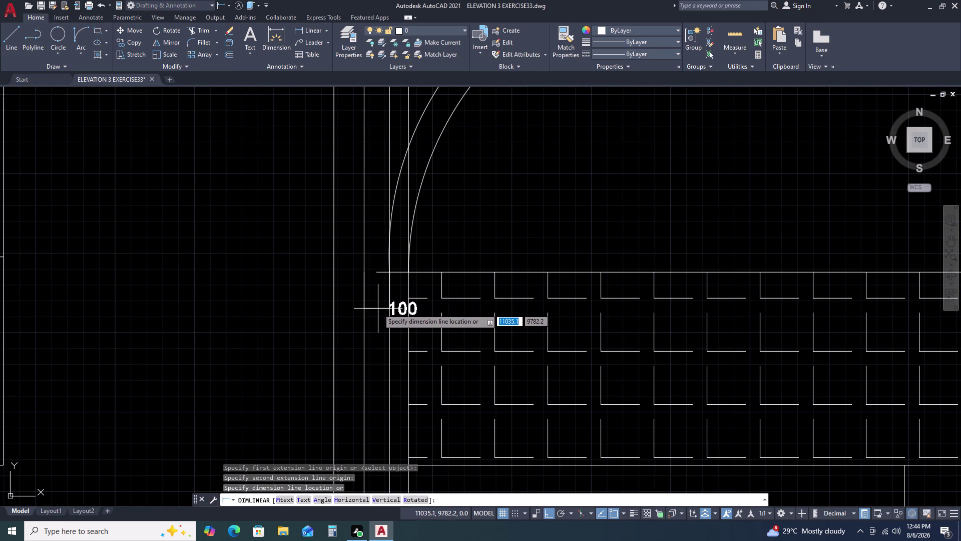
Pan to the arch and brick band and abandon a first dimension from the arch base corner.
scroll(down, 3)
middle_drag(622, 333, 227, 335)
key(space)
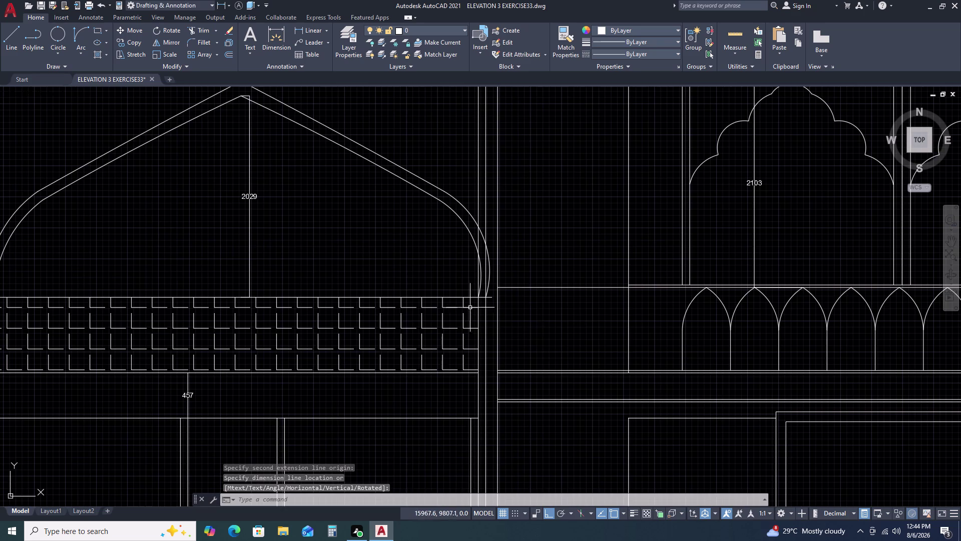
scroll(up, 3)
key(space)
click(501, 288)
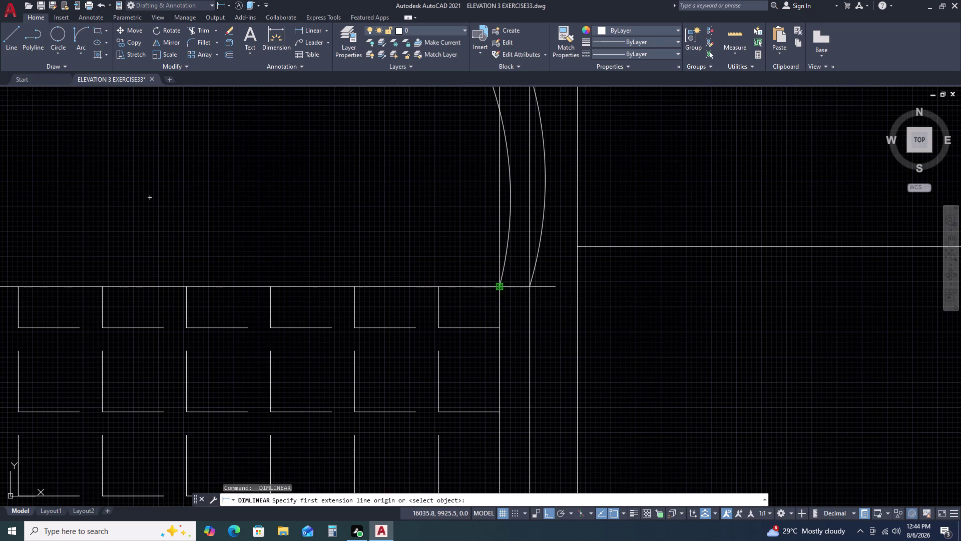
click(532, 289)
scroll(down, 3)
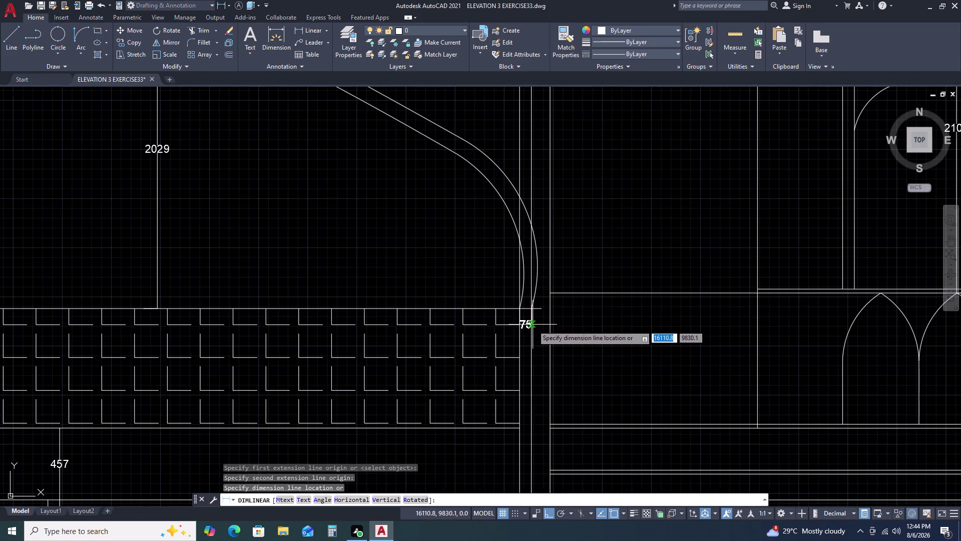
key(Escape)
scroll(down, 3)
middle_drag(541, 403, 539, 386)
middle_drag(539, 326, 541, 319)
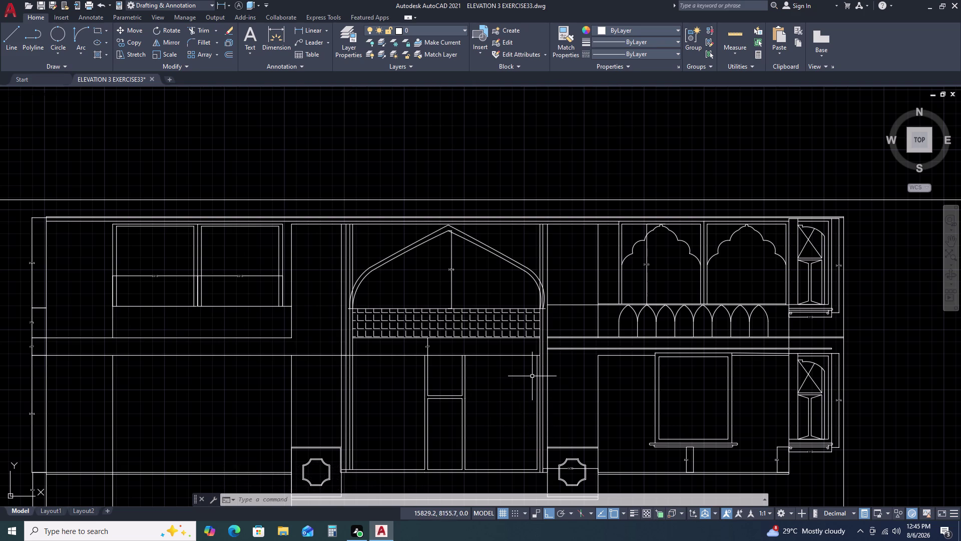
Pan and zoom around the central arch and the lower edge of the brick band.
scroll(down, 3)
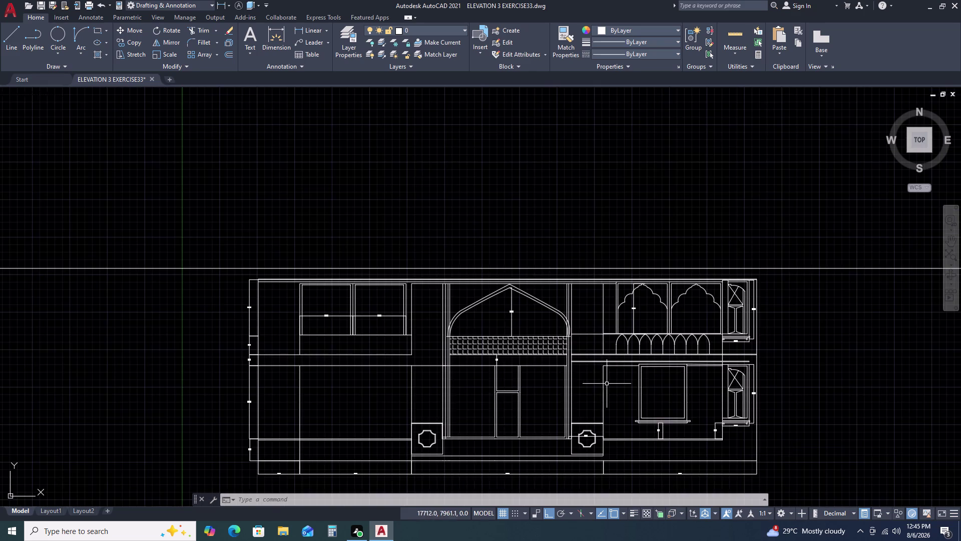
scroll(up, 3)
scroll(up, 3)
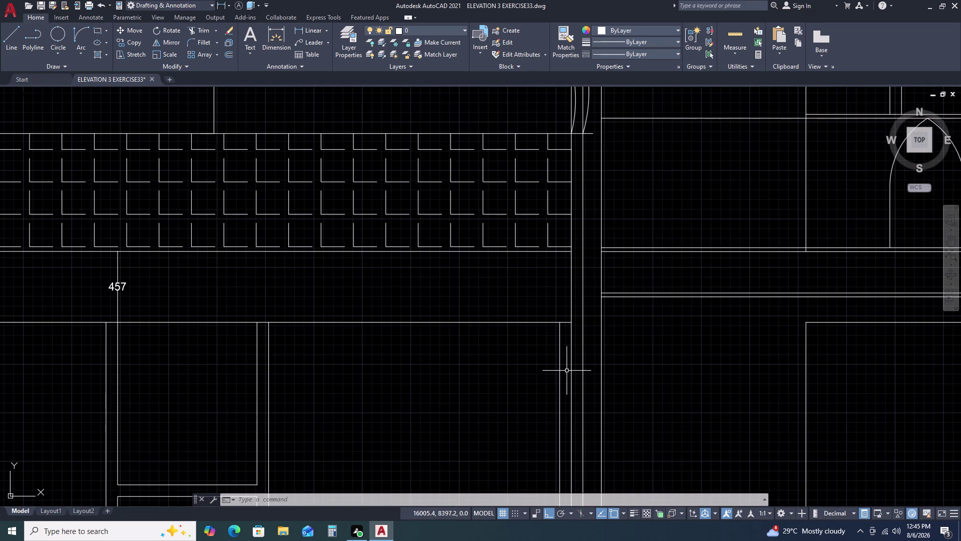
middle_click(566, 370)
middle_drag(571, 371, 616, 353)
scroll(down, 3)
middle_drag(624, 410, 572, 334)
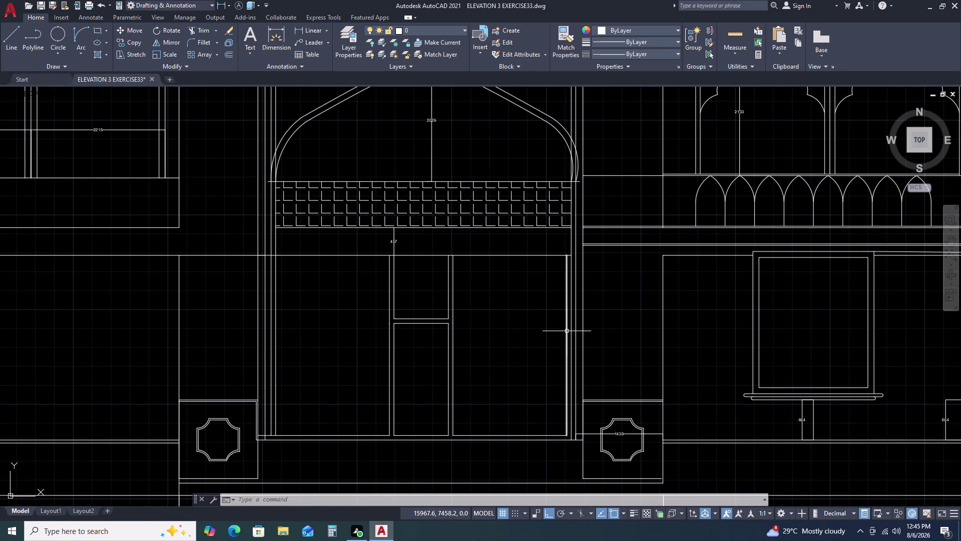
scroll(down, 3)
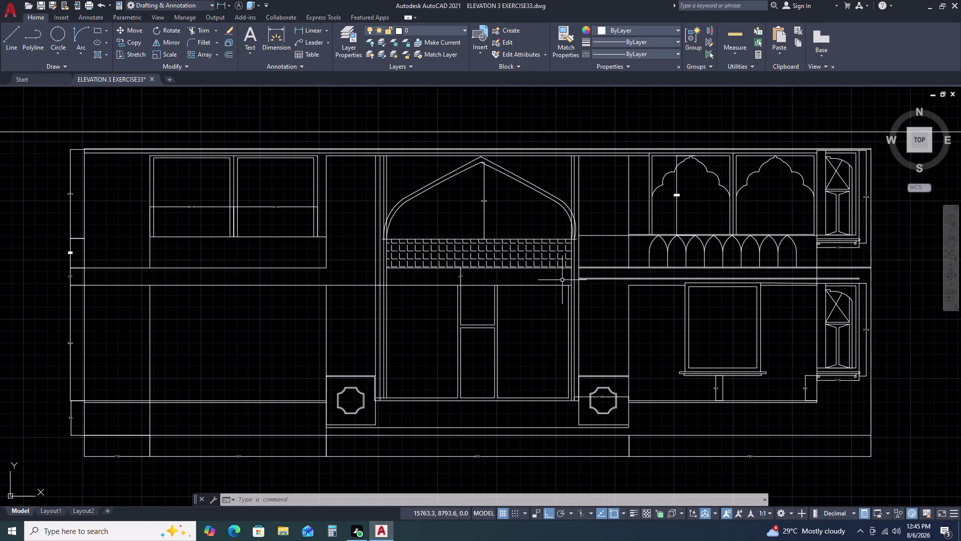
scroll(up, 3)
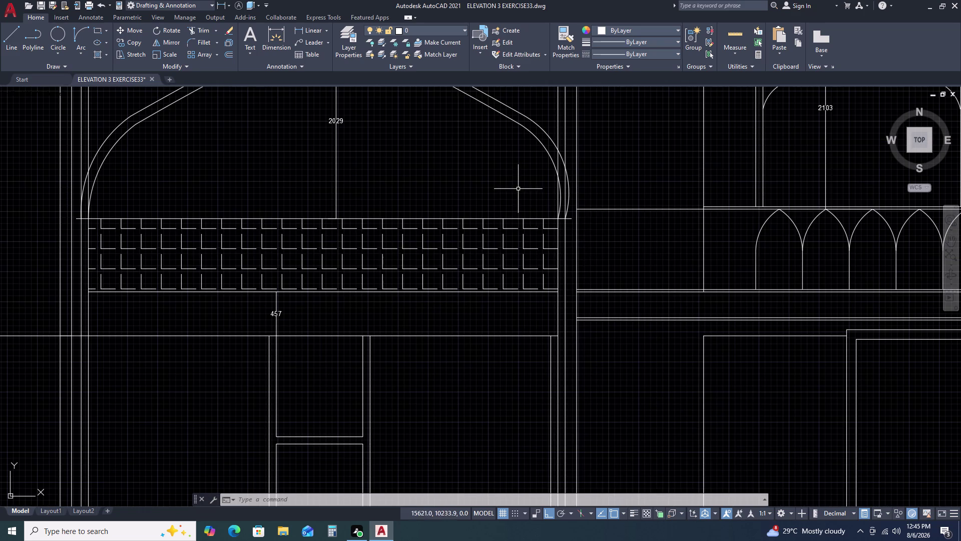
scroll(down, 3)
scroll(up, 3)
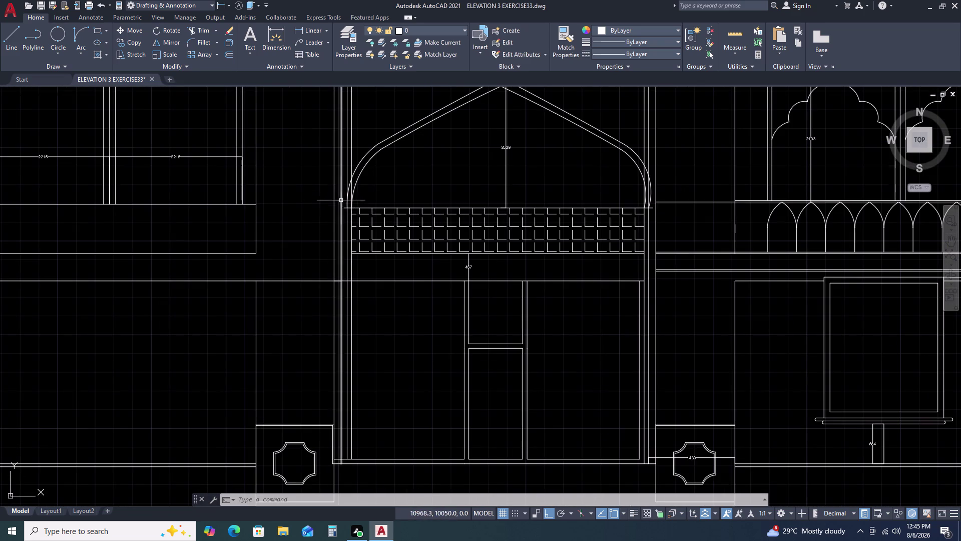
scroll(up, 3)
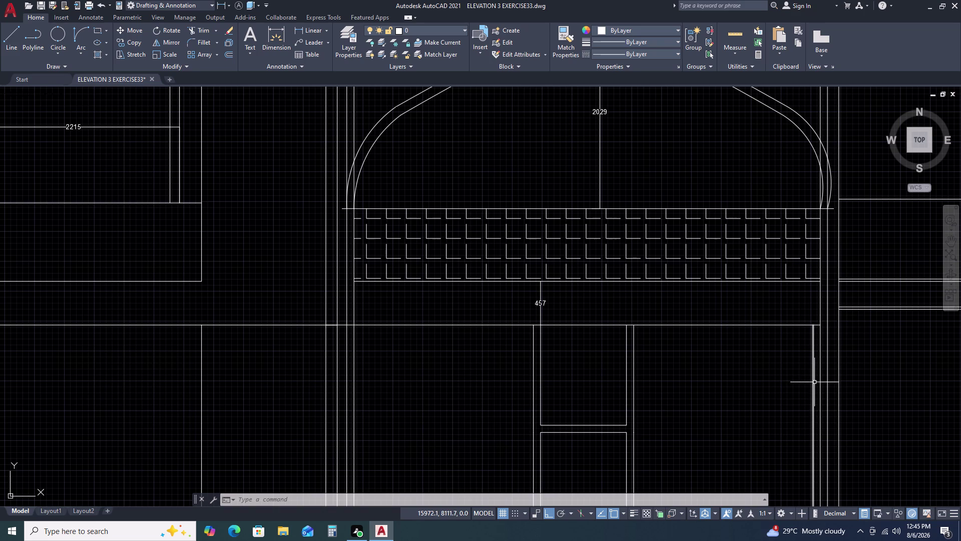
scroll(down, 3)
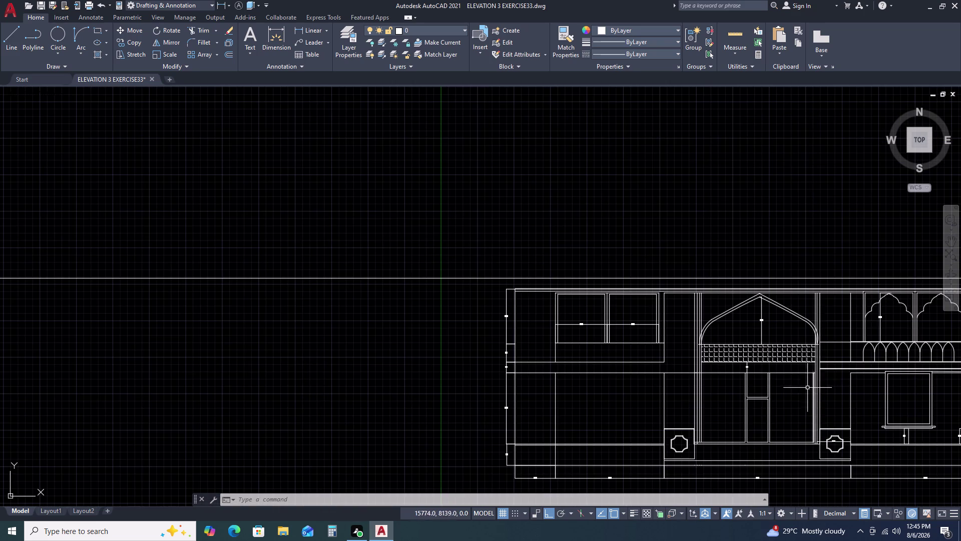
scroll(up, 3)
Try a DLI dimension from the doorway top corner to the pillar edge, cancelling the 1963 reading.
key(d)
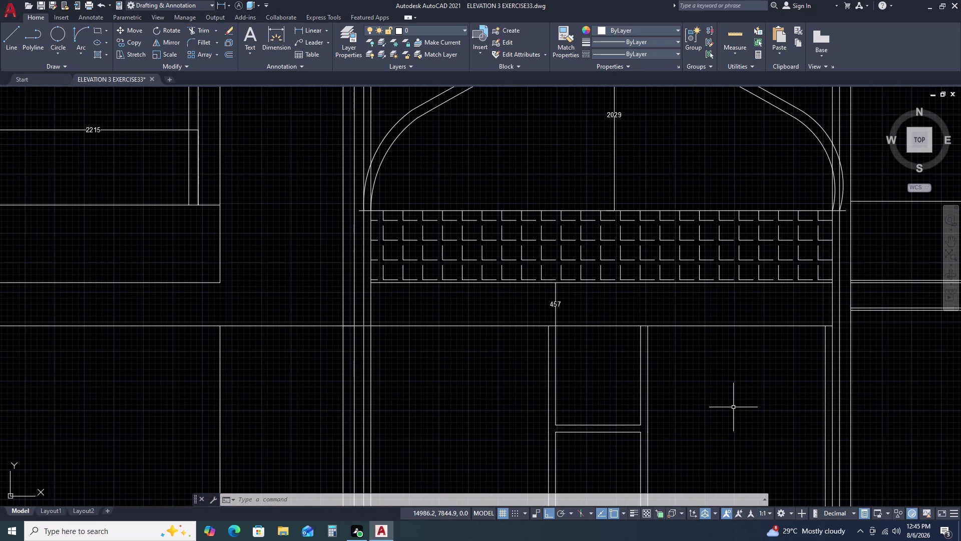
key(l)
key(i)
key(space)
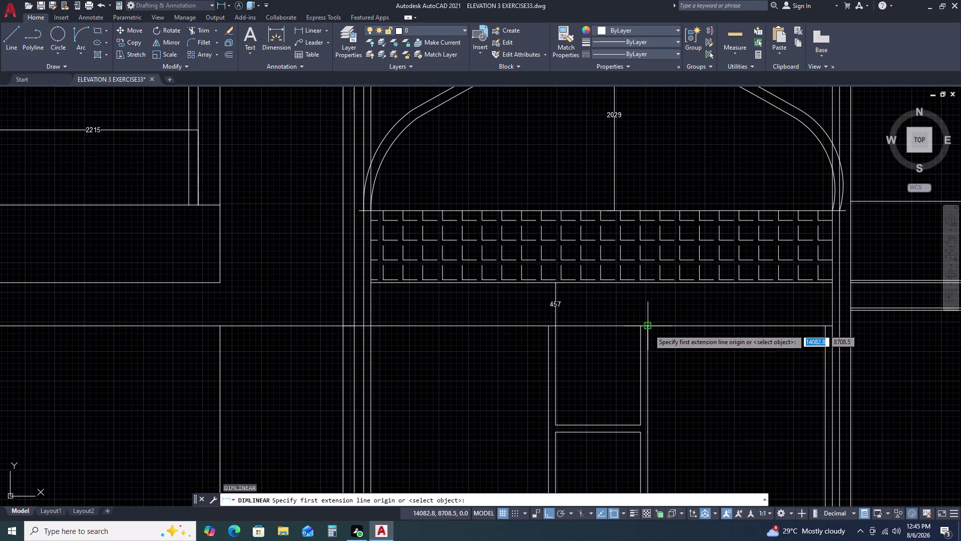
click(649, 329)
click(834, 326)
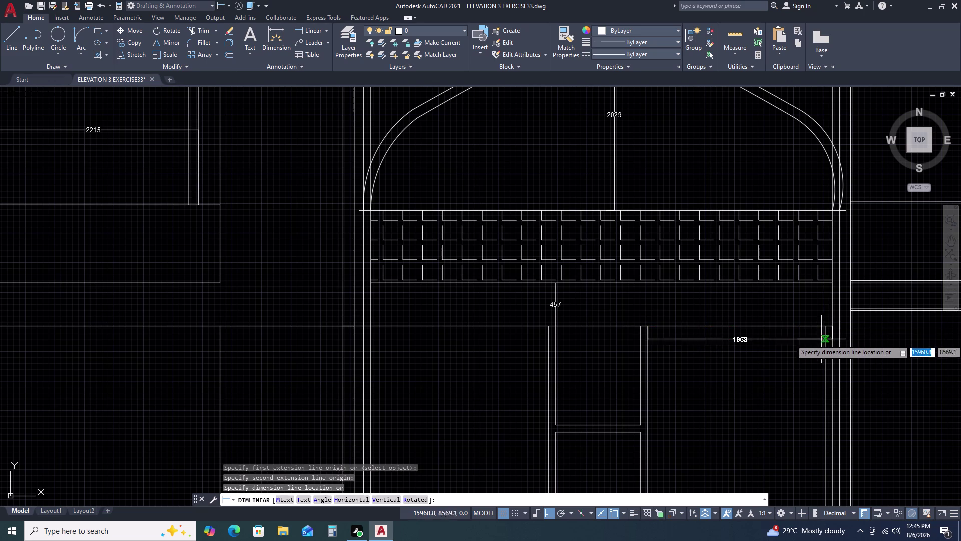
key(Escape)
scroll(down, 3)
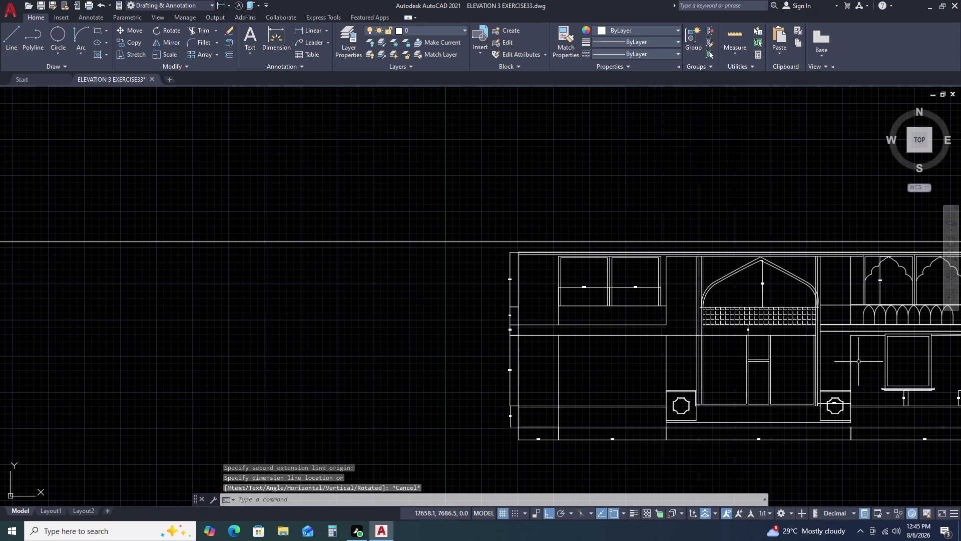
middle_drag(875, 378, 605, 320)
scroll(up, 3)
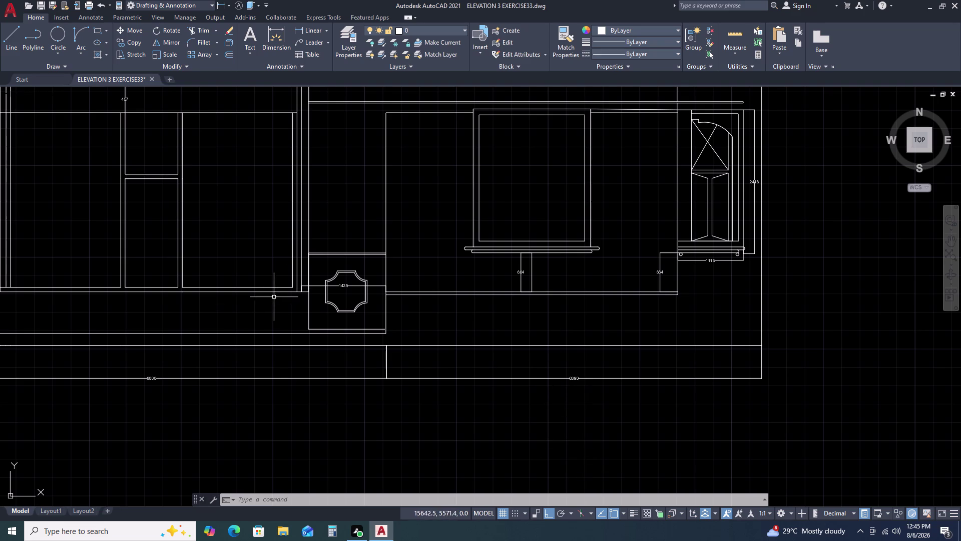
middle_drag(308, 285, 486, 392)
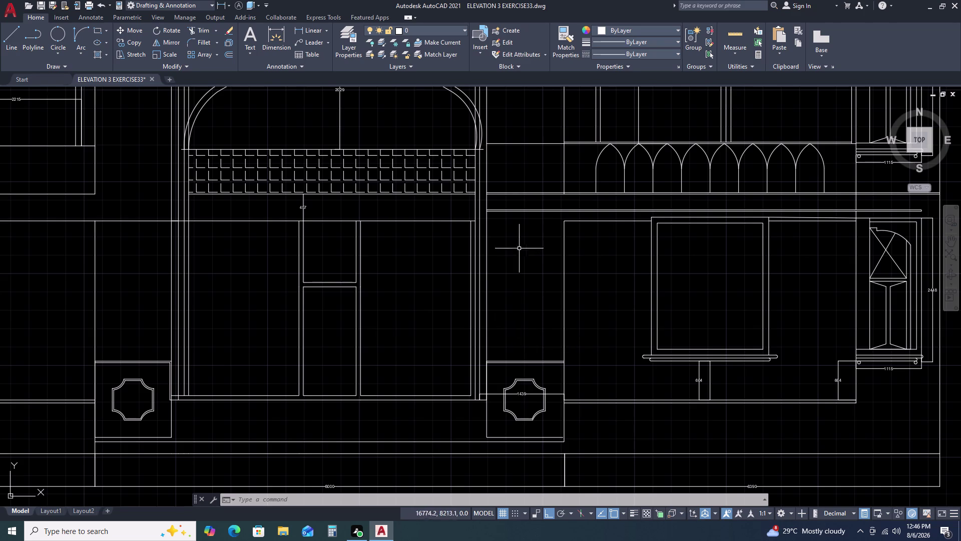
Attempt a linear dimension from the arch's right base along the ledge, cancelling the 1320 result.
middle_click(532, 242)
middle_drag(534, 252, 538, 310)
middle_drag(524, 230, 523, 329)
middle_click(523, 331)
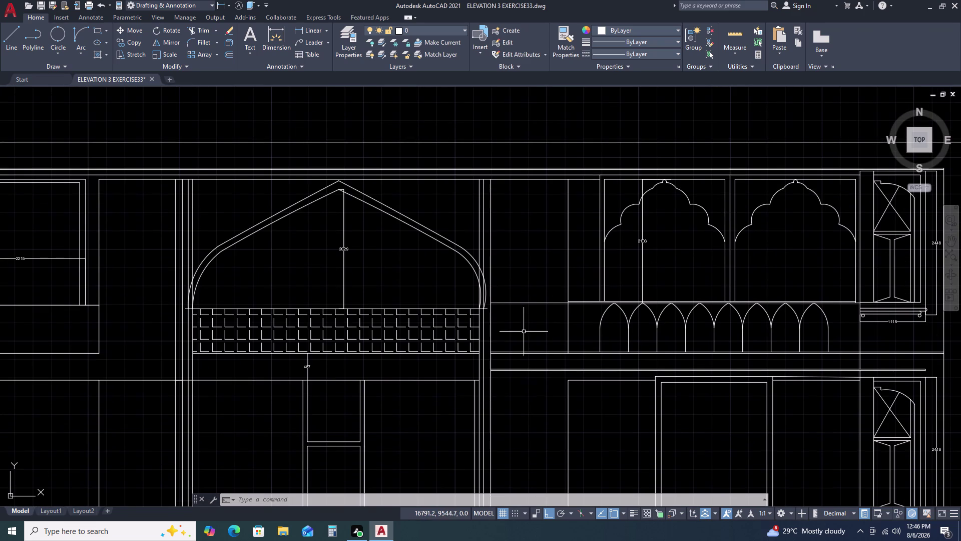
key(d)
text(LI)
key(space)
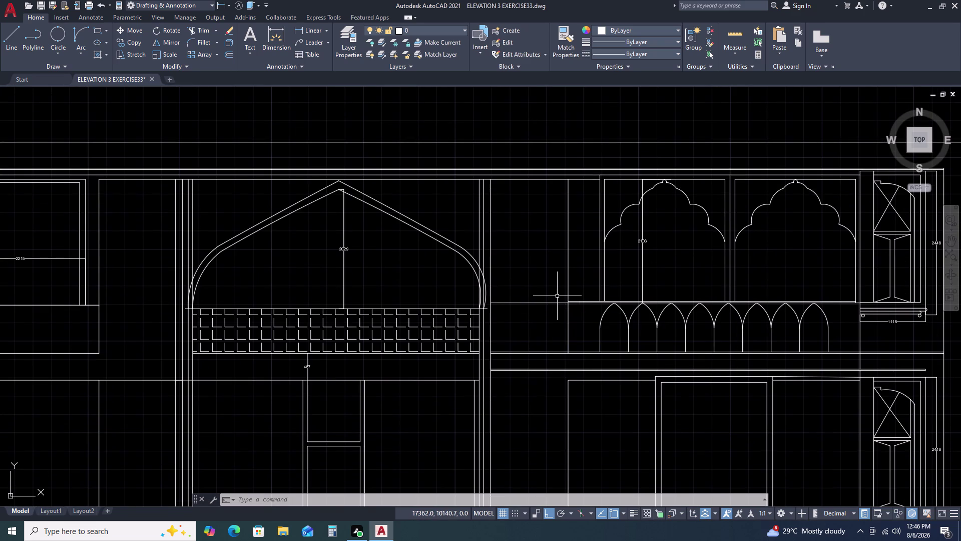
click(567, 301)
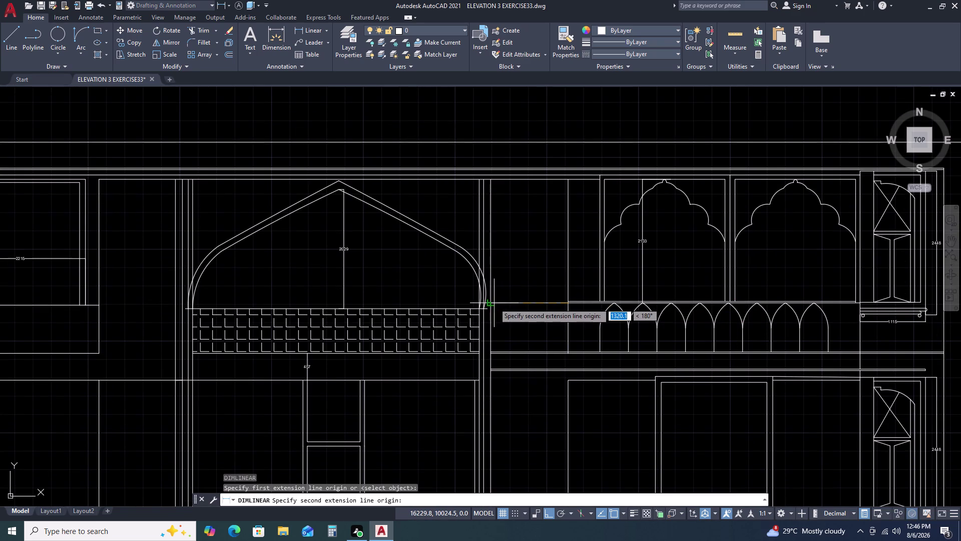
click(494, 303)
scroll(up, 3)
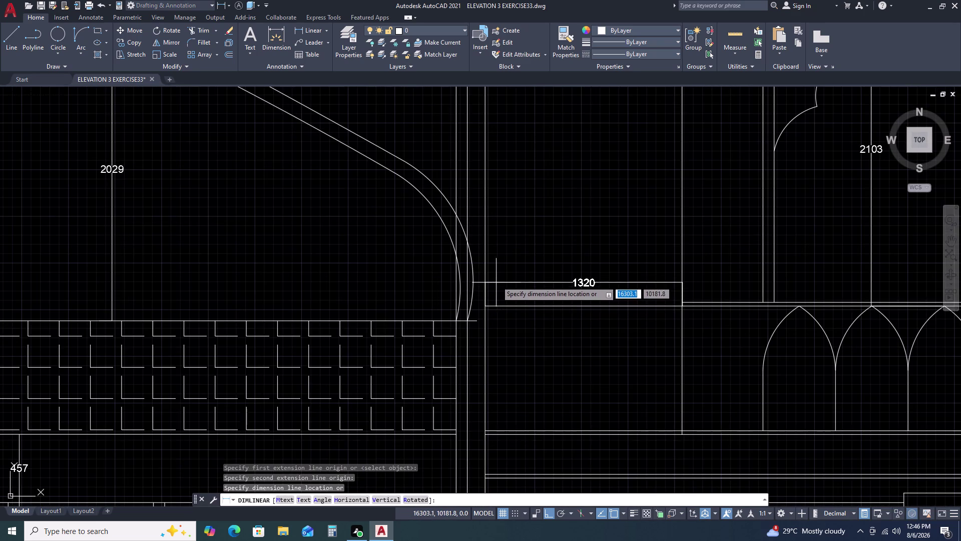
key(Escape)
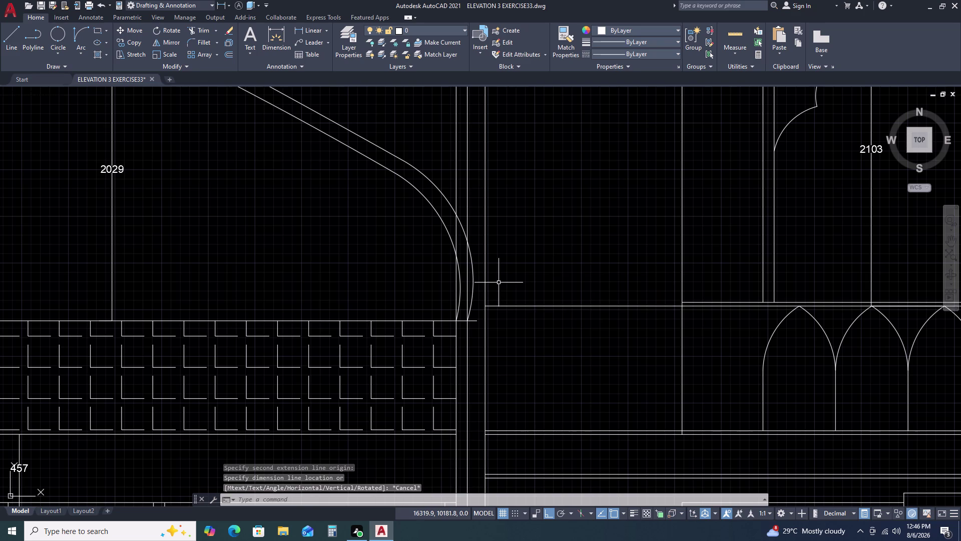
Retry the dimension from the arch base to the ledge, cancelling the 1443 result.
key(space)
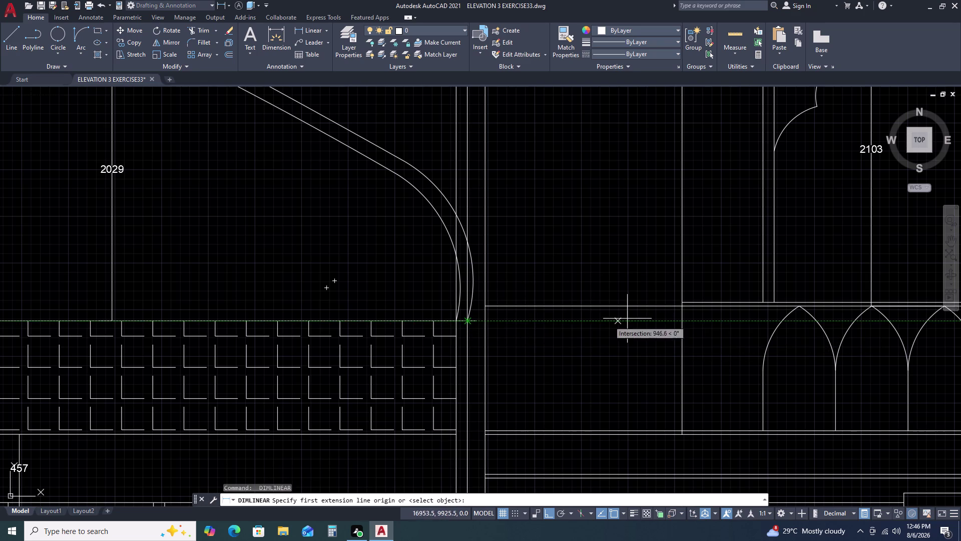
drag(682, 309, 678, 309)
click(469, 307)
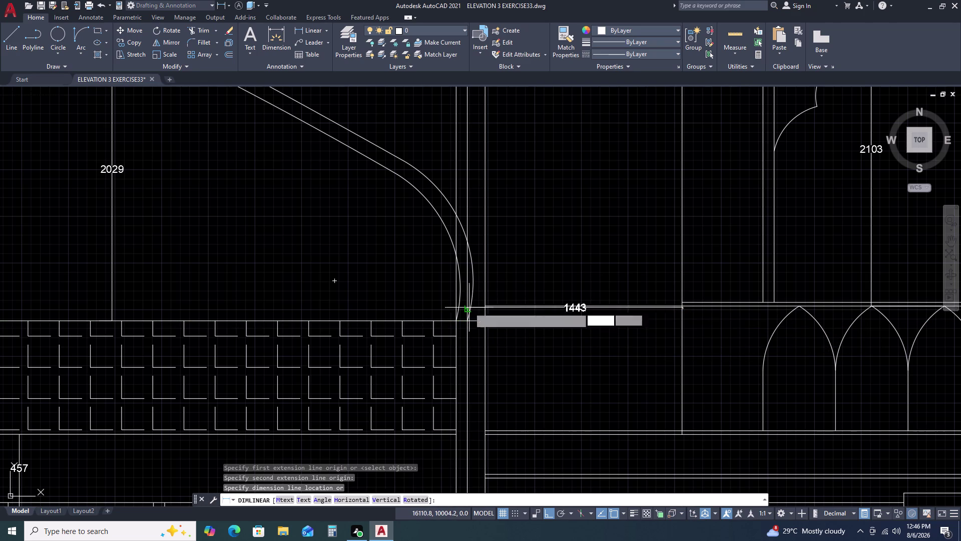
key(space)
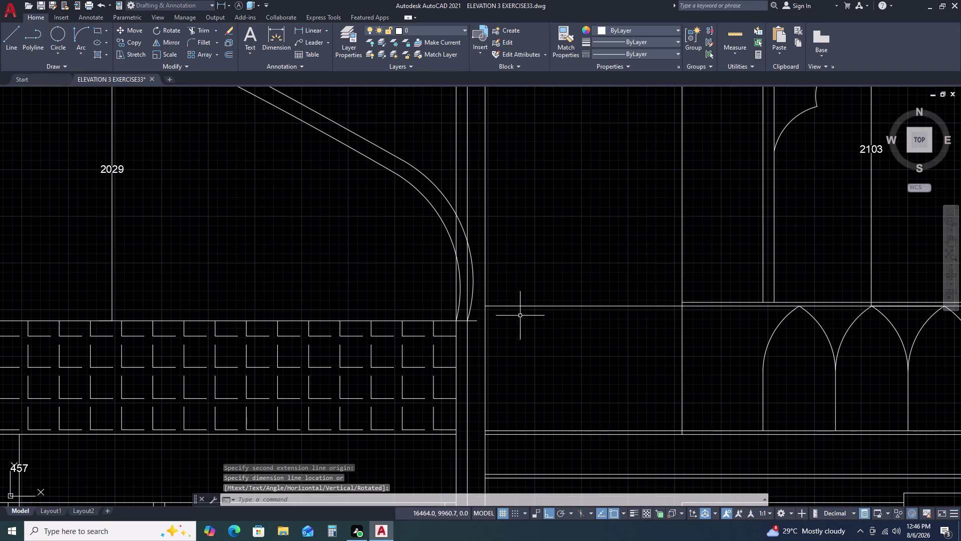
Restart the linear dimension and pan back to the arch base.
key(space)
scroll(down, 3)
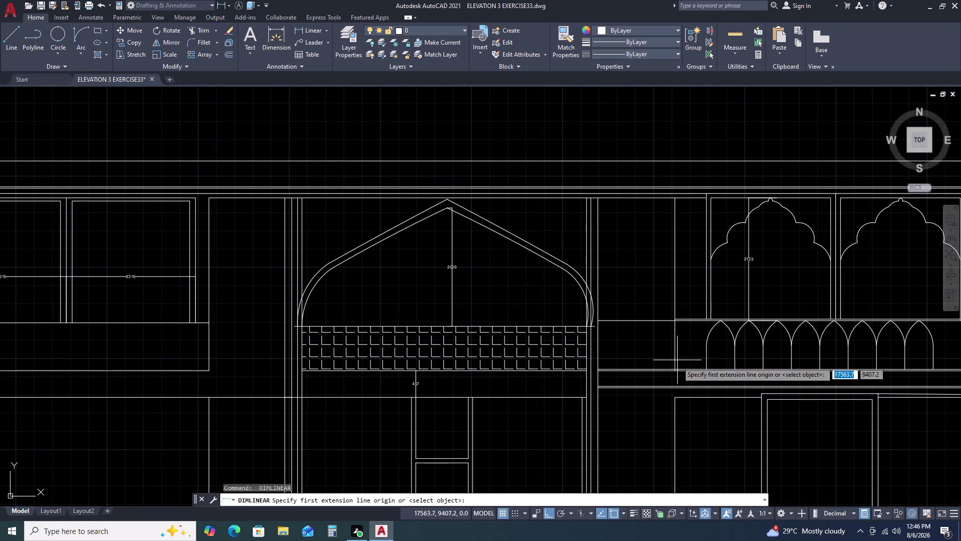
scroll(down, 3)
scroll(up, 3)
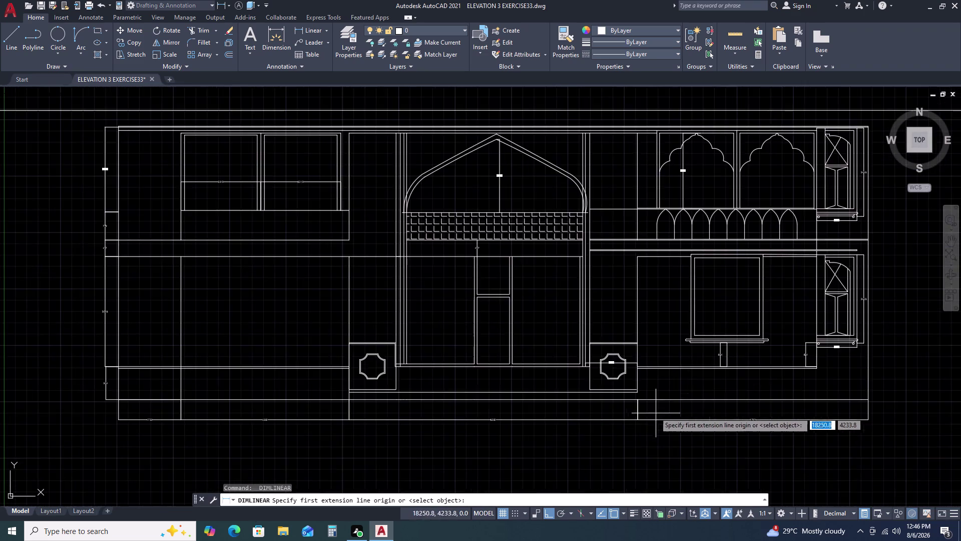
scroll(up, 3)
middle_drag(588, 250, 588, 284)
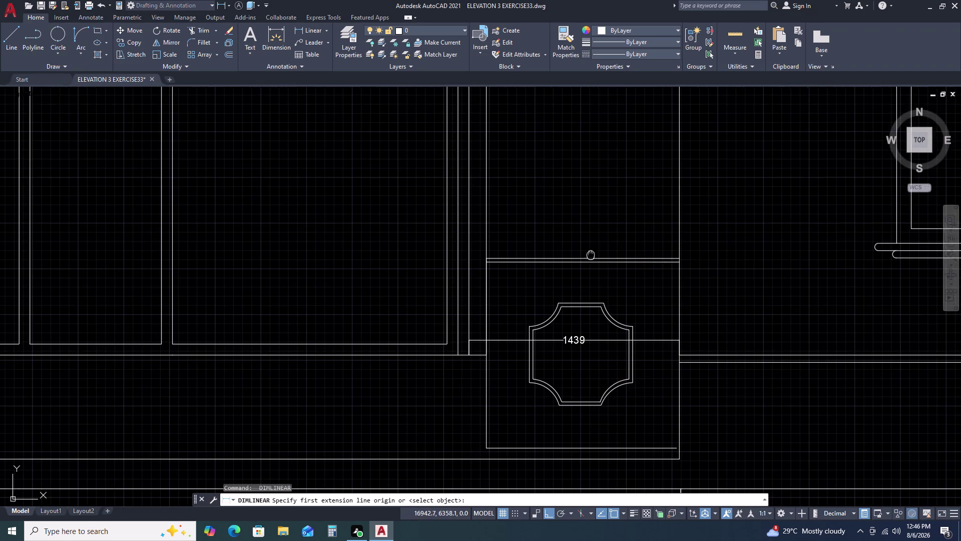
middle_drag(588, 284, 569, 356)
scroll(down, 3)
middle_drag(484, 148, 477, 316)
middle_click(478, 318)
middle_click(477, 321)
middle_click(477, 324)
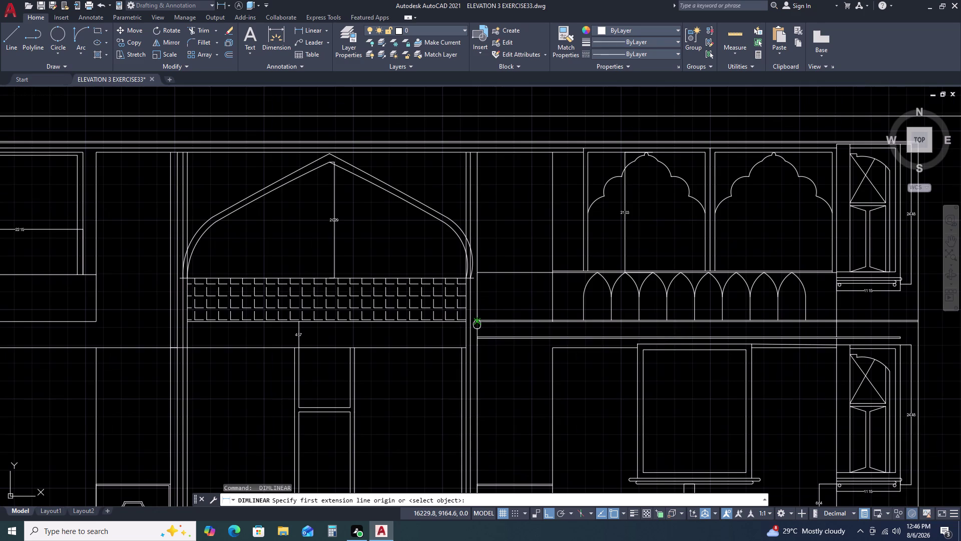
scroll(up, 3)
Measure from the ledge corner to the arch base and place the 1439 dimension line.
click(470, 270)
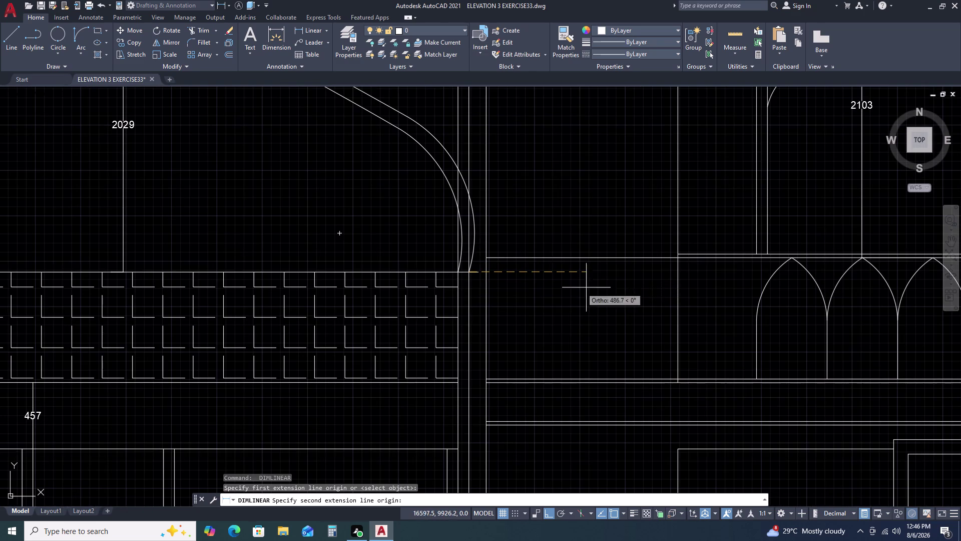
click(680, 274)
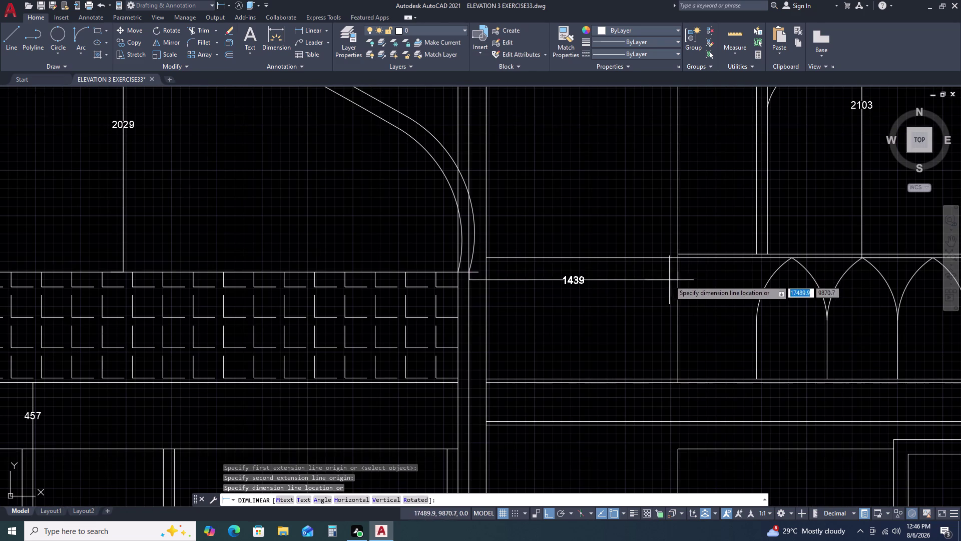
click(663, 298)
middle_drag(483, 203, 535, 249)
middle_drag(558, 264, 604, 280)
middle_click(613, 282)
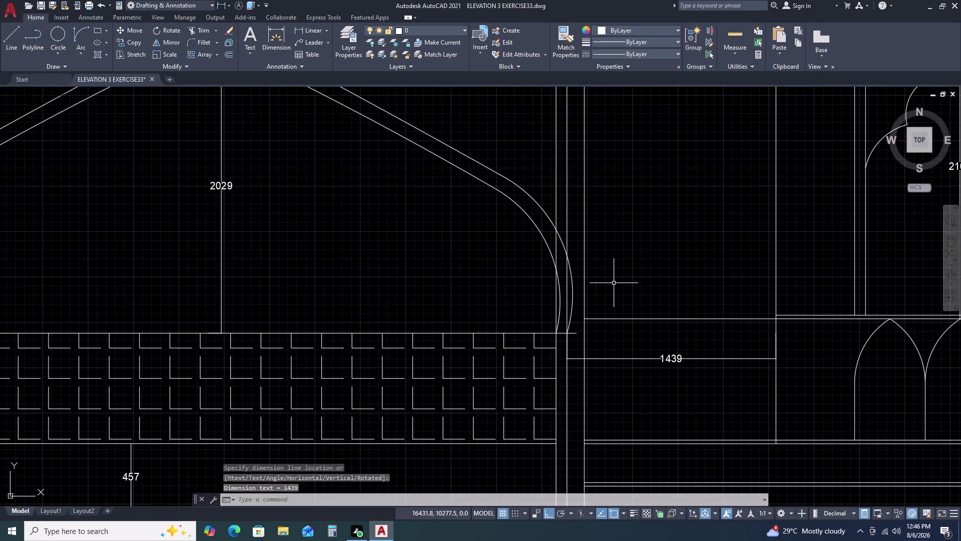
scroll(down, 3)
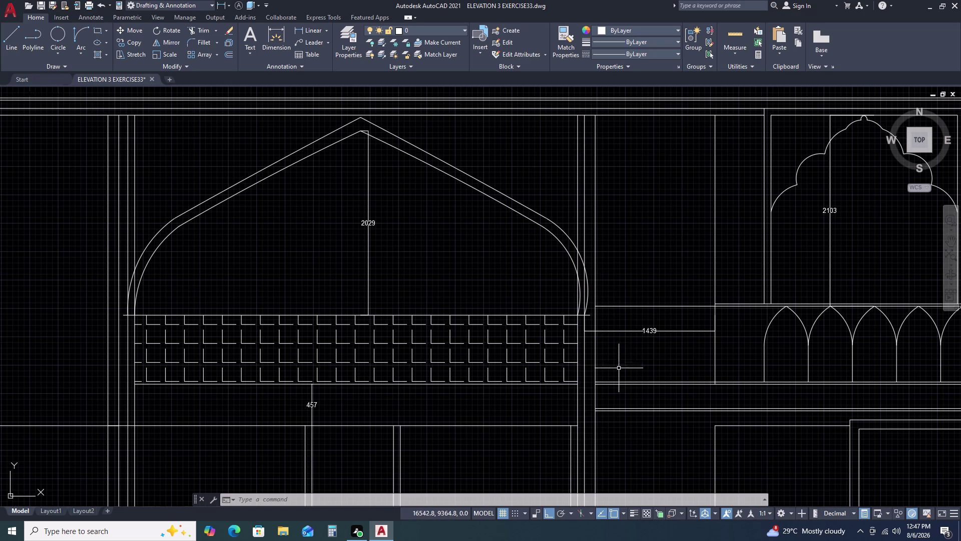
Try selecting the arch edge and the long vertical line by the doorway, then clear the selection.
scroll(down, 3)
scroll(up, 3)
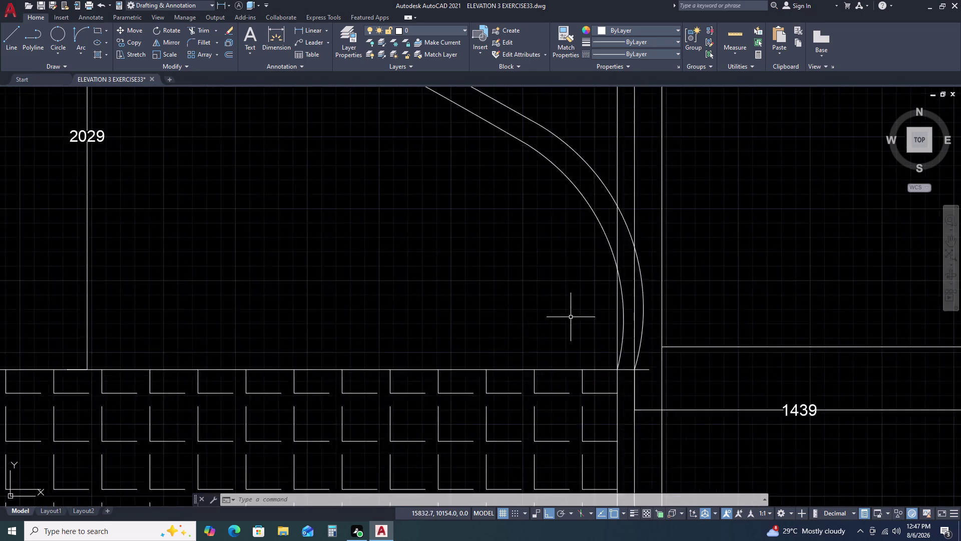
click(686, 356)
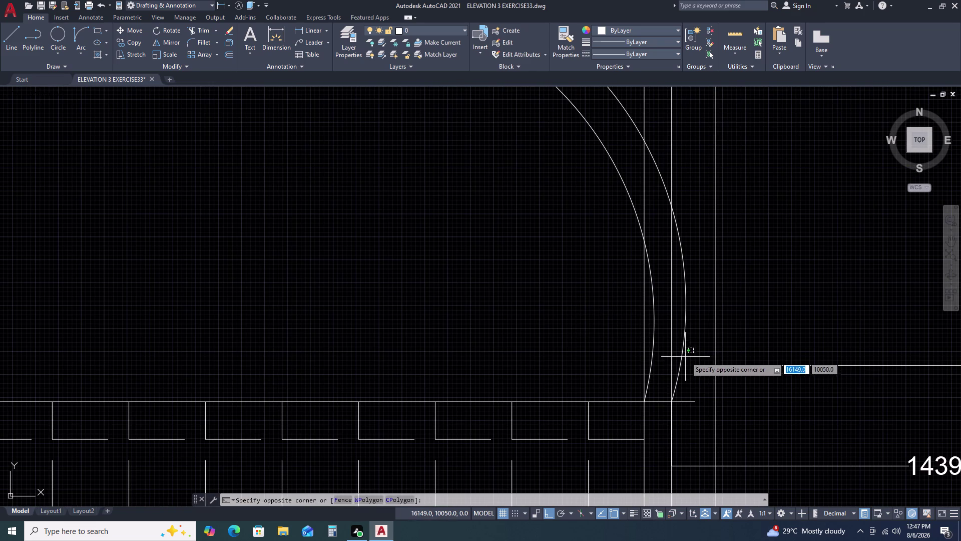
click(676, 370)
scroll(down, 3)
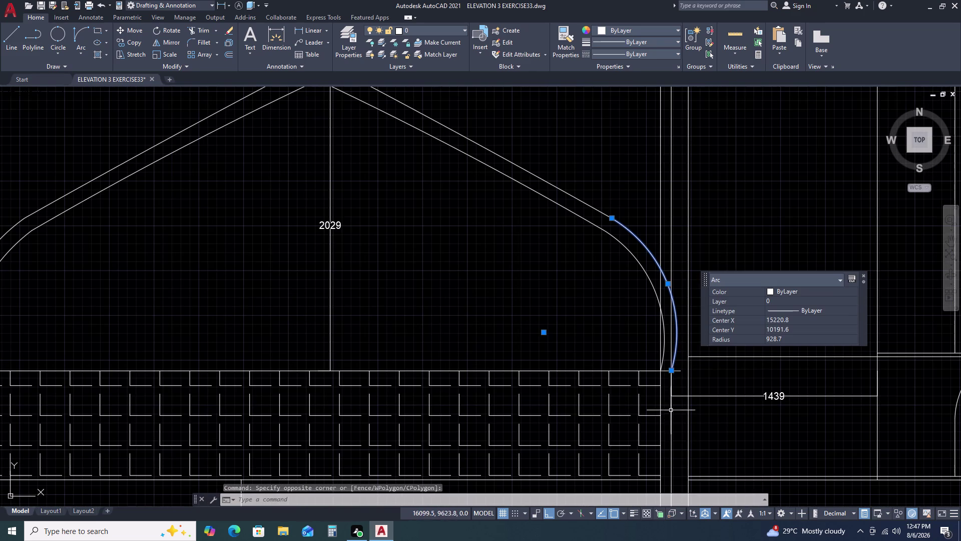
click(672, 397)
key(Escape)
key(Escape)
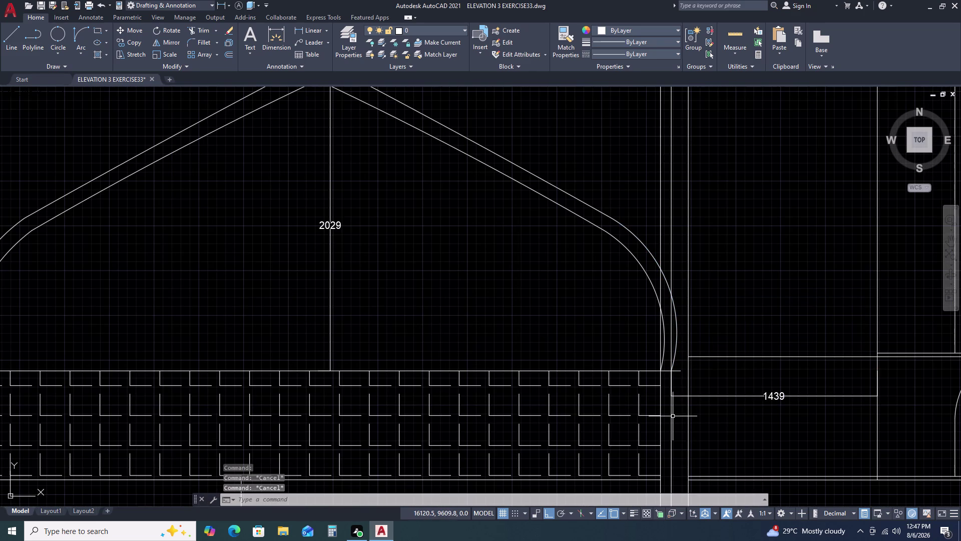
click(672, 416)
scroll(down, 3)
middle_drag(686, 418, 670, 386)
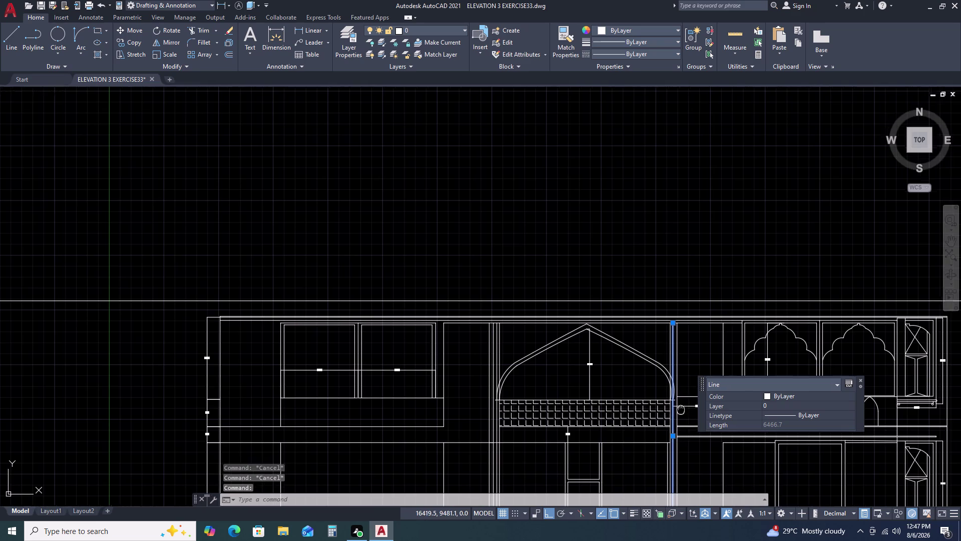
middle_drag(670, 386, 659, 343)
middle_drag(655, 328, 653, 322)
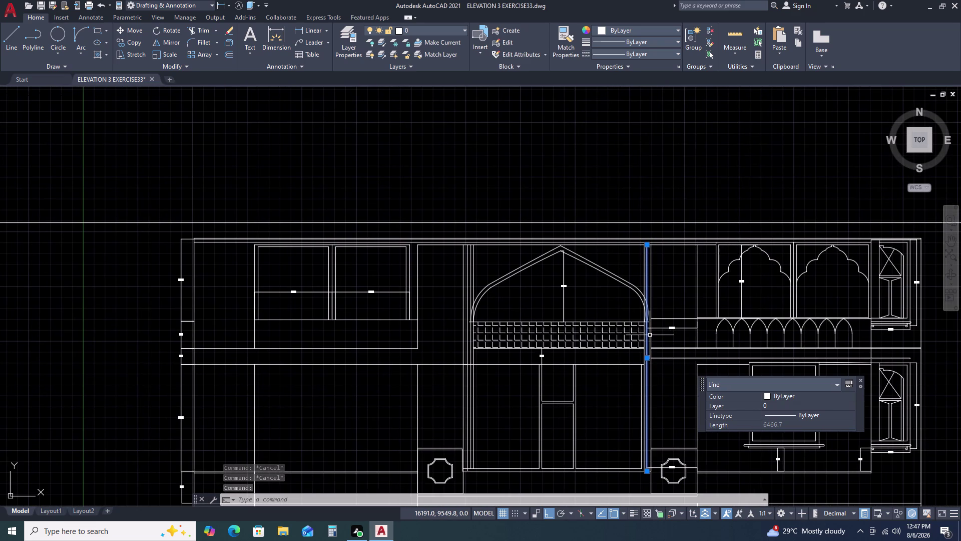
key(Escape)
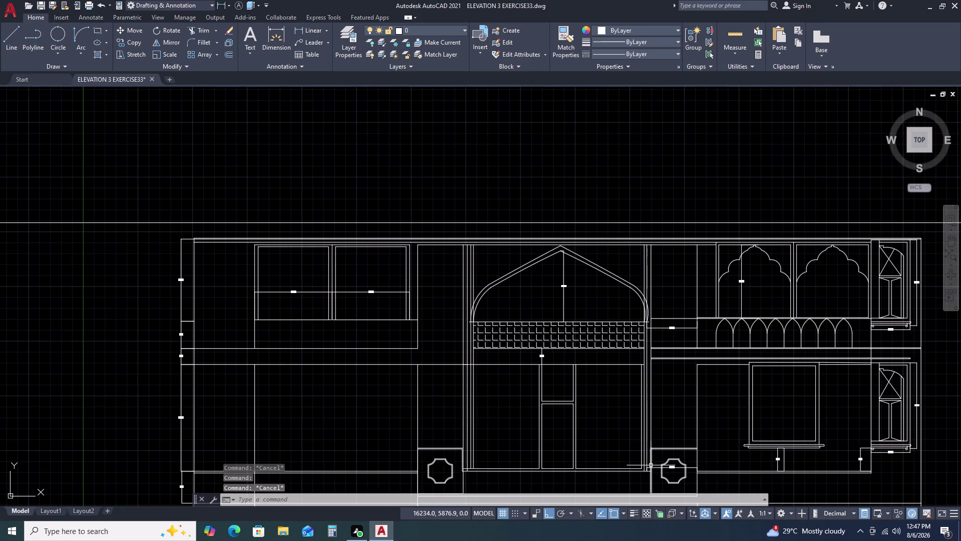
Erase the short vertical line beside the door, then delete another selected object.
middle_drag(644, 410, 624, 260)
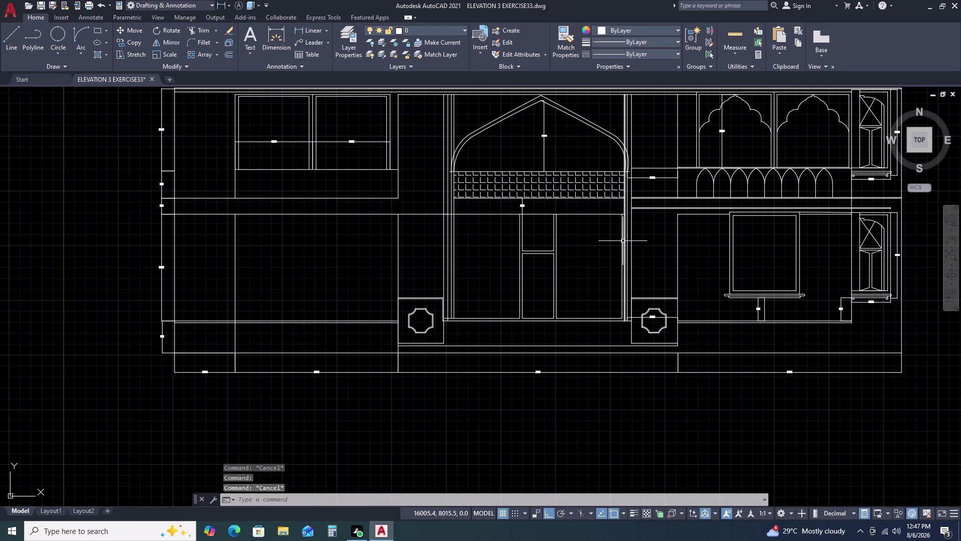
scroll(up, 3)
middle_drag(625, 207, 613, 239)
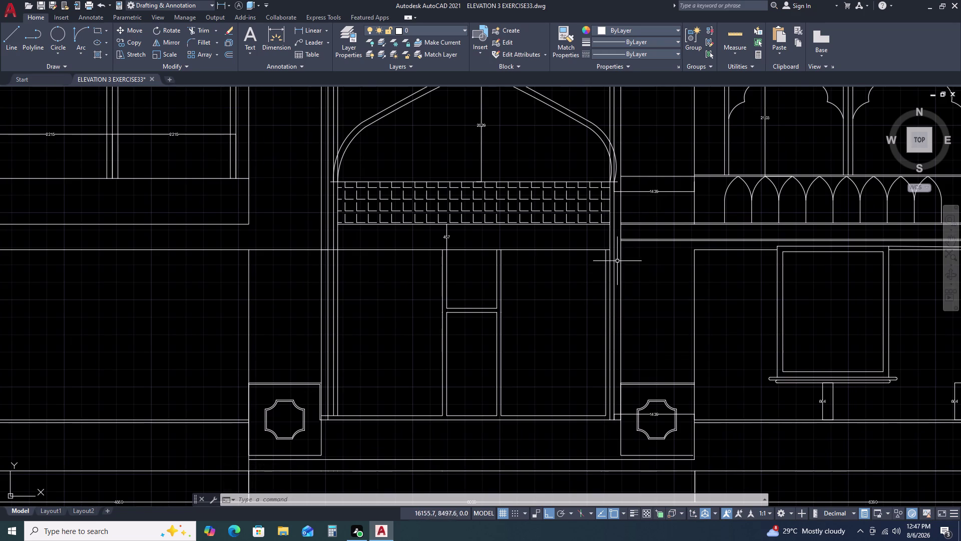
double_click(607, 272)
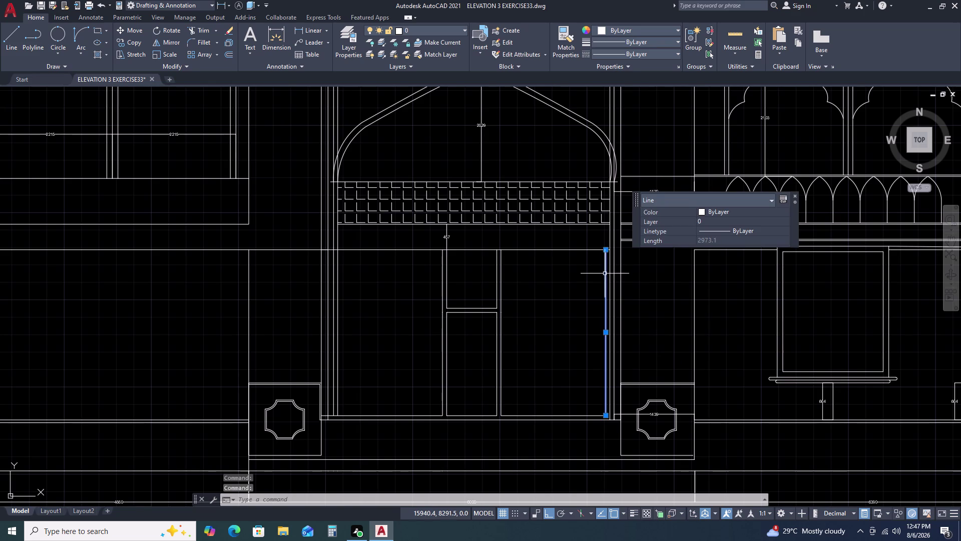
key(Delete)
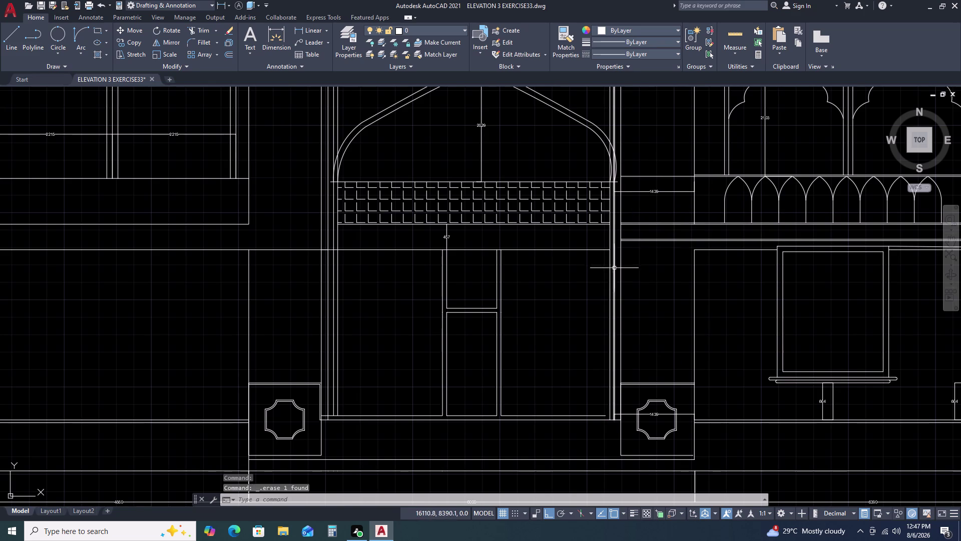
click(338, 263)
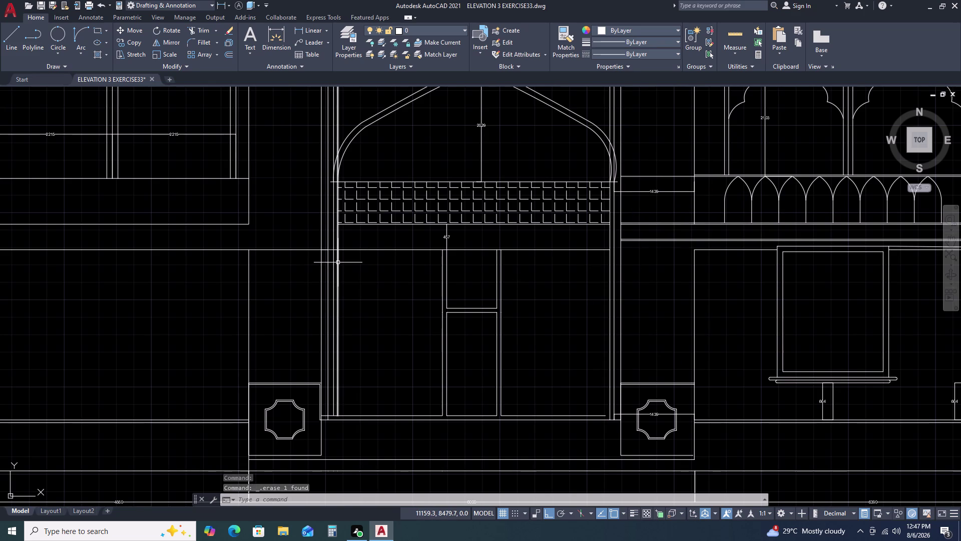
key(Delete)
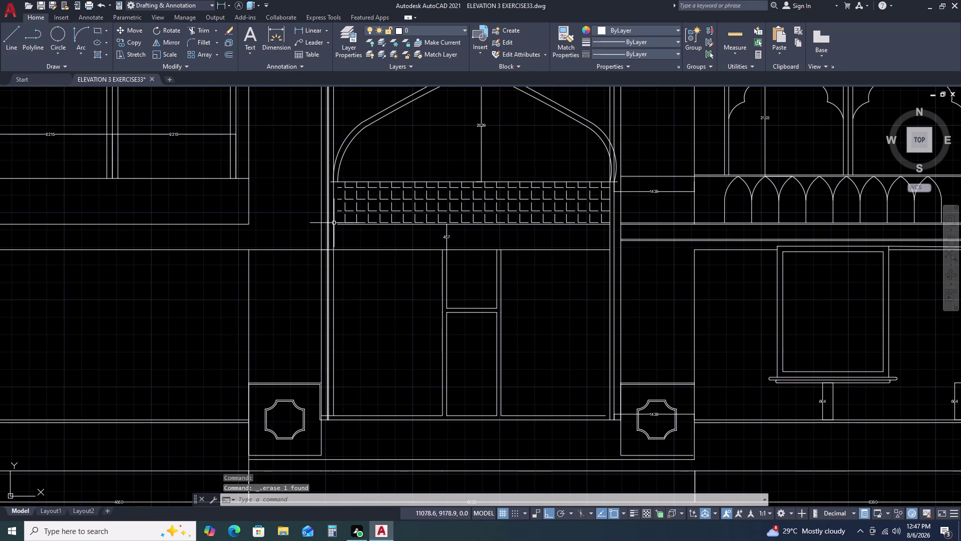
scroll(up, 3)
drag(358, 192, 355, 197)
click(340, 244)
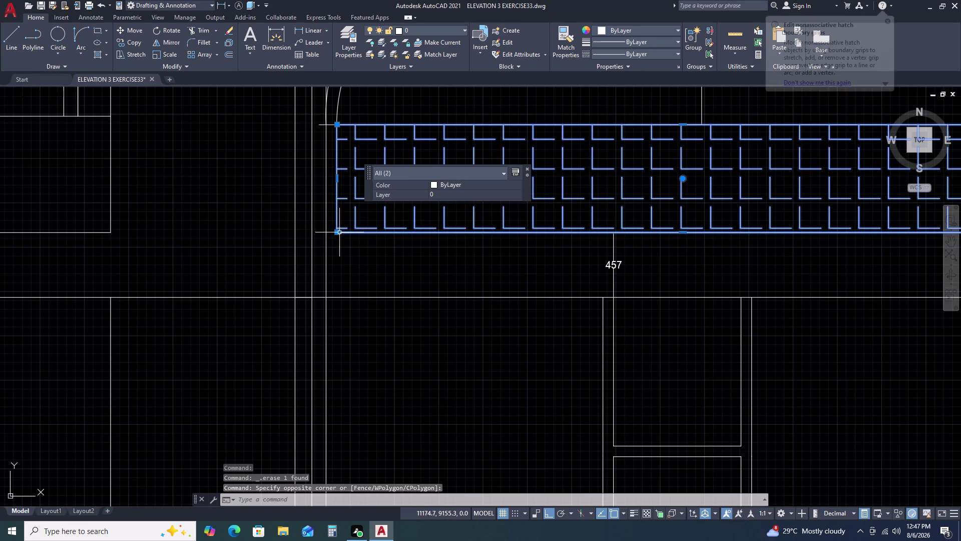
click(338, 176)
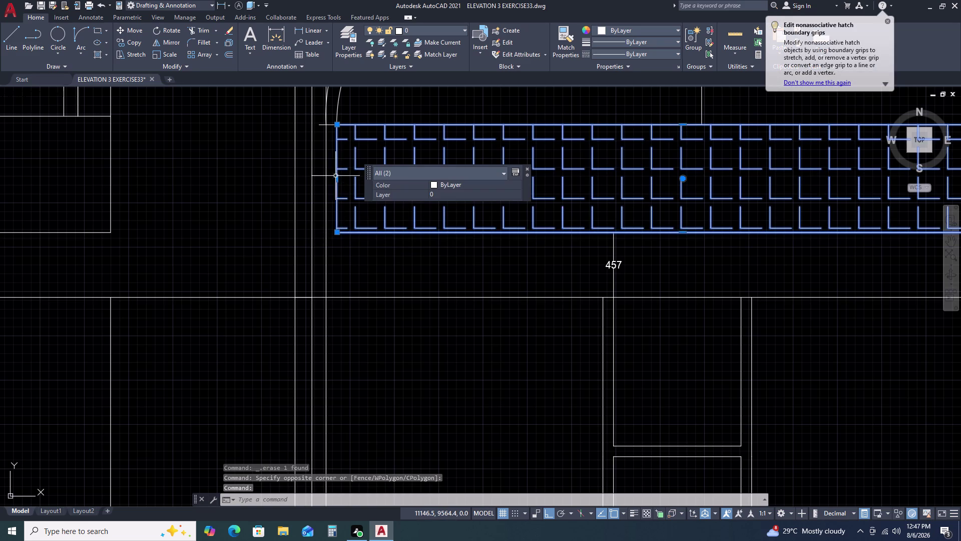
click(337, 177)
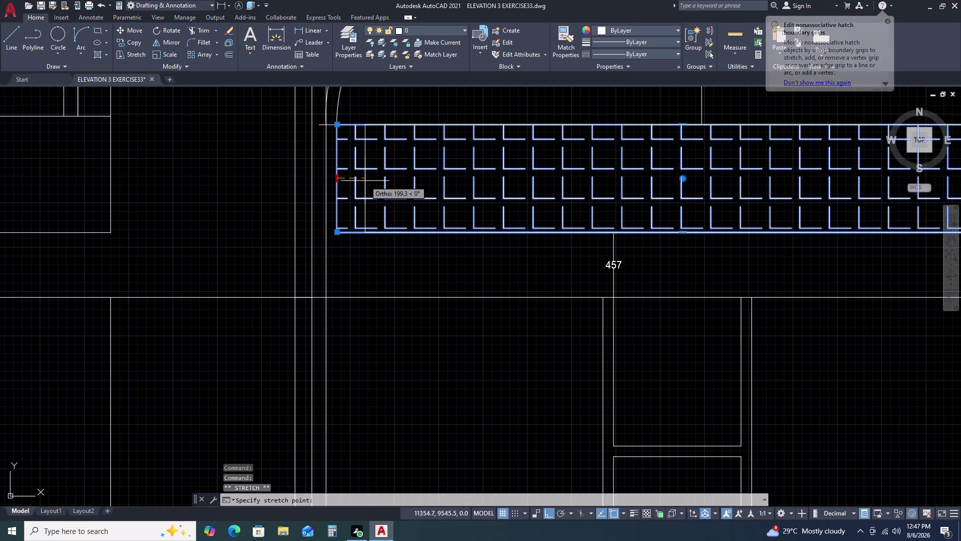
key(Escape)
key(Escape)
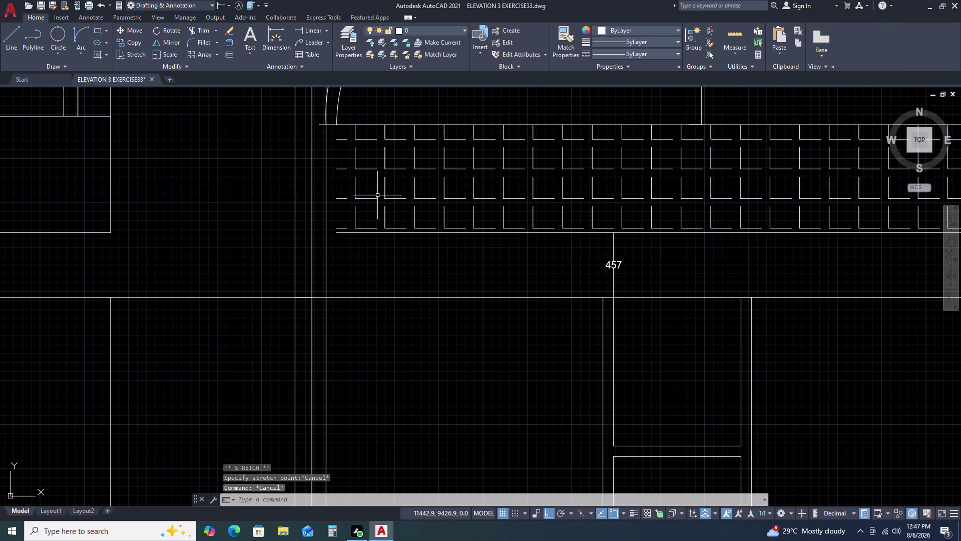
drag(353, 158, 348, 169)
click(335, 222)
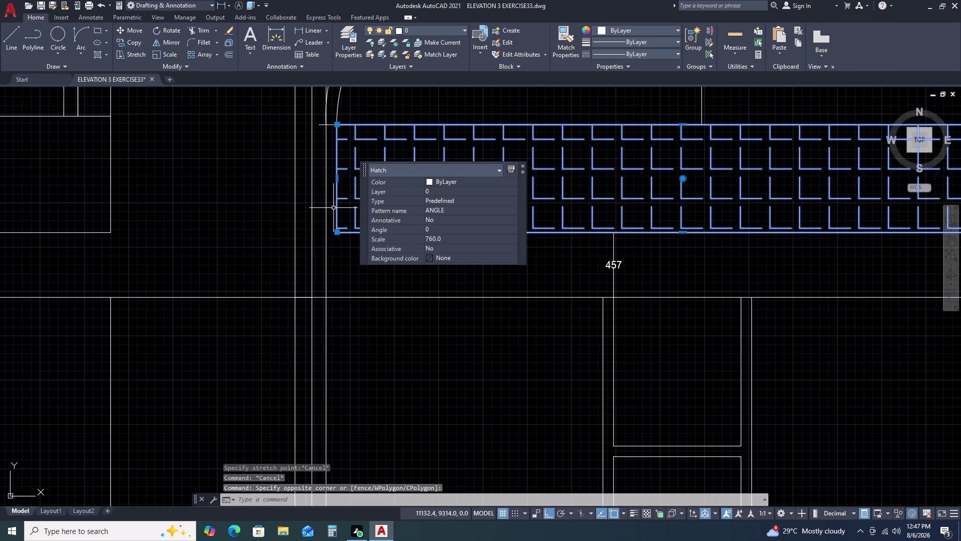
click(339, 177)
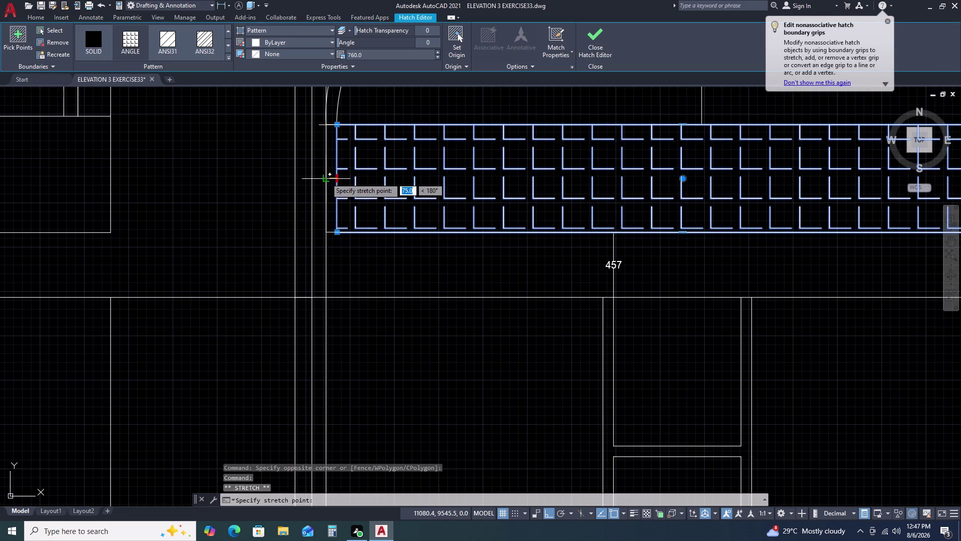
click(324, 178)
key(Escape)
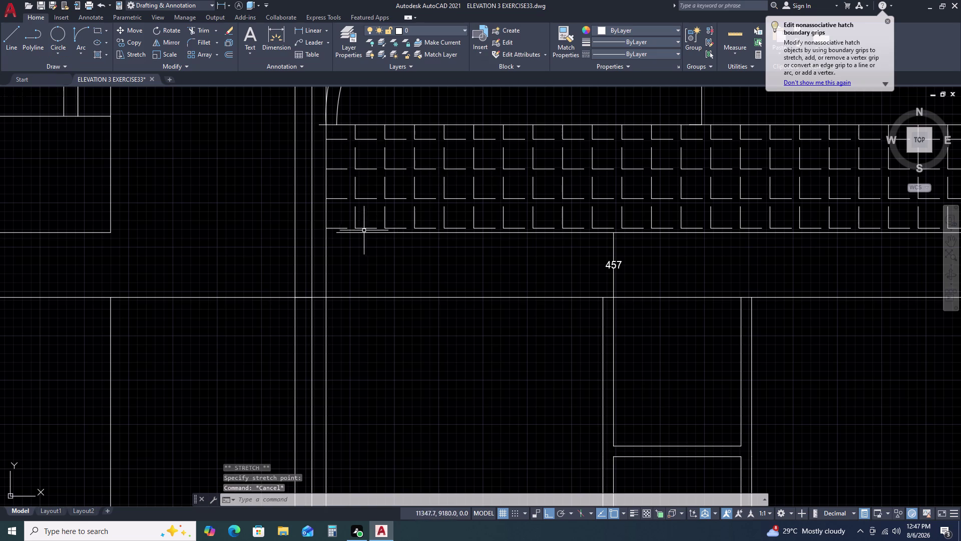
click(348, 233)
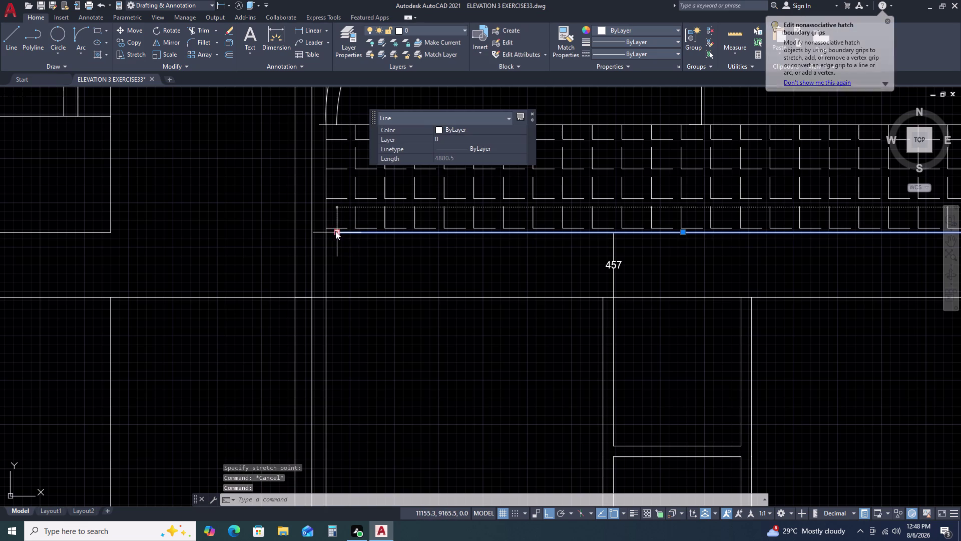
double_click(336, 231)
click(326, 232)
key(Escape)
scroll(down, 3)
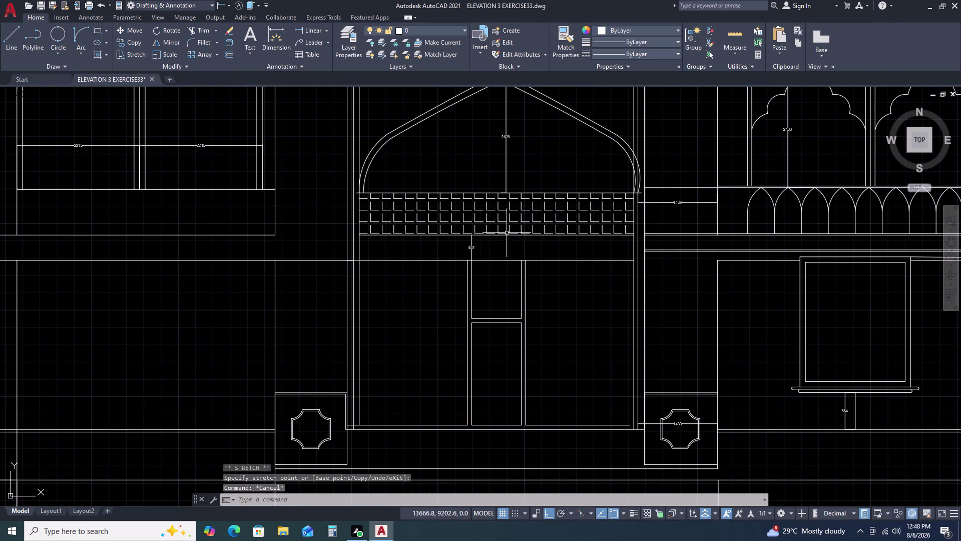
scroll(up, 3)
click(629, 206)
drag(627, 209, 620, 213)
click(548, 266)
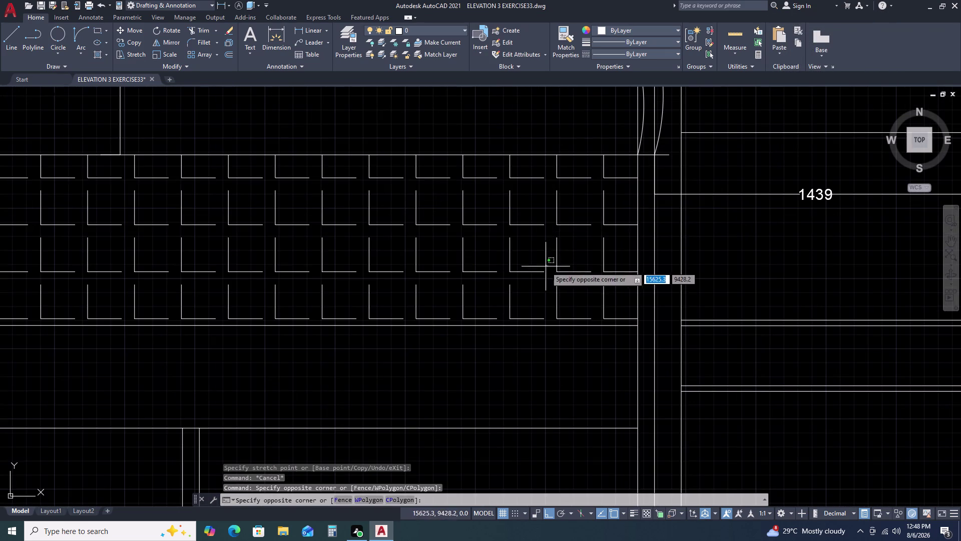
click(570, 347)
click(591, 338)
click(555, 278)
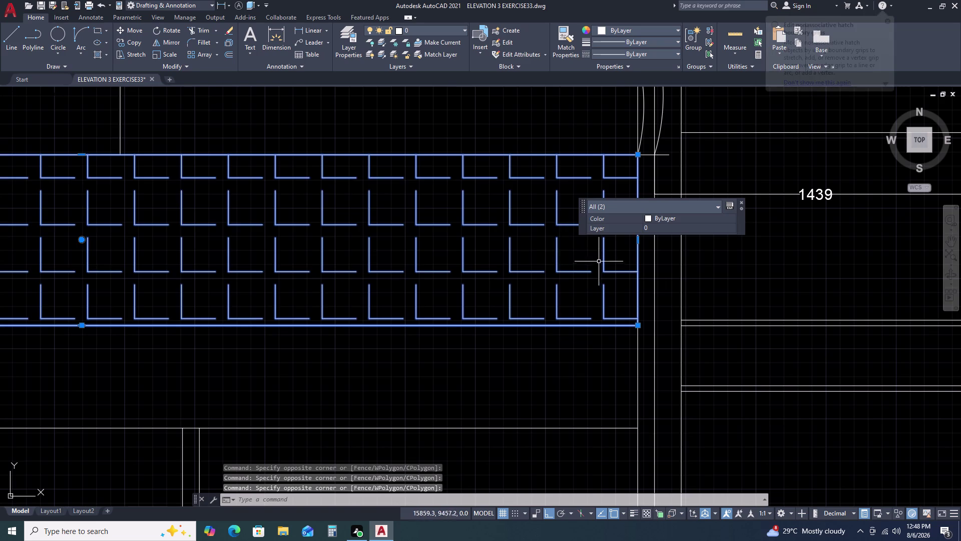
key(Escape)
middle_drag(629, 202, 631, 309)
Zoom out and pan down to the left base line dimensions, then launch Calculator.
scroll(down, 3)
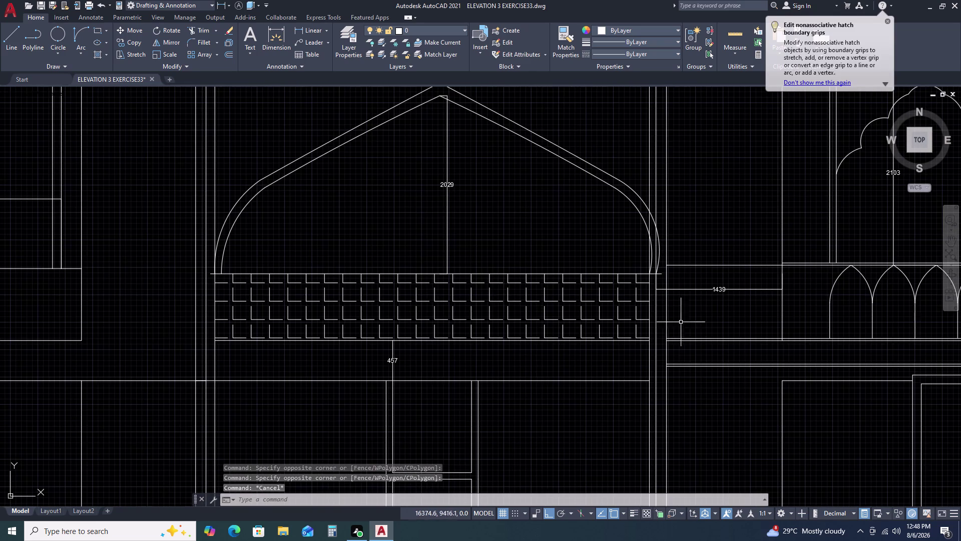
scroll(up, 3)
scroll(down, 3)
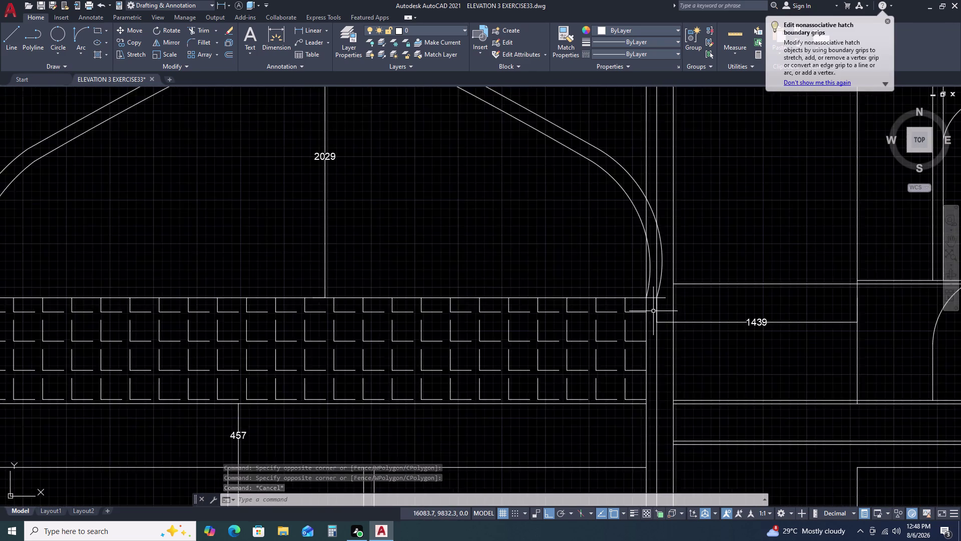
scroll(down, 3)
scroll(down, 3)
scroll(up, 3)
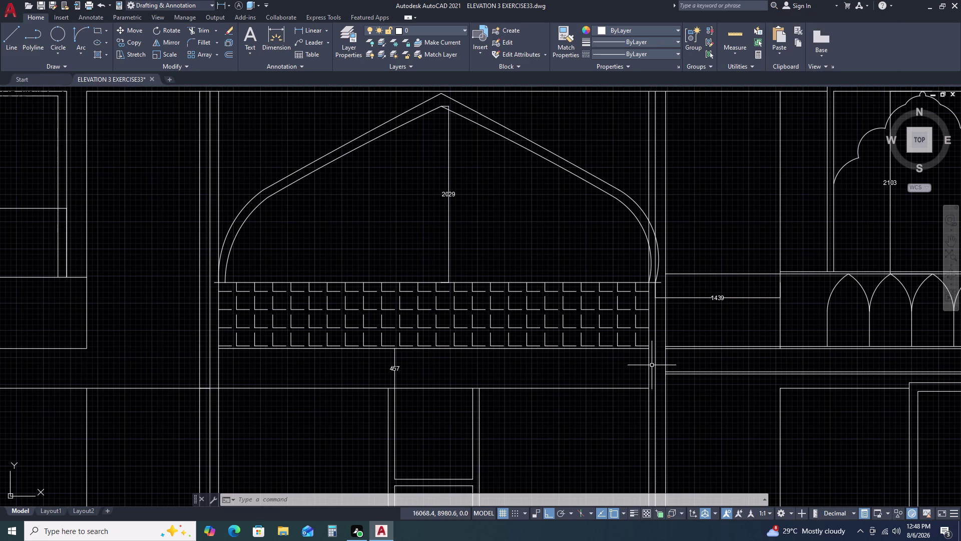
scroll(down, 3)
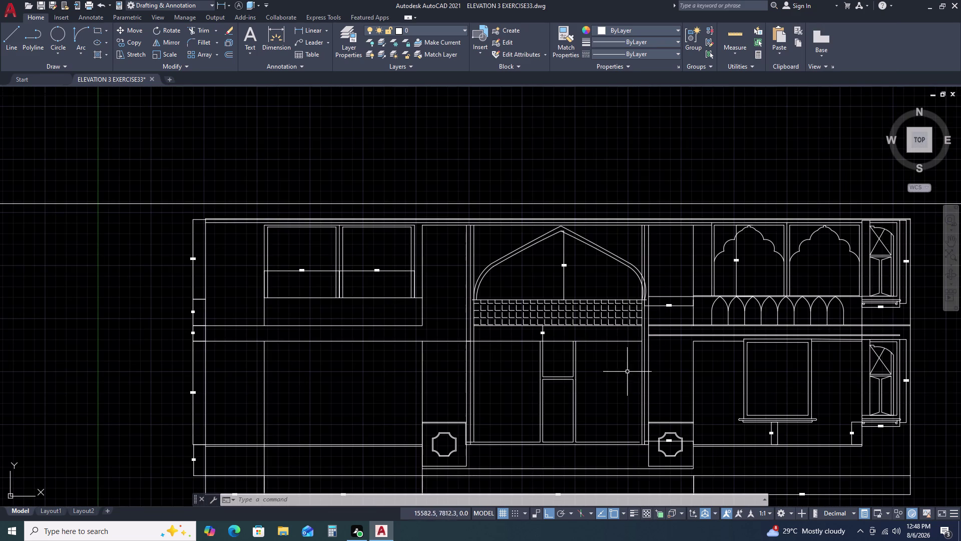
middle_click(644, 442)
middle_drag(642, 426, 633, 370)
middle_drag(633, 366, 633, 359)
scroll(up, 3)
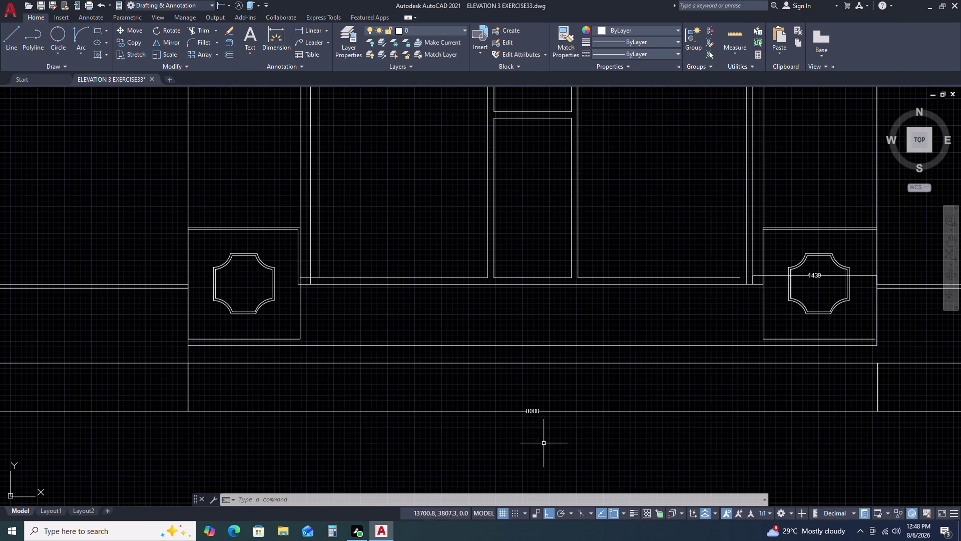
scroll(down, 3)
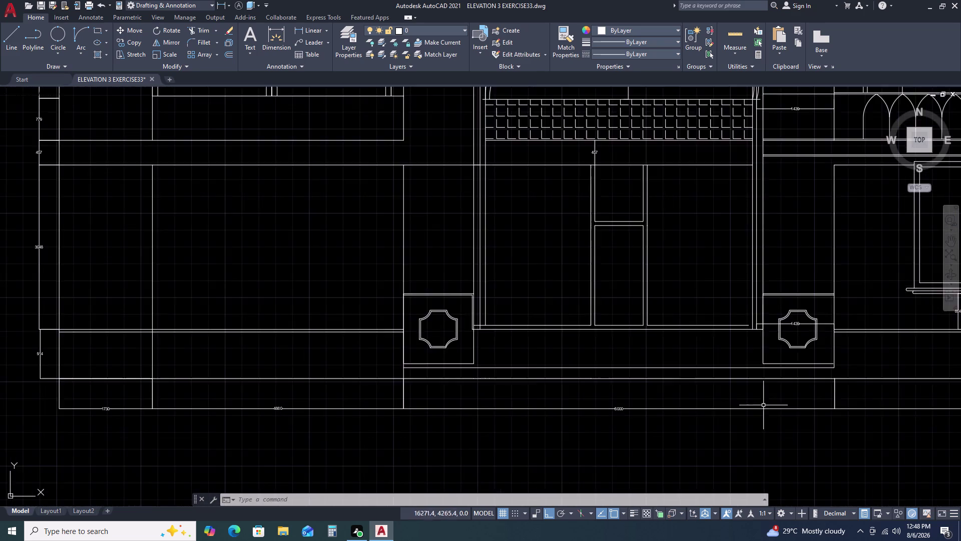
scroll(down, 3)
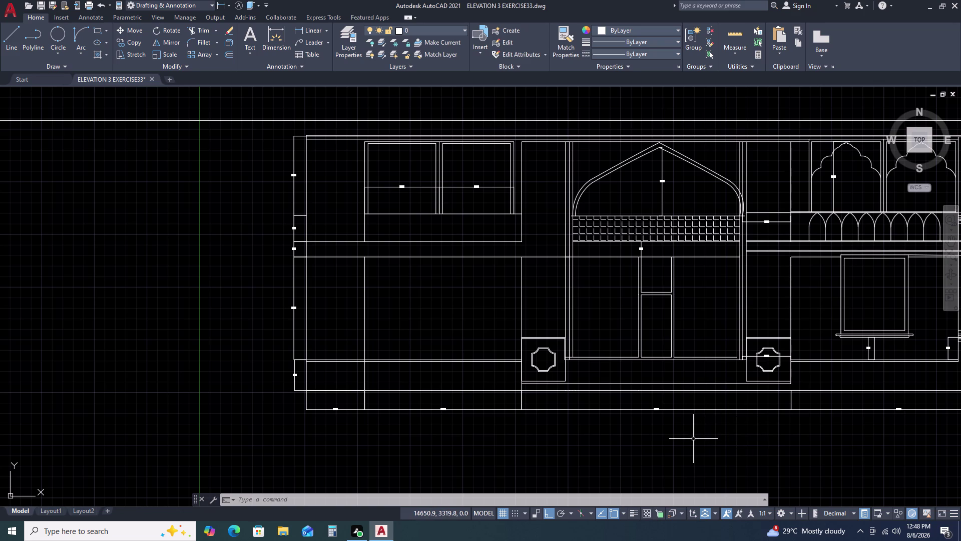
click(331, 532)
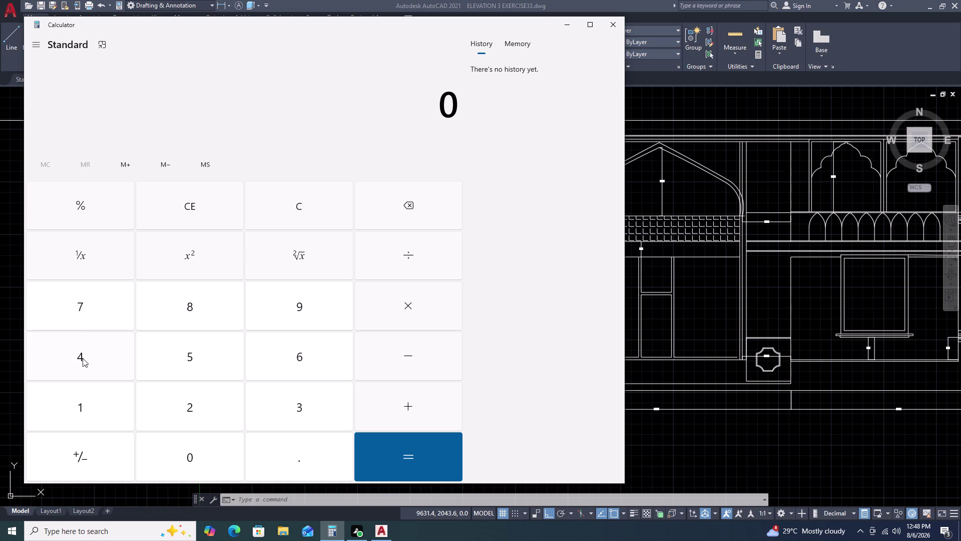
Enter 1420 on the Calculator keypad and begin an addition.
drag(90, 416, 88, 412)
click(82, 347)
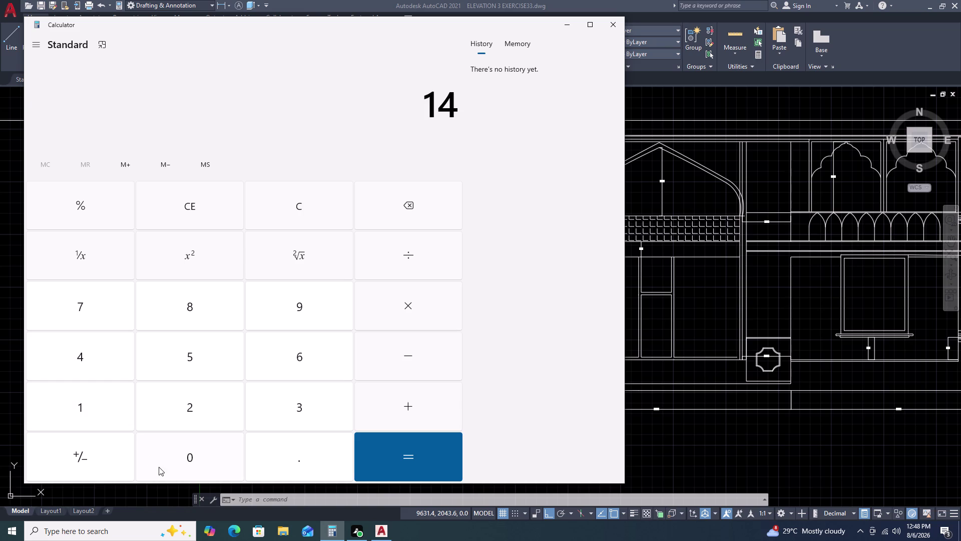
click(200, 406)
click(190, 456)
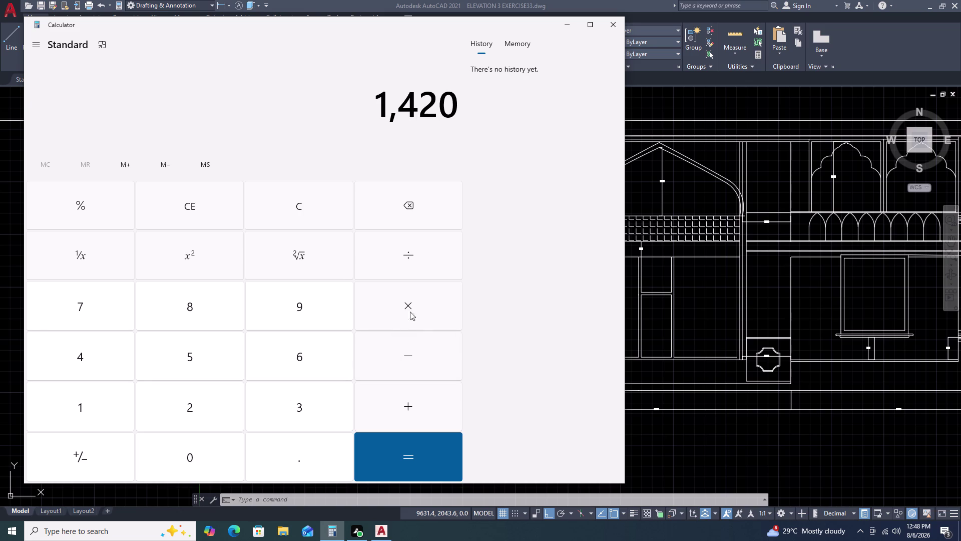
click(403, 391)
double_click(565, 25)
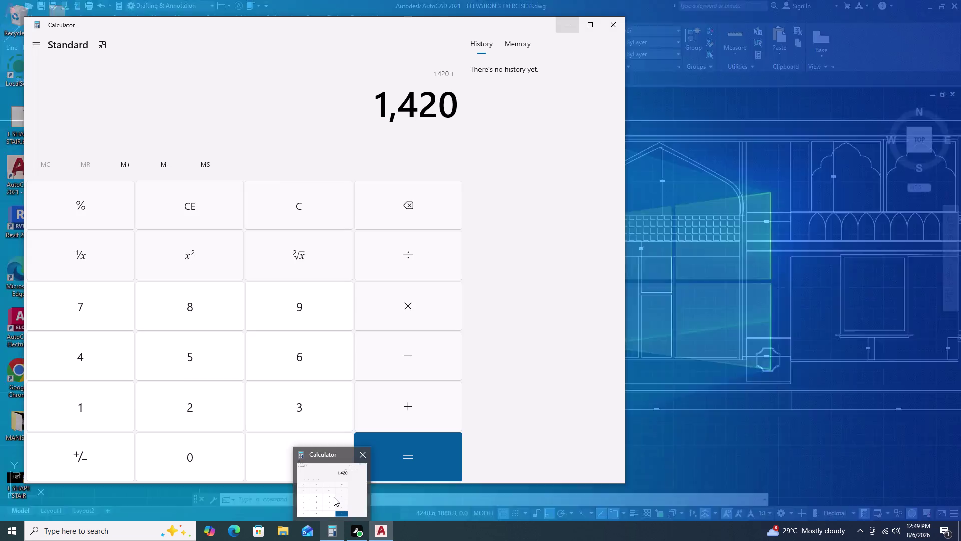
Clear the pending addition, re-enter 1420 and evaluate it into the history.
click(333, 497)
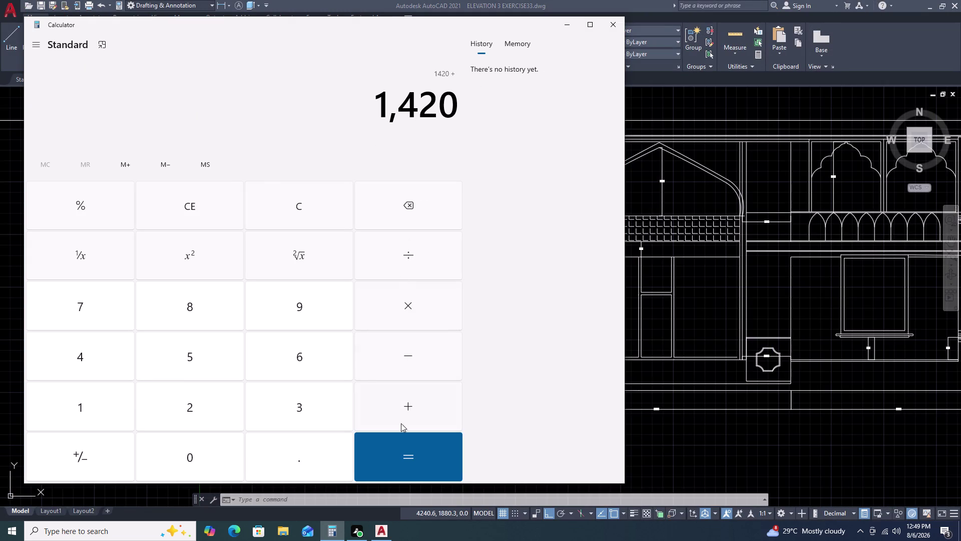
click(314, 208)
key(1)
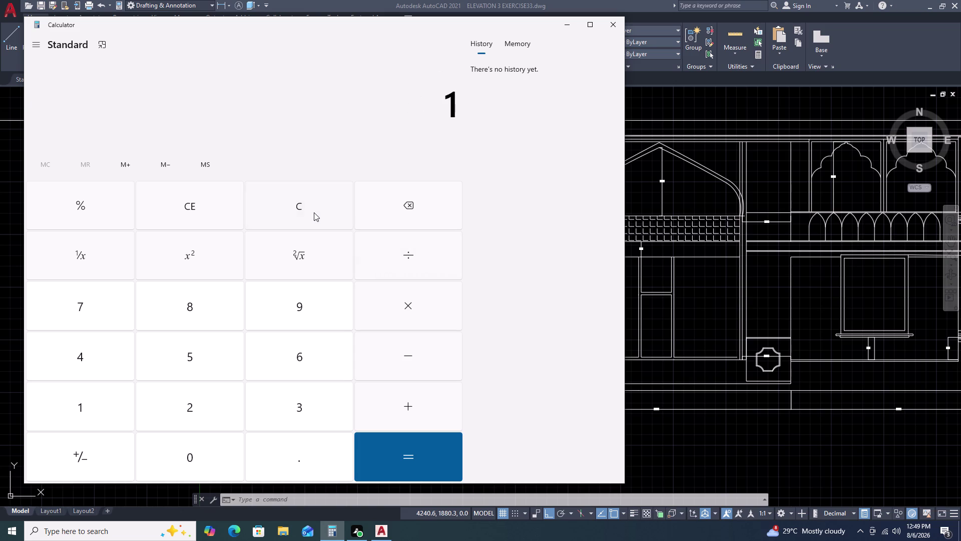
key(4)
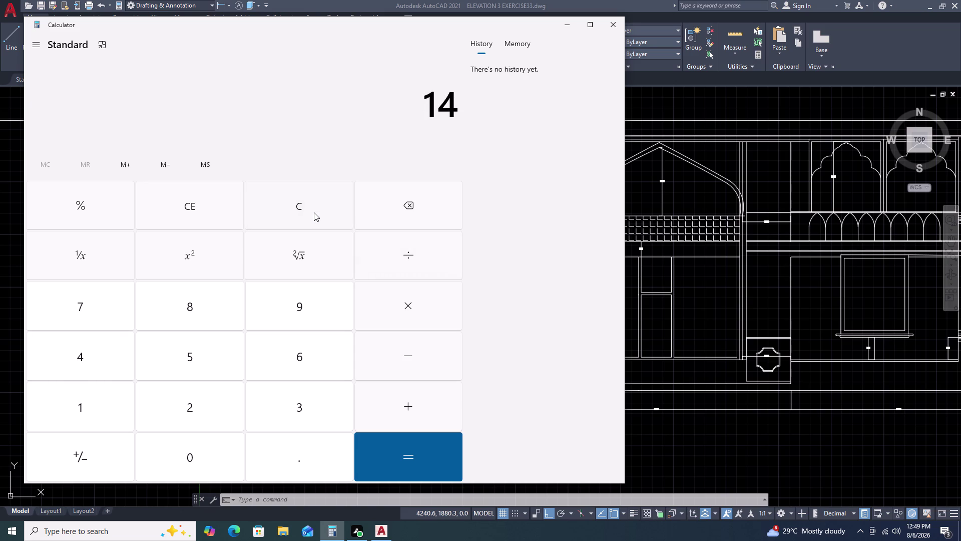
text(20)
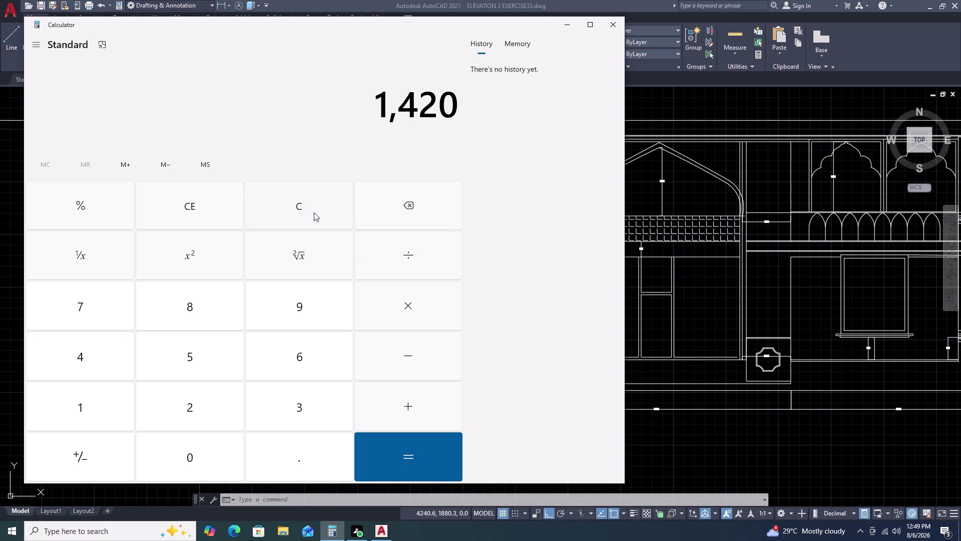
key(equal)
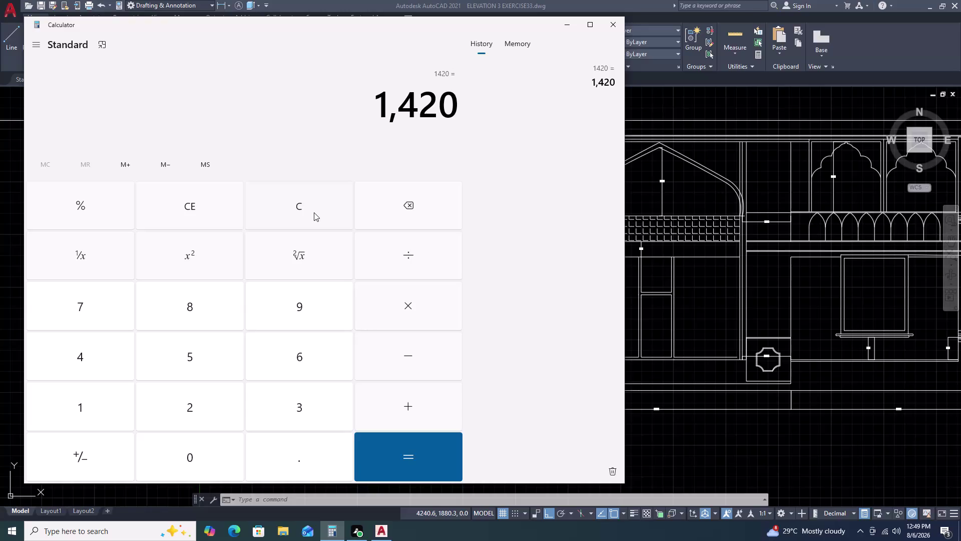
Clear the mistaken Calculator entry and retype 14.
key(1)
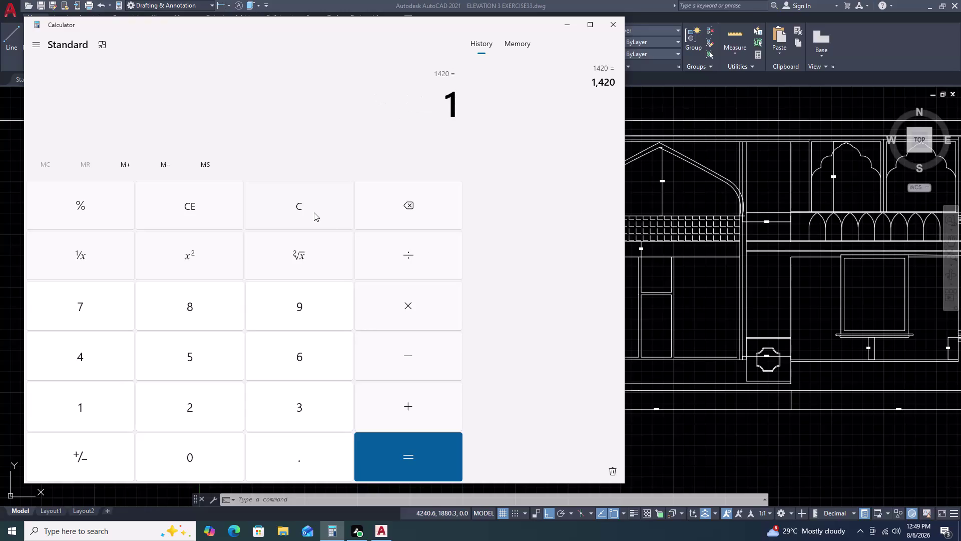
key(BackSpace)
key(BackSpace)
key(BackSpace)
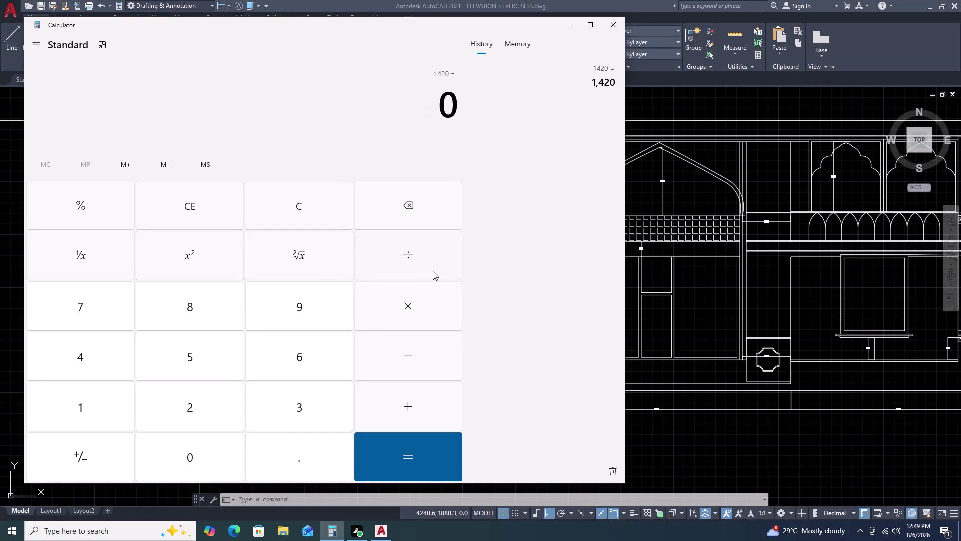
click(418, 405)
key(Escape)
key(Escape)
key(Escape)
key(1)
key(4)
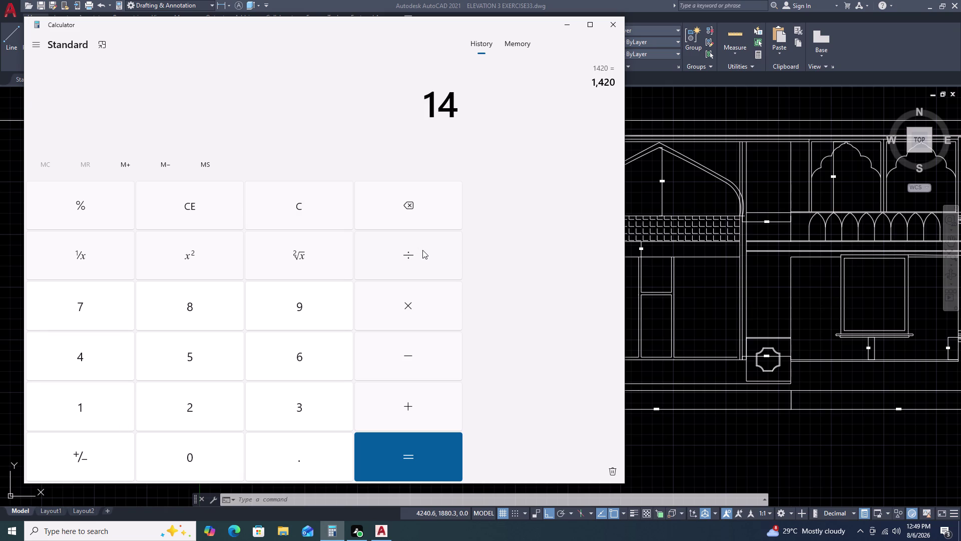
Clear the mistaken addition and enter 1420 afresh.
key(0)
click(442, 415)
double_click(419, 216)
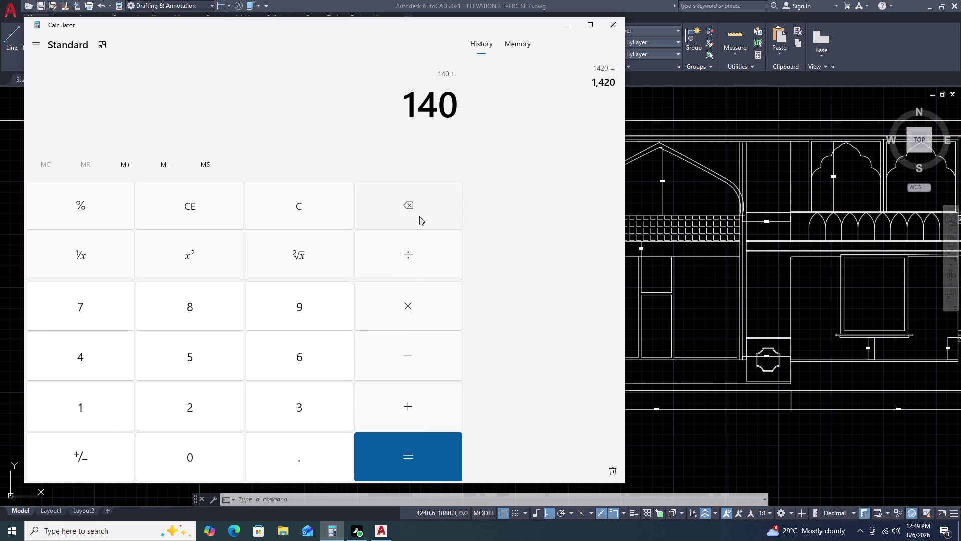
double_click(420, 215)
key(Escape)
key(Escape)
key(Escape)
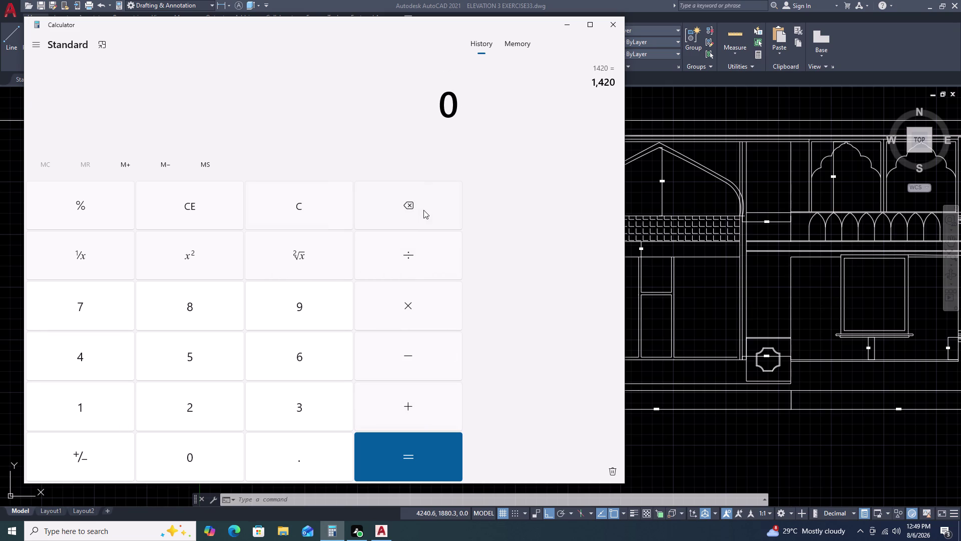
text(14)
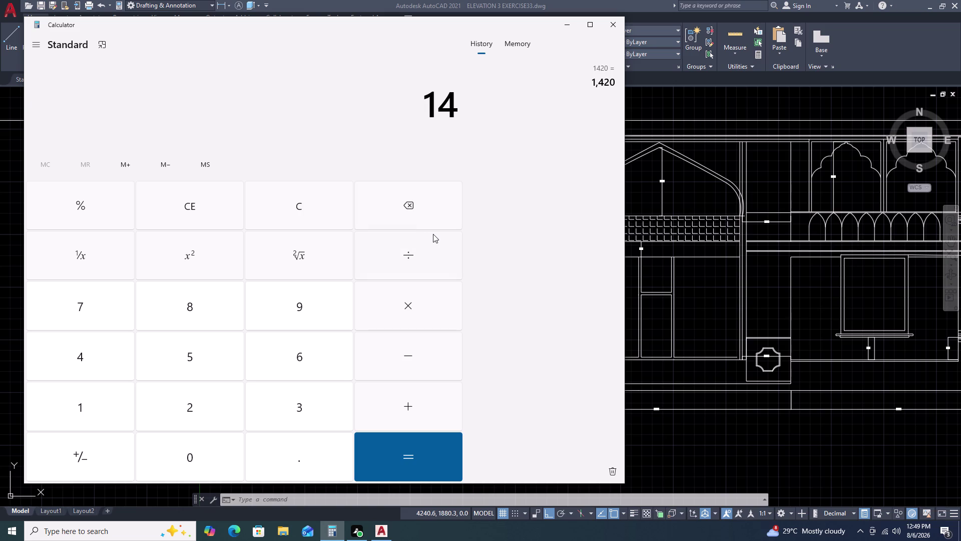
key(2)
key(0)
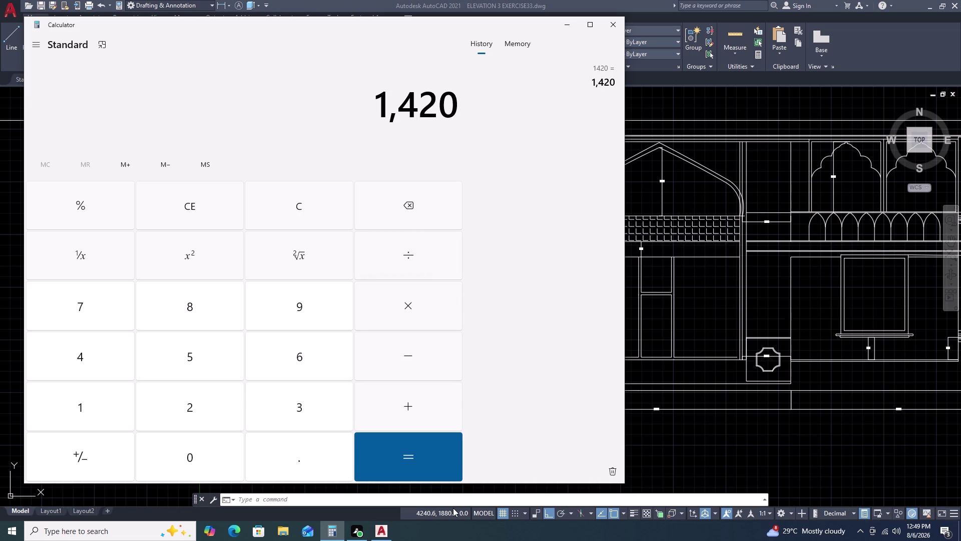
Add 1953 to 1420, giving 3,373.
click(428, 422)
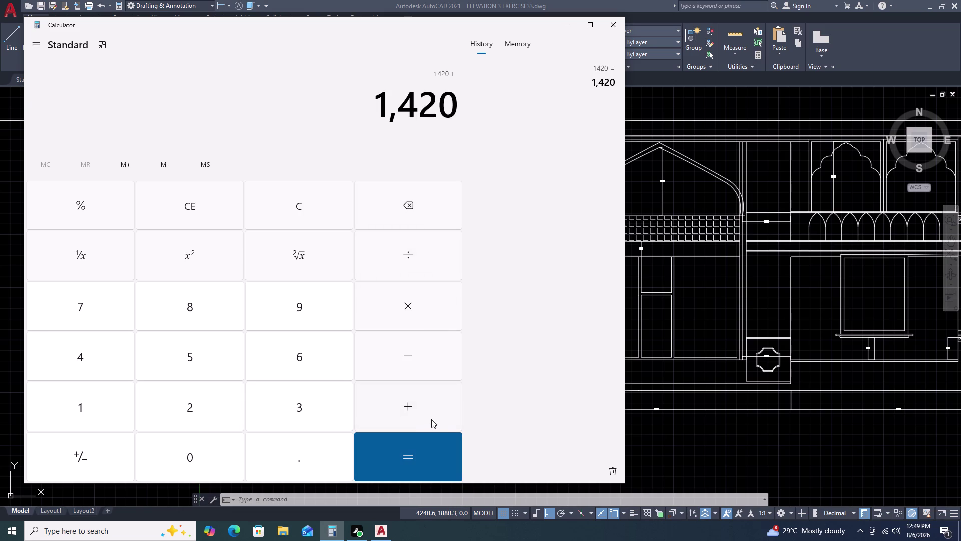
key(1)
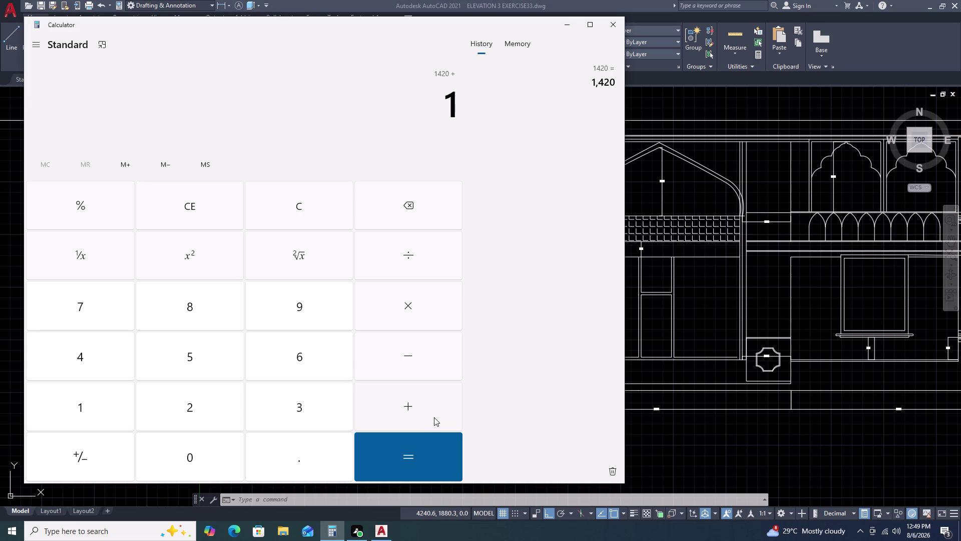
key(9)
text(53)
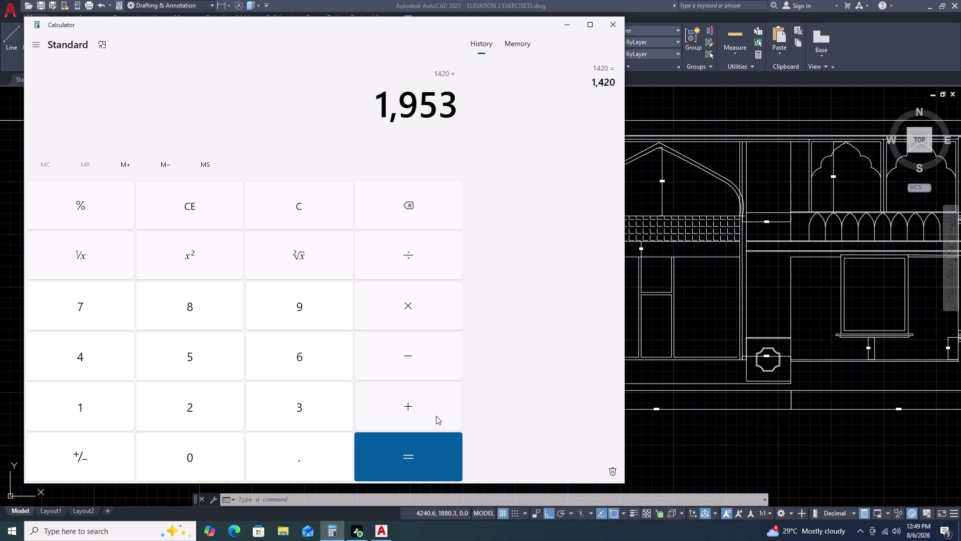
click(421, 470)
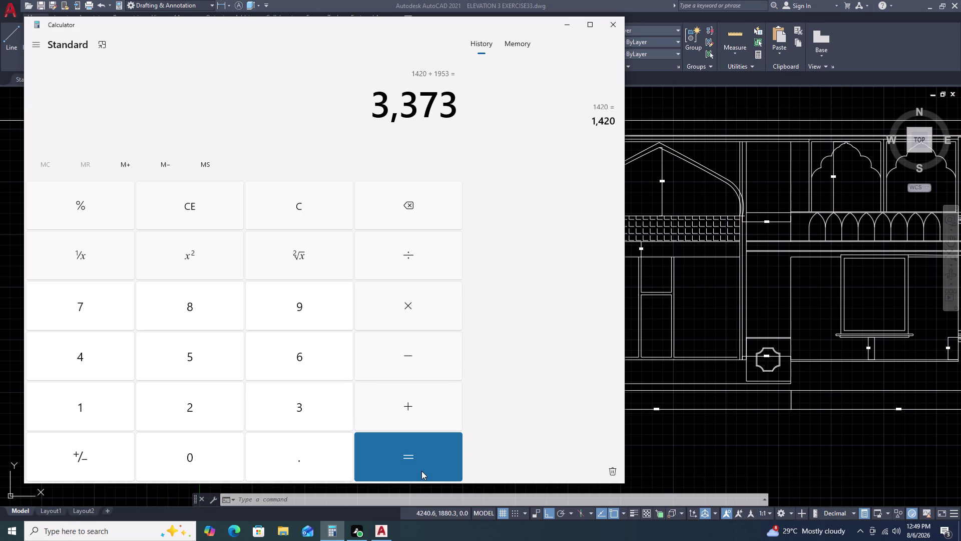
Repeat the +1953 sum for 1050 (3,003) and for 1953 (3,906).
key(1)
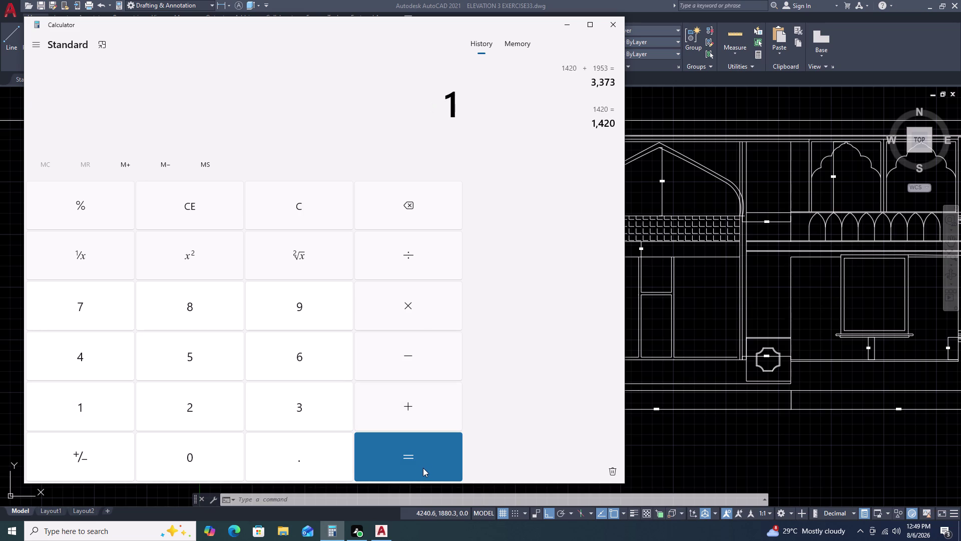
text(050)
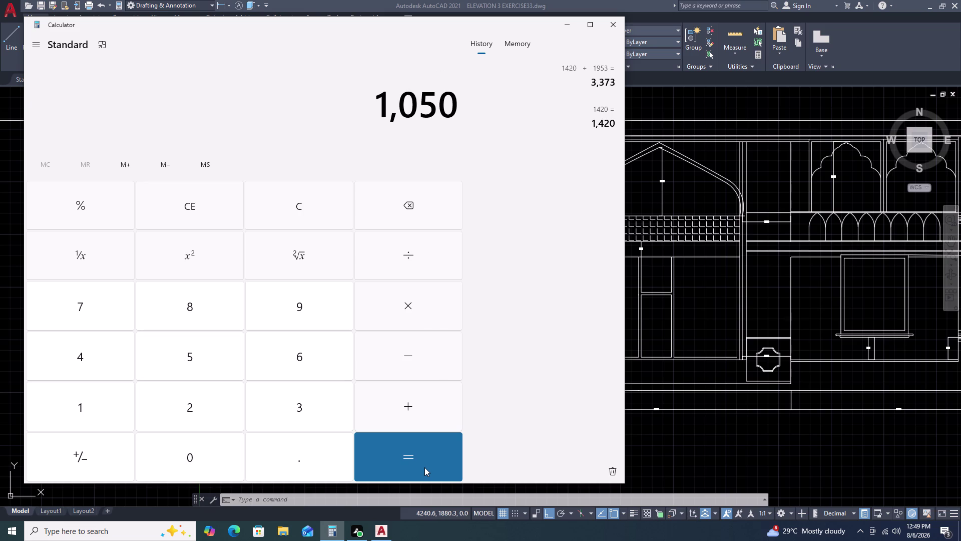
click(411, 460)
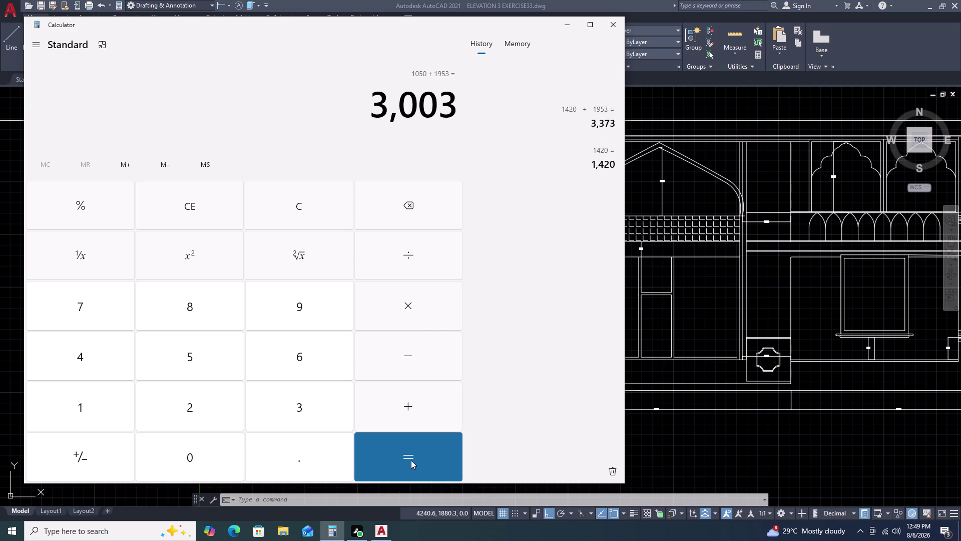
text(1)
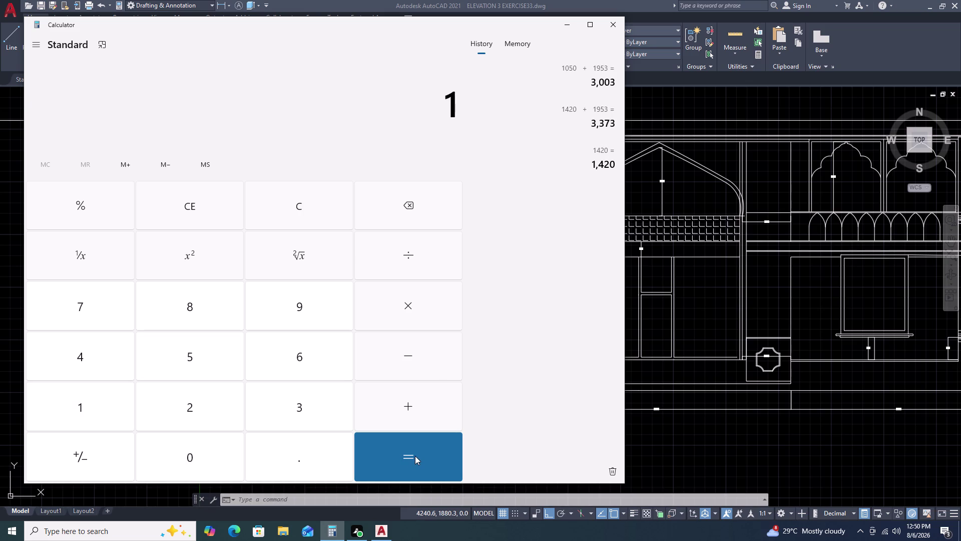
text(9)
text(53)
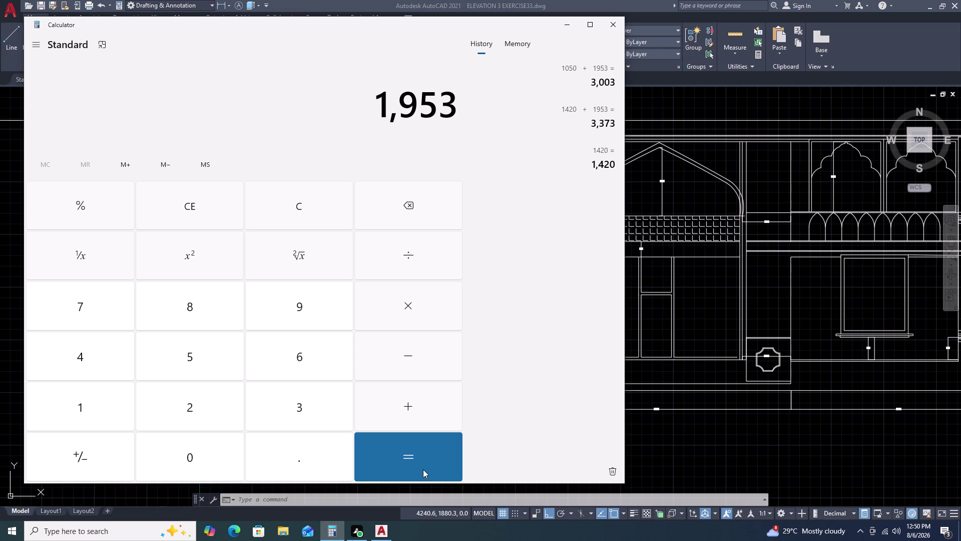
click(423, 469)
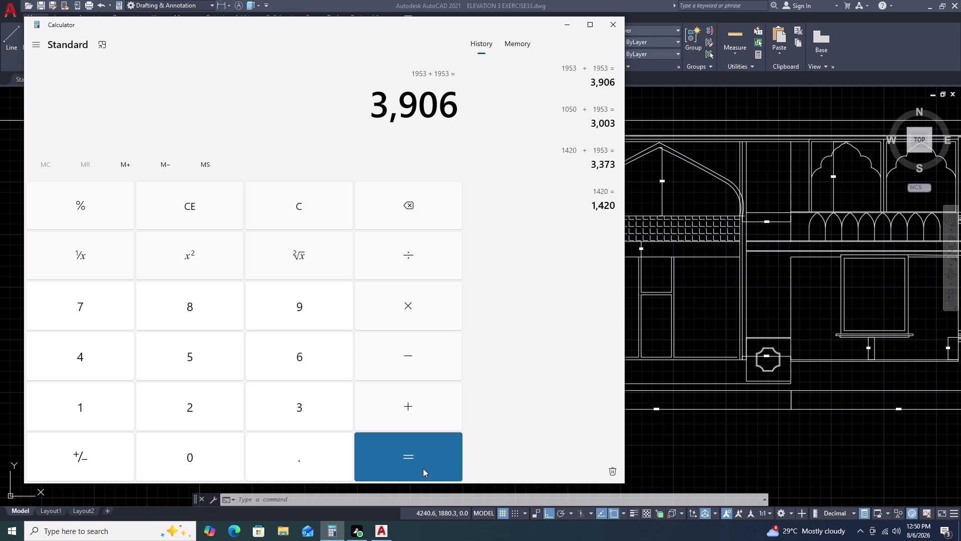
Enter 1439 as the next number to add 1953 to.
key(1)
key(4)
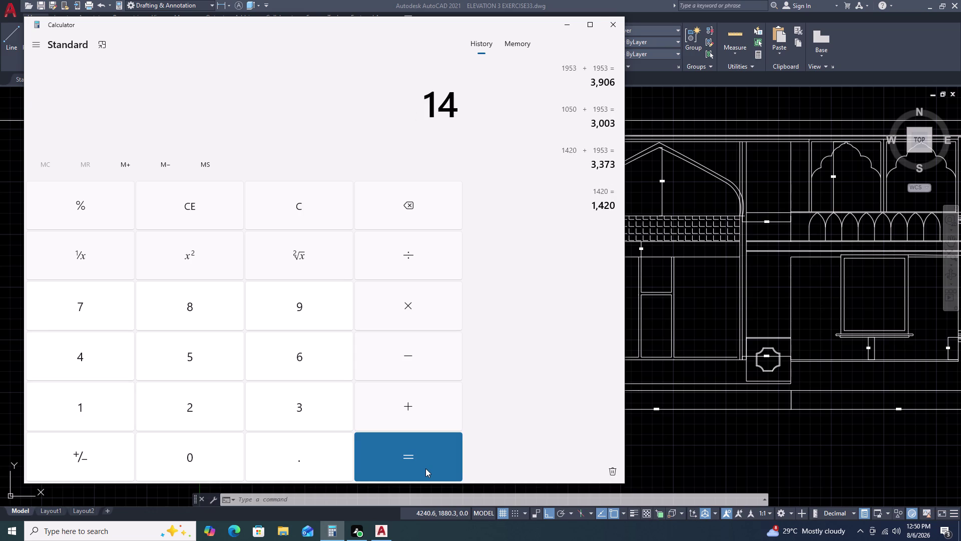
text(39)
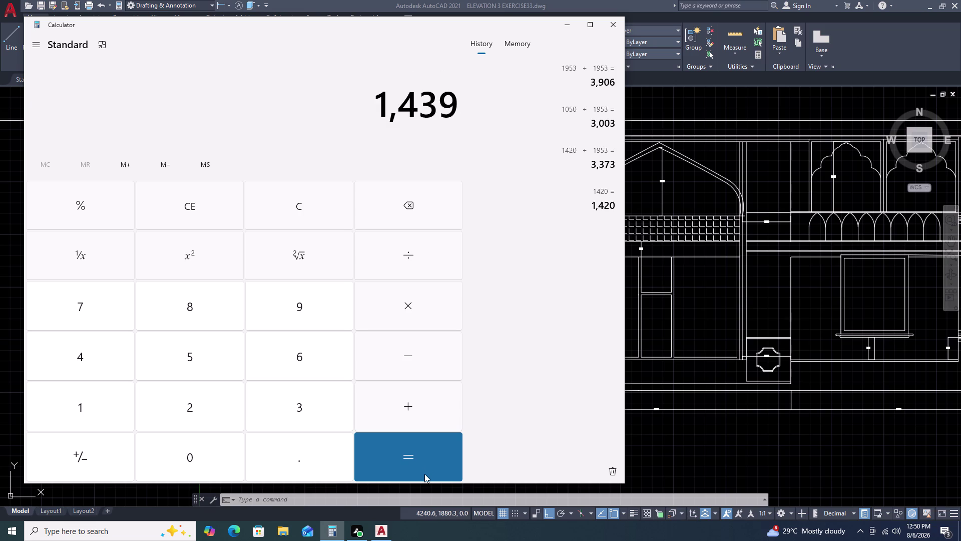
click(422, 458)
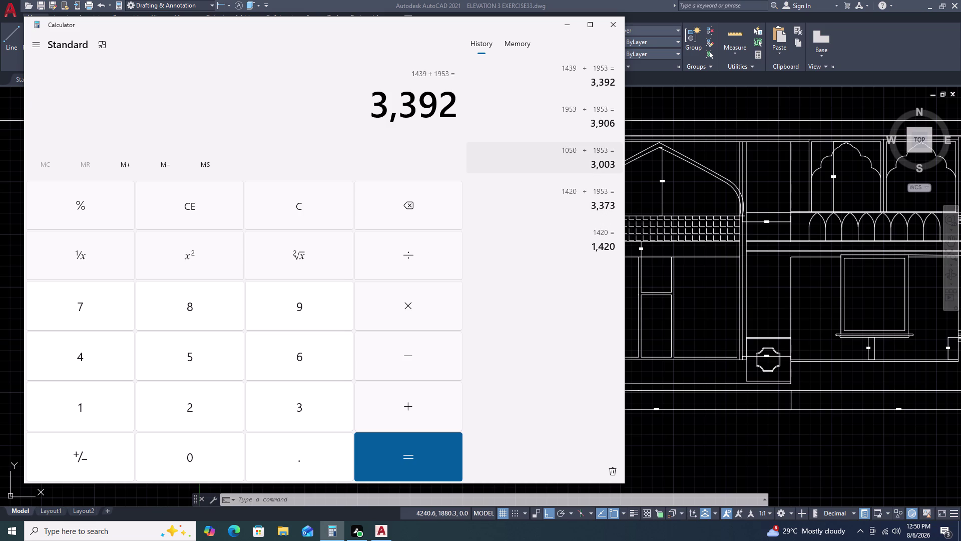
Close the Calculator window so the AutoCAD elevation is fully visible again.
click(615, 30)
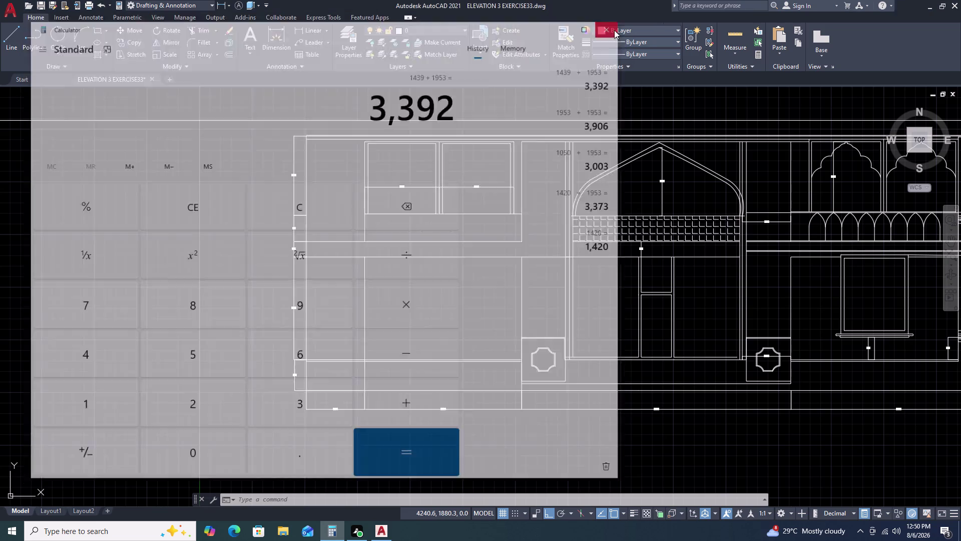
scroll(up, 3)
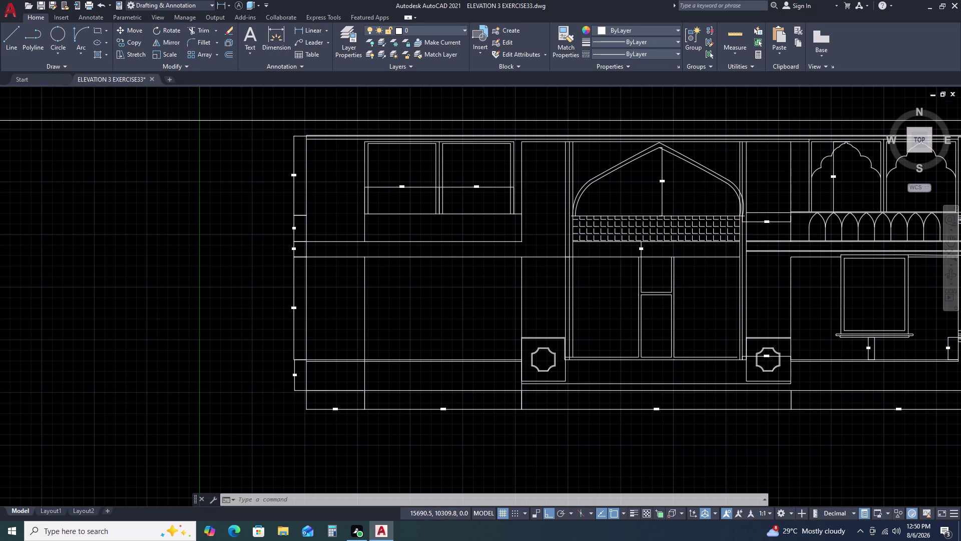
Centre the view on the central archway and cancel an unwanted 900 linear dimension.
middle_drag(730, 210, 634, 264)
scroll(down, 3)
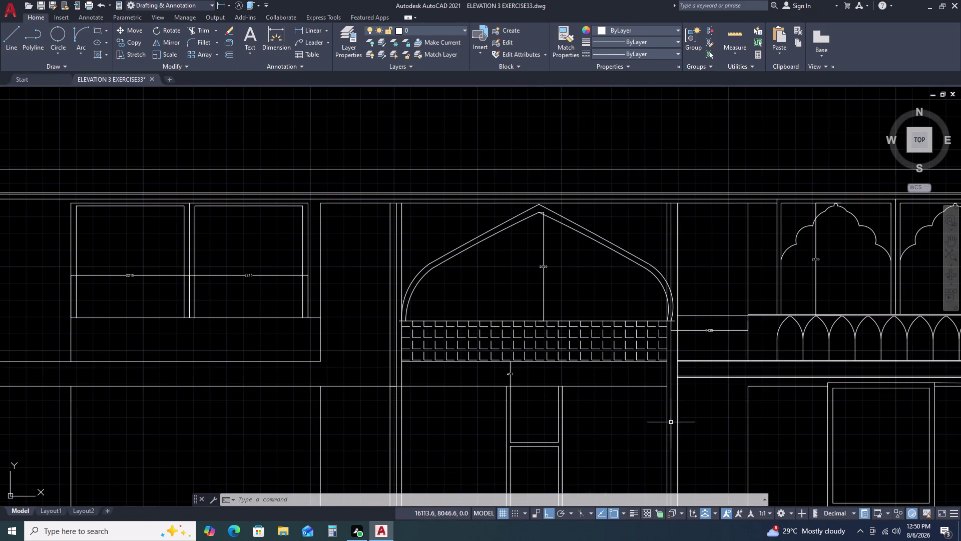
middle_drag(670, 424, 656, 330)
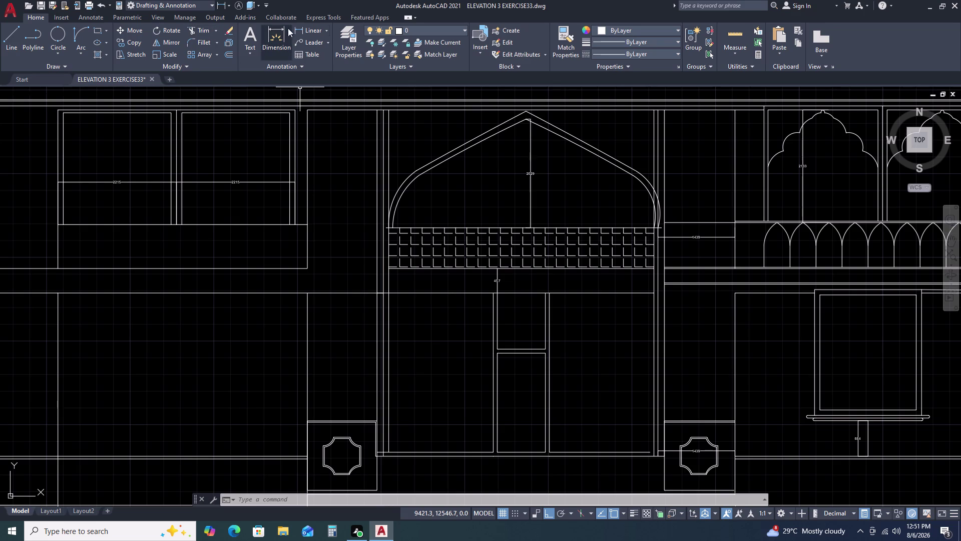
double_click(300, 28)
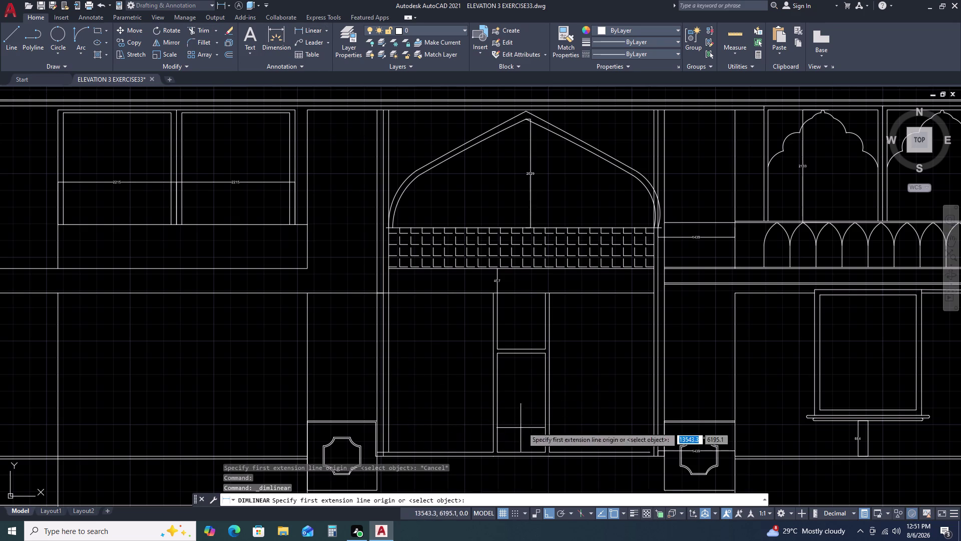
scroll(up, 3)
scroll(down, 3)
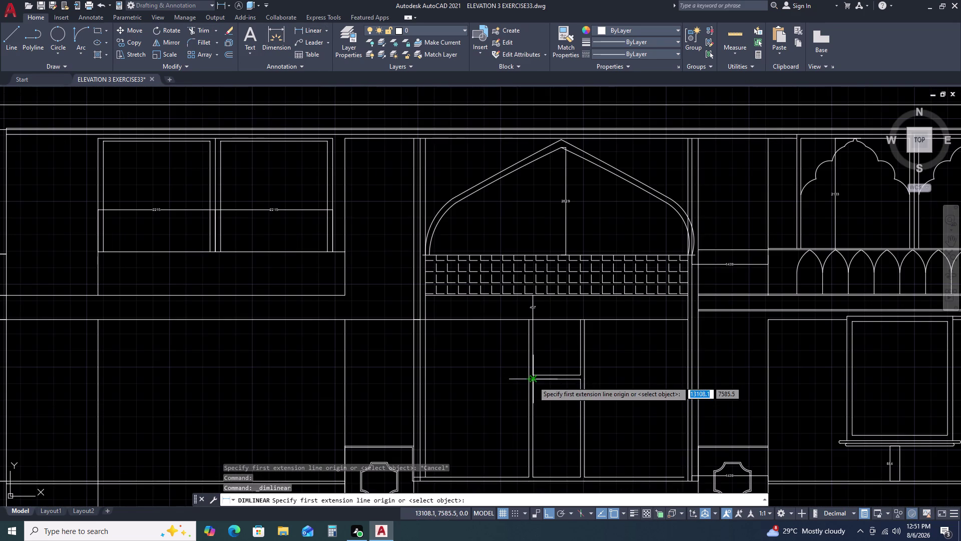
click(533, 381)
click(580, 381)
scroll(up, 3)
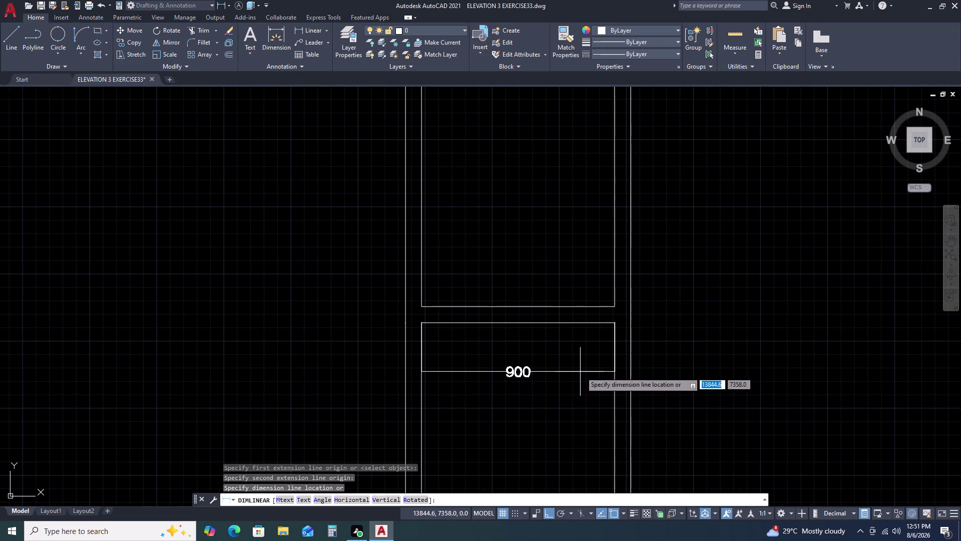
key(Escape)
key(Escape)
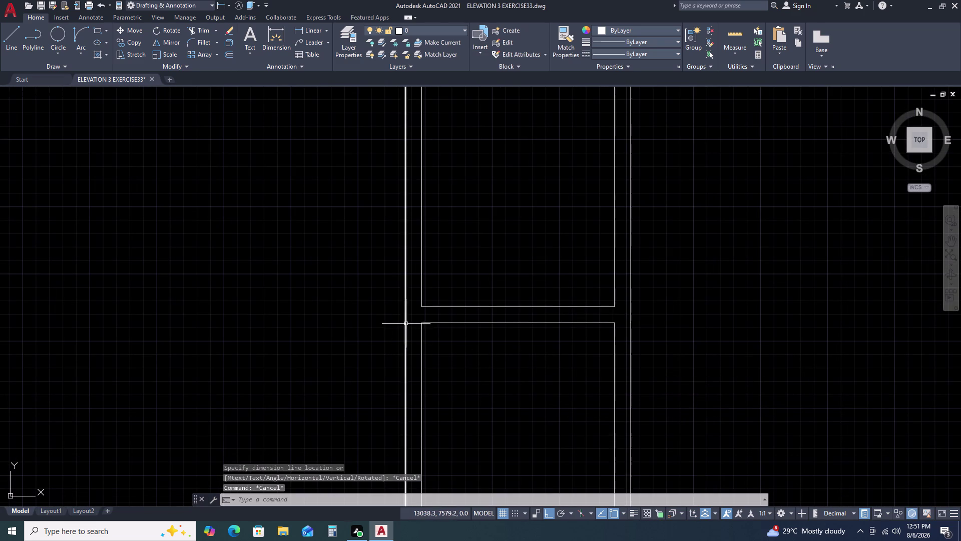
key(Escape)
Try a linear dimension across the door opening, then abandon that attempt.
key(space)
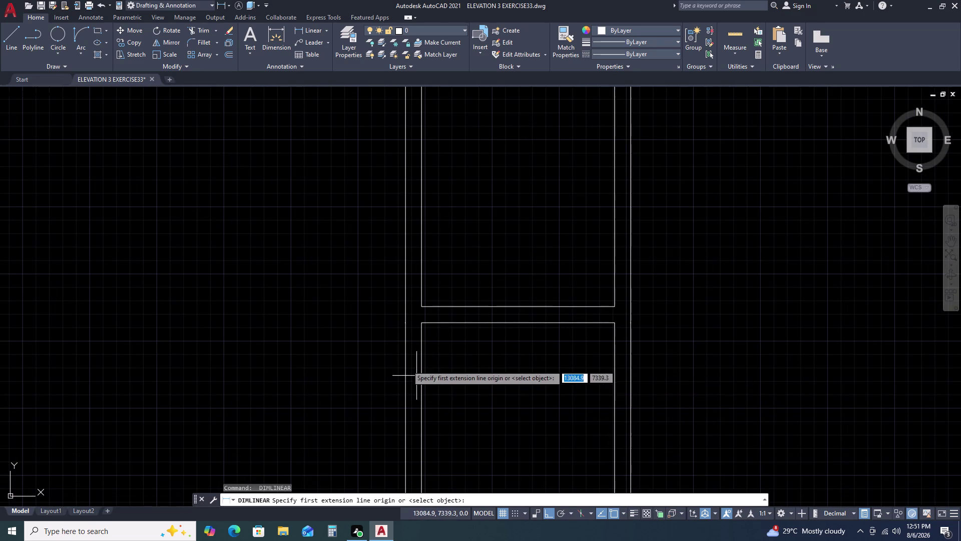
click(407, 325)
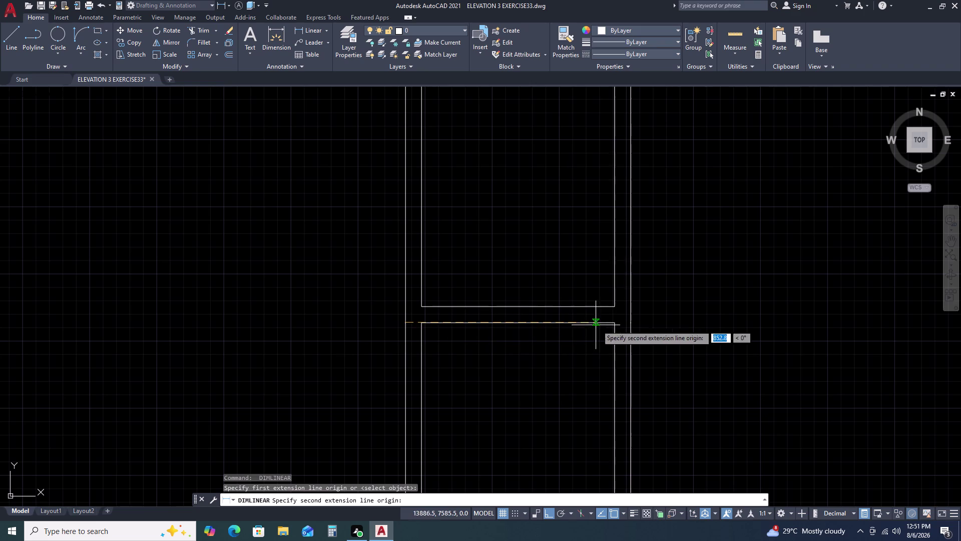
click(631, 322)
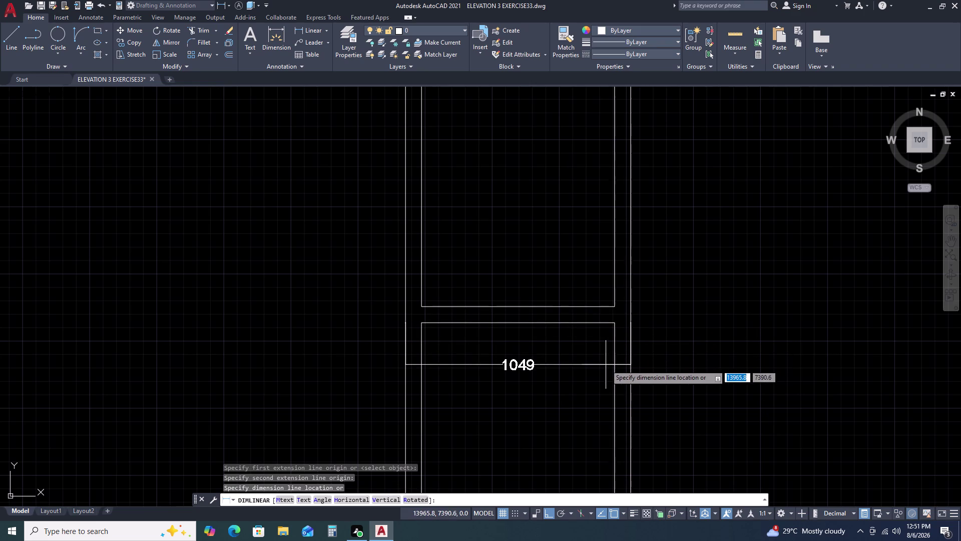
scroll(up, 3)
scroll(down, 3)
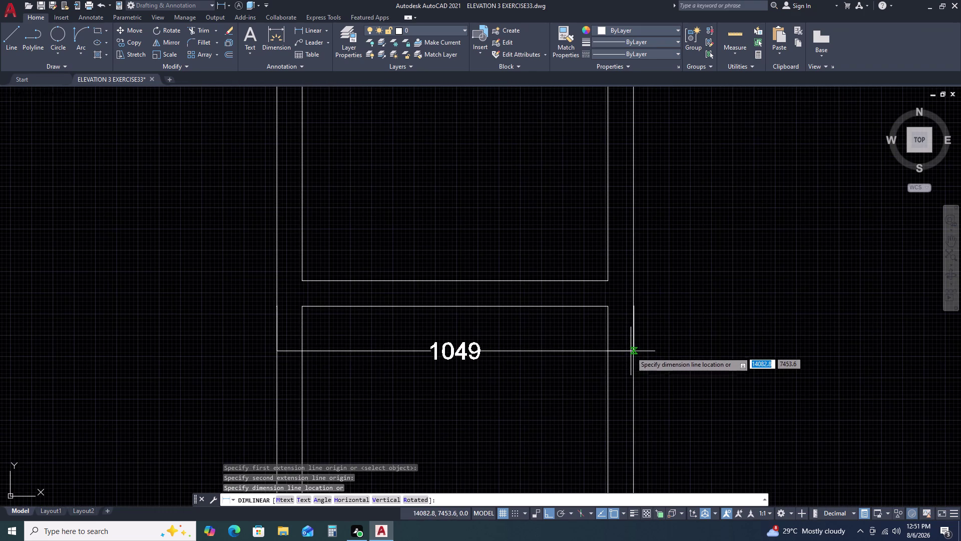
key(space)
key(space)
Dimension the door opening width as 1049 and pan to review it.
click(277, 307)
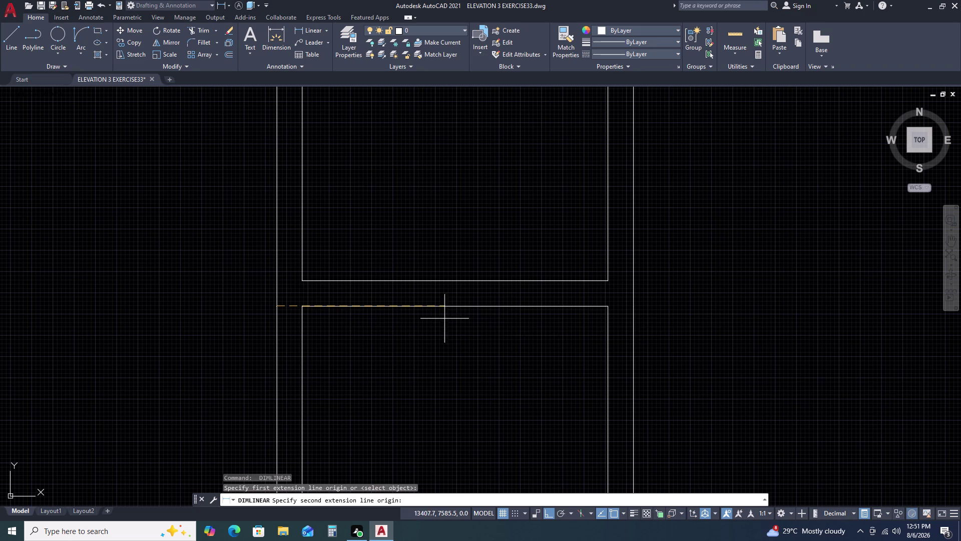
click(635, 308)
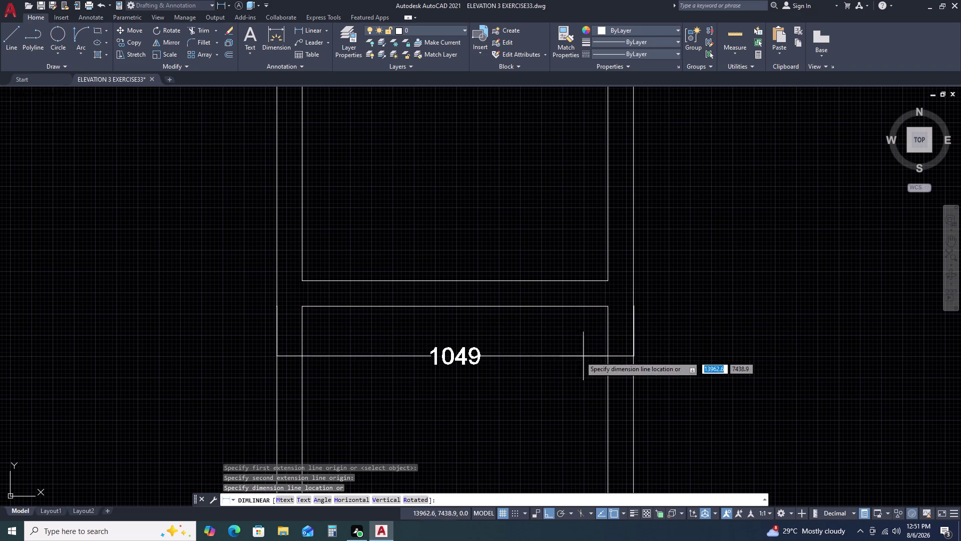
click(547, 334)
scroll(down, 3)
scroll(down, 3)
middle_drag(718, 365, 714, 367)
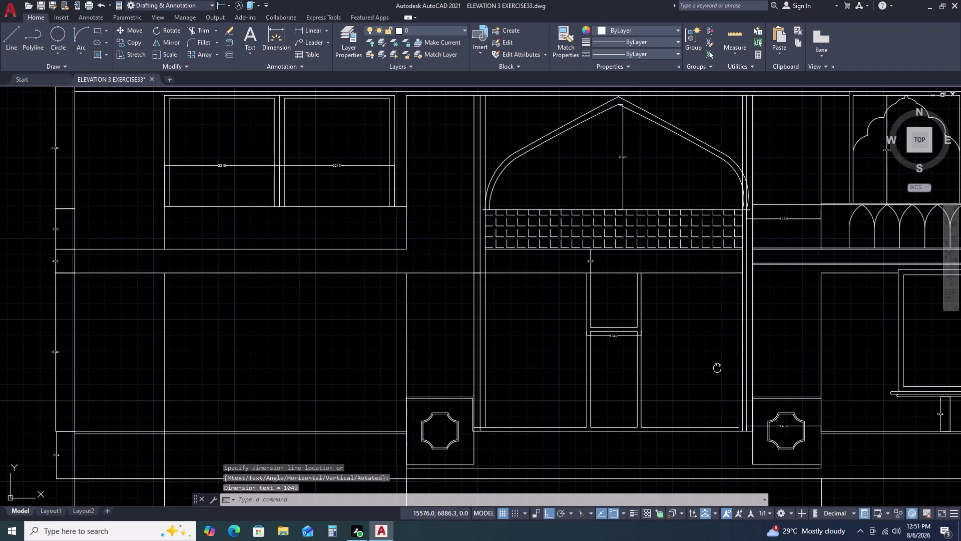
middle_drag(714, 368, 627, 351)
key(space)
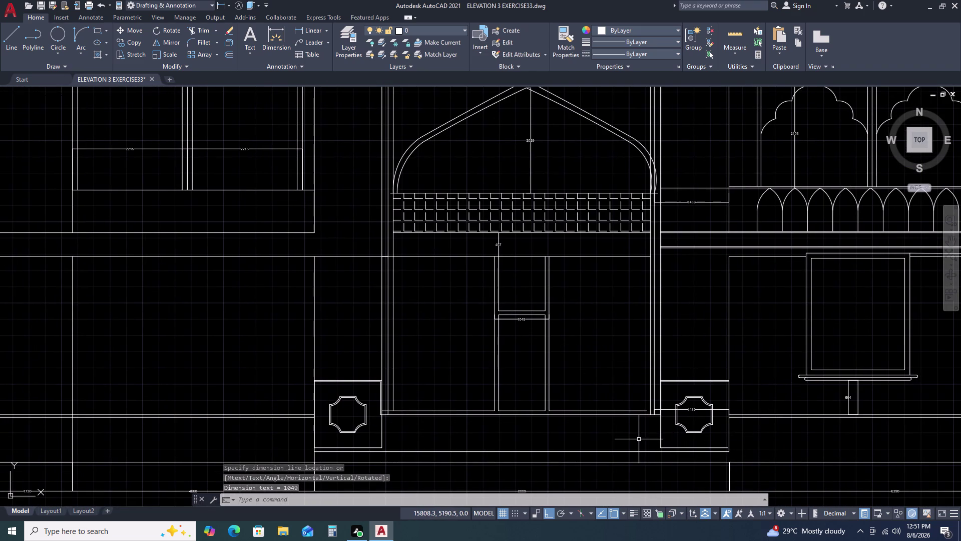
scroll(up, 3)
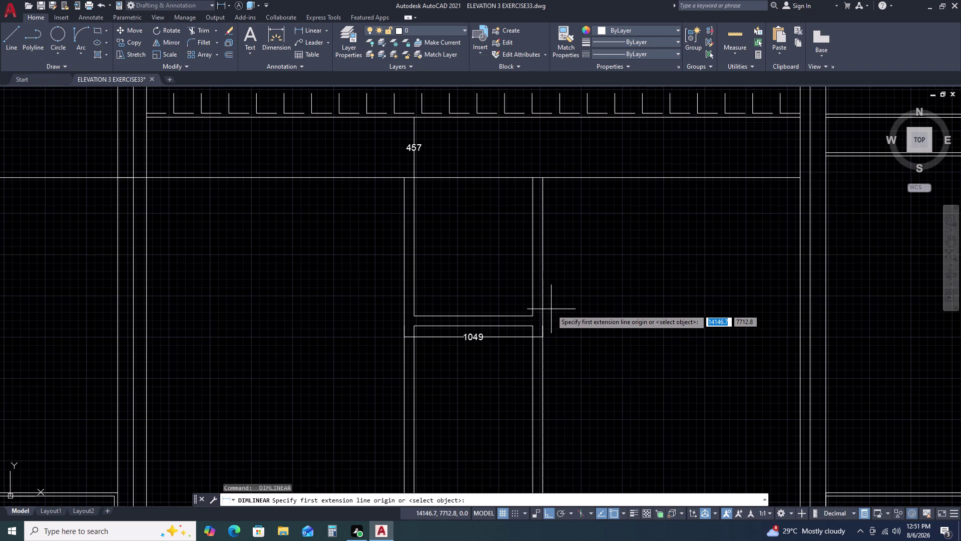
click(541, 337)
click(811, 340)
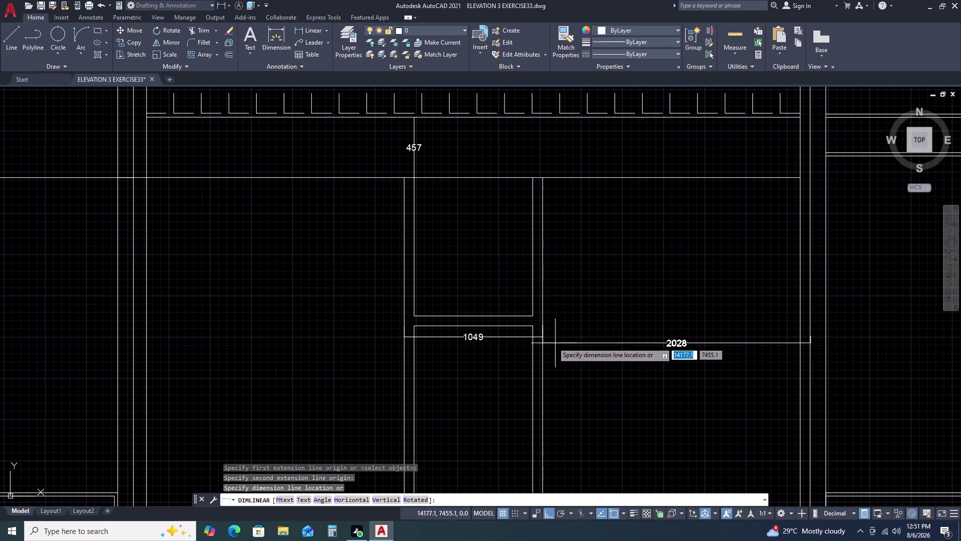
scroll(up, 3)
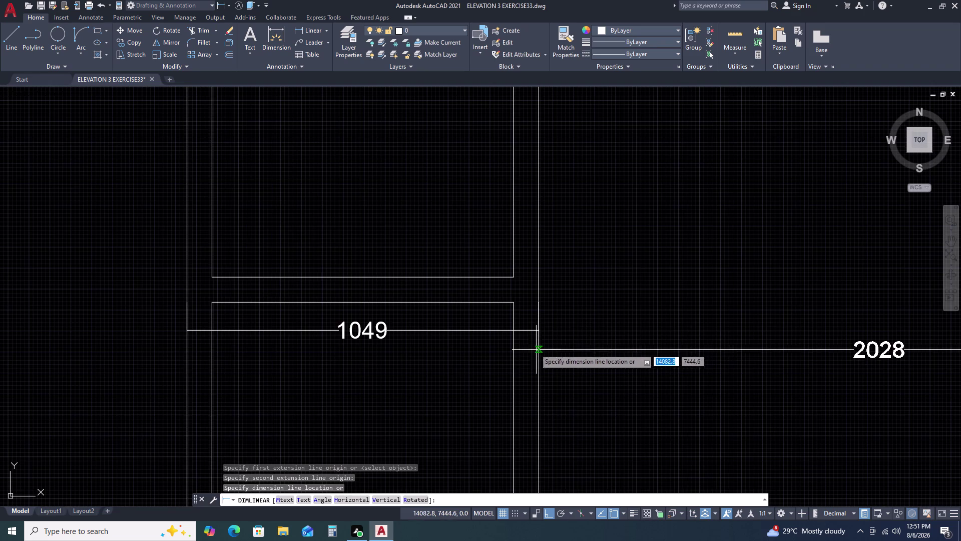
key(space)
key(space)
click(538, 331)
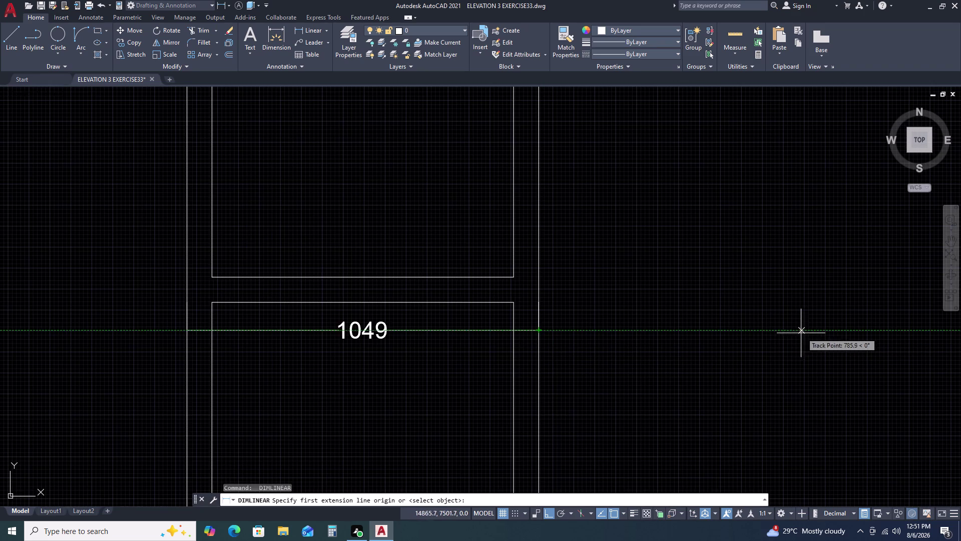
click(537, 329)
middle_drag(811, 329, 811, 331)
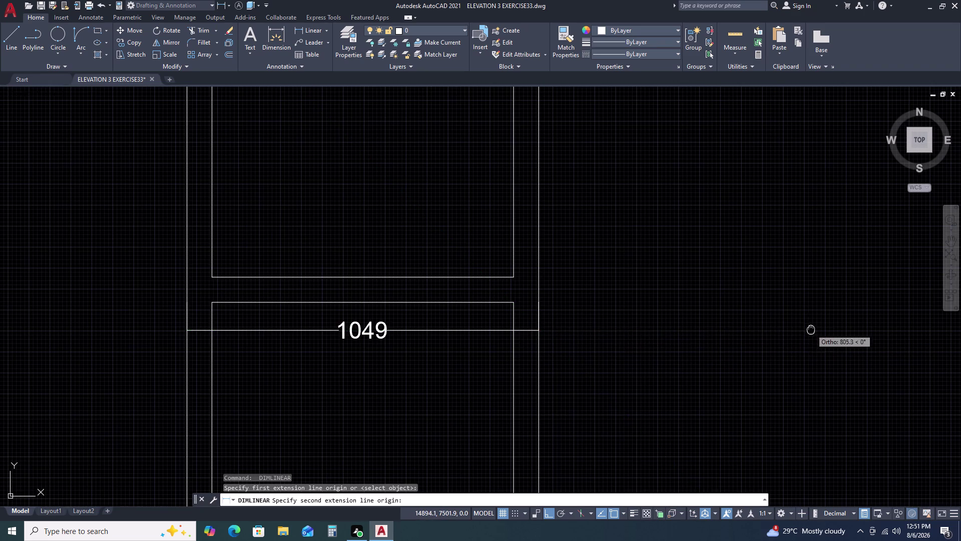
middle_drag(811, 331, 553, 317)
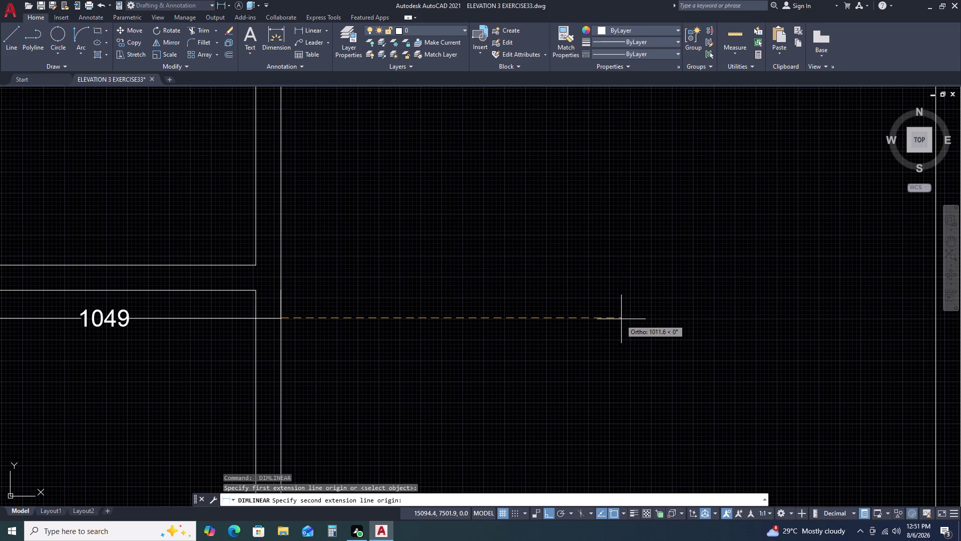
scroll(down, 3)
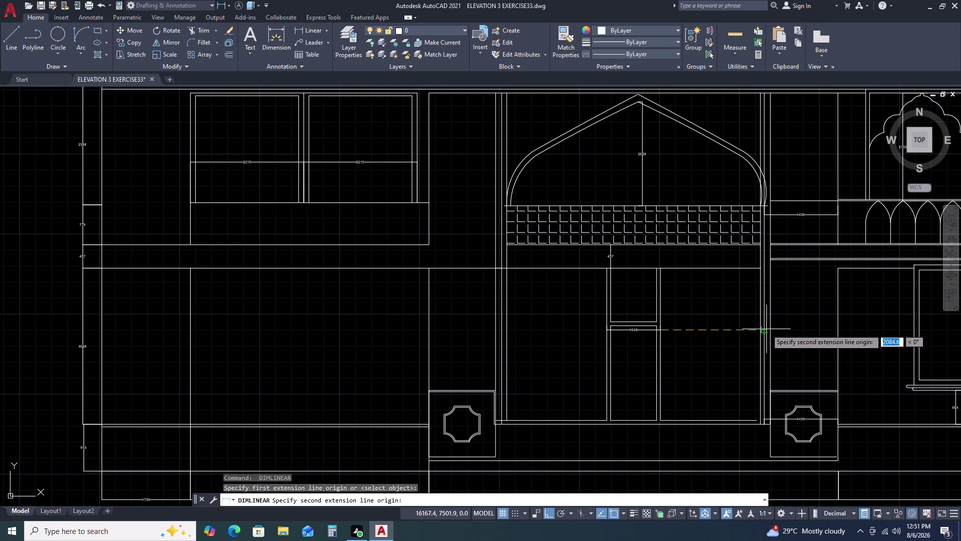
scroll(up, 3)
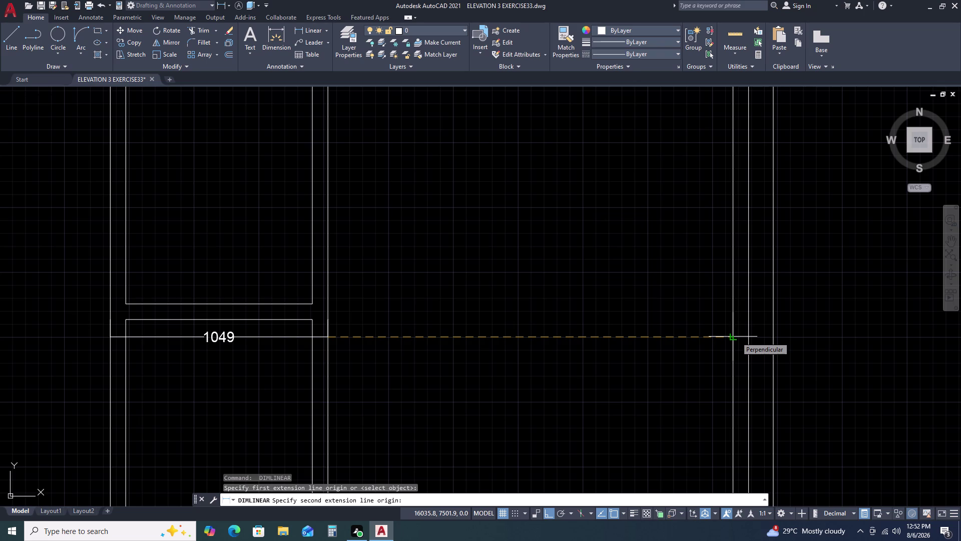
scroll(down, 3)
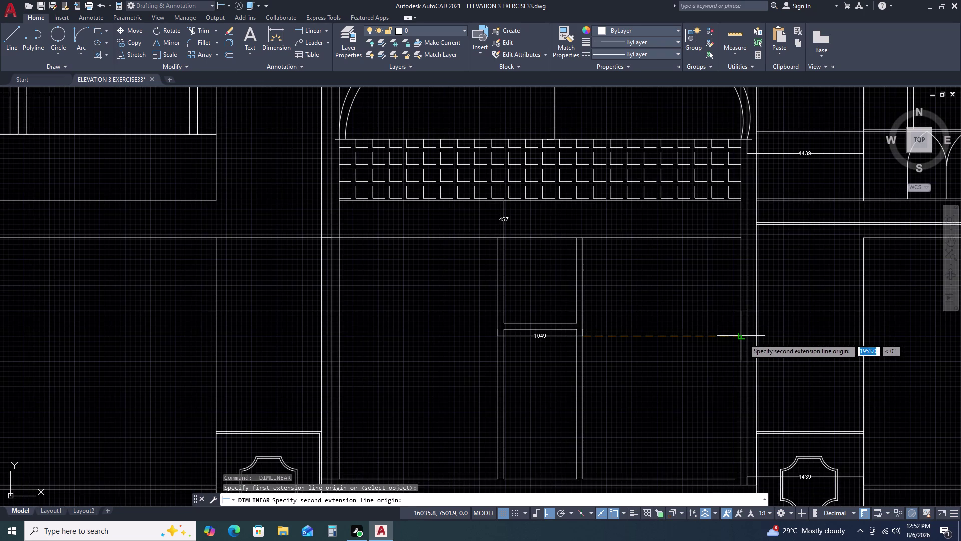
click(744, 338)
key(Escape)
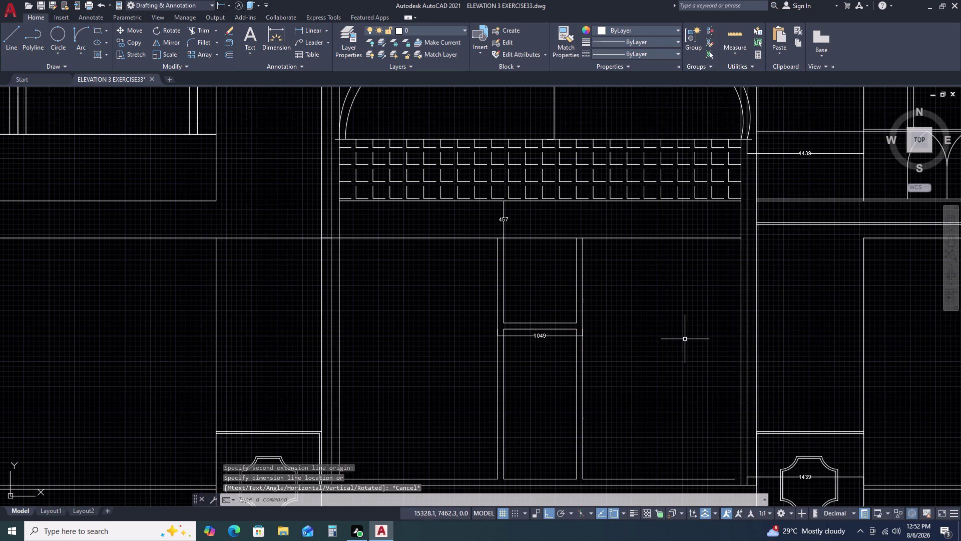
scroll(up, 3)
drag(563, 321, 557, 321)
click(512, 346)
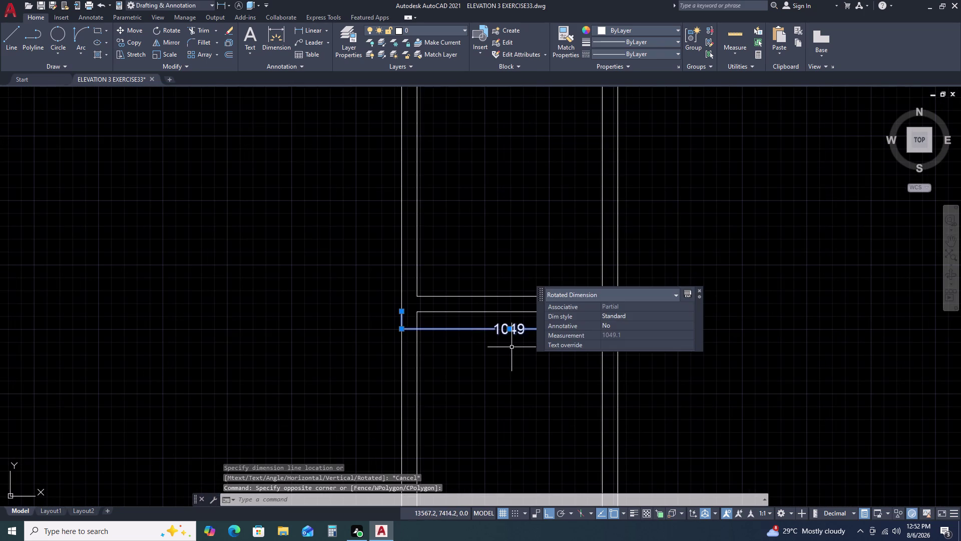
key(Delete)
scroll(down, 3)
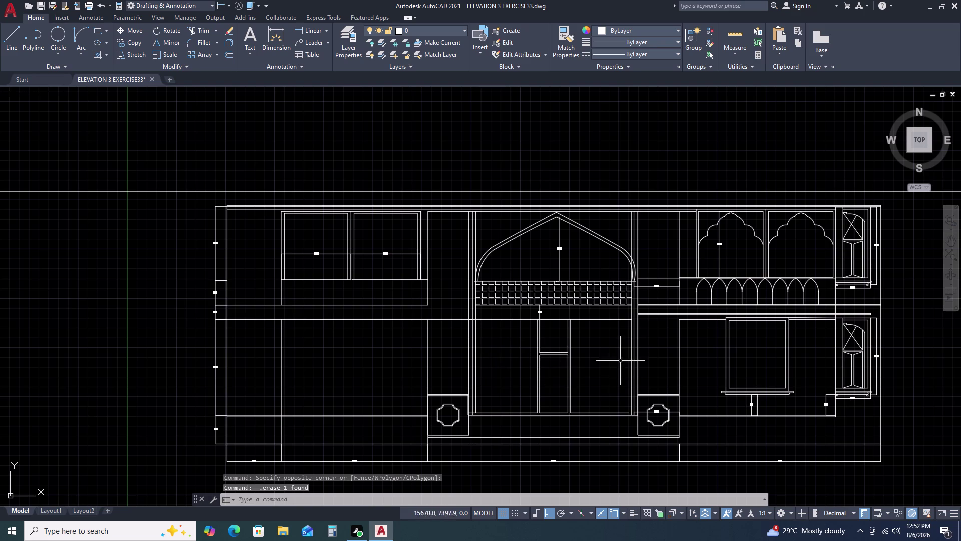
scroll(up, 3)
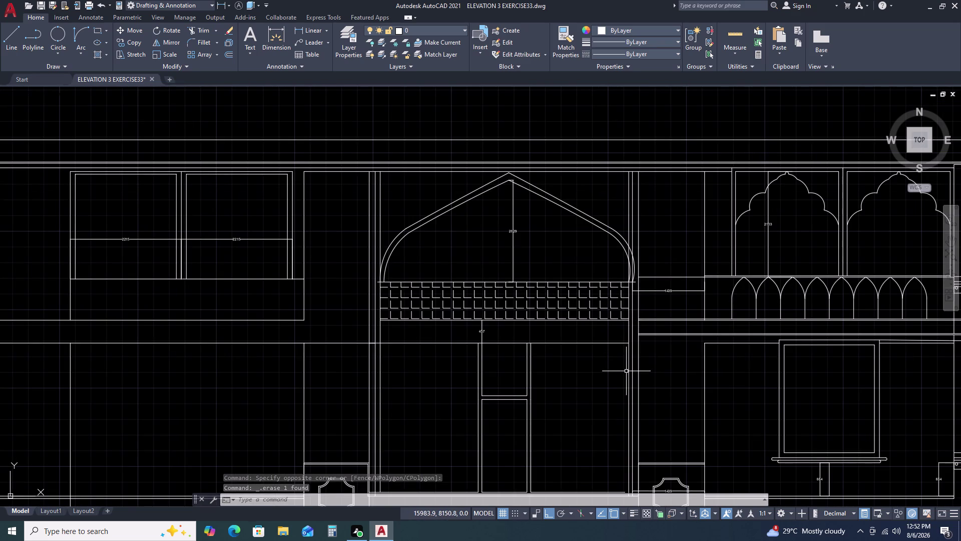
middle_drag(591, 391, 607, 337)
middle_click(607, 336)
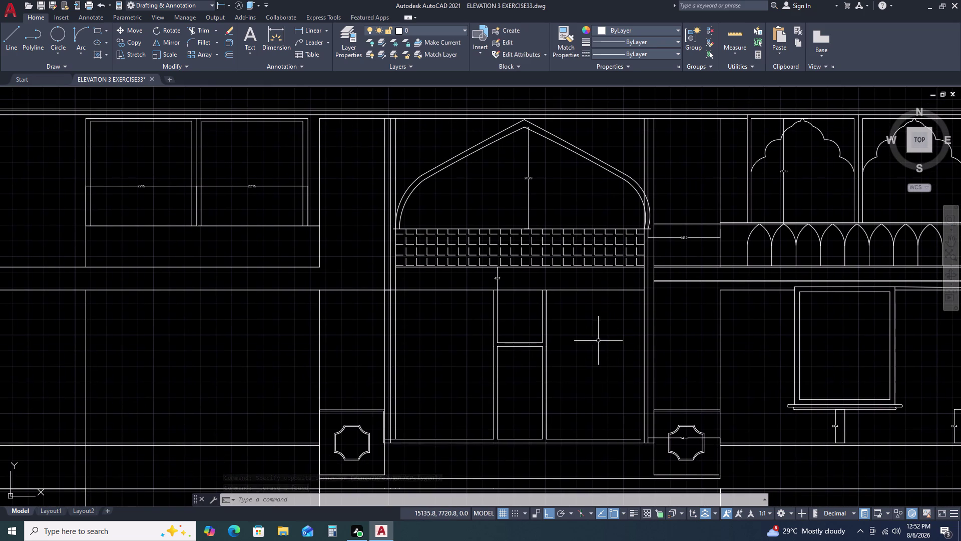
scroll(up, 3)
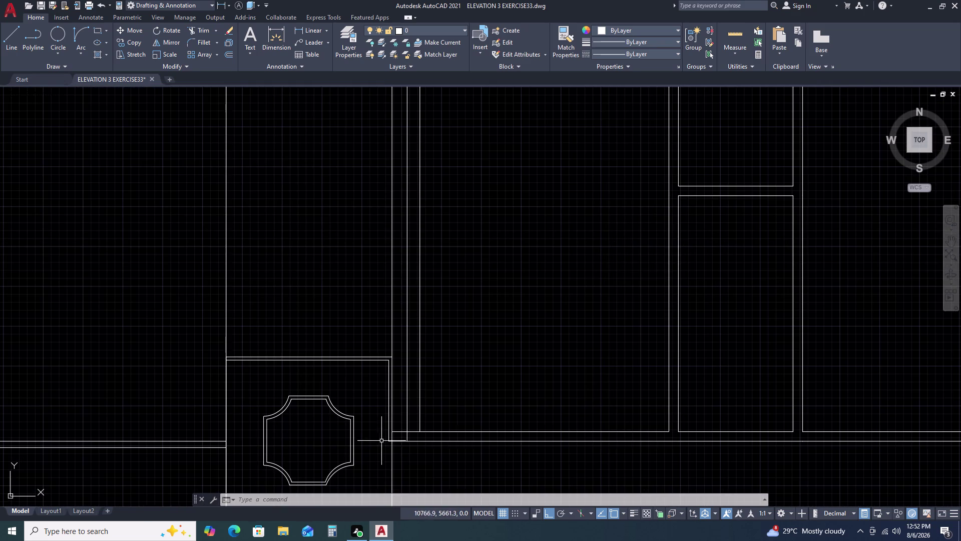
click(409, 401)
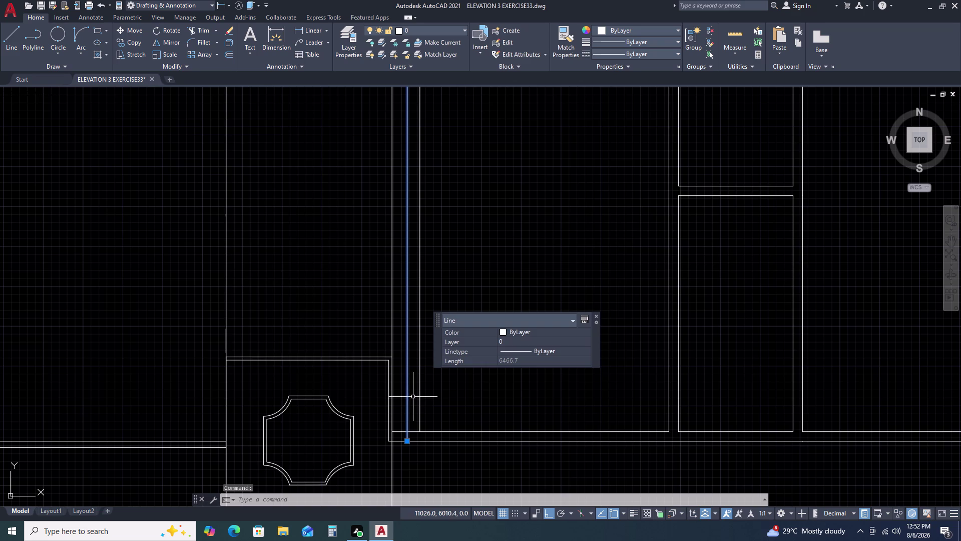
key(Escape)
scroll(down, 3)
middle_click(409, 333)
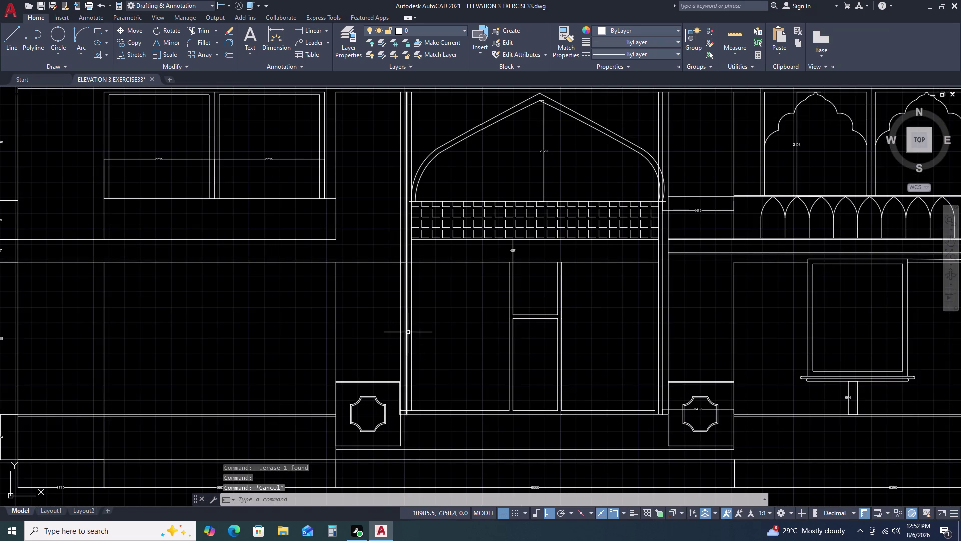
middle_drag(413, 337, 455, 344)
middle_click(491, 342)
middle_click(495, 342)
middle_click(497, 342)
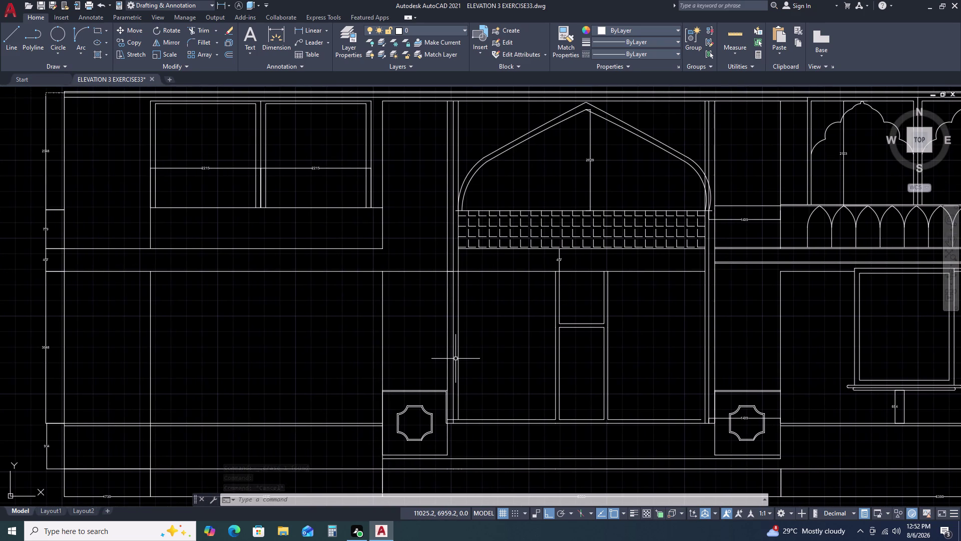
key(d)
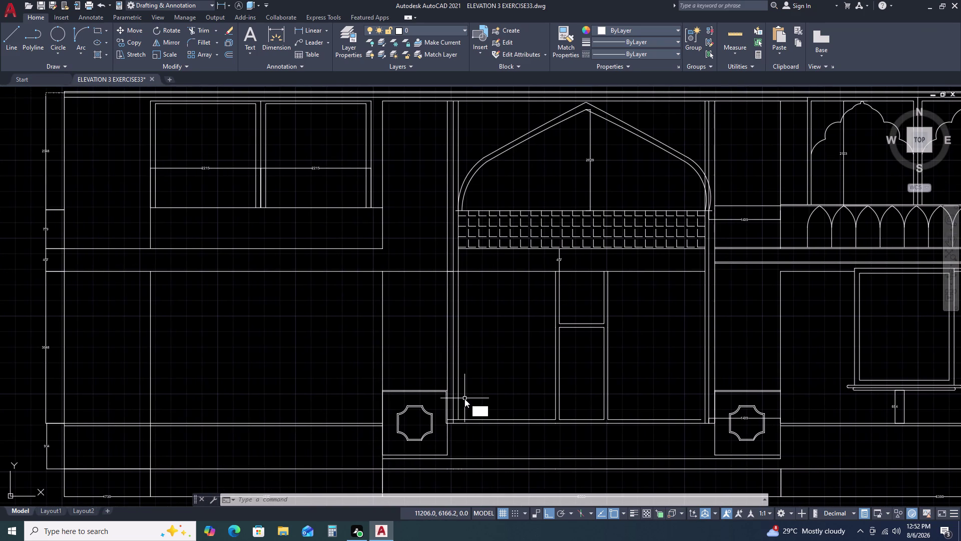
Start a linear dimension at the pillar box corner and cancel the unwanted 119 result.
text(LI)
key(space)
scroll(up, 3)
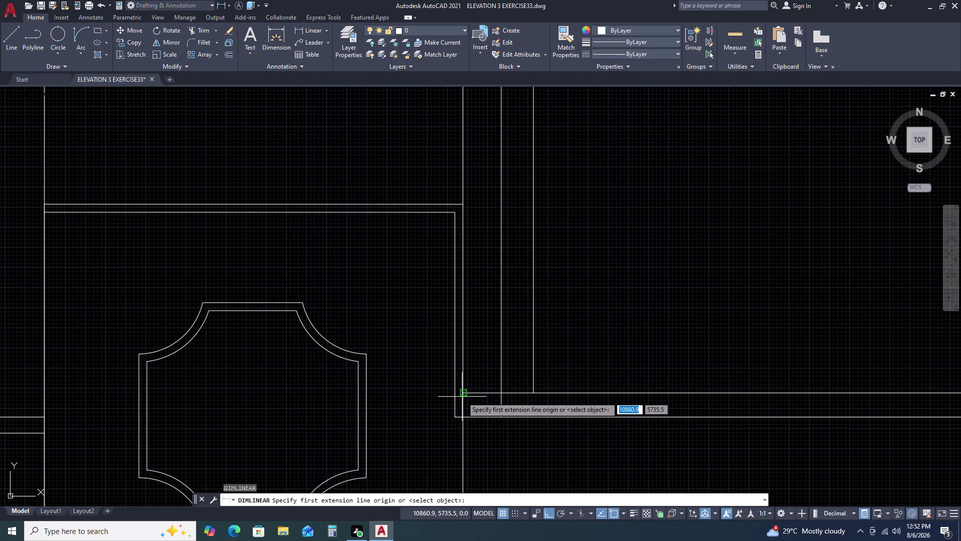
click(462, 395)
click(500, 393)
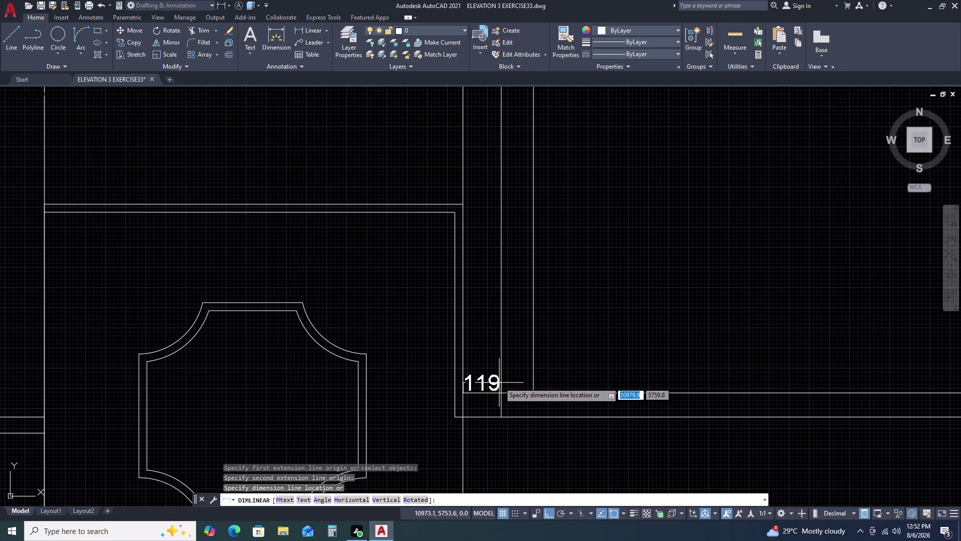
scroll(down, 3)
key(Escape)
Shift toward the central arch and abandon another trial linear dimension there.
scroll(down, 3)
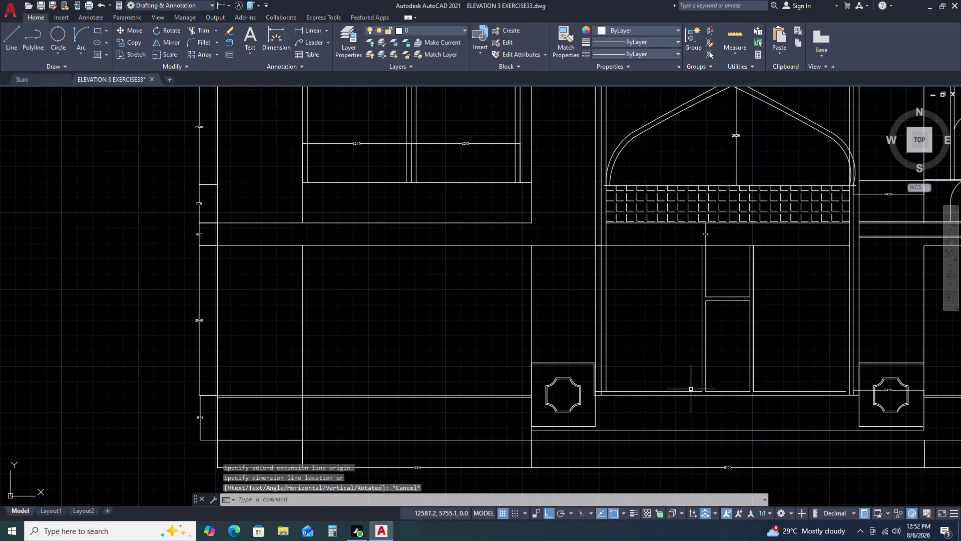
middle_drag(814, 370, 750, 389)
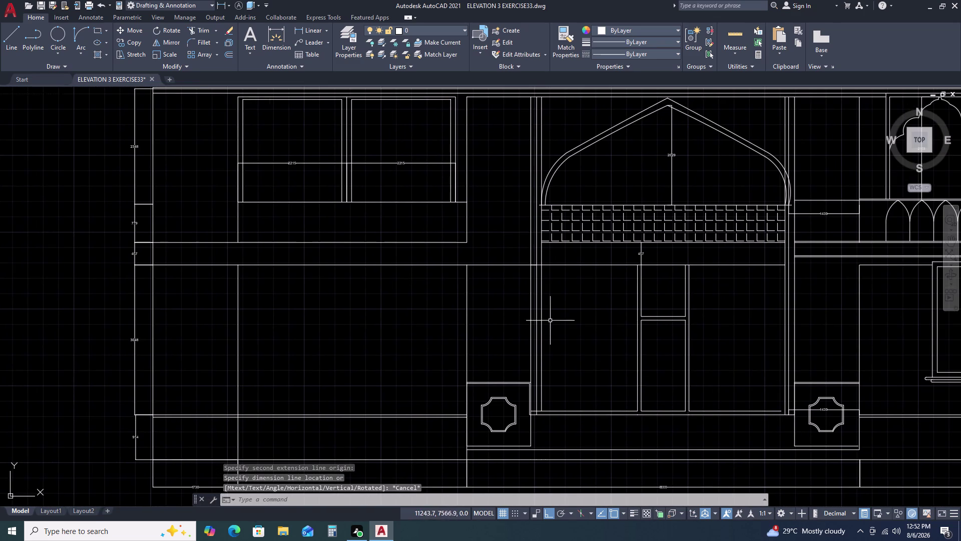
key(space)
scroll(up, 3)
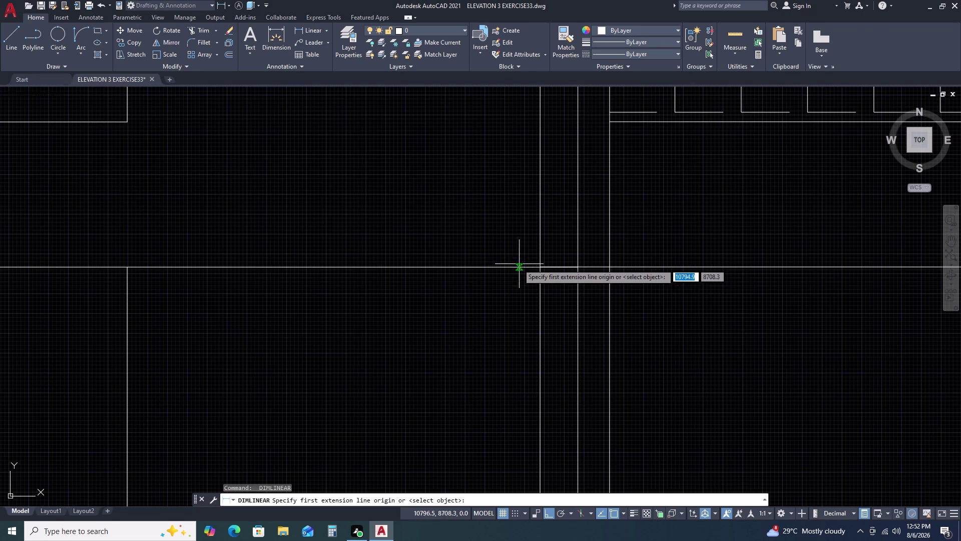
click(541, 266)
click(575, 268)
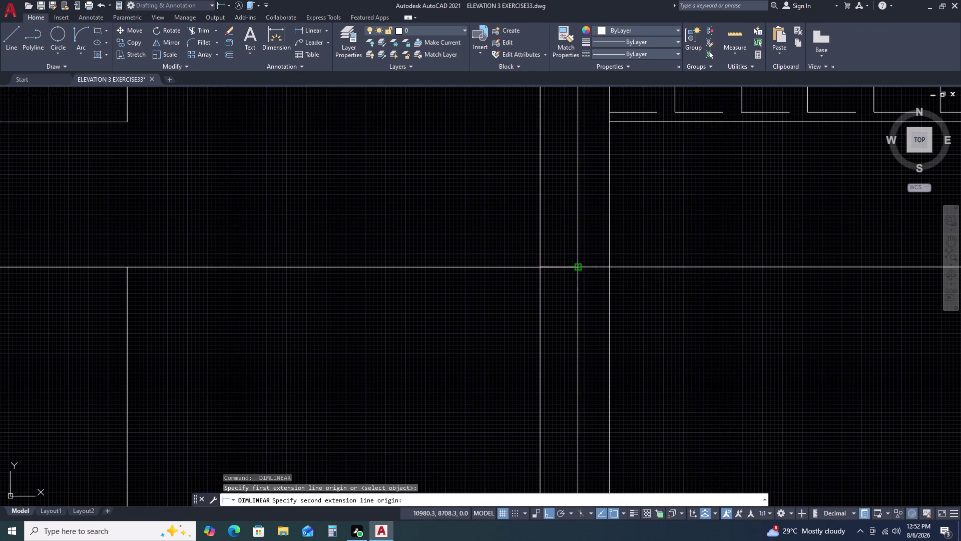
scroll(down, 3)
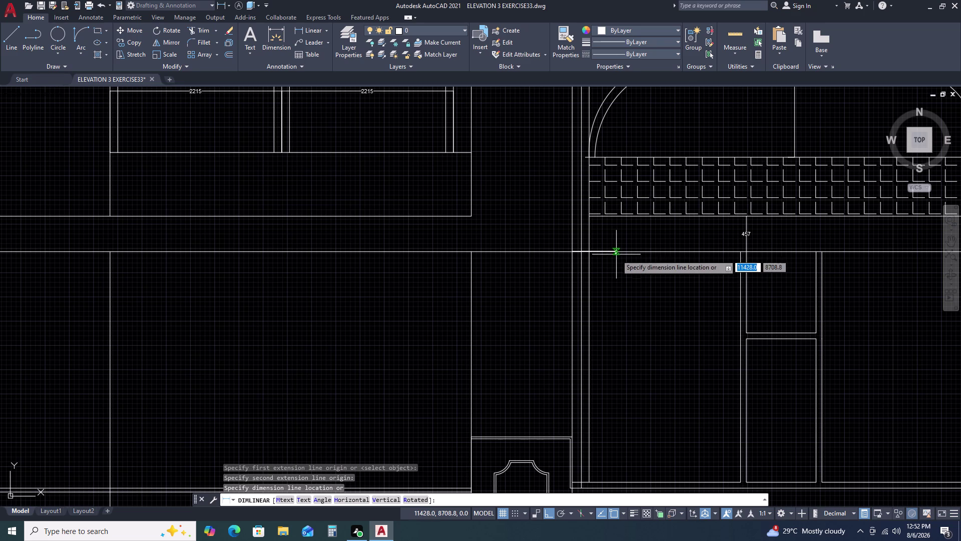
key(Escape)
scroll(down, 3)
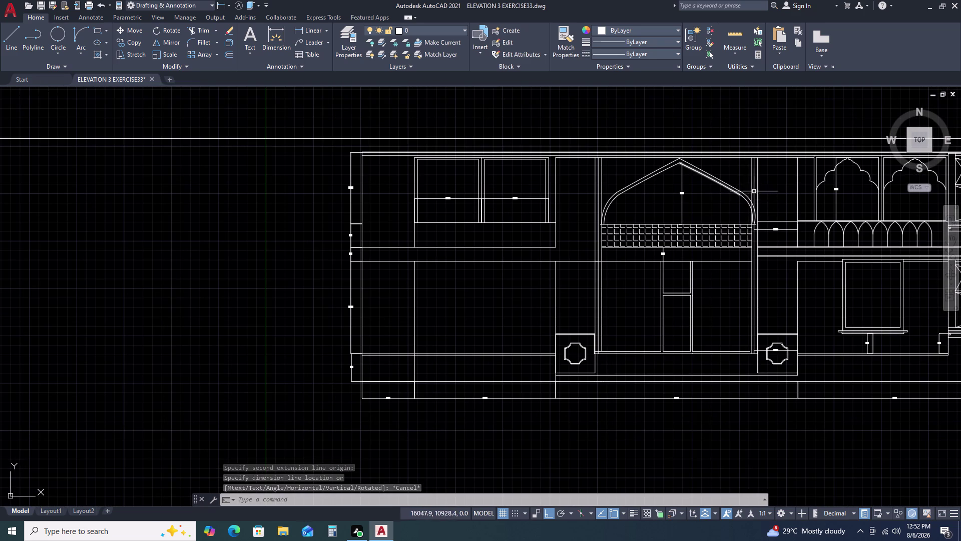
Try a linear dimension at the arch frame top and abandon it.
key(space)
scroll(up, 3)
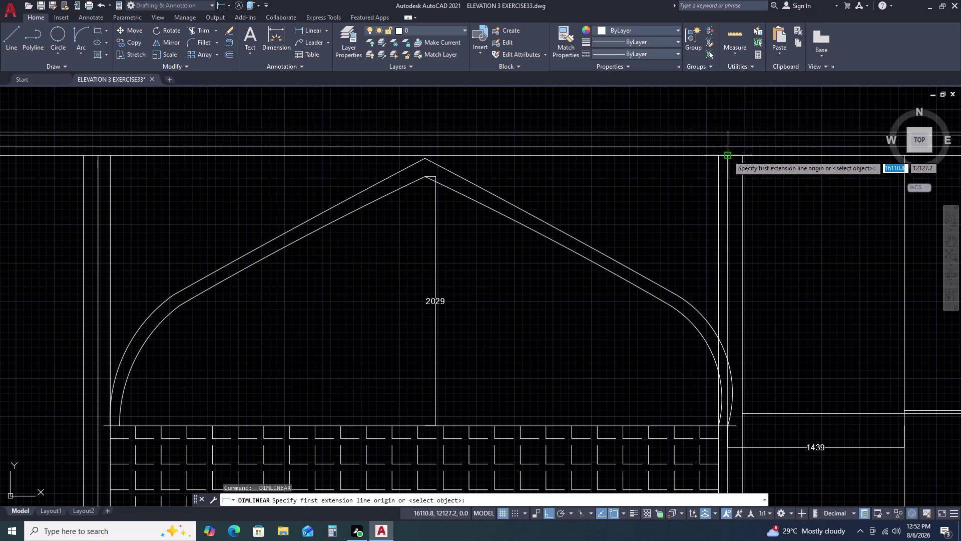
click(728, 155)
click(741, 156)
key(space)
scroll(down, 3)
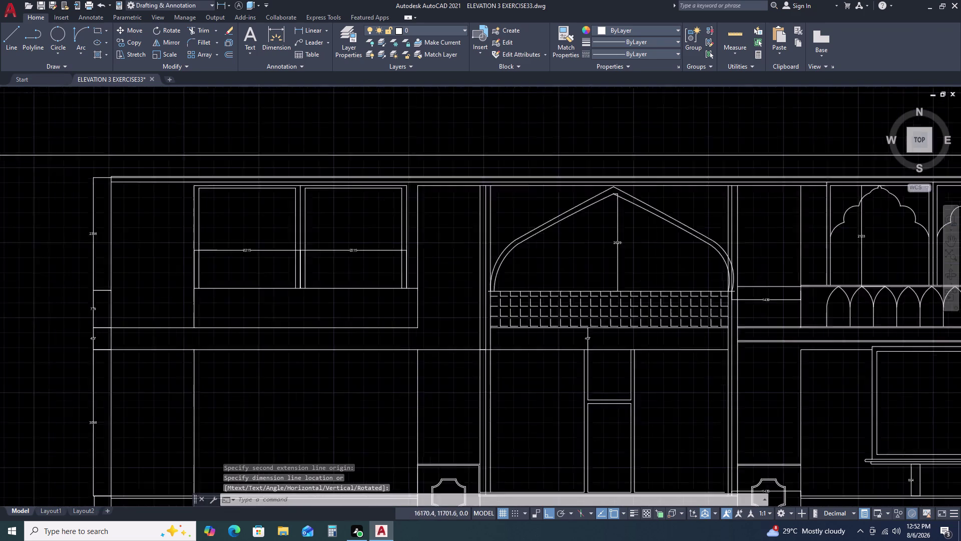
scroll(up, 3)
Abandon a trial 100 dimension, then select the stray object right of the arch.
key(space)
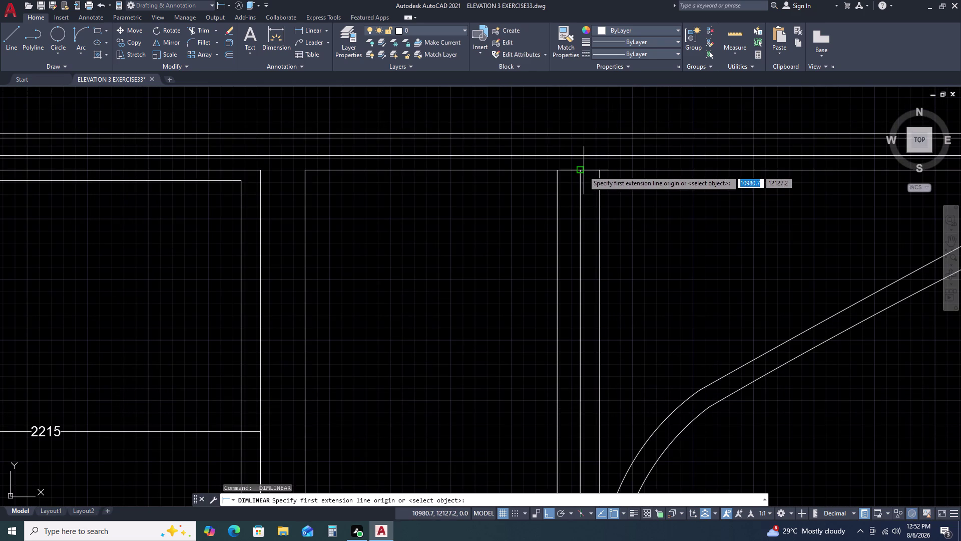
click(583, 170)
click(600, 169)
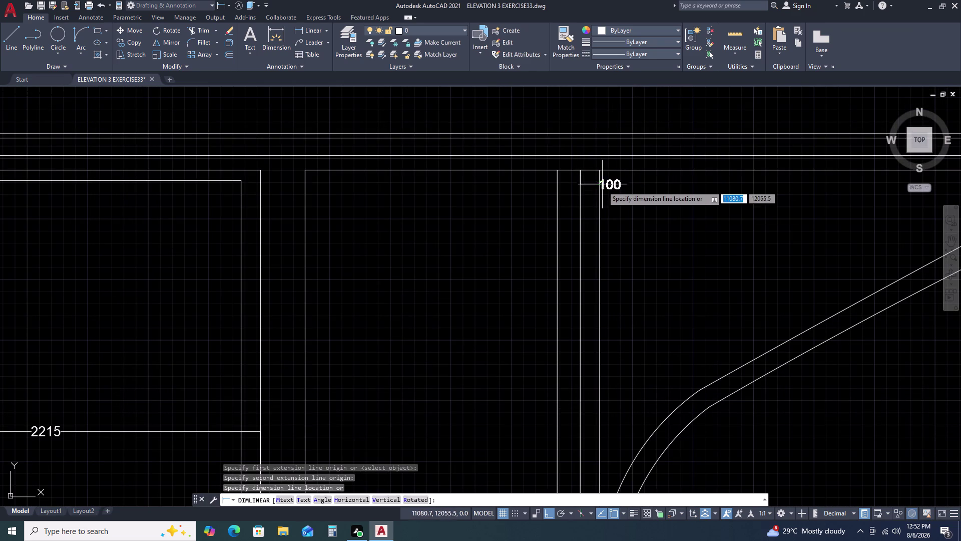
scroll(down, 3)
key(space)
scroll(down, 3)
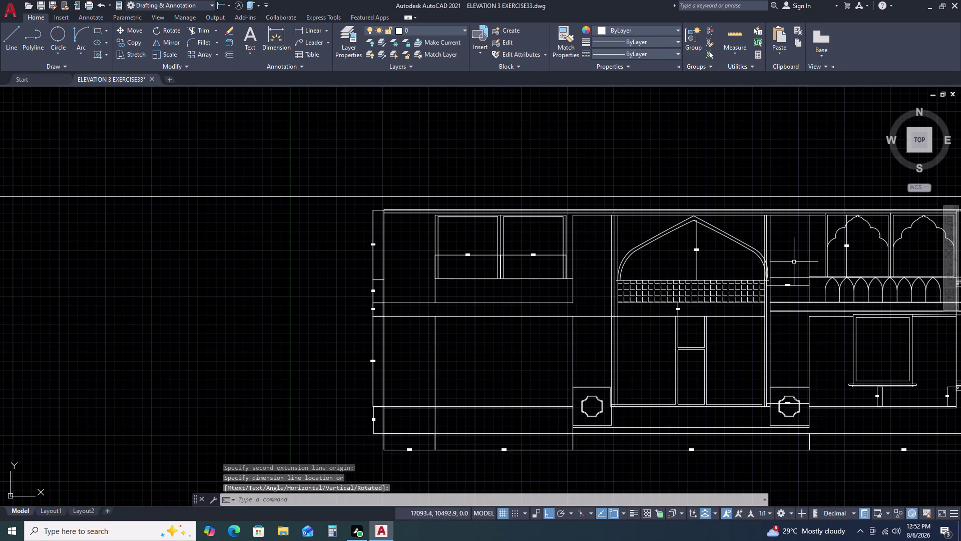
scroll(up, 3)
click(727, 216)
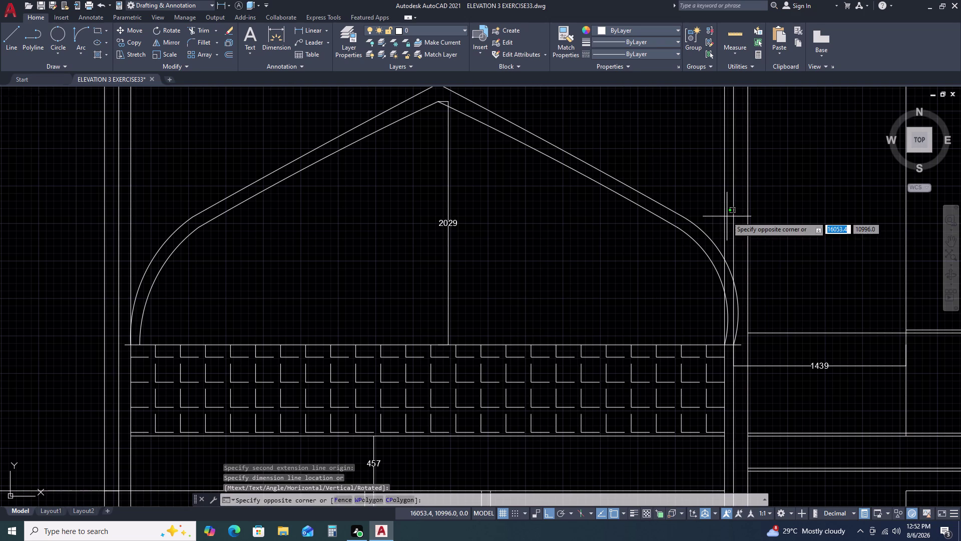
click(723, 209)
key(Delete)
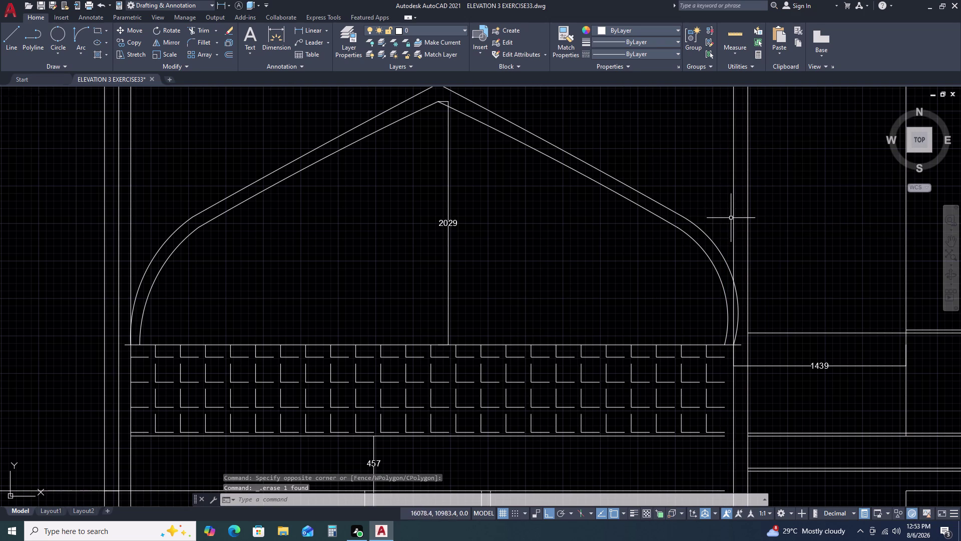
click(736, 214)
click(720, 213)
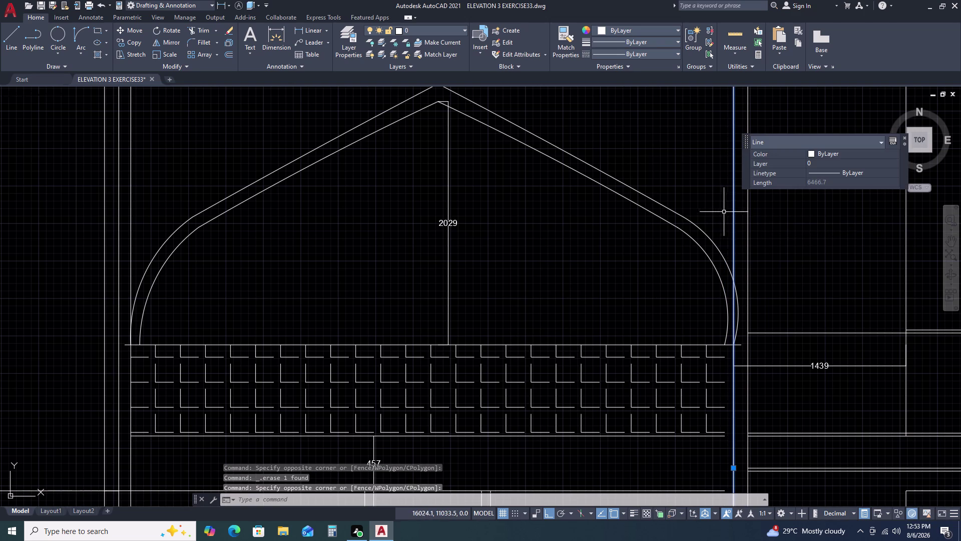
text(O)
key(space)
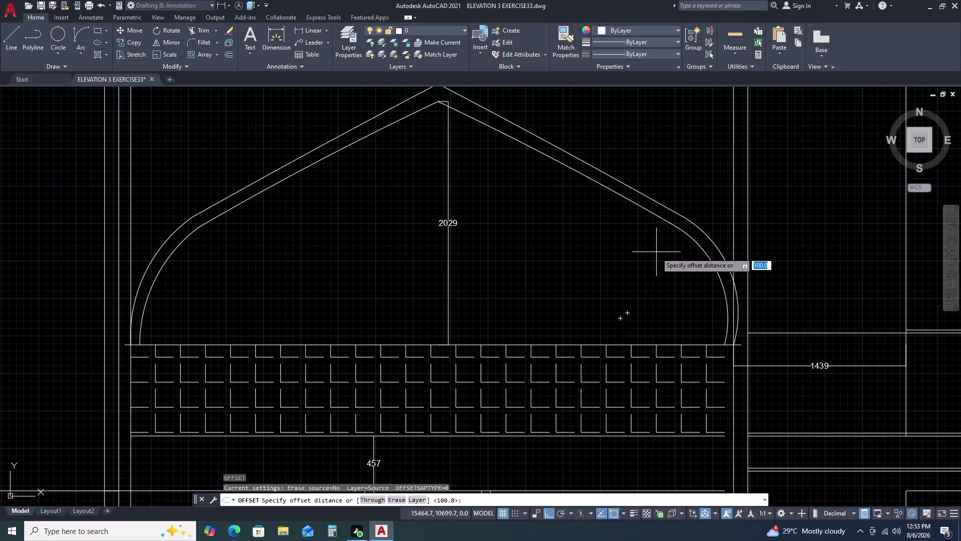
key(Escape)
scroll(down, 3)
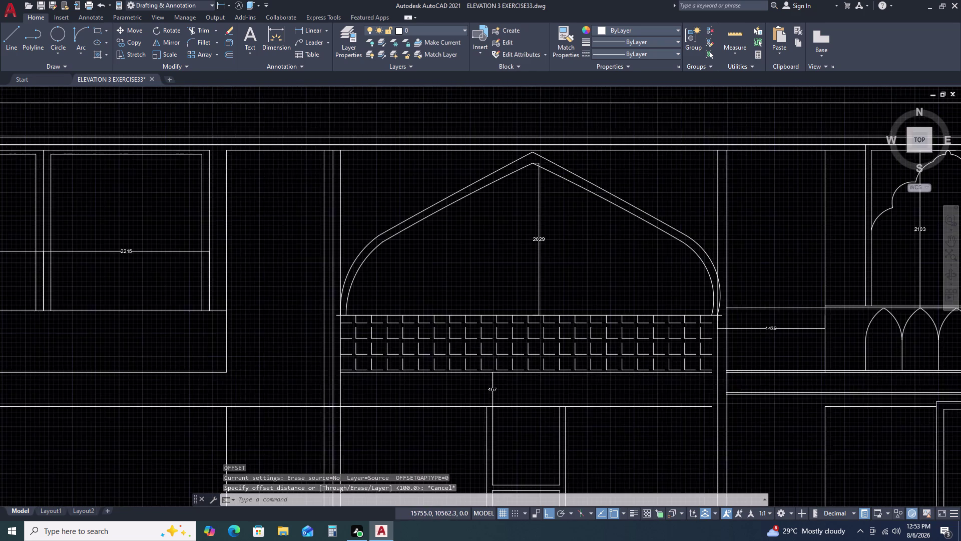
middle_drag(657, 315, 620, 227)
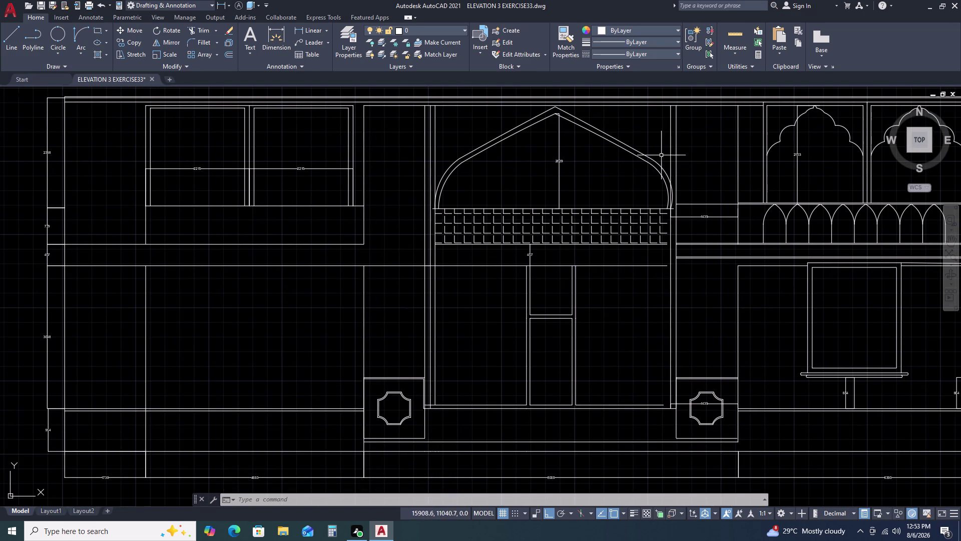
Window-select the whole pointed arch outline.
drag(653, 150, 648, 154)
click(491, 122)
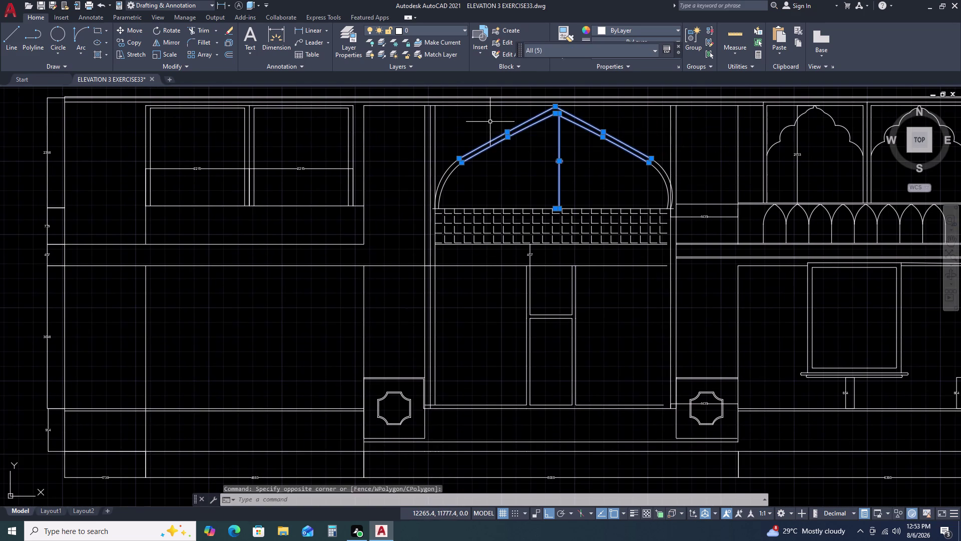
click(404, 82)
middle_drag(470, 224, 467, 241)
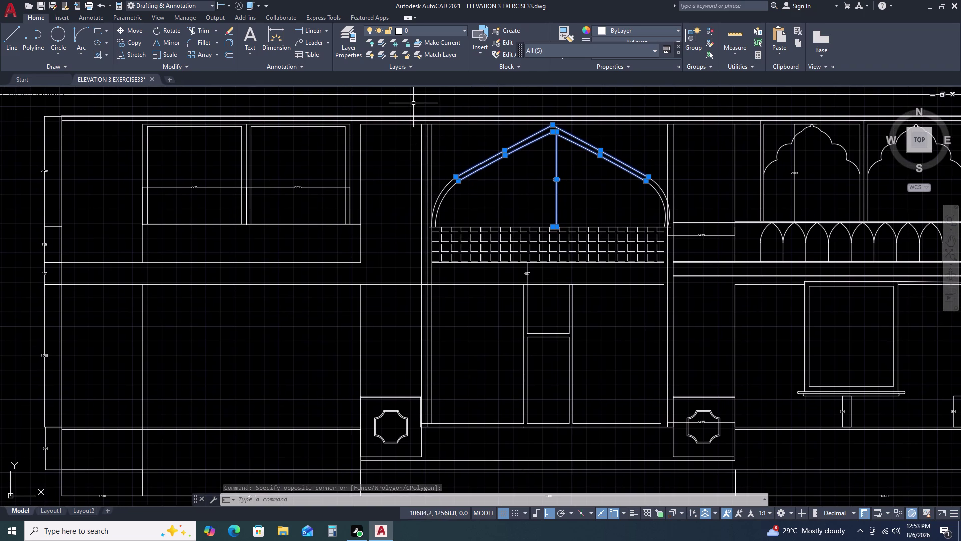
click(413, 103)
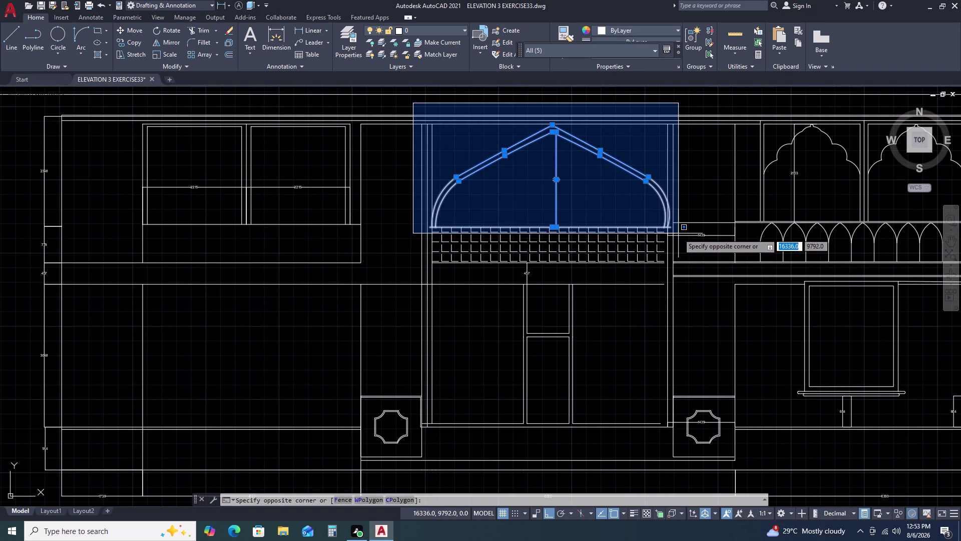
click(679, 233)
Copy the twelve arch objects with CO to a spot right of the elevation.
key(c)
key(o)
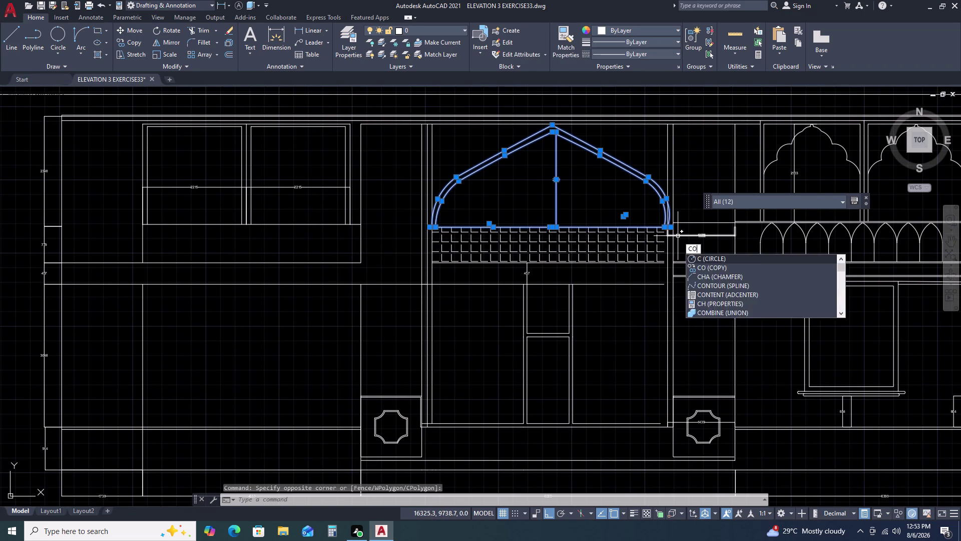
key(space)
click(612, 209)
scroll(down, 3)
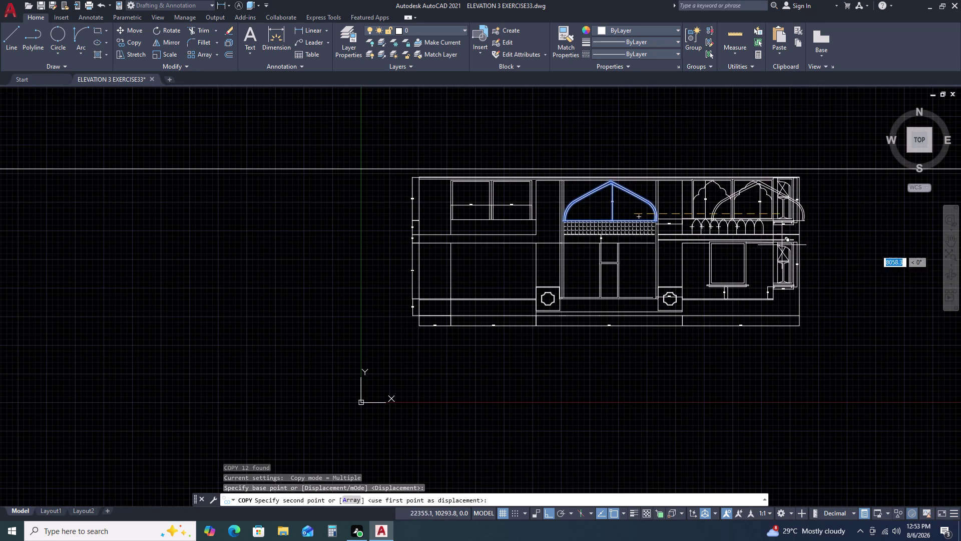
click(909, 268)
key(Escape)
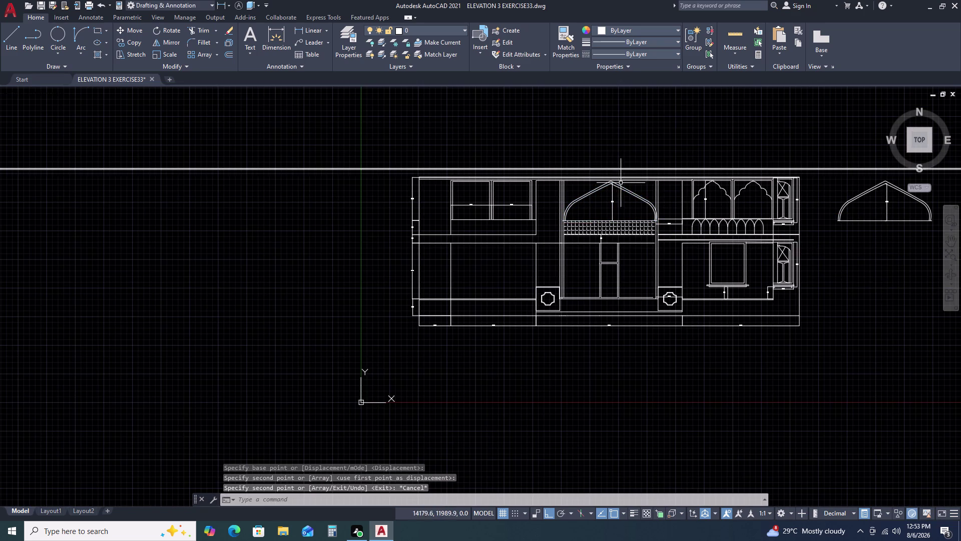
scroll(up, 3)
drag(665, 206, 647, 215)
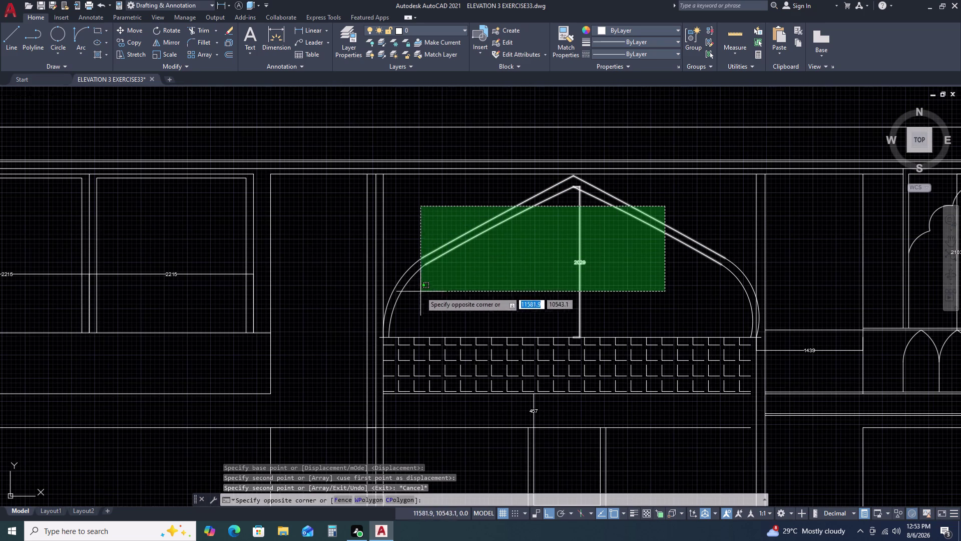
click(407, 308)
key(Delete)
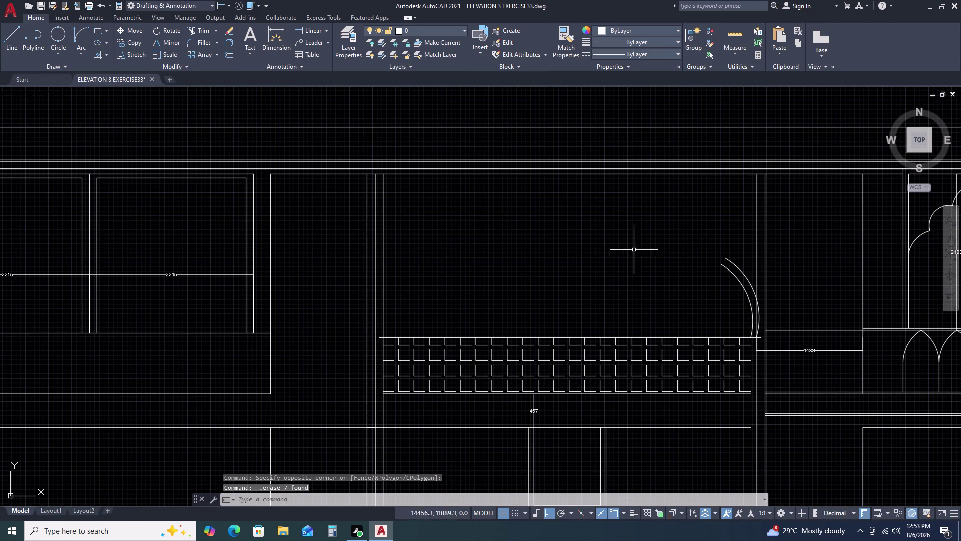
click(694, 241)
click(761, 344)
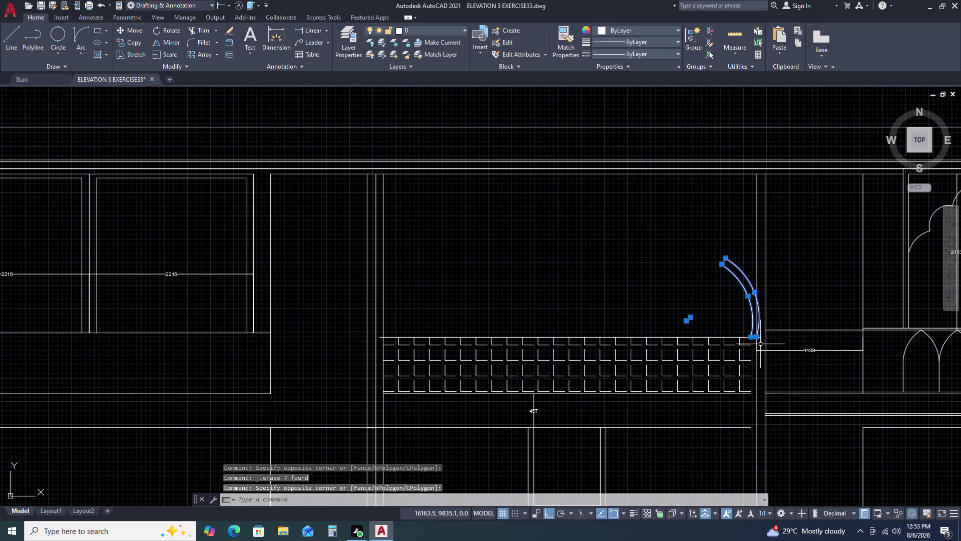
key(Delete)
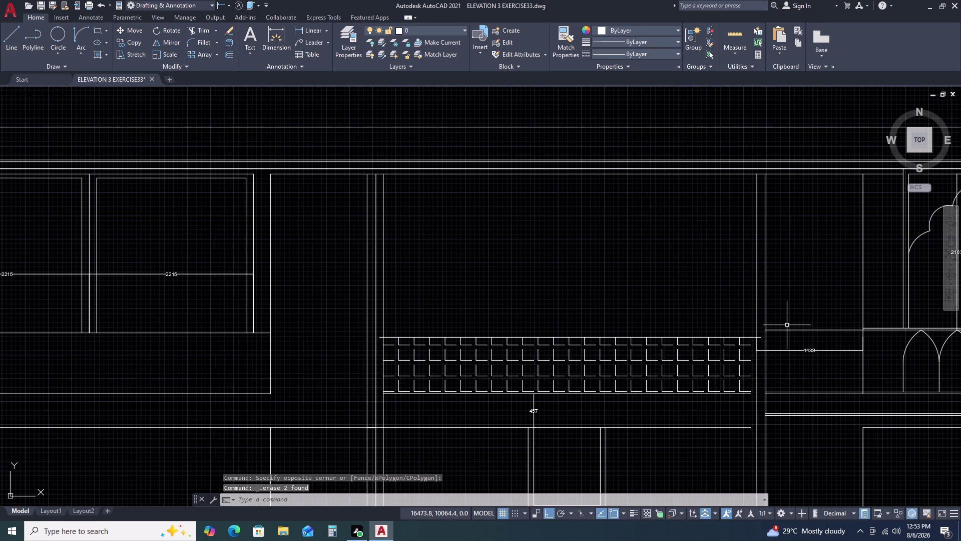
scroll(up, 3)
scroll(down, 3)
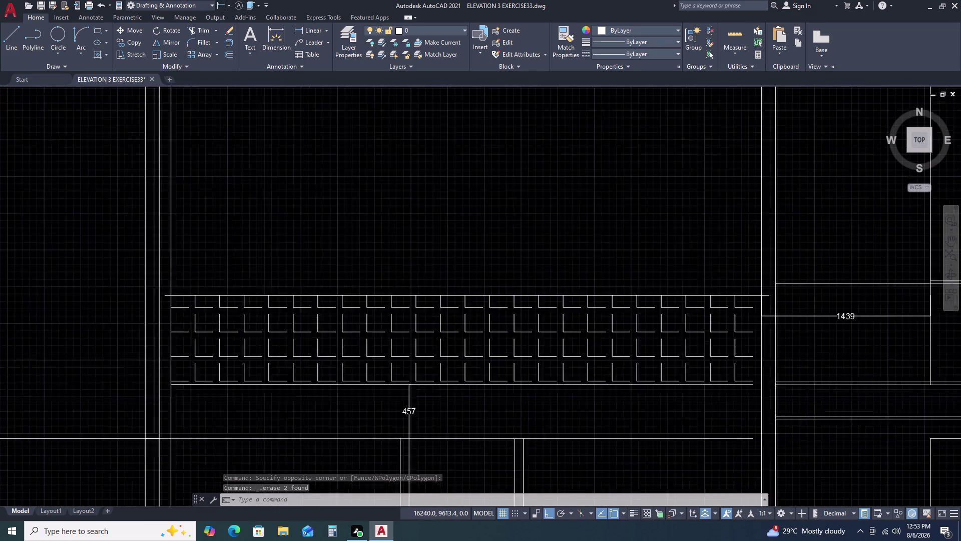
scroll(down, 3)
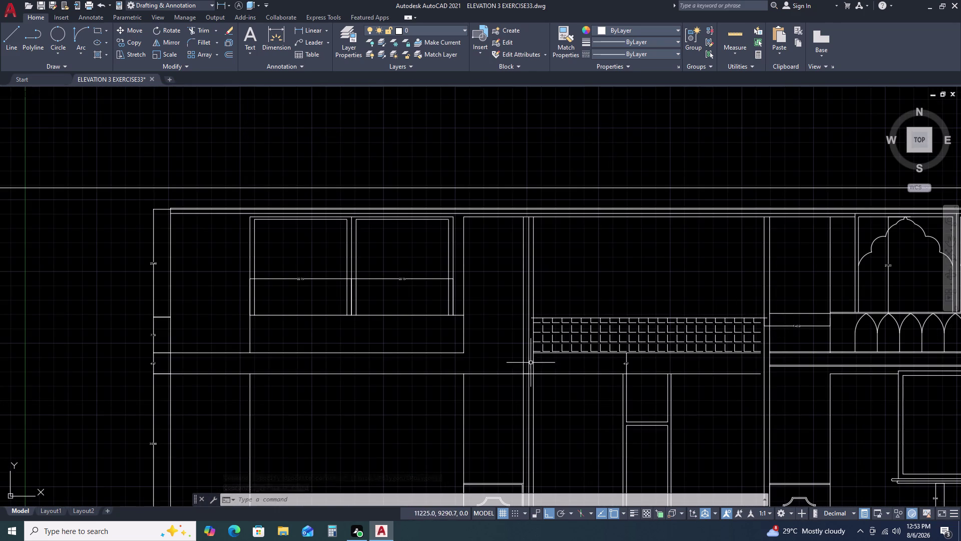
middle_drag(540, 325, 541, 308)
middle_drag(541, 302, 541, 297)
middle_drag(569, 382, 589, 312)
middle_click(589, 302)
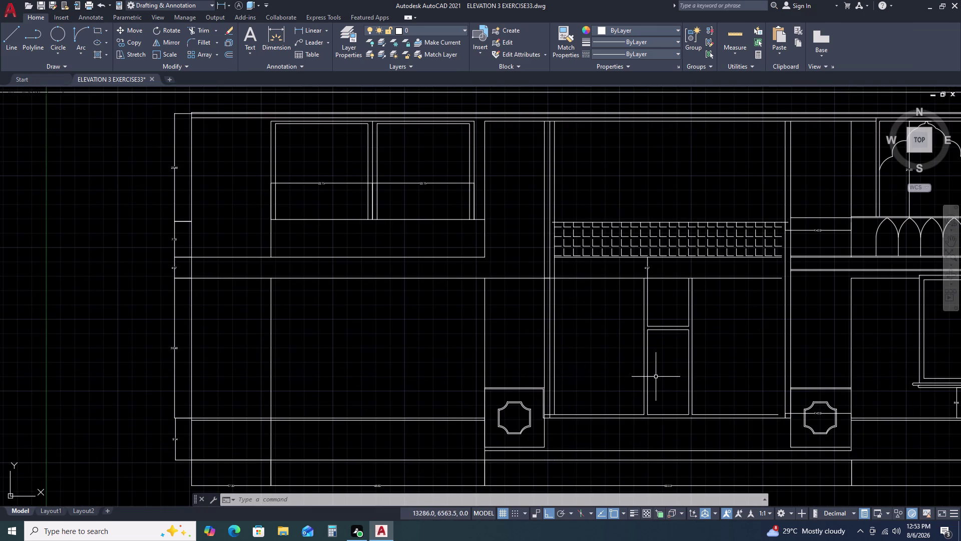
middle_drag(726, 333, 669, 354)
scroll(down, 3)
scroll(up, 3)
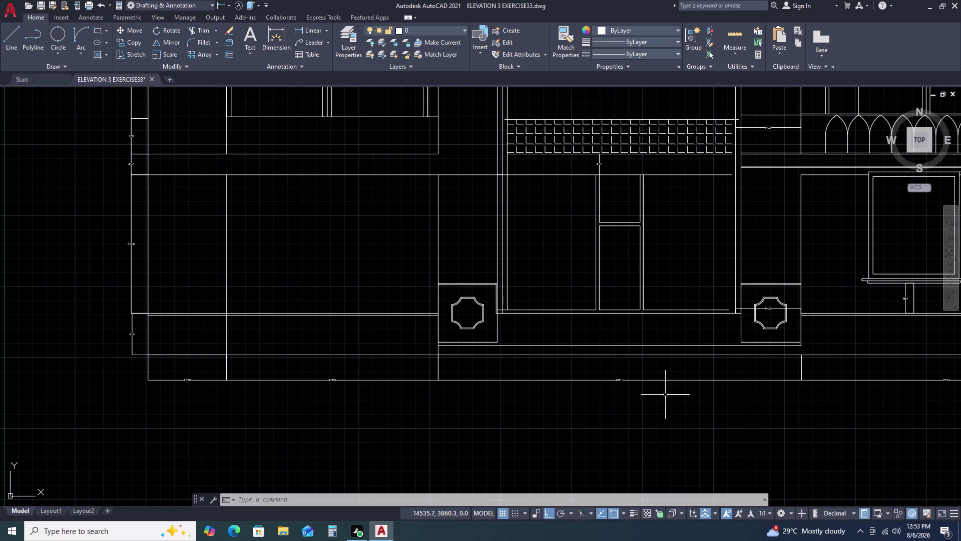
scroll(up, 3)
middle_drag(725, 339, 664, 374)
scroll(down, 3)
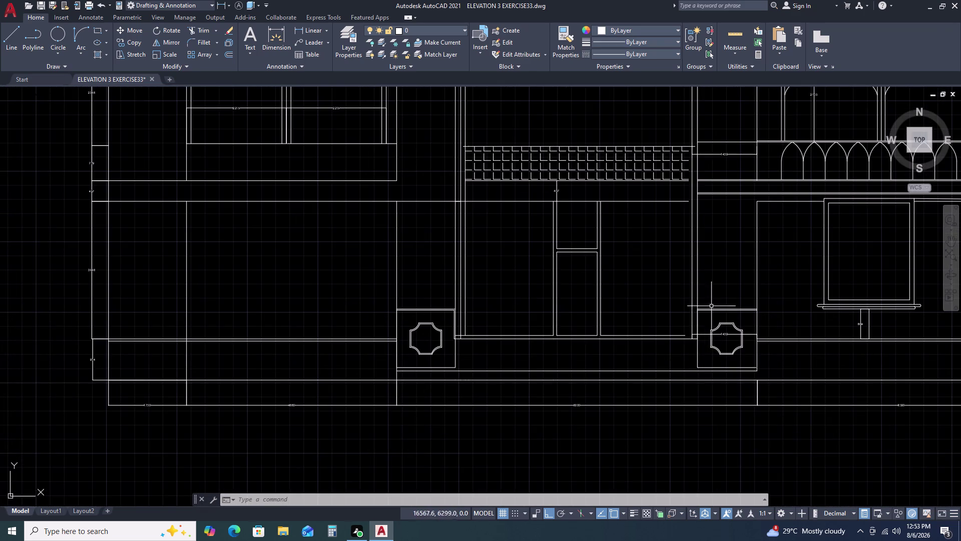
middle_drag(697, 290, 697, 339)
middle_click(697, 339)
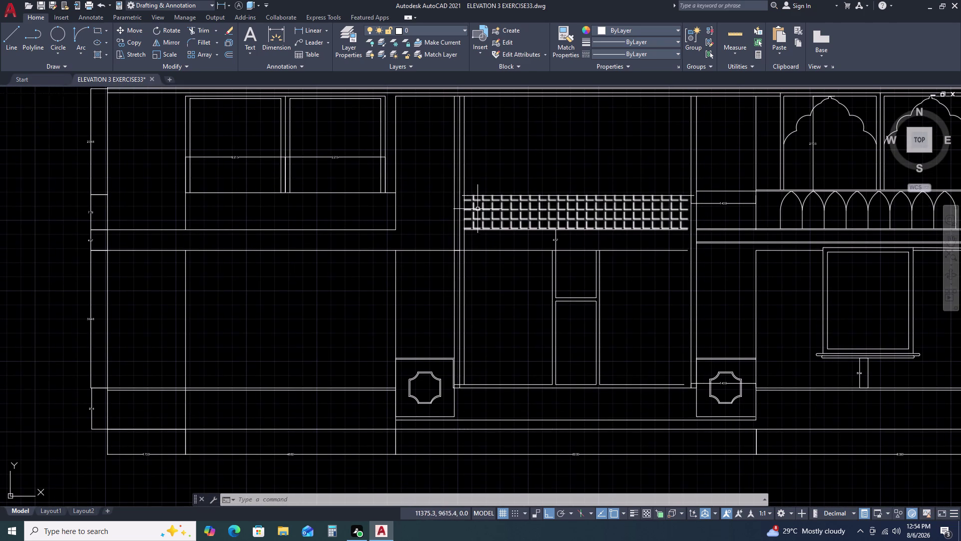
scroll(up, 3)
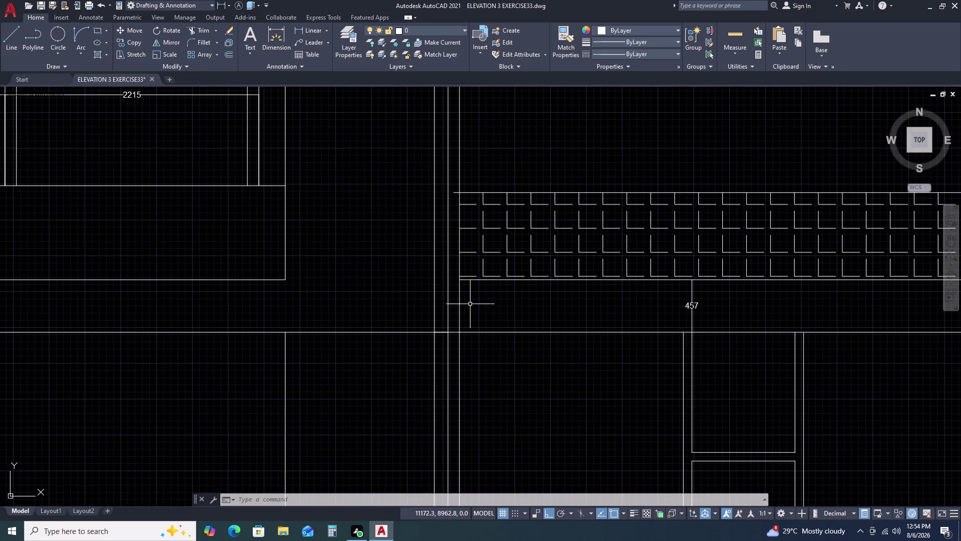
key(d)
text(LI)
key(space)
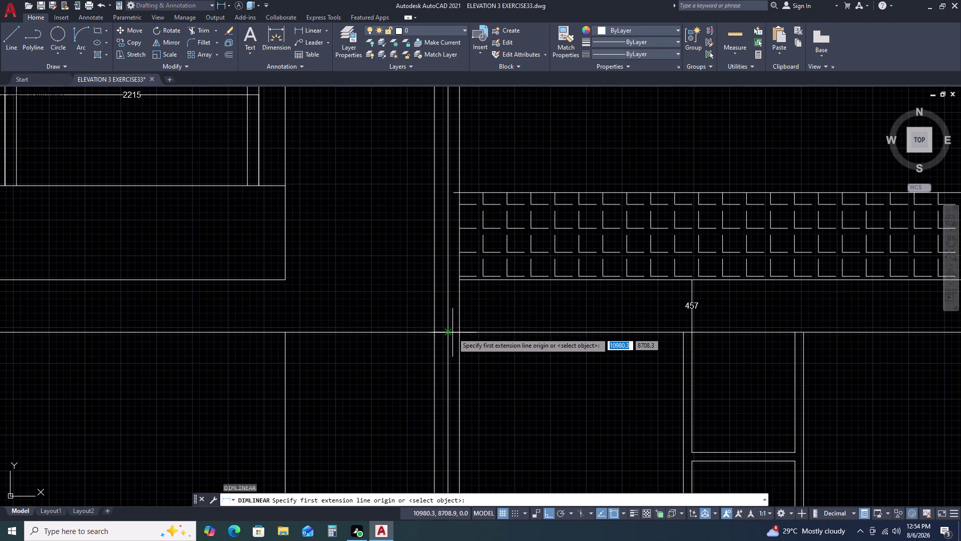
drag(458, 333, 463, 333)
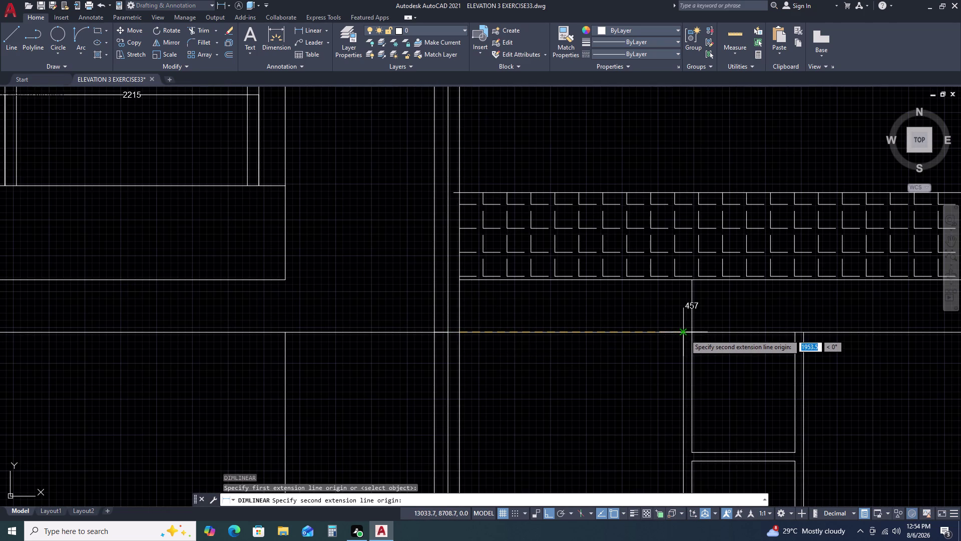
click(684, 332)
key(Escape)
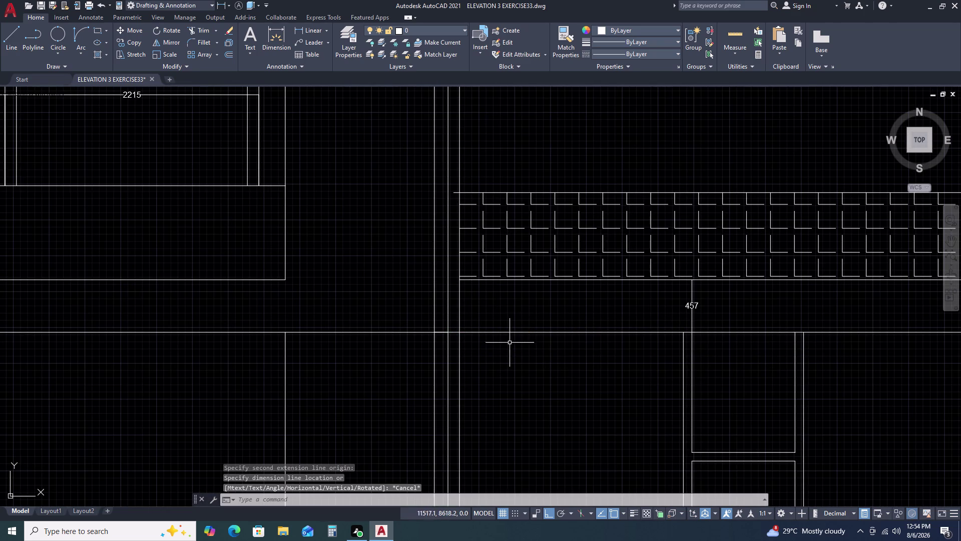
key(space)
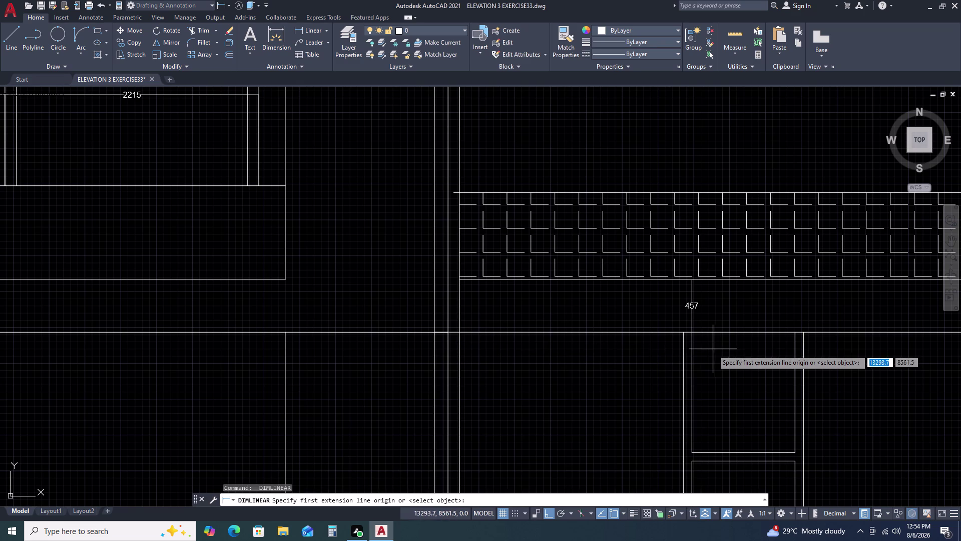
key(Escape)
middle_drag(679, 292, 528, 281)
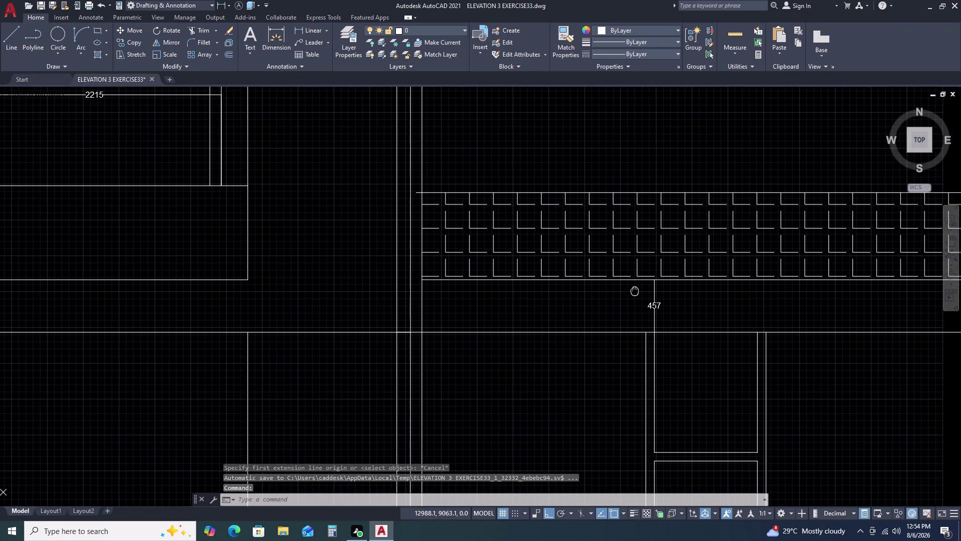
middle_drag(528, 281, 506, 280)
scroll(down, 3)
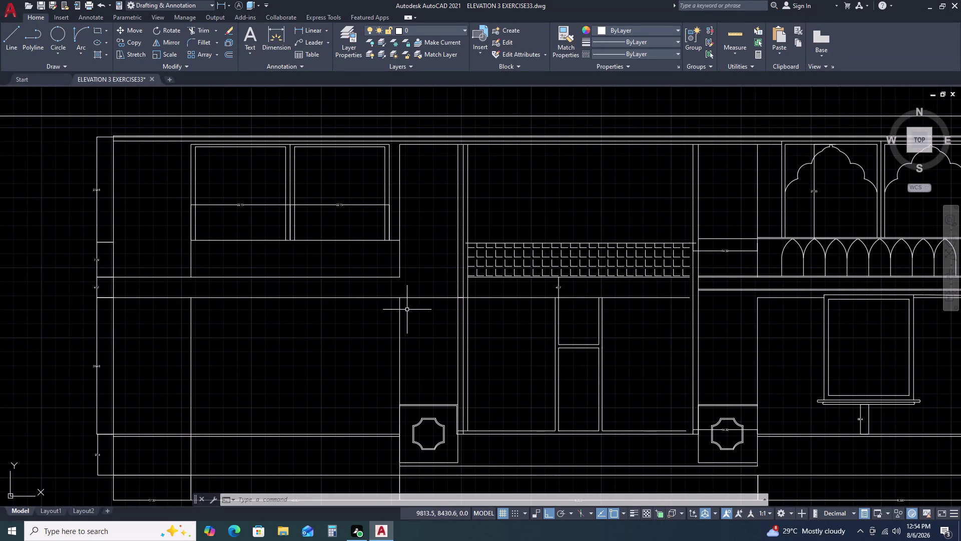
scroll(up, 3)
scroll(down, 3)
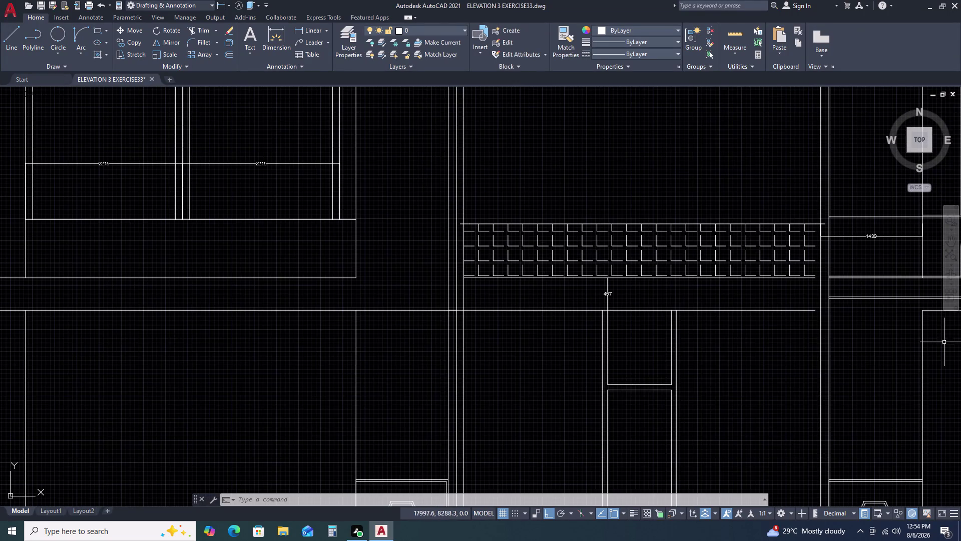
scroll(down, 3)
scroll(up, 3)
scroll(up, 3)
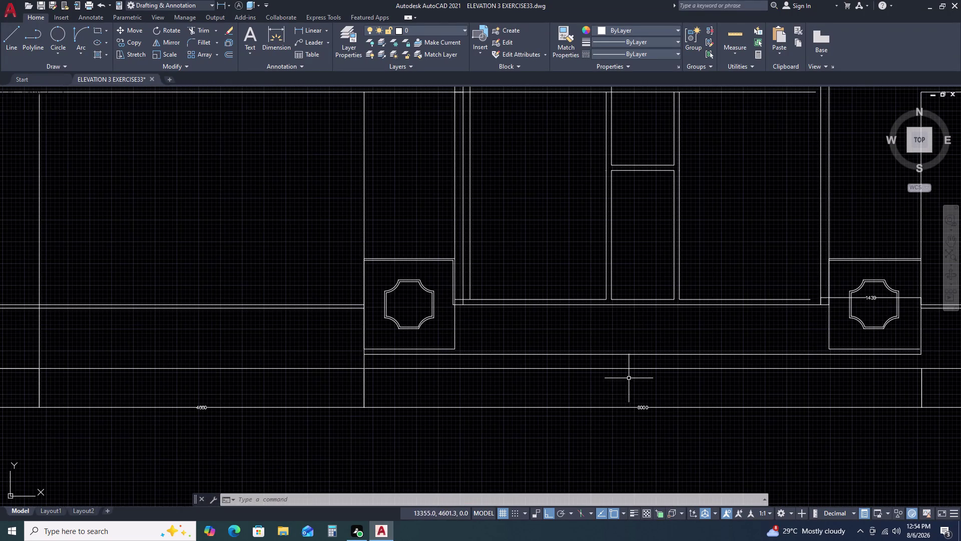
scroll(down, 3)
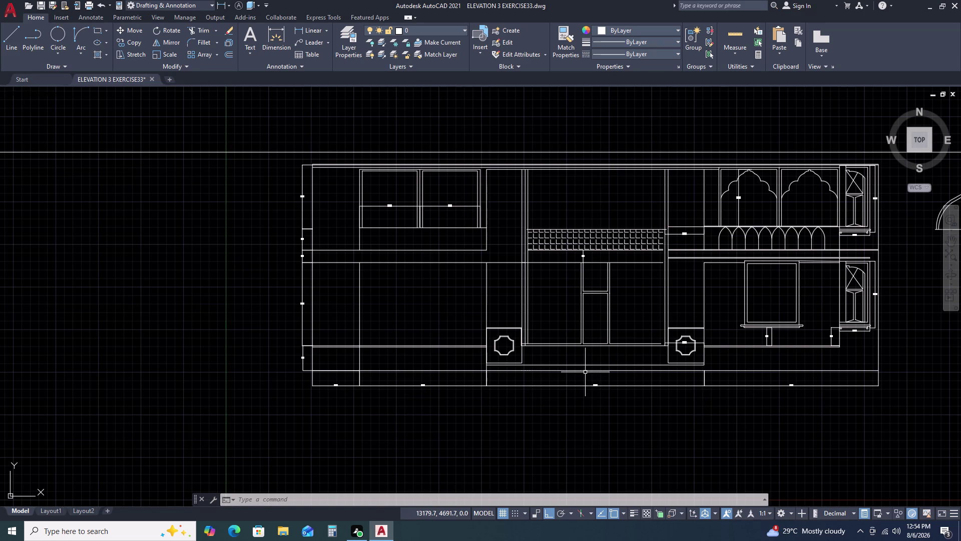
scroll(up, 3)
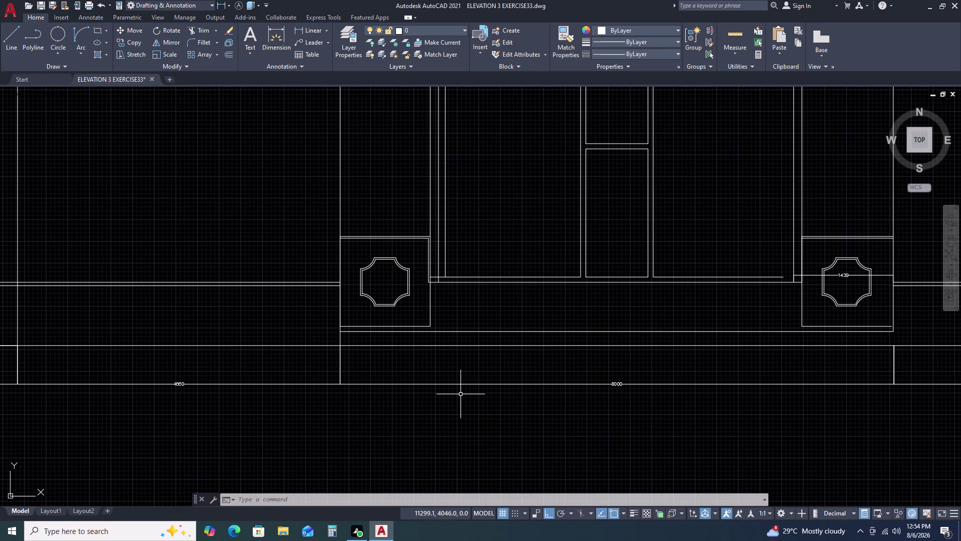
key(d)
key(l)
key(Escape)
key(Escape)
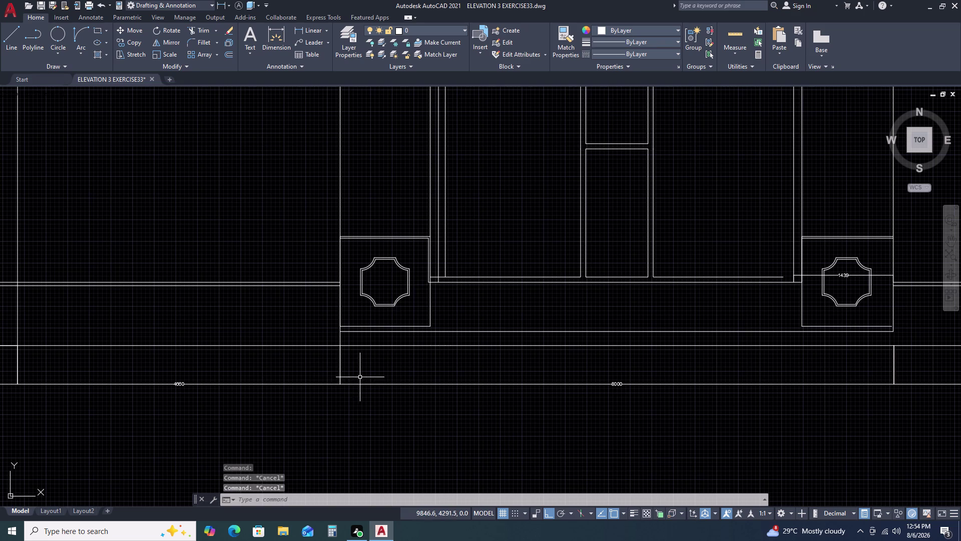
Attempt a line between the left and right pillar box corners, then cancel it.
key(l)
key(space)
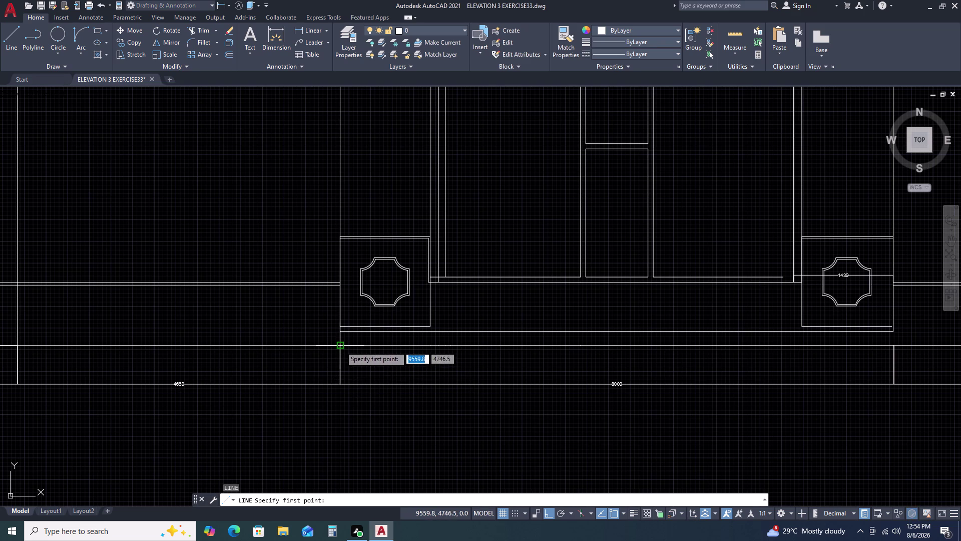
drag(340, 346, 347, 344)
middle_drag(654, 334, 299, 342)
key(F8)
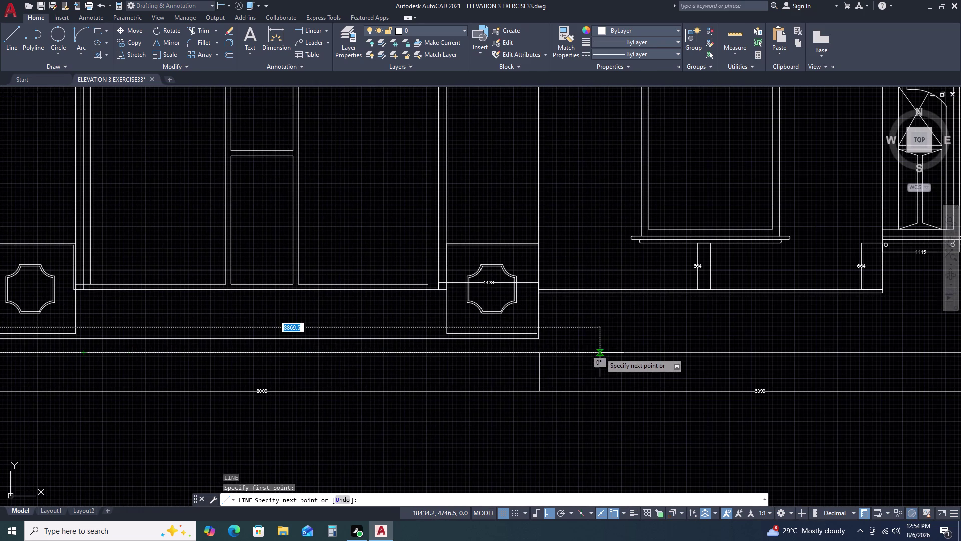
middle_drag(848, 354, 779, 362)
middle_drag(641, 362, 560, 362)
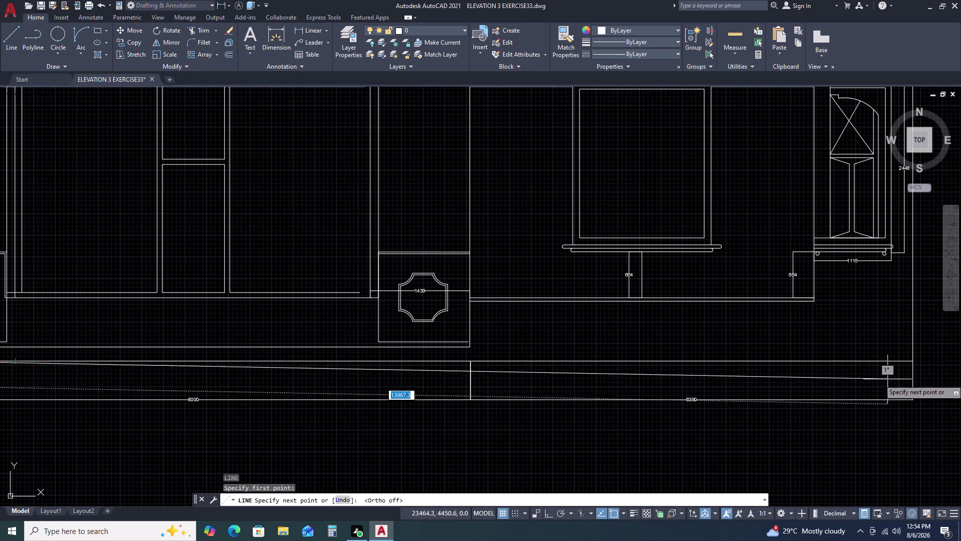
scroll(down, 3)
scroll(up, 3)
scroll(up, 3)
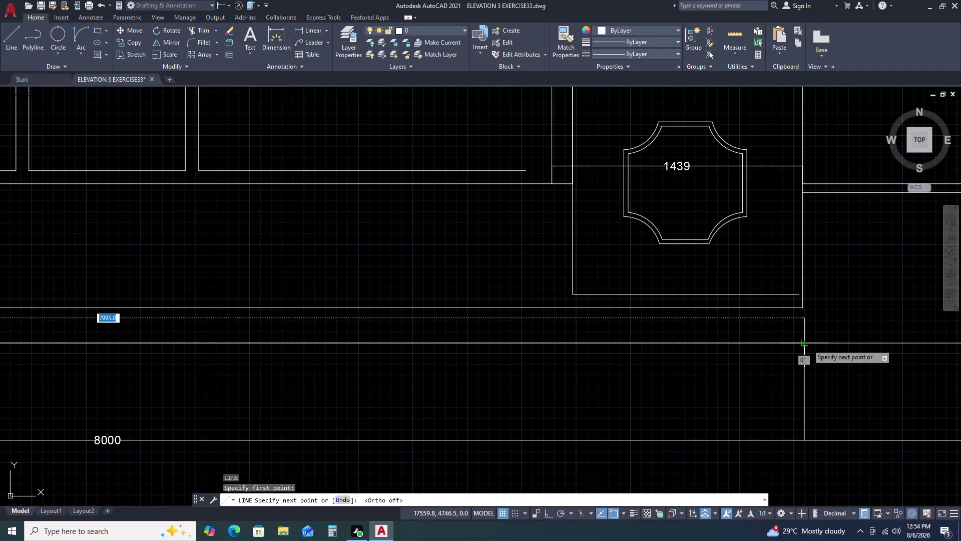
click(808, 344)
key(Escape)
scroll(down, 3)
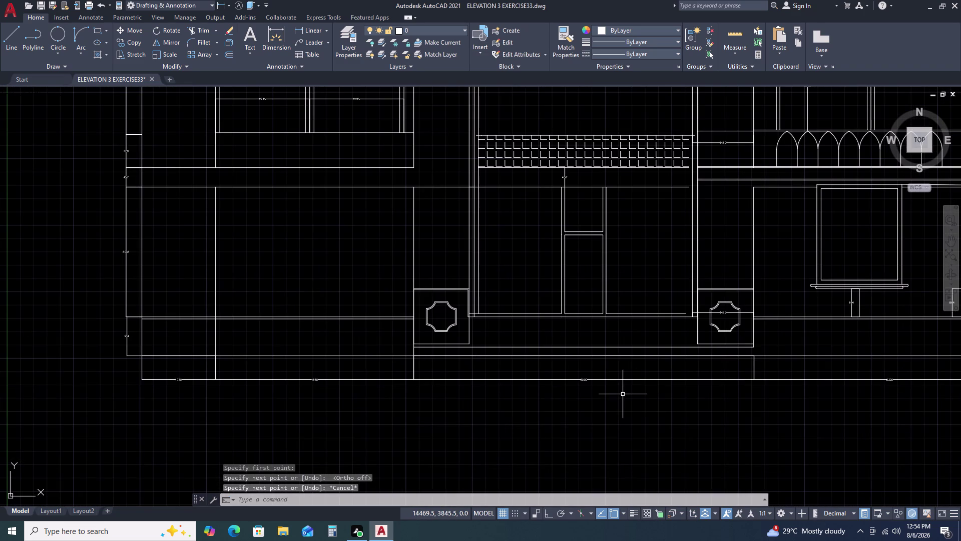
Draw a vertical XLINE through the middle of the central door sill.
text(XL)
key(space)
key(v)
key(space)
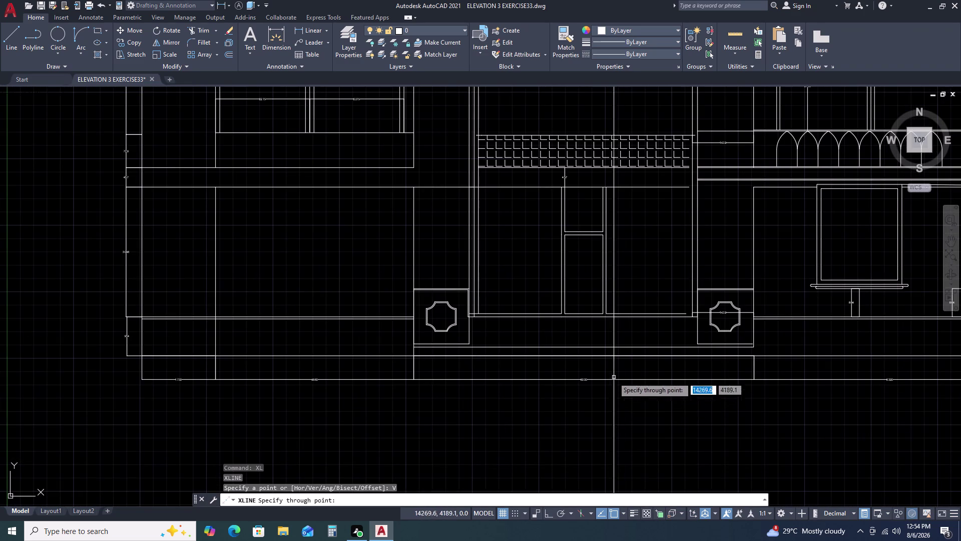
click(588, 356)
scroll(down, 3)
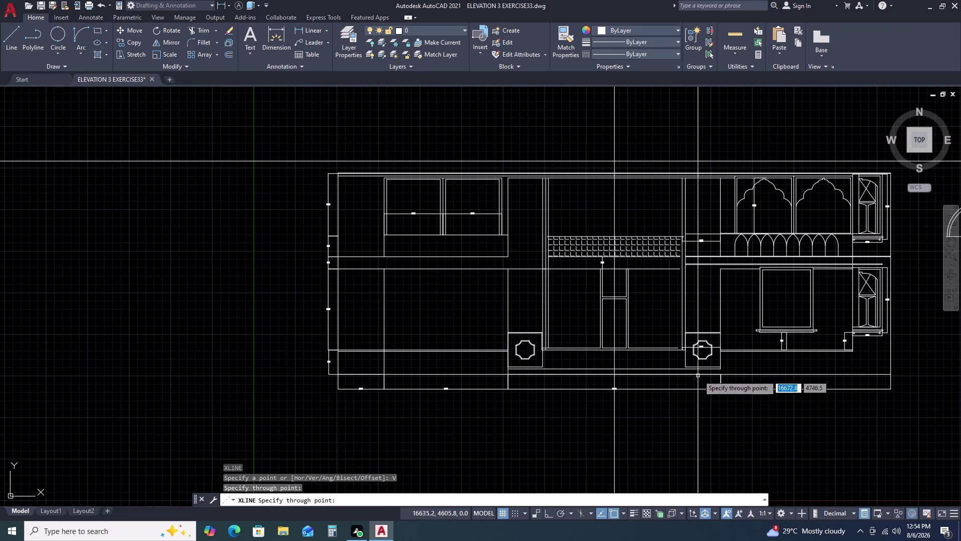
key(Escape)
scroll(up, 3)
scroll(up, 3)
click(590, 363)
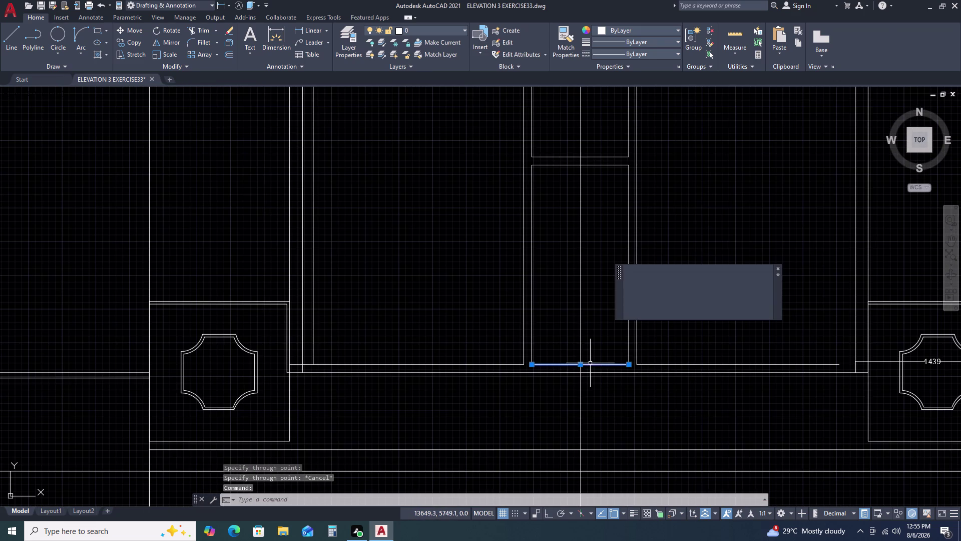
Clear the selection and pan the view over to the right pillar box.
key(Escape)
scroll(down, 3)
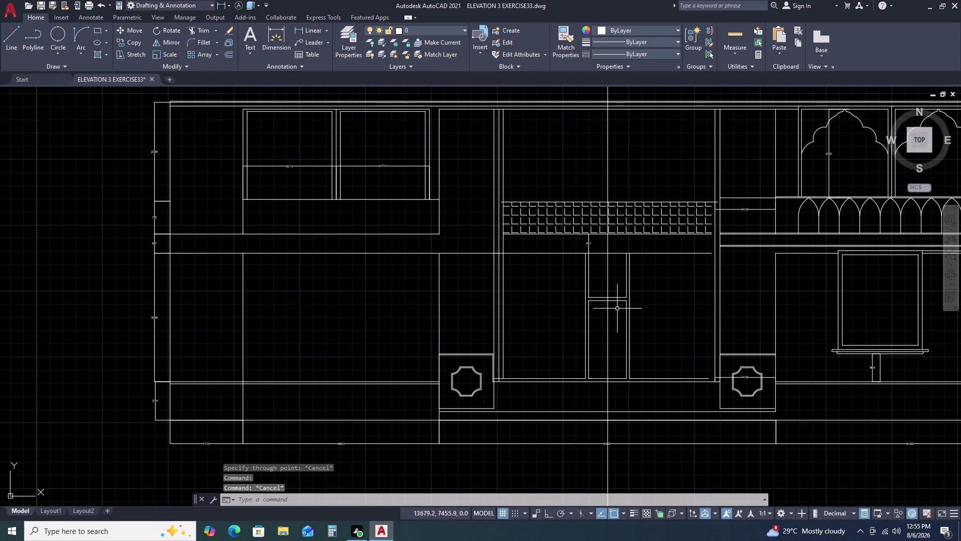
middle_drag(626, 228, 624, 242)
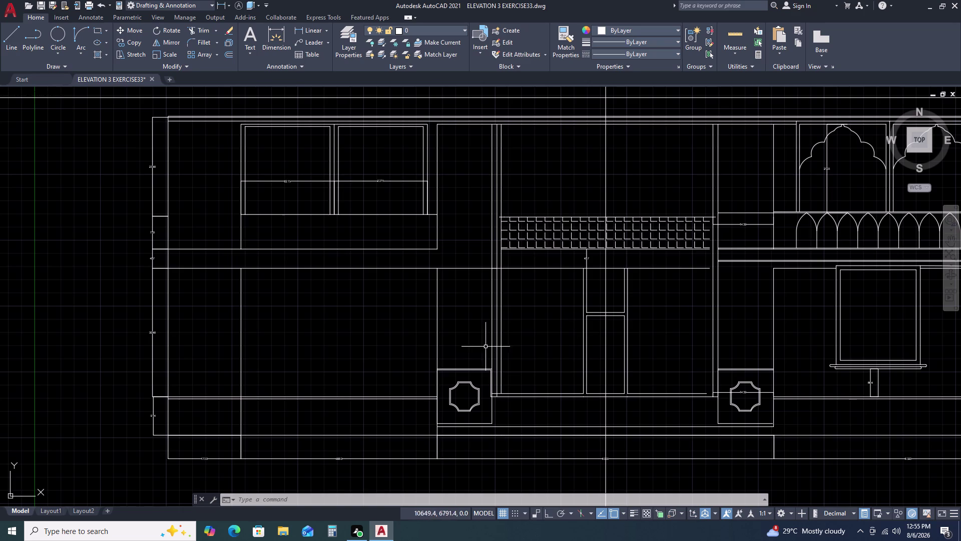
scroll(up, 3)
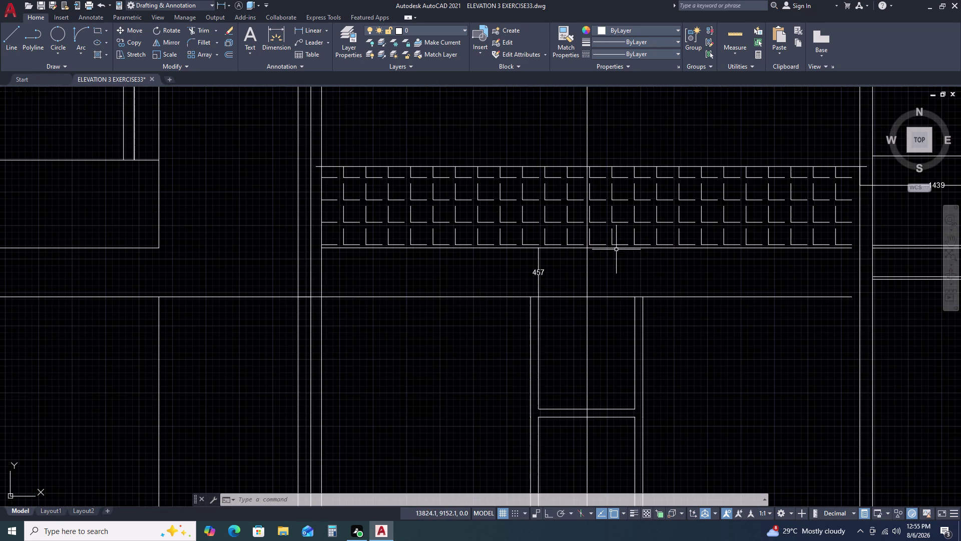
scroll(down, 3)
middle_drag(384, 398, 421, 356)
middle_drag(423, 353, 426, 343)
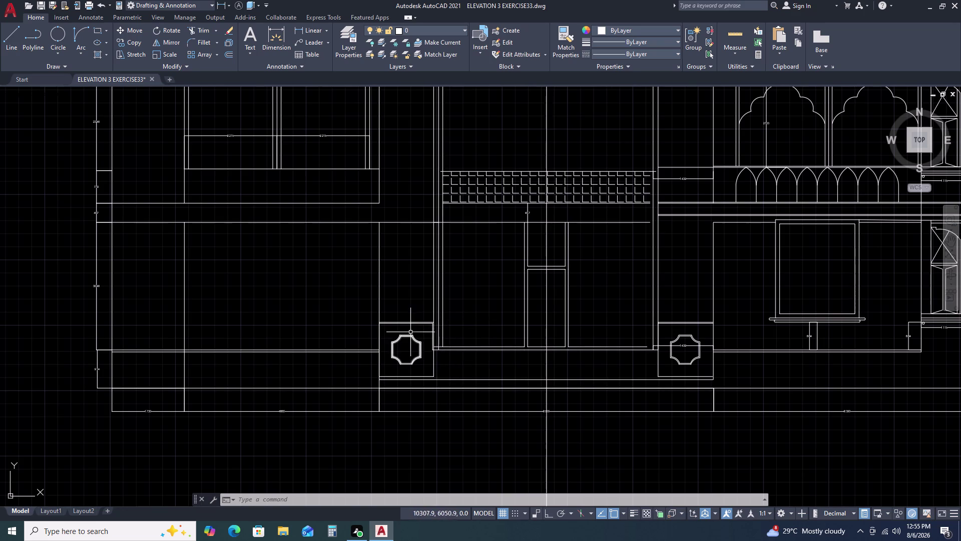
scroll(up, 3)
middle_drag(642, 322, 637, 323)
middle_drag(631, 323, 534, 314)
scroll(down, 3)
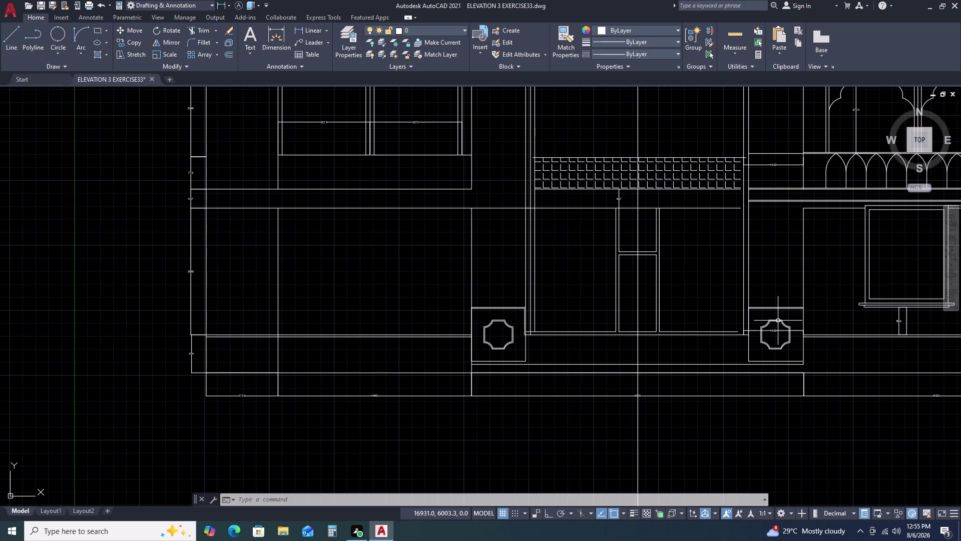
scroll(up, 3)
Window-select the right pillar box together with its dimension.
click(711, 283)
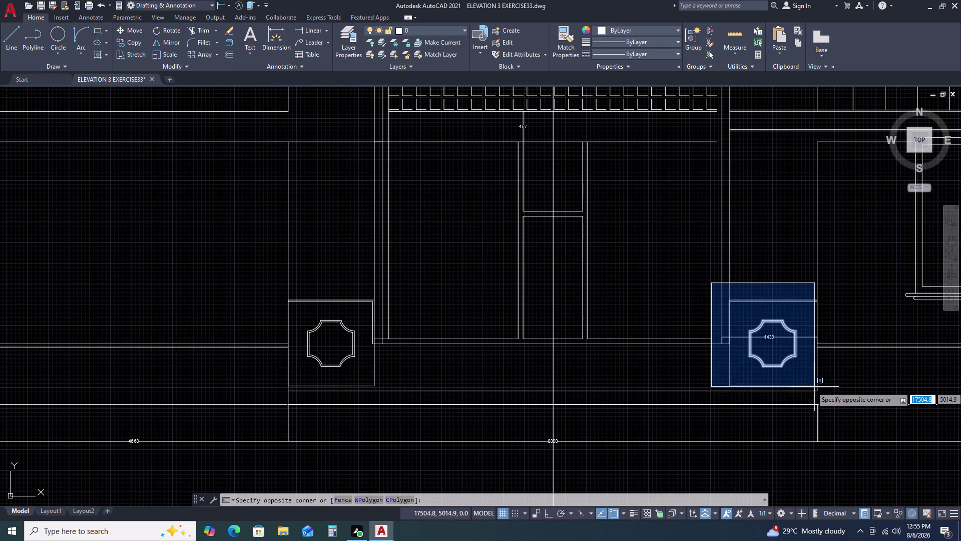
click(836, 398)
click(820, 369)
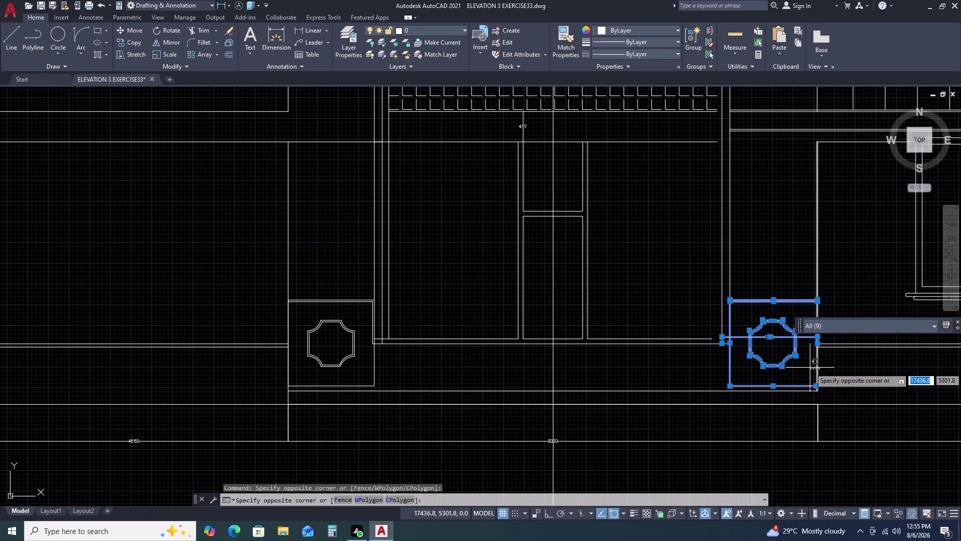
click(810, 367)
Erase the right pillar box.
key(Escape)
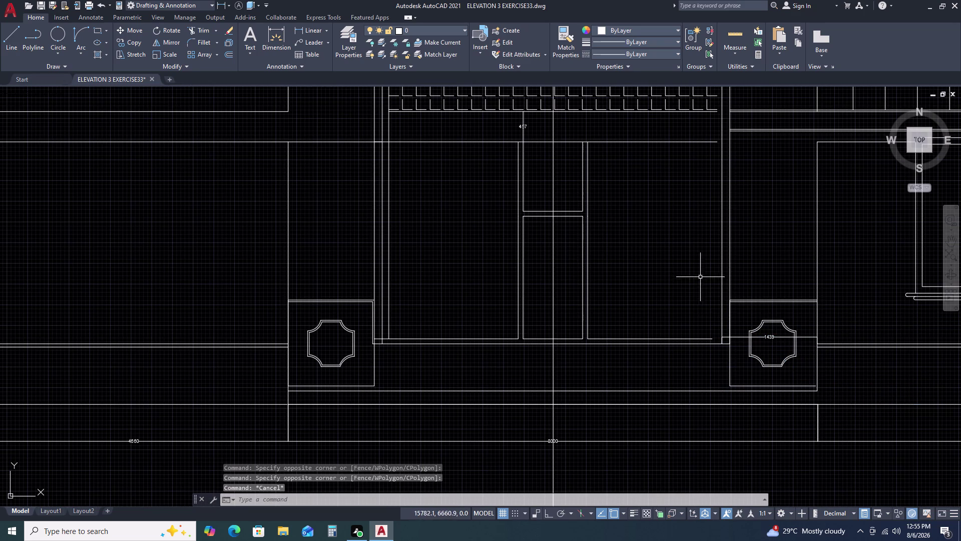
click(701, 277)
click(835, 400)
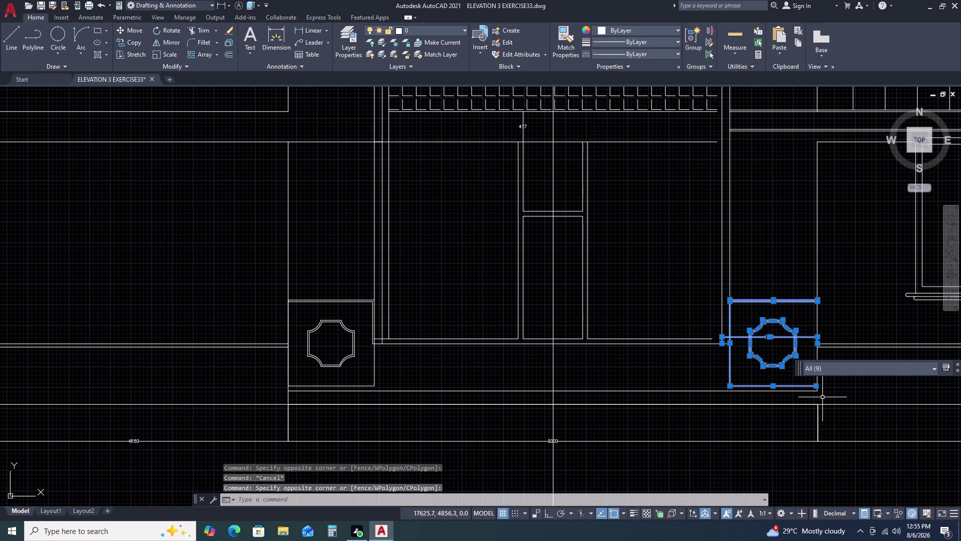
key(Delete)
scroll(down, 3)
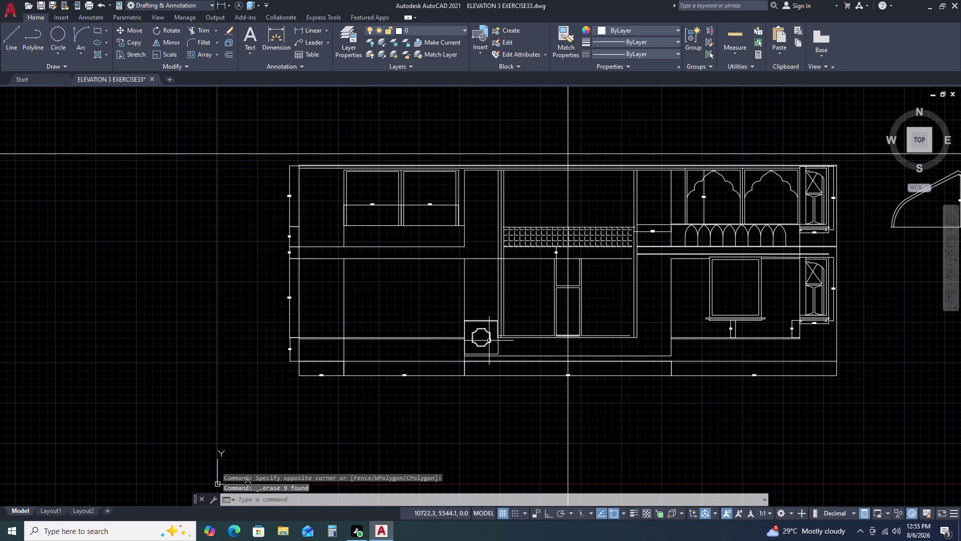
scroll(up, 3)
Select the left pillar box and start a COPY from its base point.
click(420, 249)
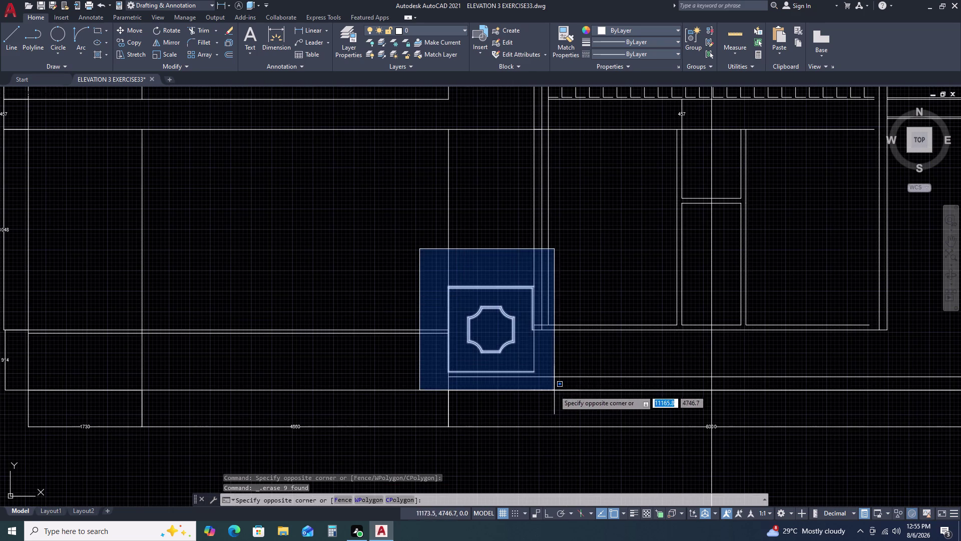
click(554, 390)
key(c)
key(o)
key(space)
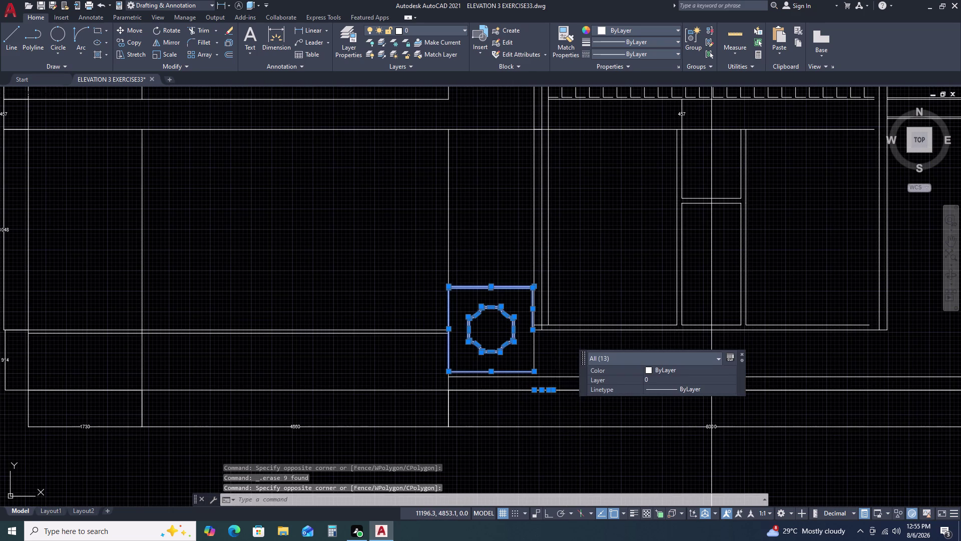
click(534, 370)
scroll(down, 3)
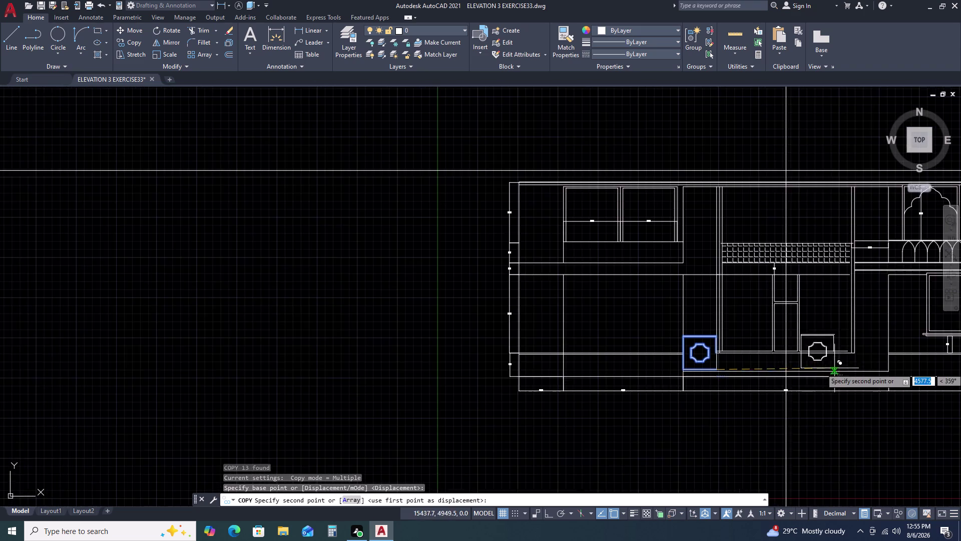
With Ortho on, place the copy horizontally at the right pillar position.
middle_drag(870, 367, 692, 373)
middle_click(685, 373)
scroll(up, 3)
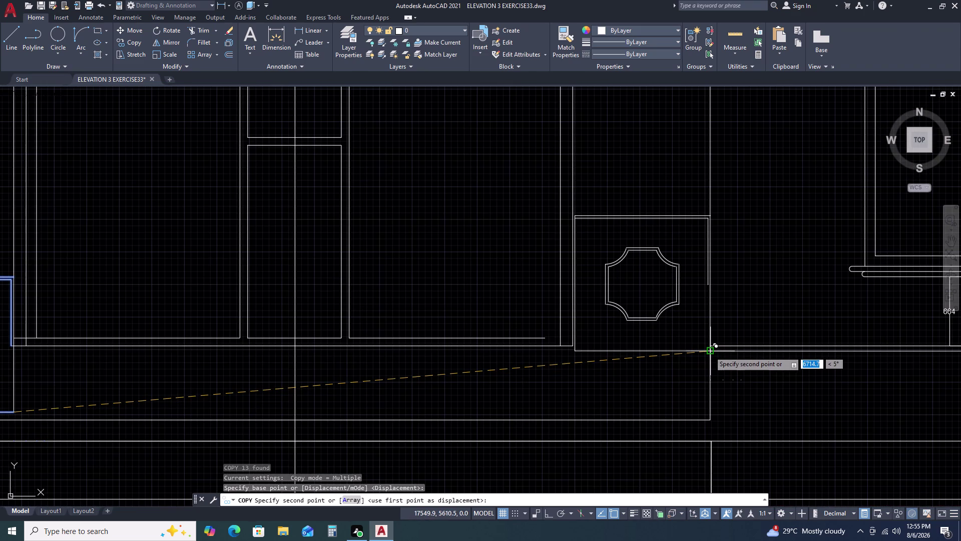
scroll(down, 3)
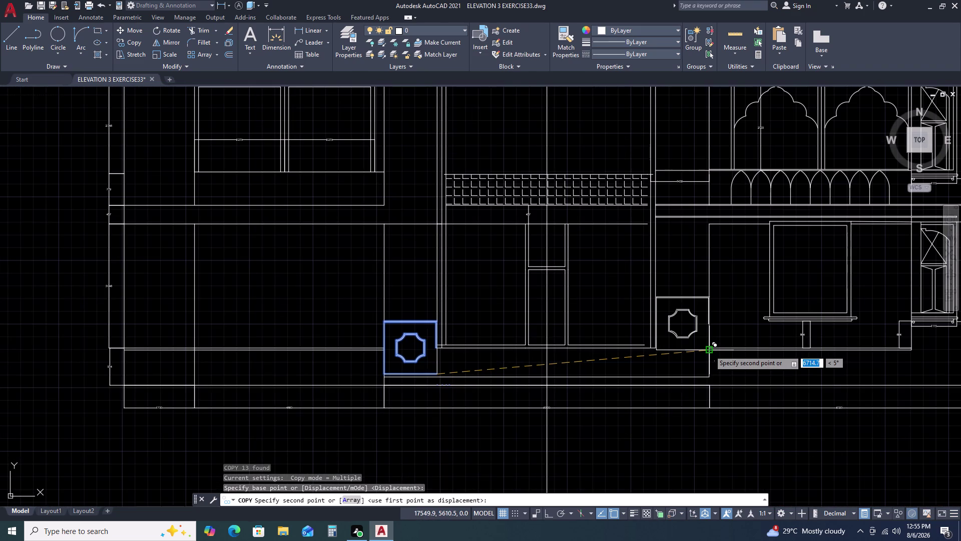
key(F8)
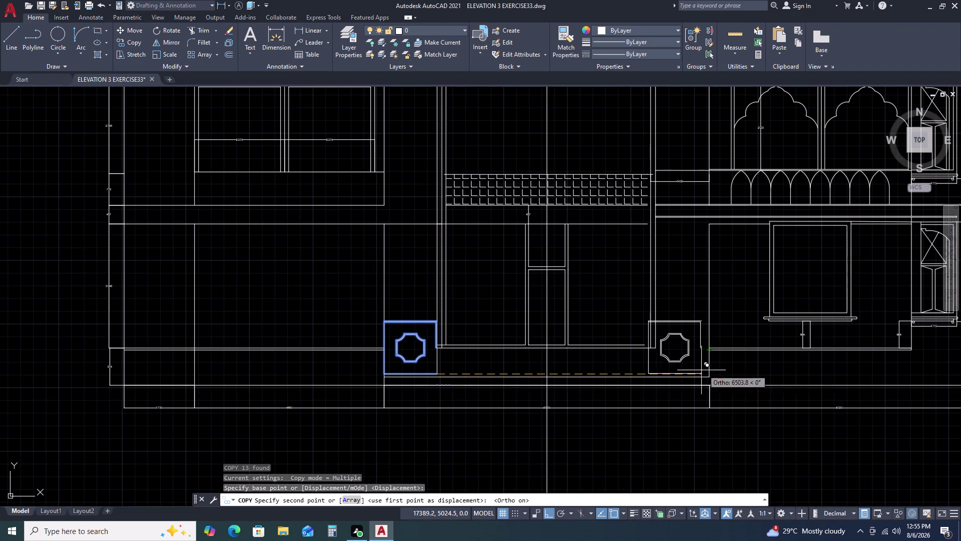
click(711, 373)
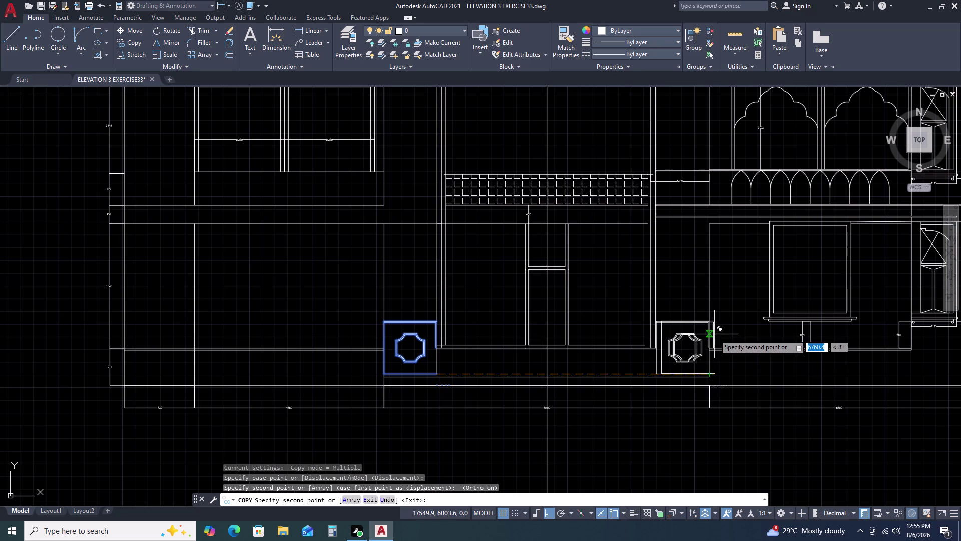
key(Escape)
scroll(up, 3)
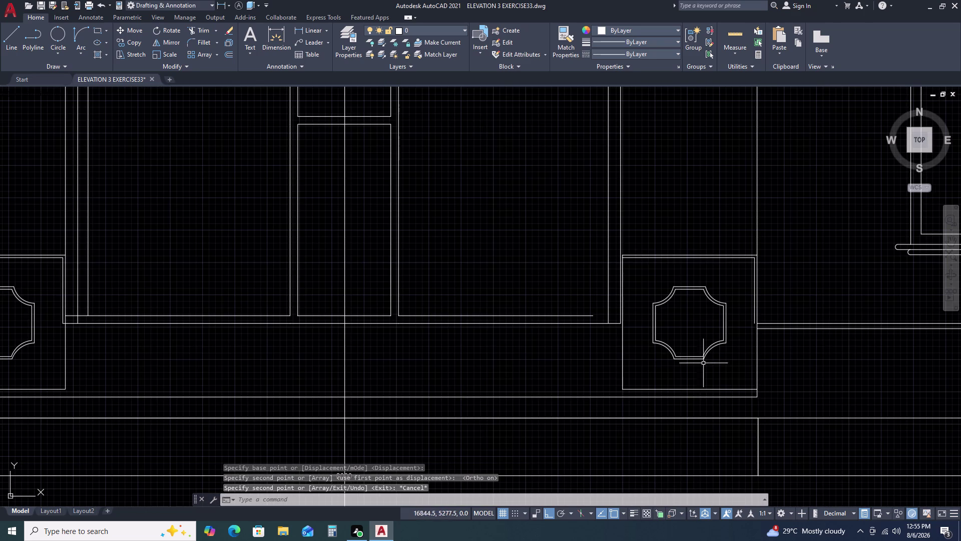
scroll(down, 3)
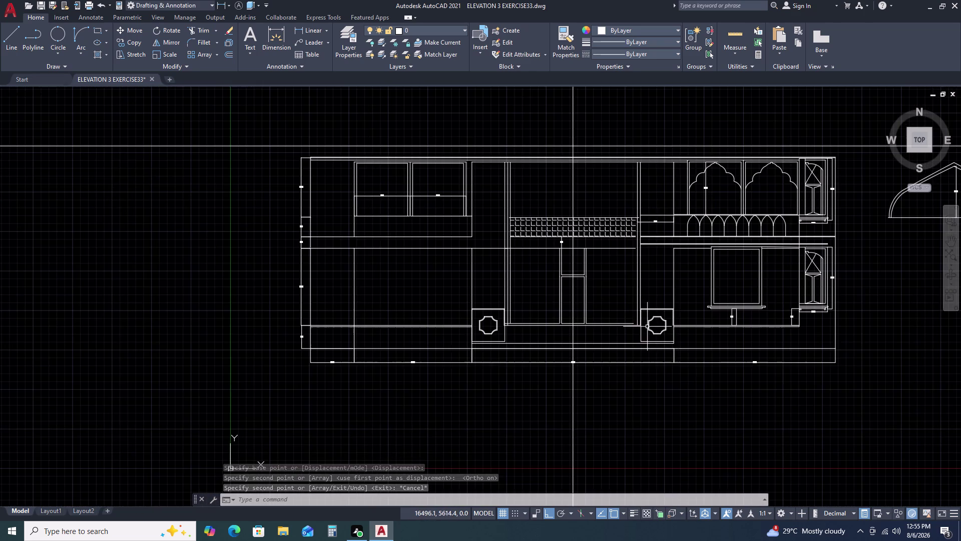
scroll(up, 3)
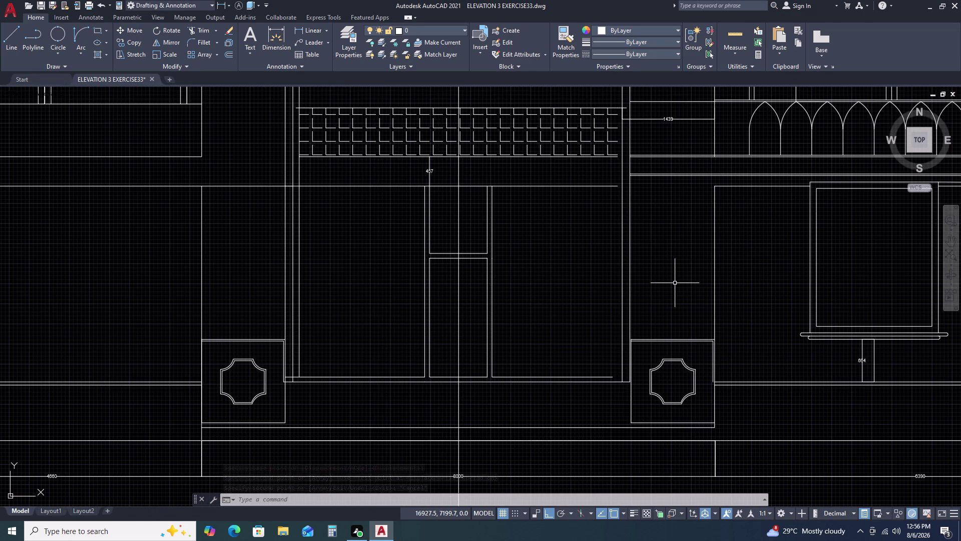
Move the two vertical lines onto the right pillar box edge.
click(657, 300)
click(602, 303)
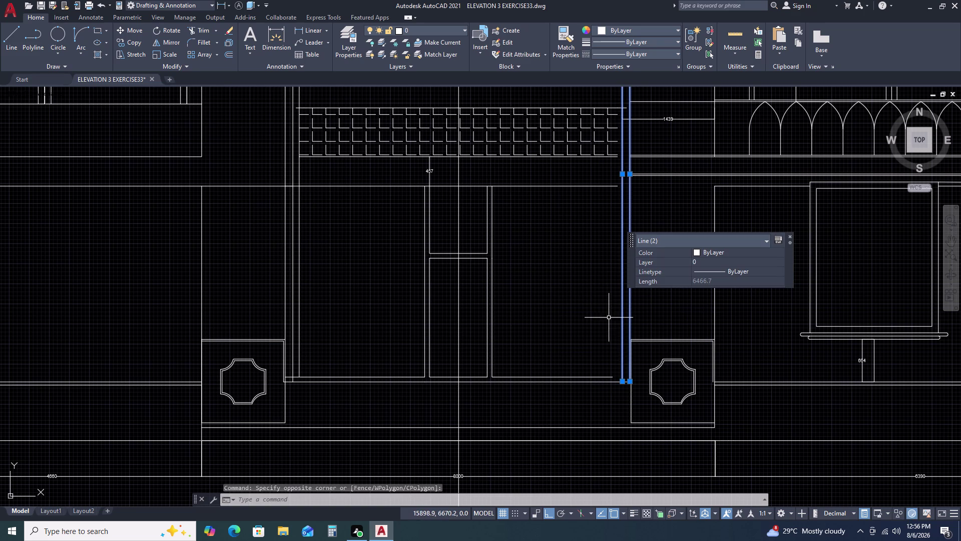
scroll(up, 3)
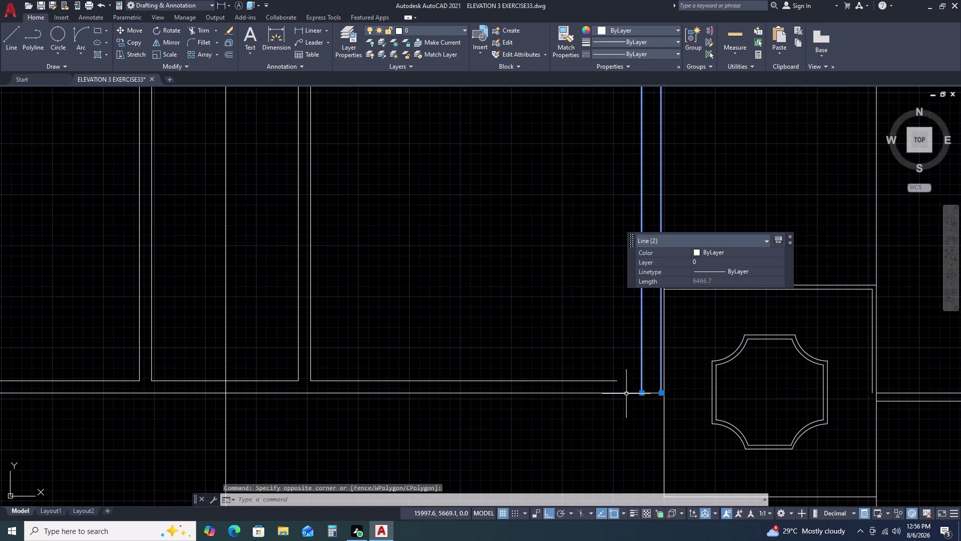
key(m)
key(space)
click(661, 395)
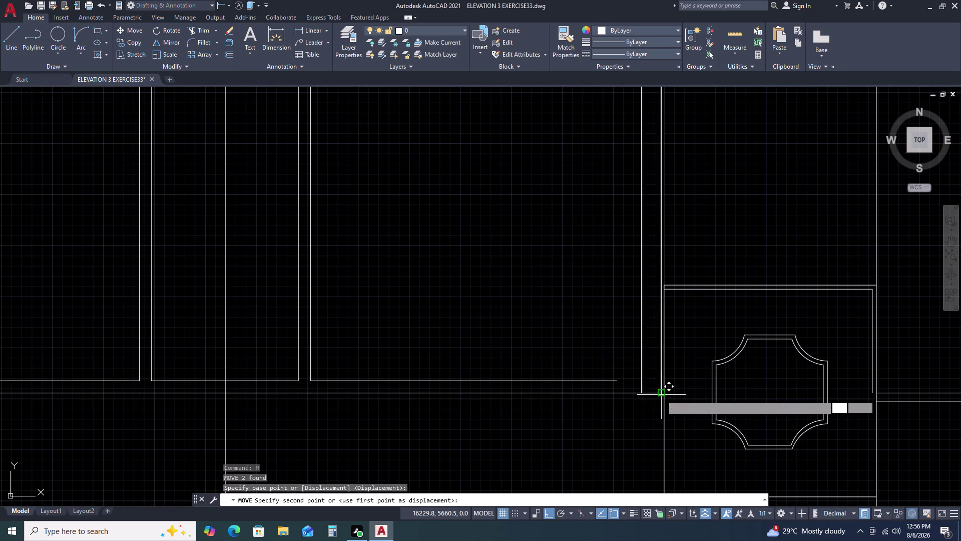
click(667, 394)
scroll(down, 3)
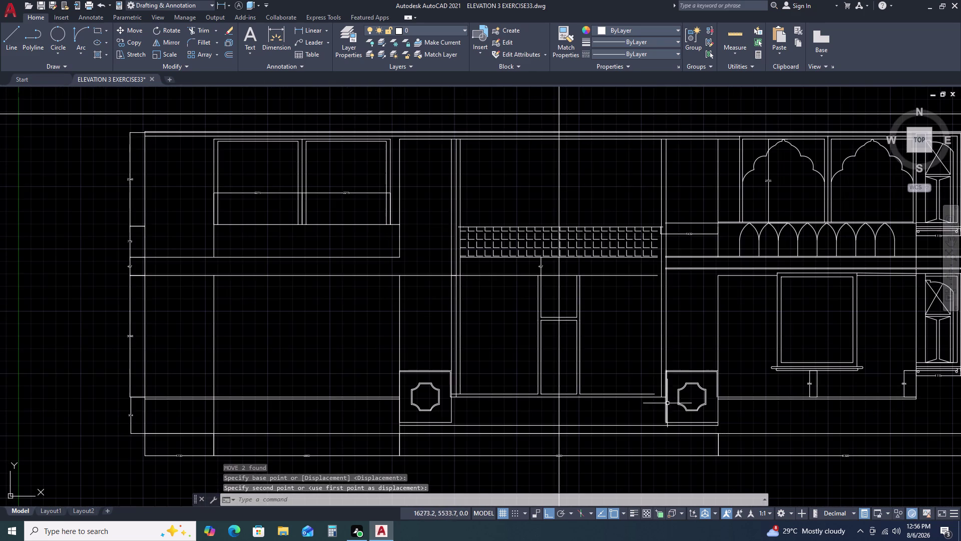
scroll(up, 3)
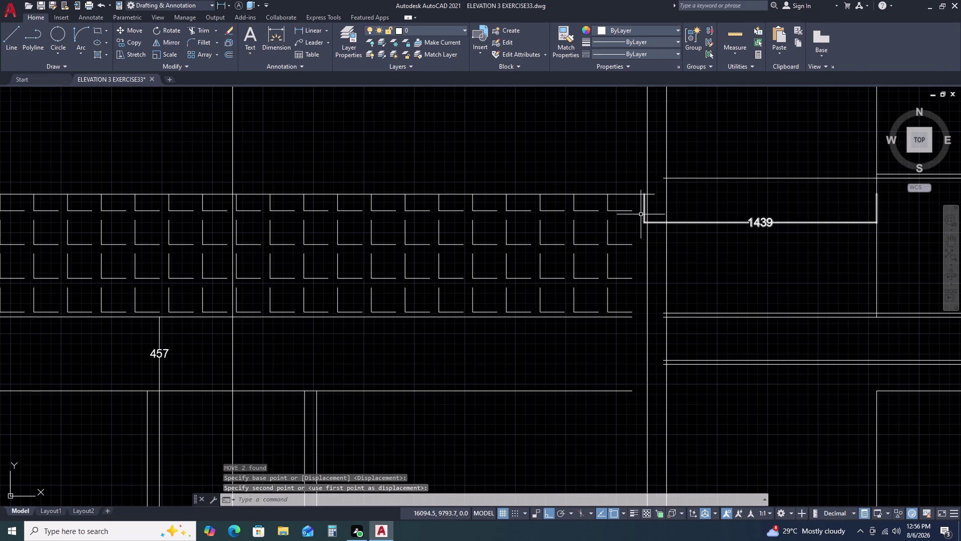
Grip-stretch the 1439 dimension's left end onto the moved line so it reads 1420.
click(704, 217)
click(689, 246)
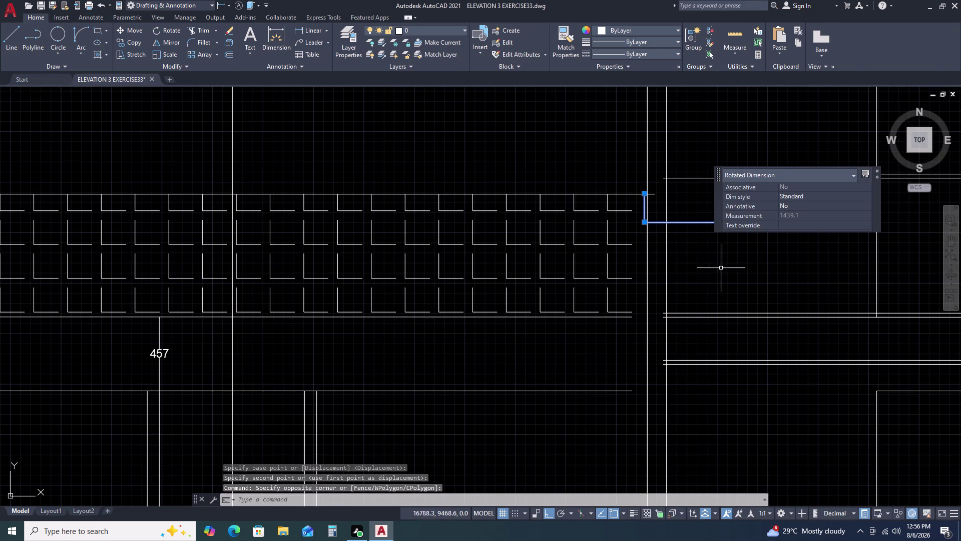
click(641, 195)
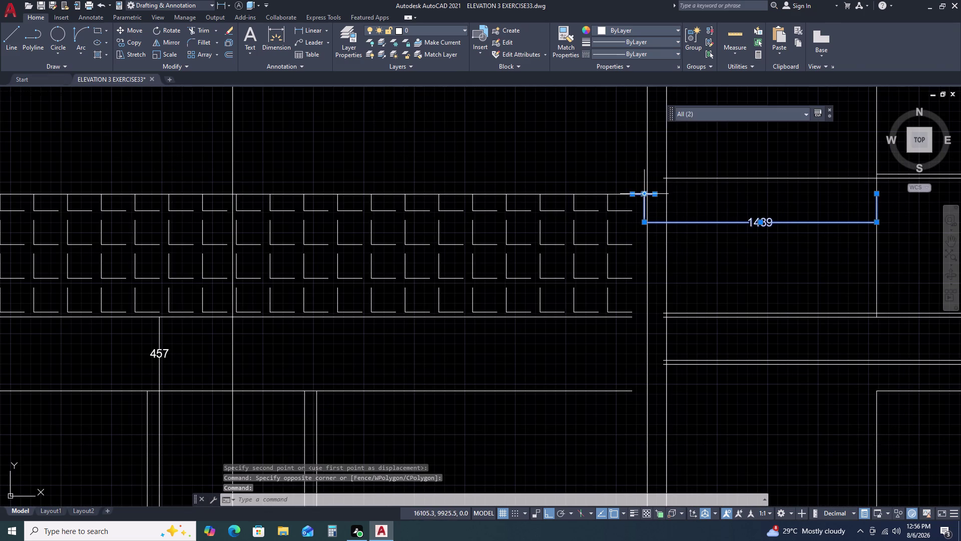
key(Escape)
click(644, 197)
click(643, 194)
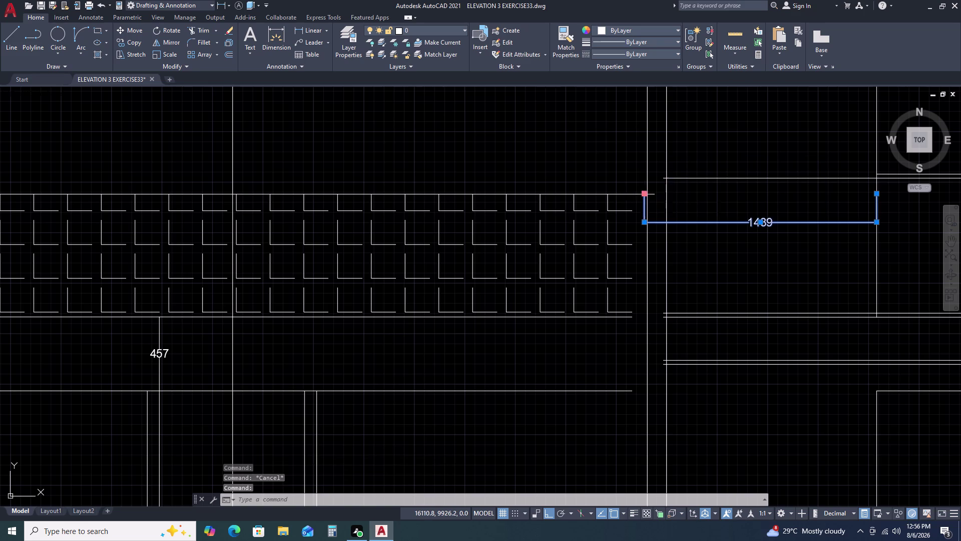
click(648, 193)
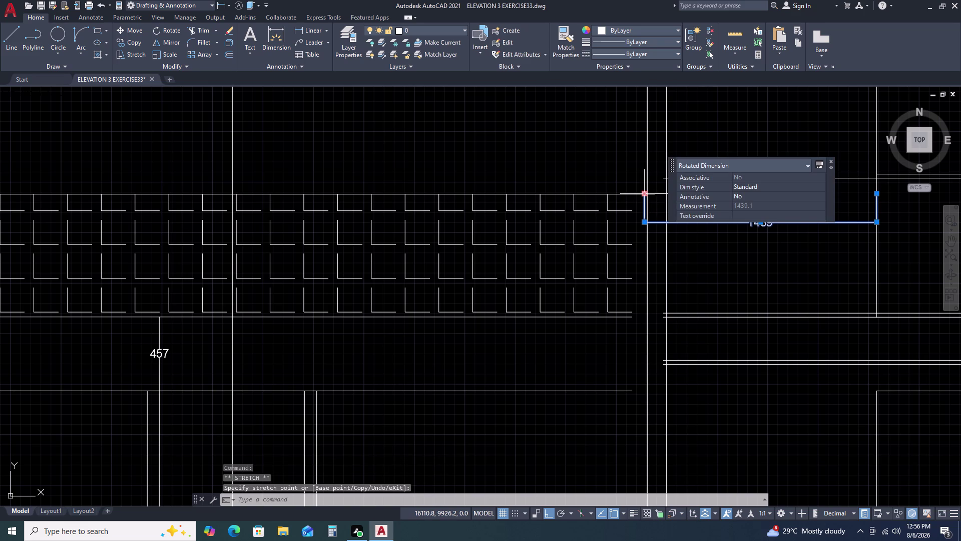
click(645, 194)
click(648, 195)
key(Escape)
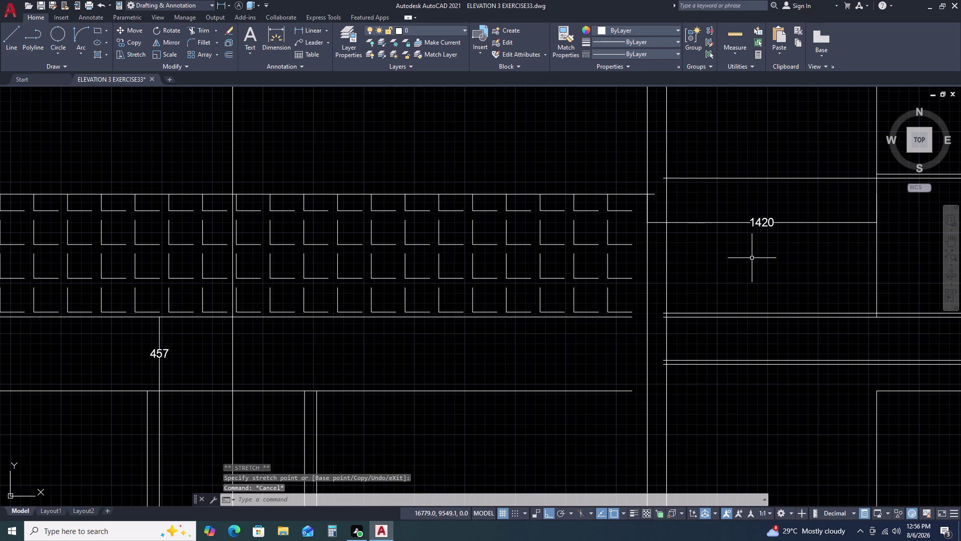
scroll(down, 3)
click(657, 207)
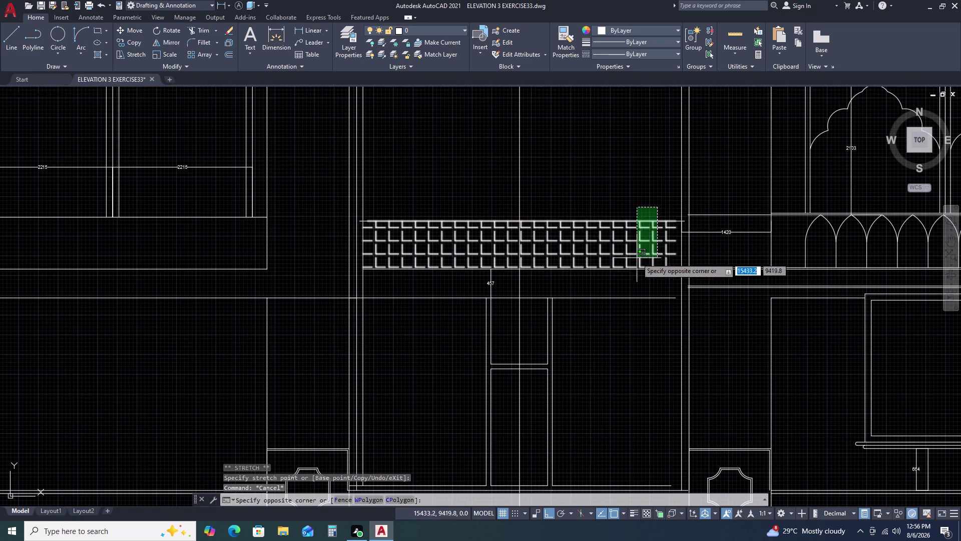
click(632, 263)
scroll(up, 3)
middle_drag(676, 236, 626, 287)
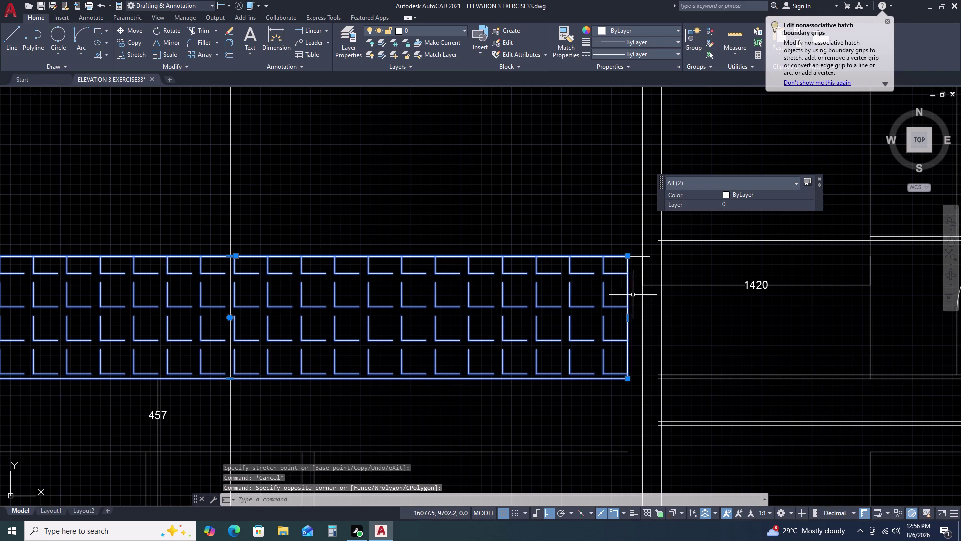
click(629, 317)
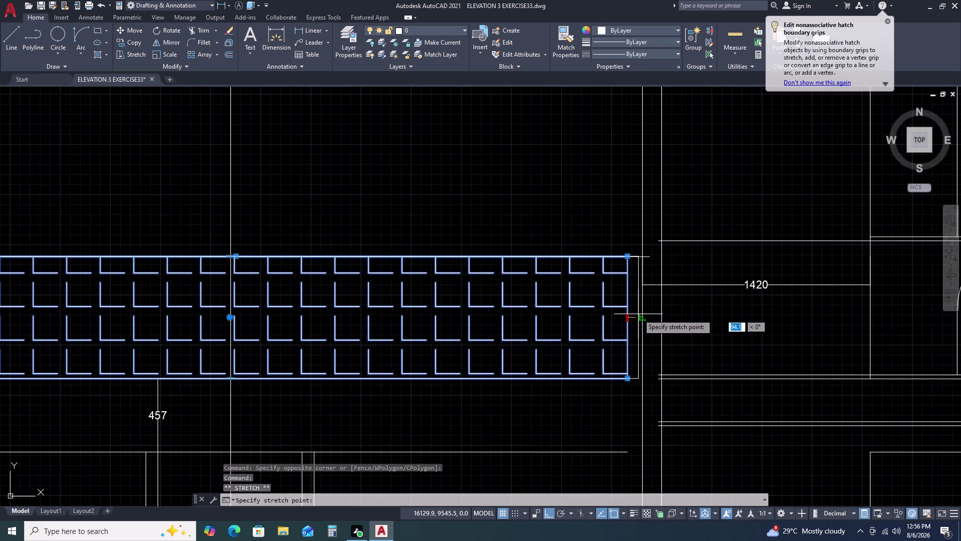
click(642, 319)
key(Escape)
scroll(up, 3)
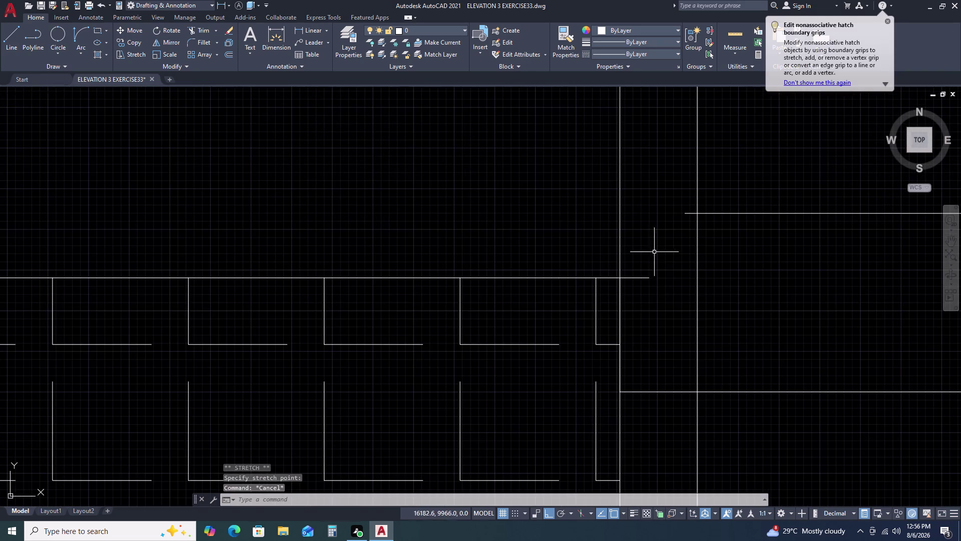
text(TR)
key(space)
click(643, 277)
scroll(down, 3)
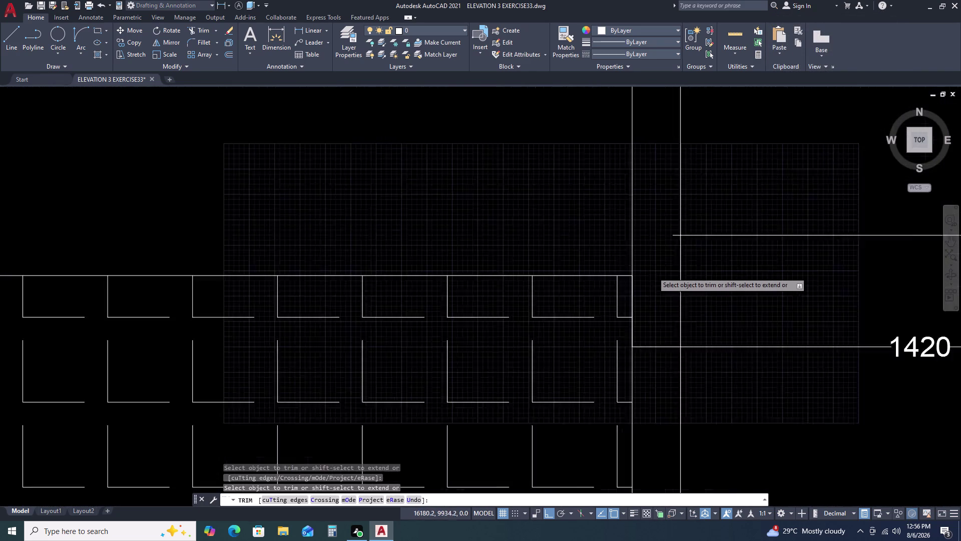
scroll(down, 3)
scroll(up, 3)
click(646, 254)
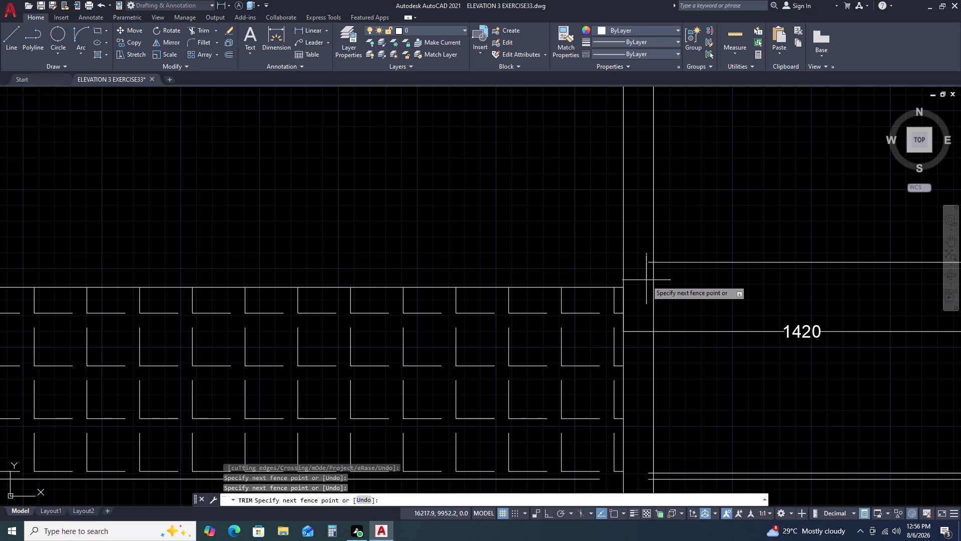
click(650, 262)
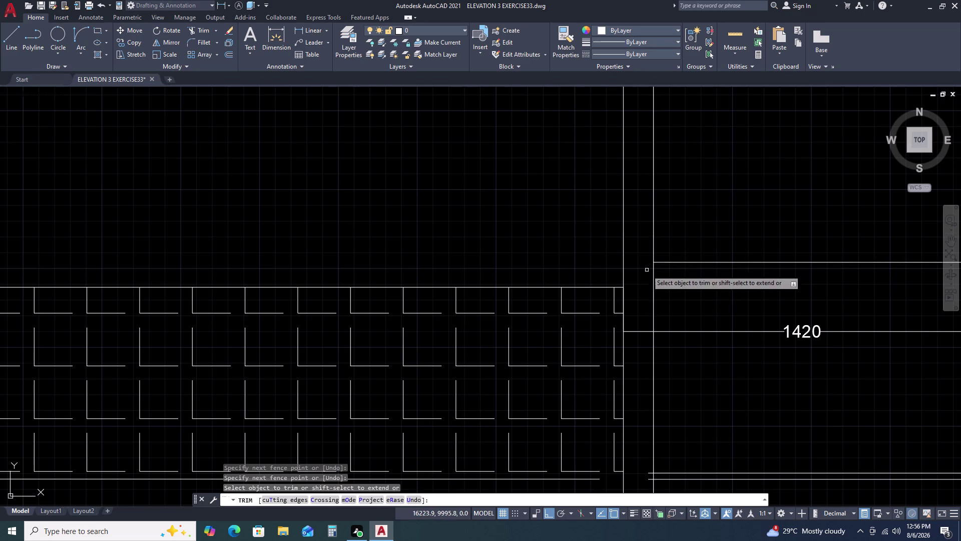
key(Escape)
scroll(down, 3)
key(Escape)
middle_drag(678, 385, 677, 372)
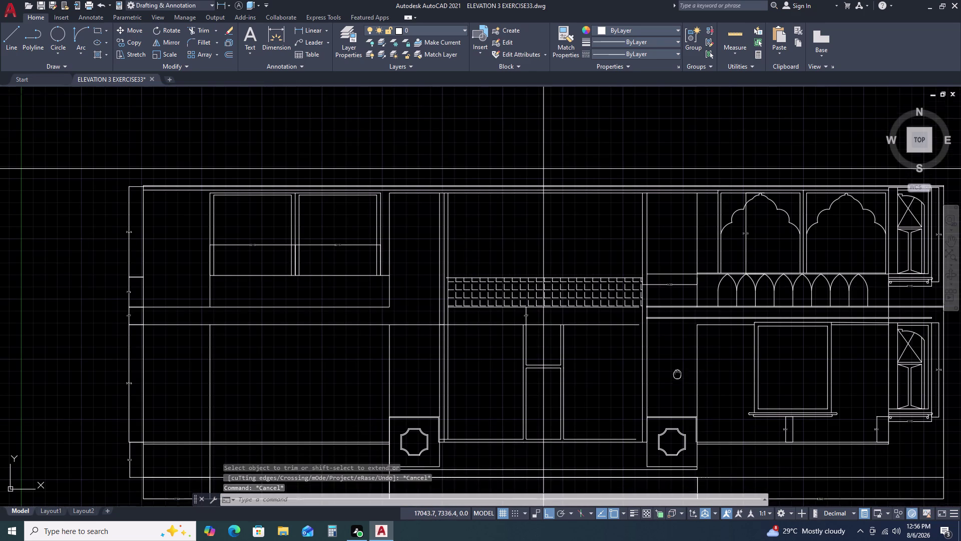
middle_drag(677, 372, 673, 333)
scroll(up, 3)
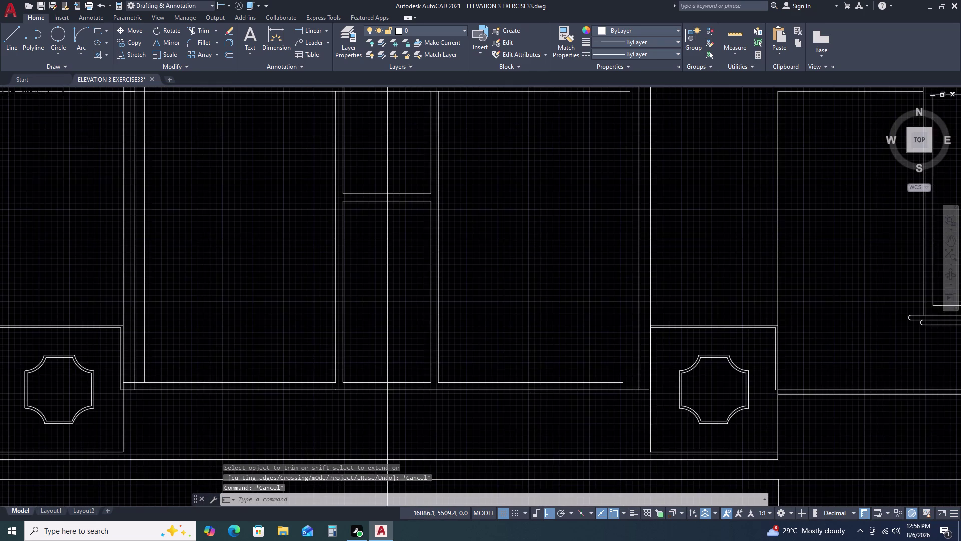
text(EX)
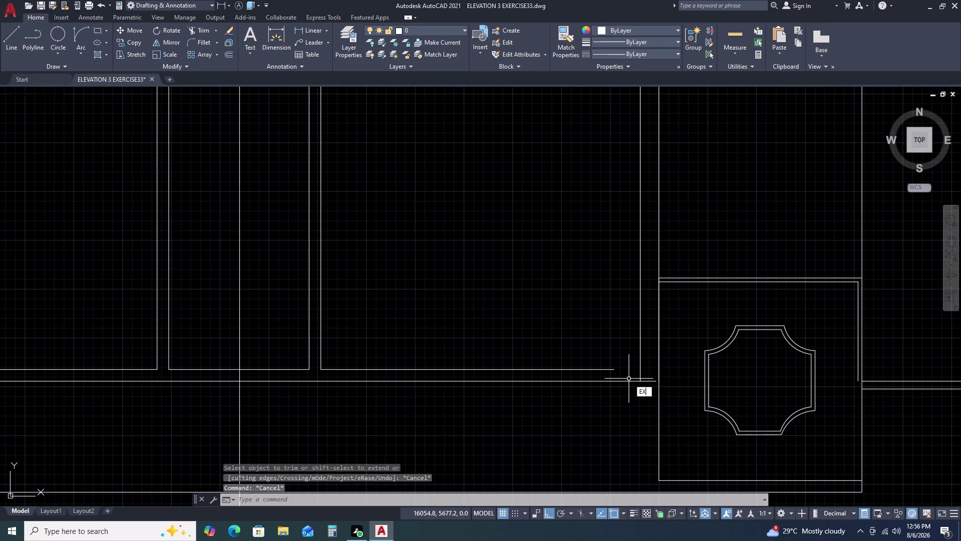
key(space)
drag(615, 357, 613, 362)
click(596, 425)
scroll(down, 3)
middle_drag(642, 310, 629, 384)
scroll(down, 3)
scroll(up, 3)
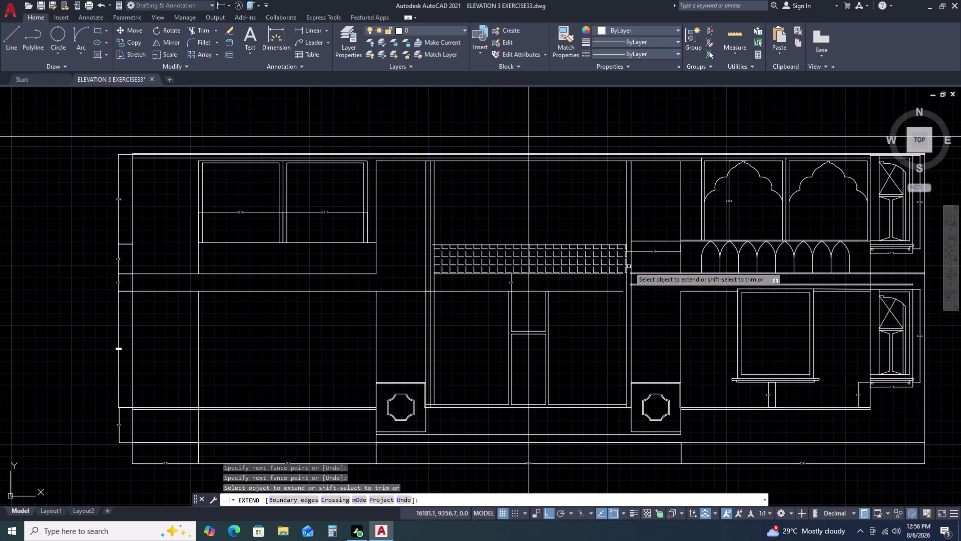
scroll(up, 3)
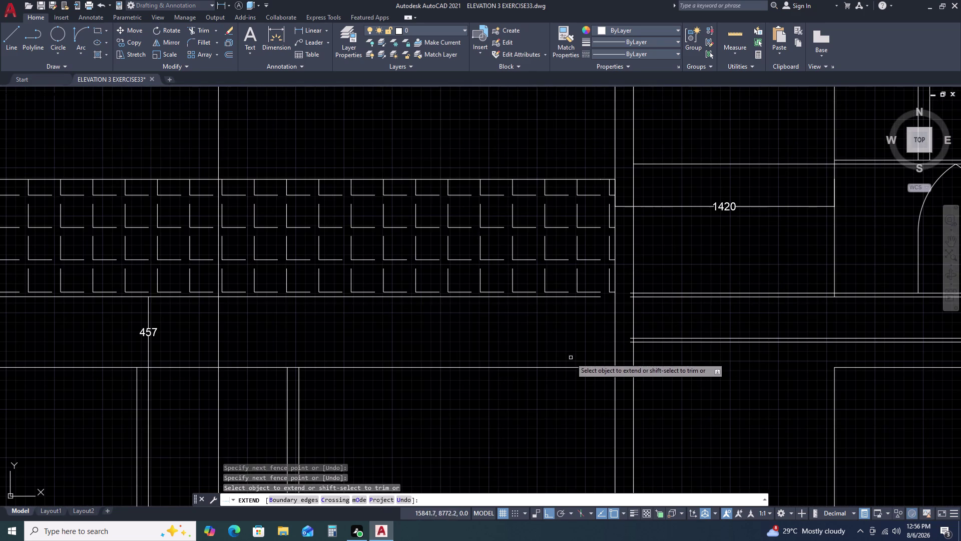
drag(544, 410, 548, 409)
click(595, 362)
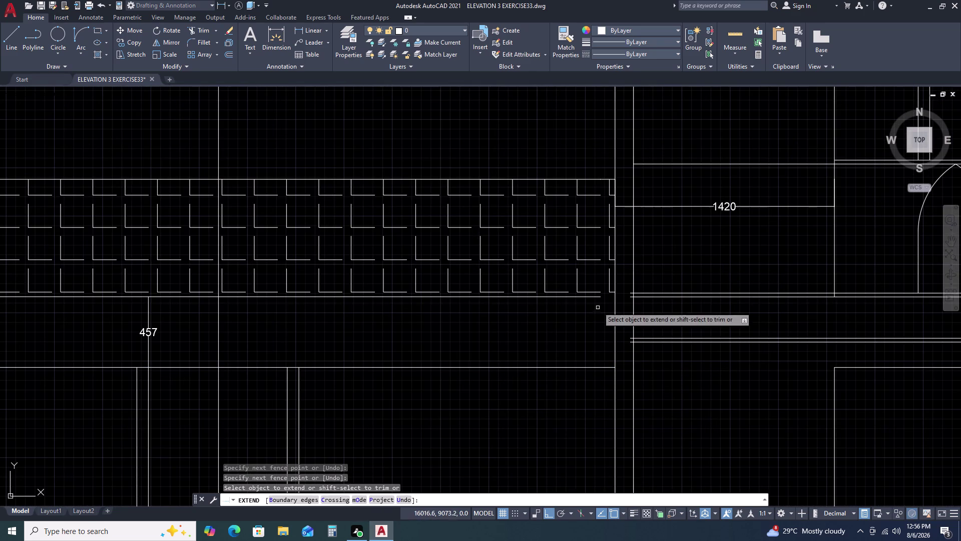
click(599, 296)
key(Escape)
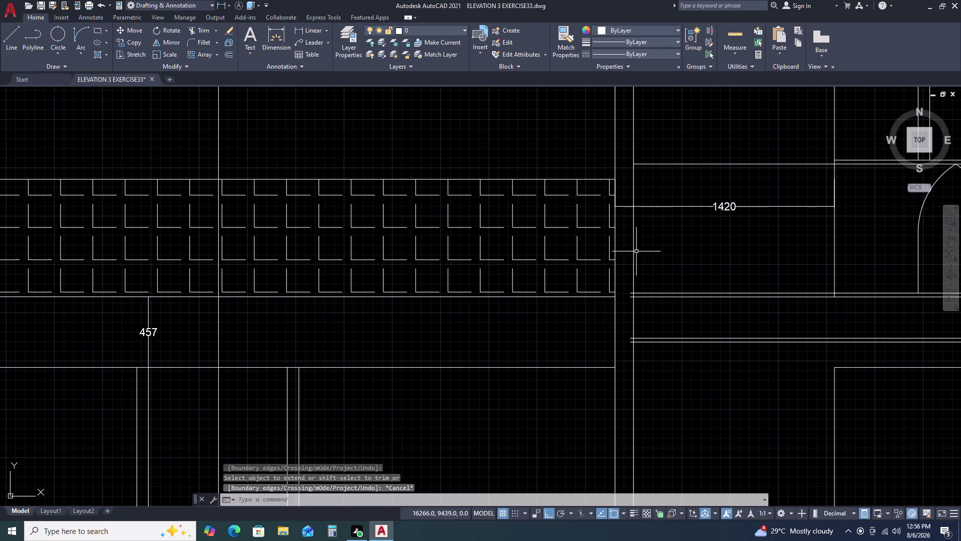
text(TR)
key(space)
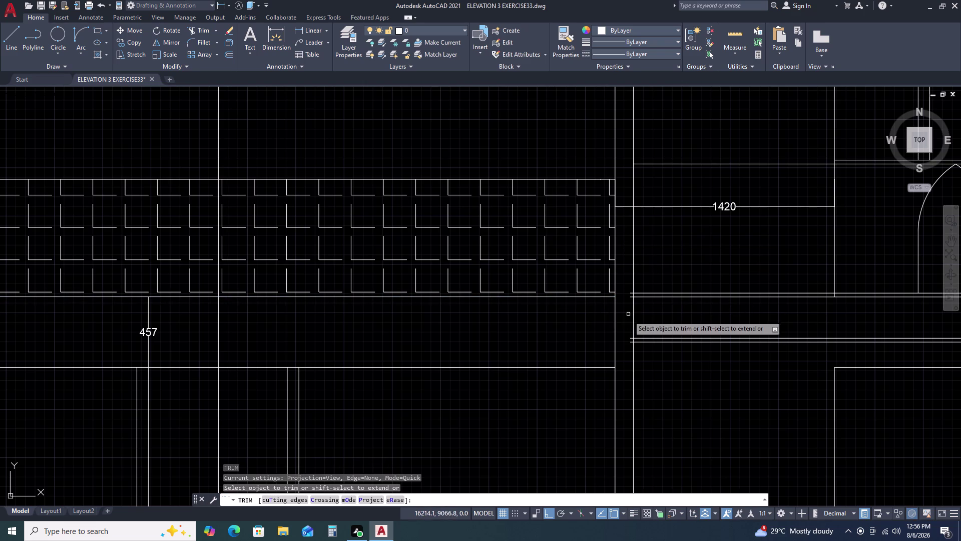
Run a fence trim across the wall line near the base line.
scroll(up, 3)
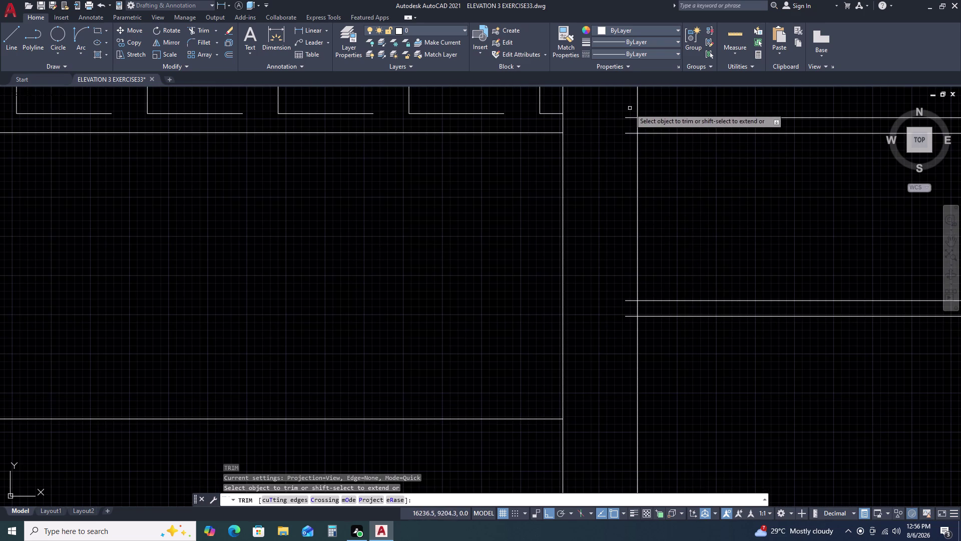
click(630, 108)
click(630, 322)
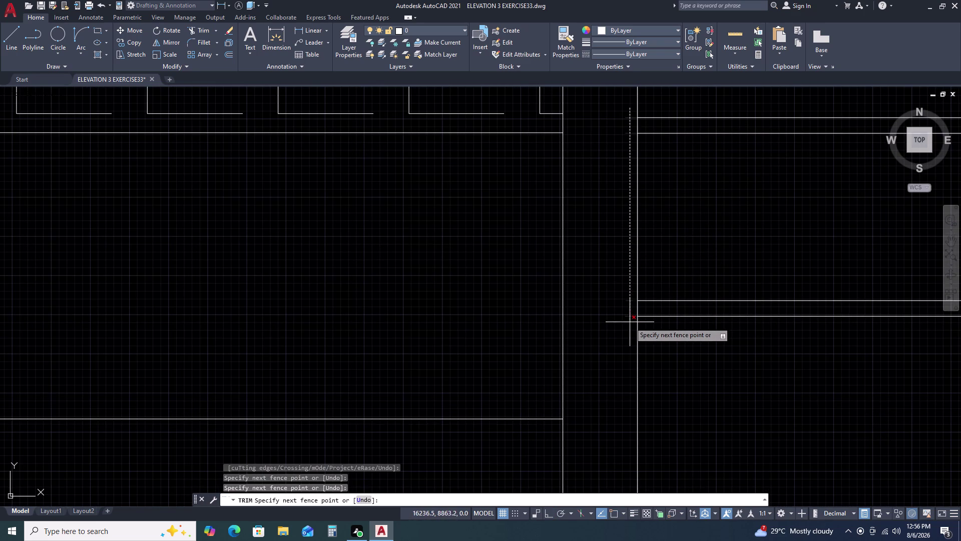
scroll(down, 3)
key(Escape)
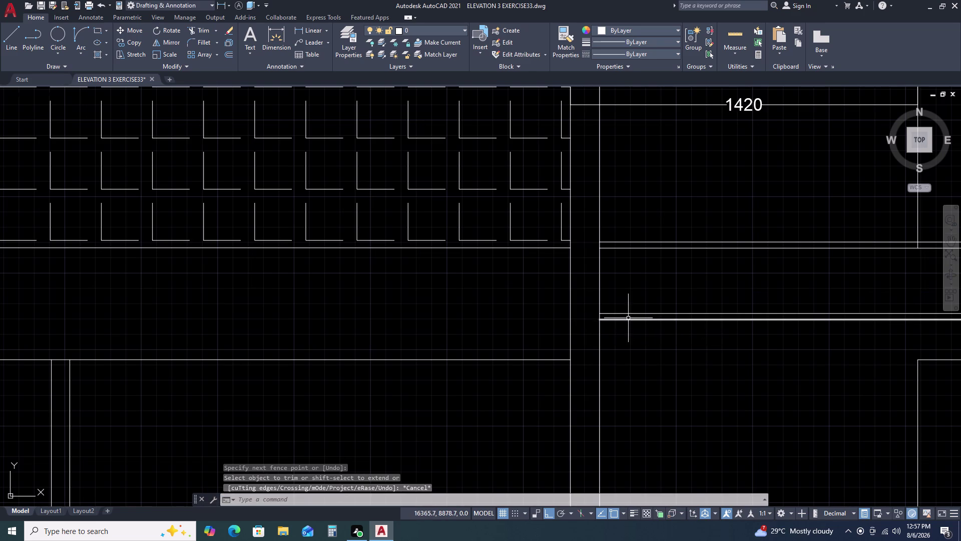
scroll(down, 3)
scroll(down, 3)
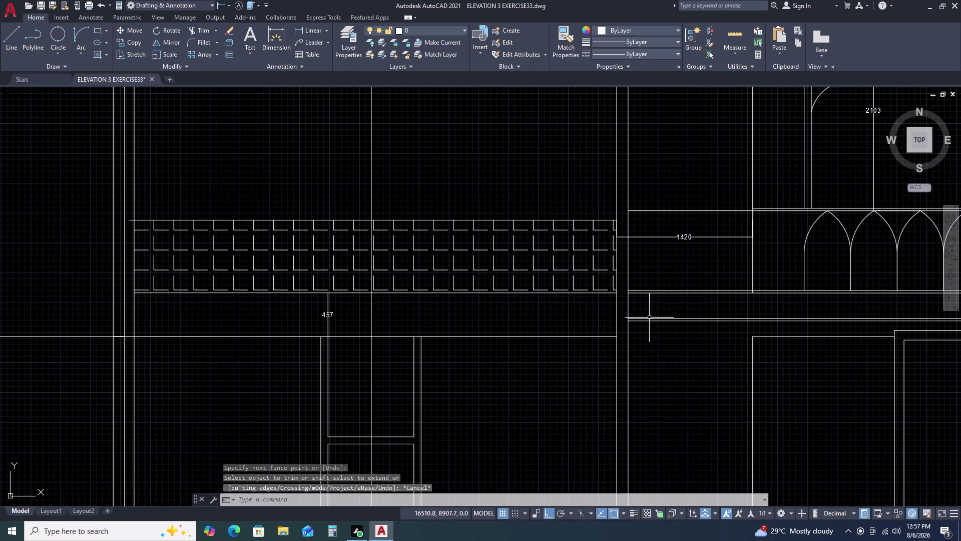
Trim the stray line end at the base line beside the right pillar box.
middle_drag(657, 325, 638, 235)
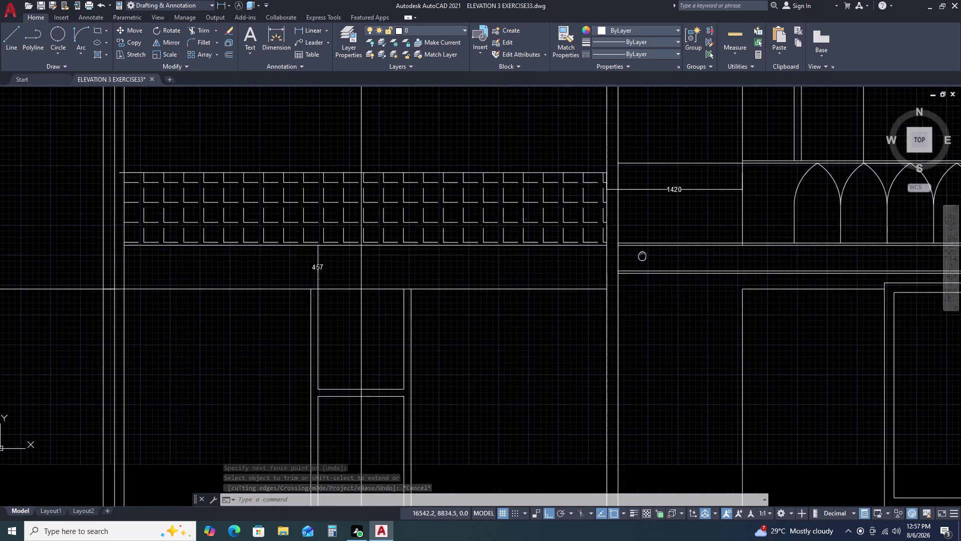
scroll(down, 3)
scroll(up, 3)
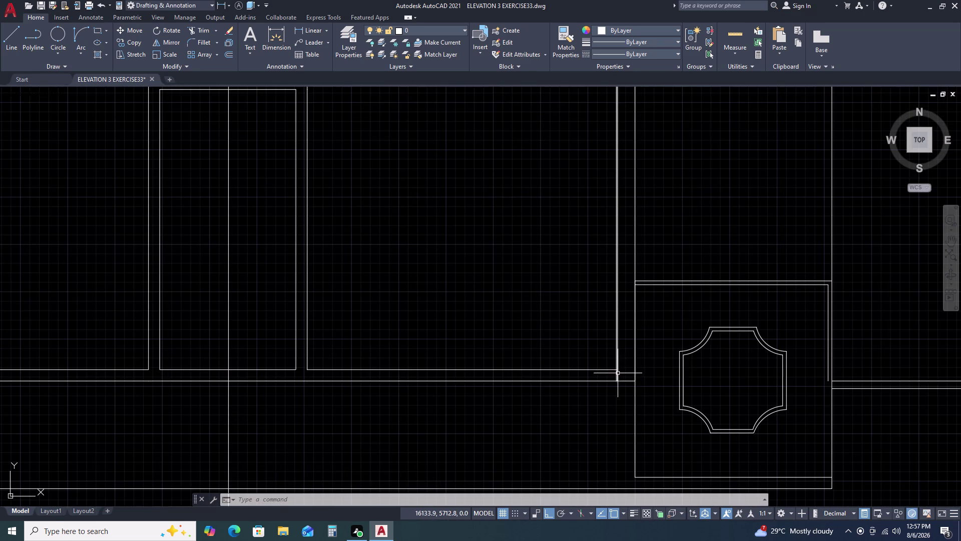
scroll(up, 3)
text(TR)
key(space)
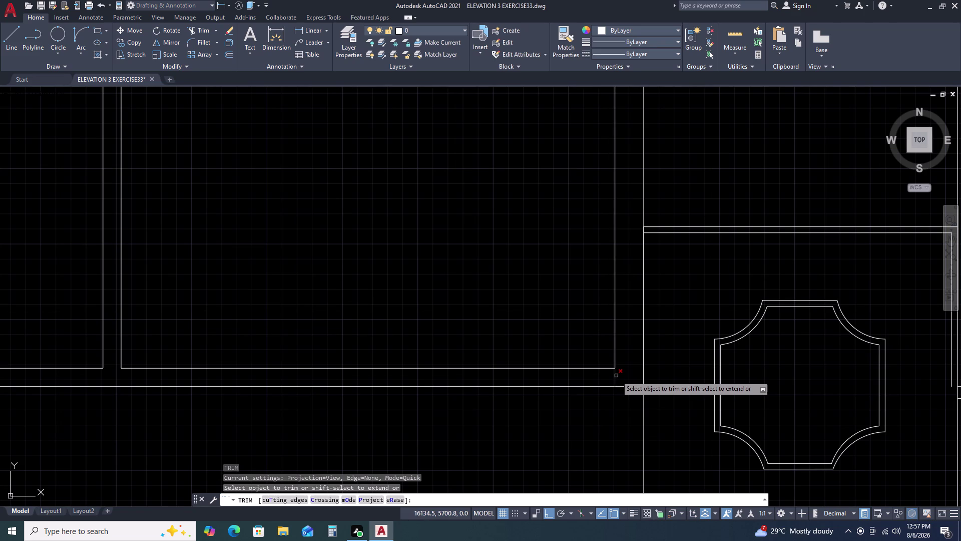
click(616, 375)
scroll(down, 3)
key(Escape)
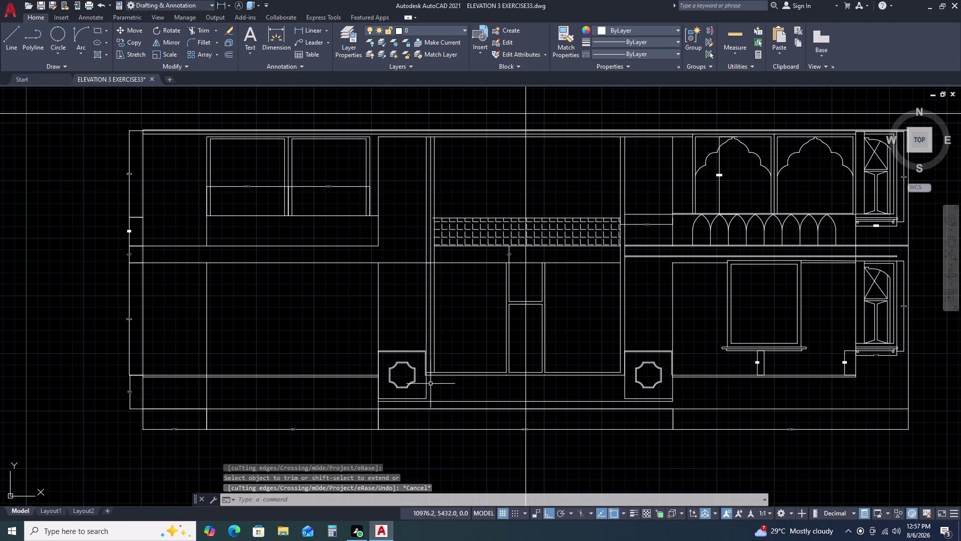
scroll(up, 3)
Start the DIMLINEAR command by typing DLI.
key(d)
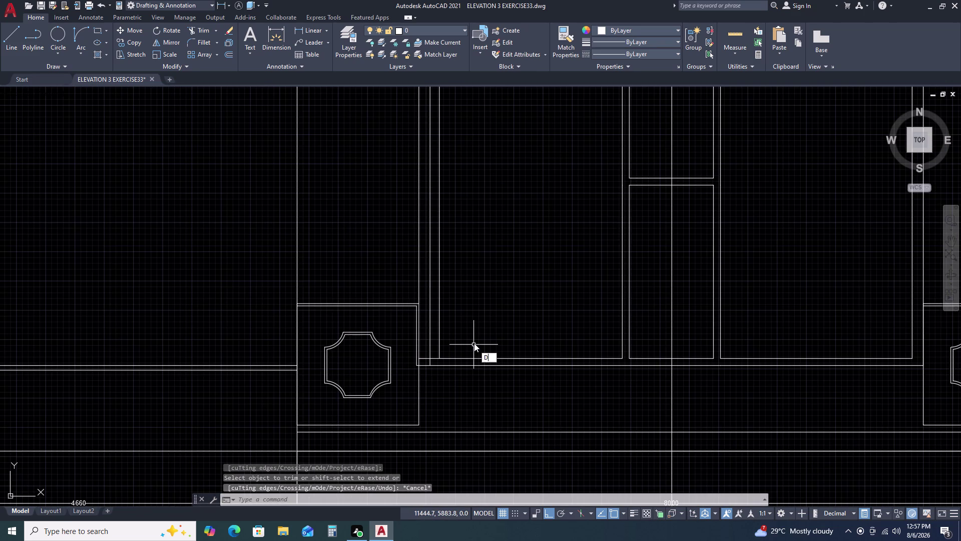
key(l)
key(i)
key(space)
scroll(up, 3)
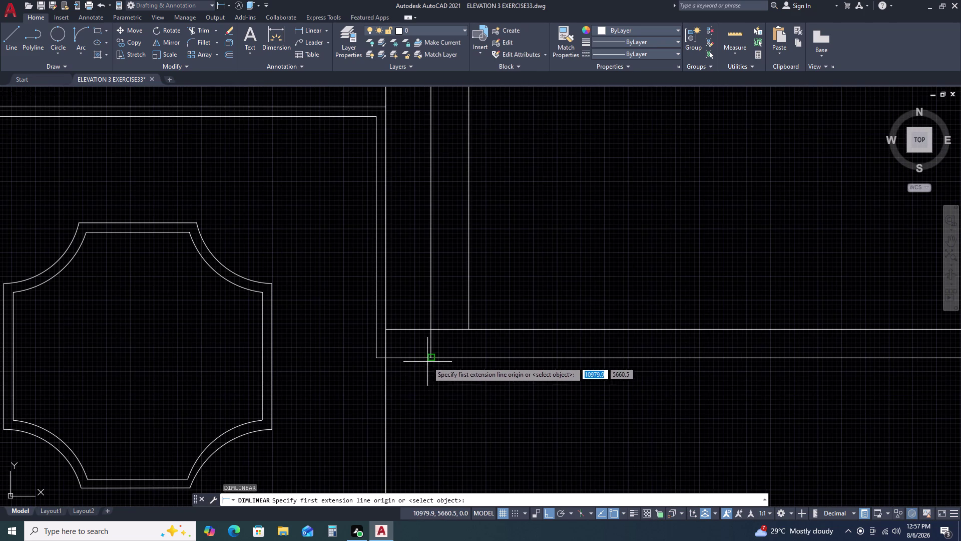
click(431, 359)
click(385, 358)
key(Escape)
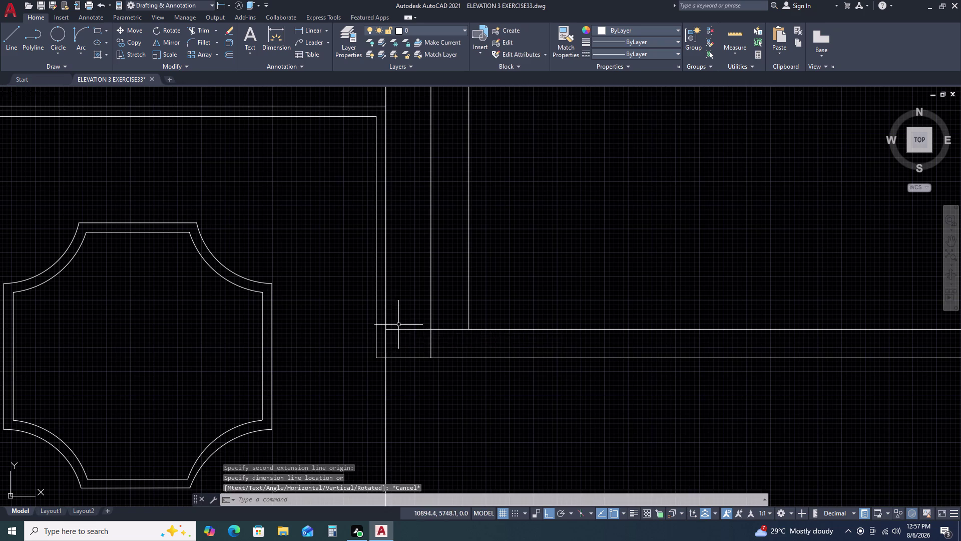
scroll(down, 3)
middle_drag(675, 315, 512, 365)
scroll(down, 3)
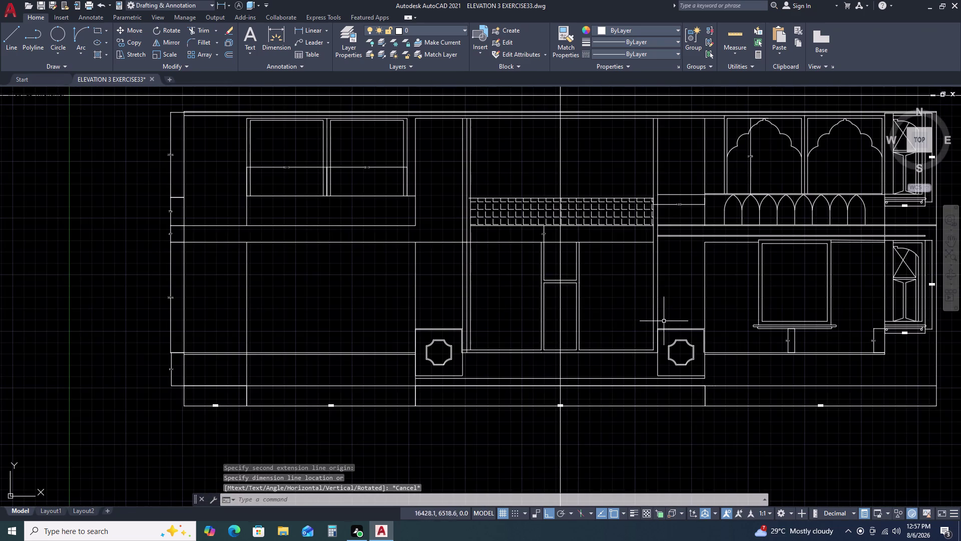
scroll(up, 3)
key(d)
key(l)
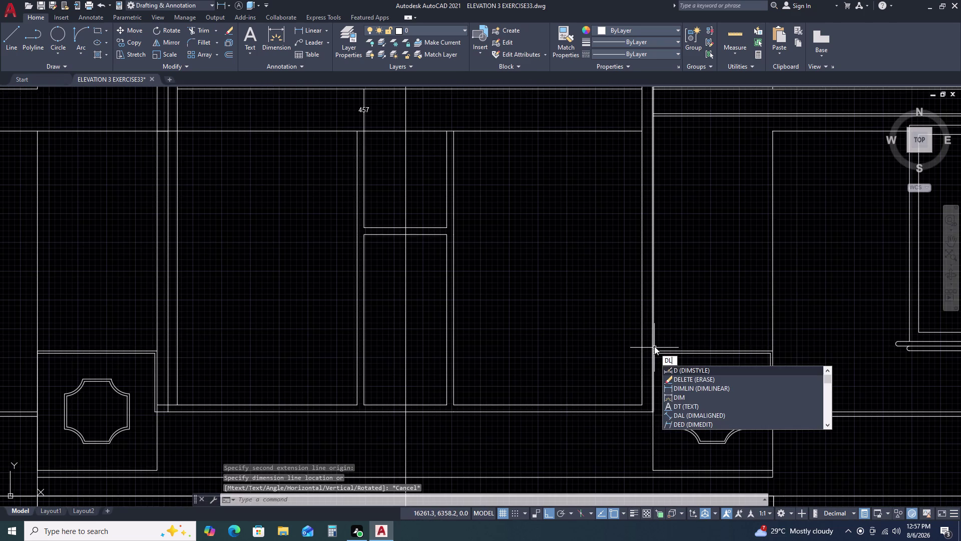
key(i)
key(space)
click(640, 407)
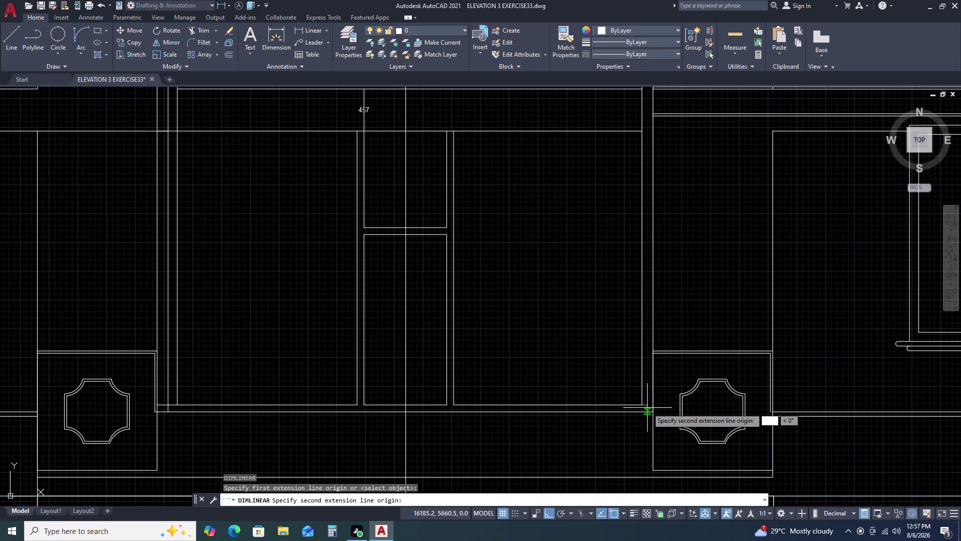
click(650, 405)
key(Escape)
key(space)
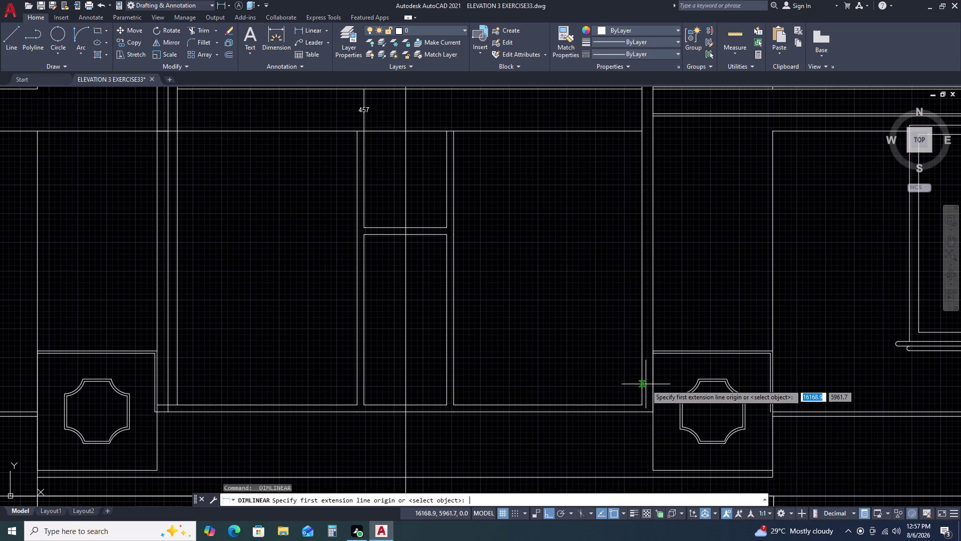
click(646, 384)
key(Escape)
click(645, 374)
click(624, 374)
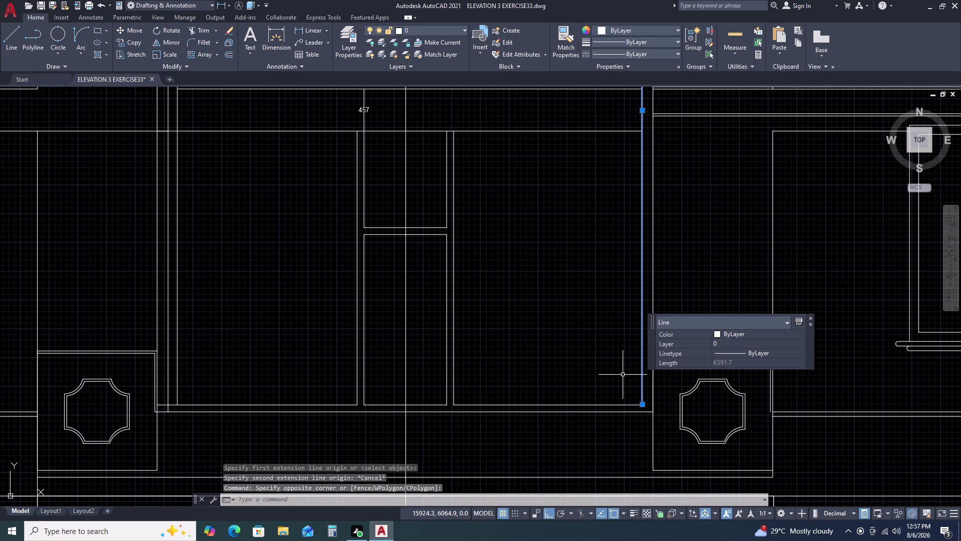
text(O)
Offset the wall line 100 units to its left.
key(space)
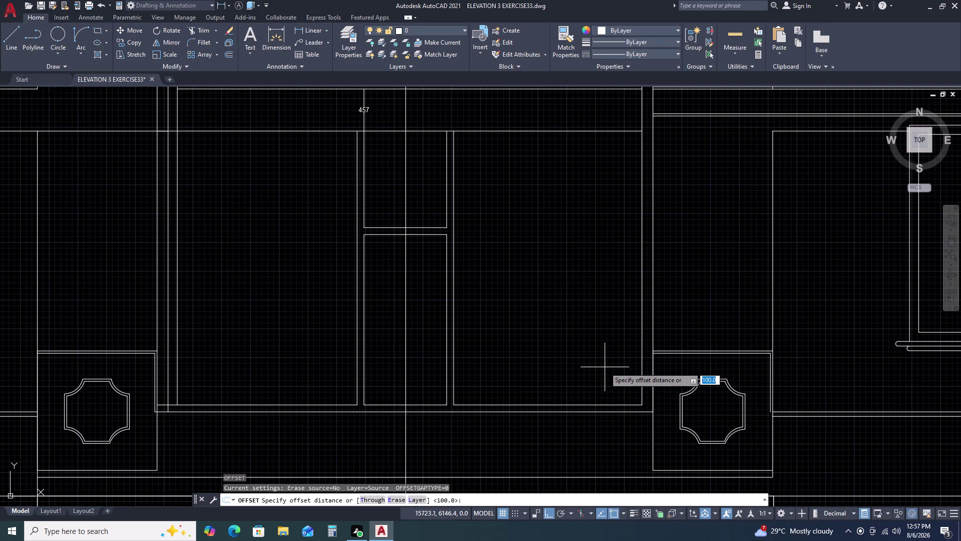
key(1)
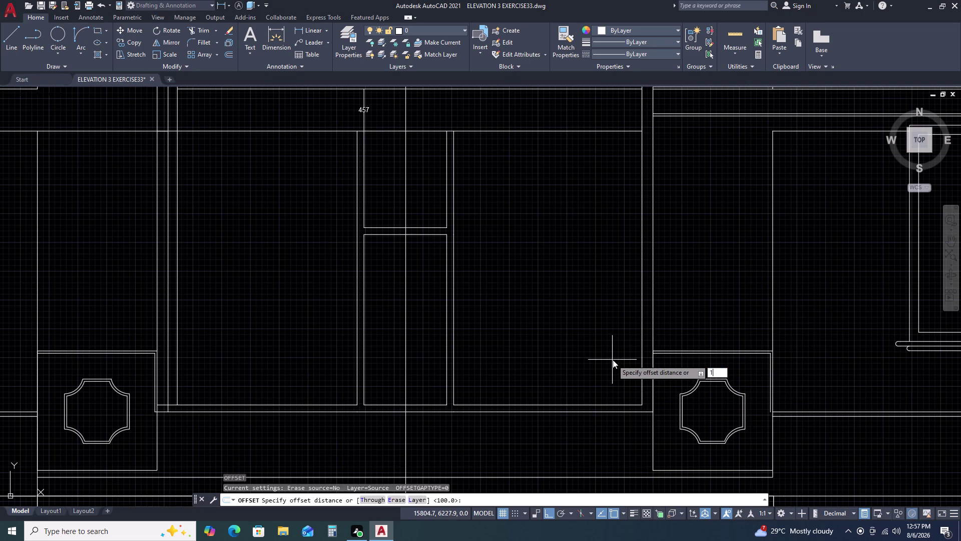
text(00)
key(space)
click(612, 359)
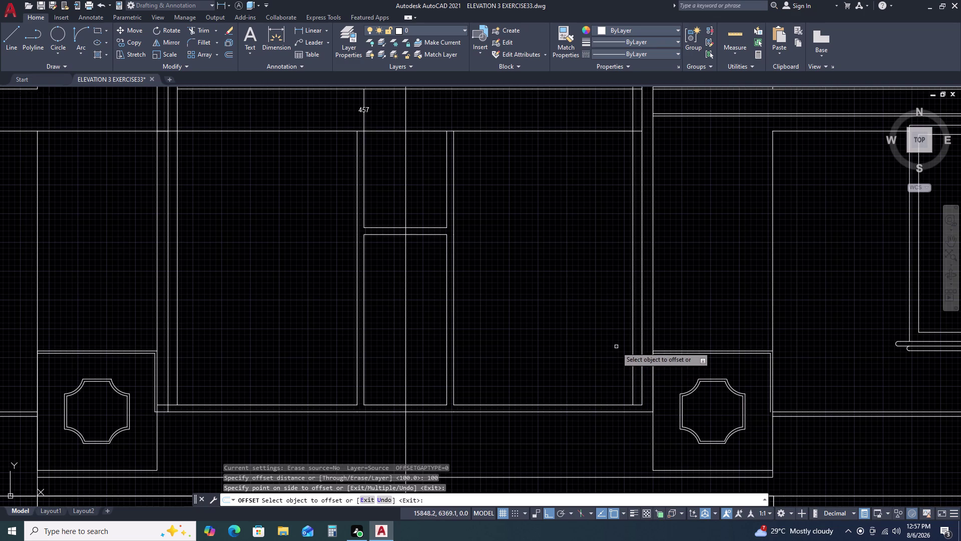
key(Escape)
click(640, 319)
click(617, 331)
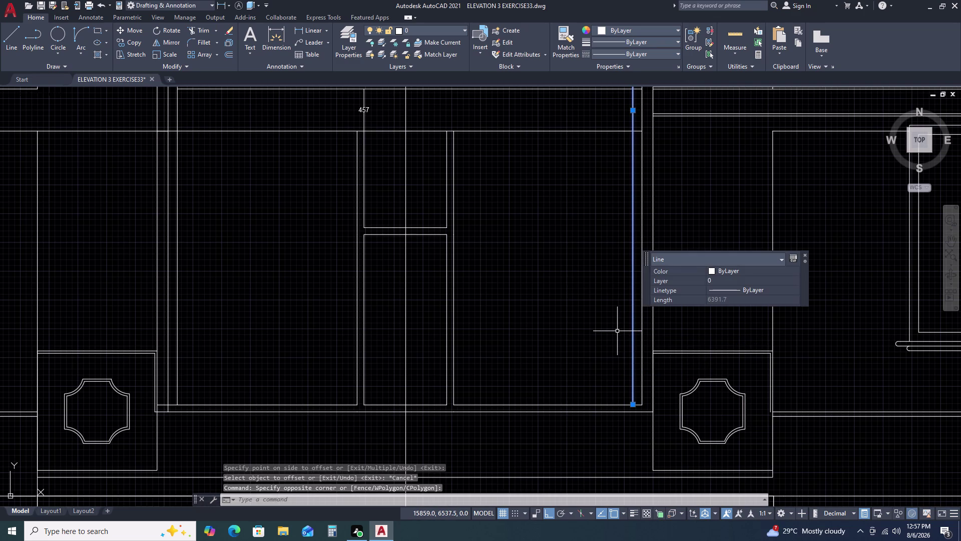
Start a second offset with distance 75, then cancel it.
text(O)
key(space)
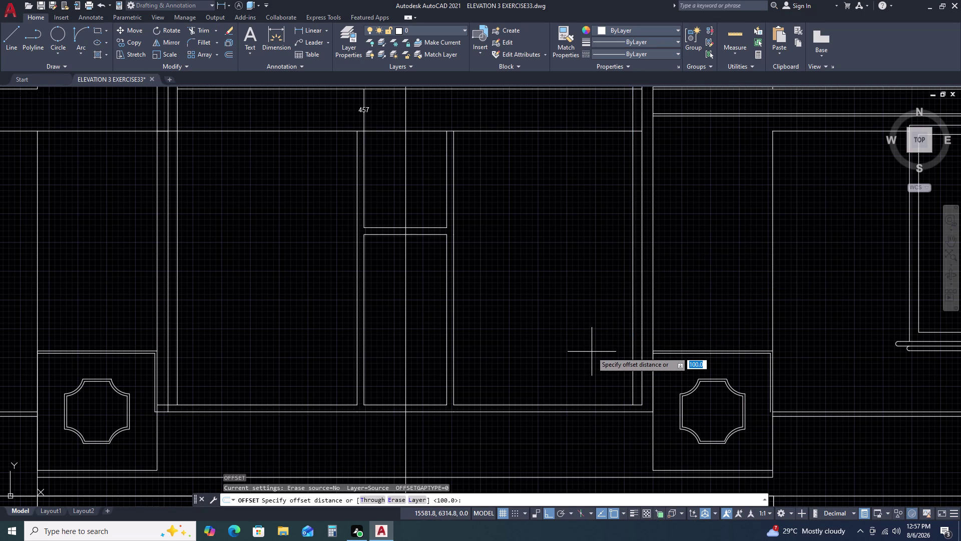
key(7)
key(5)
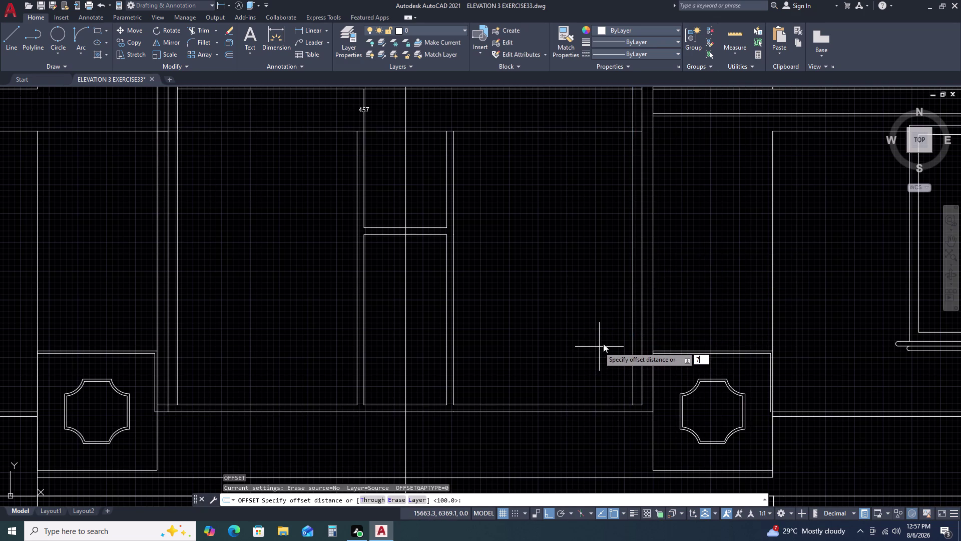
key(space)
click(597, 345)
key(Escape)
scroll(down, 3)
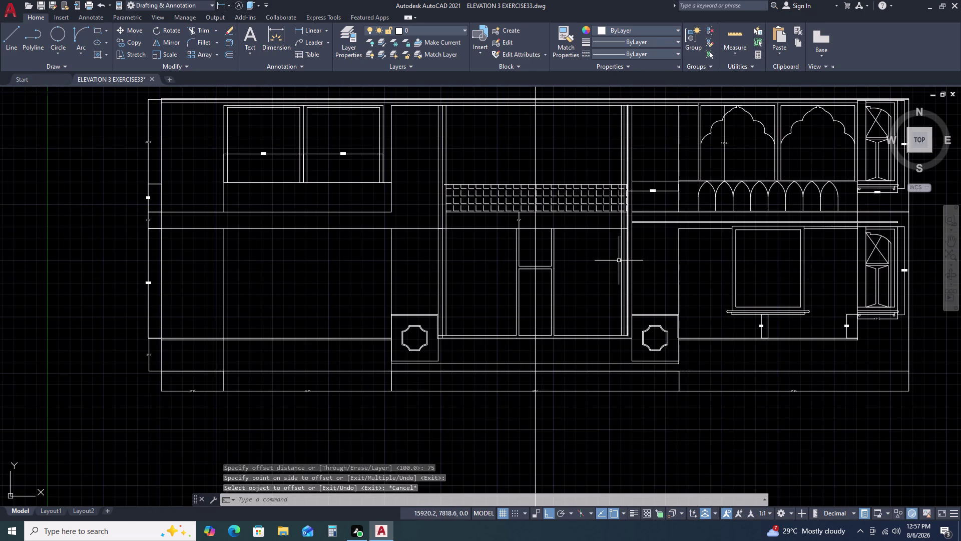
scroll(up, 3)
text(DL)
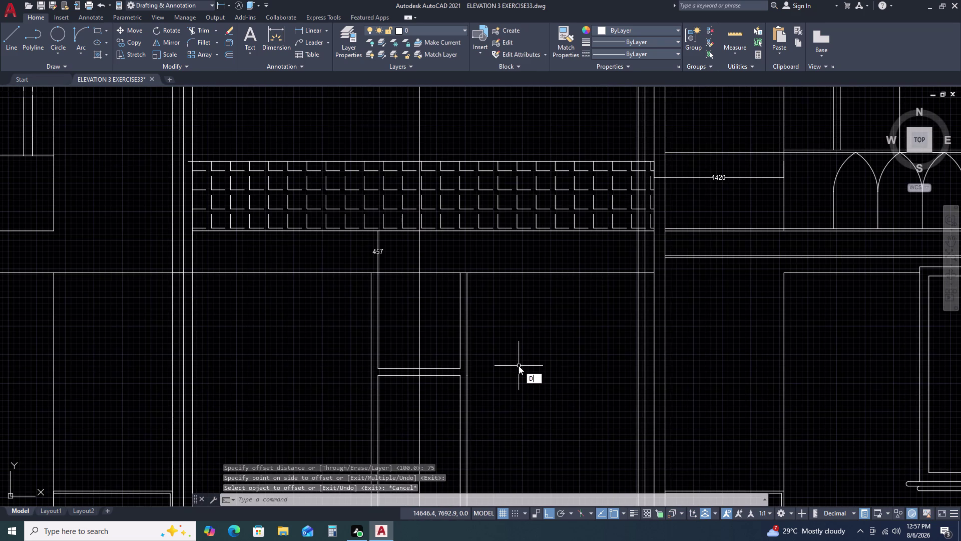
text(I)
key(space)
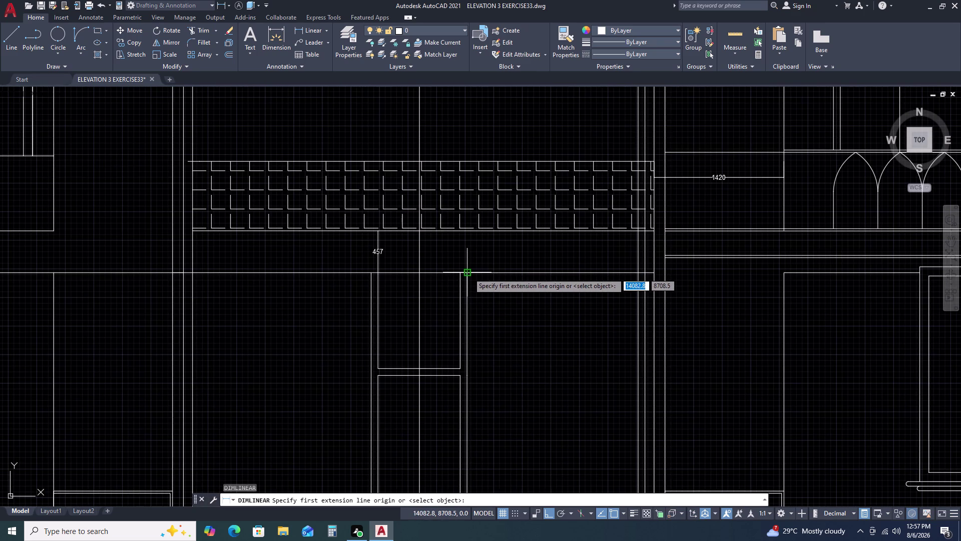
click(469, 272)
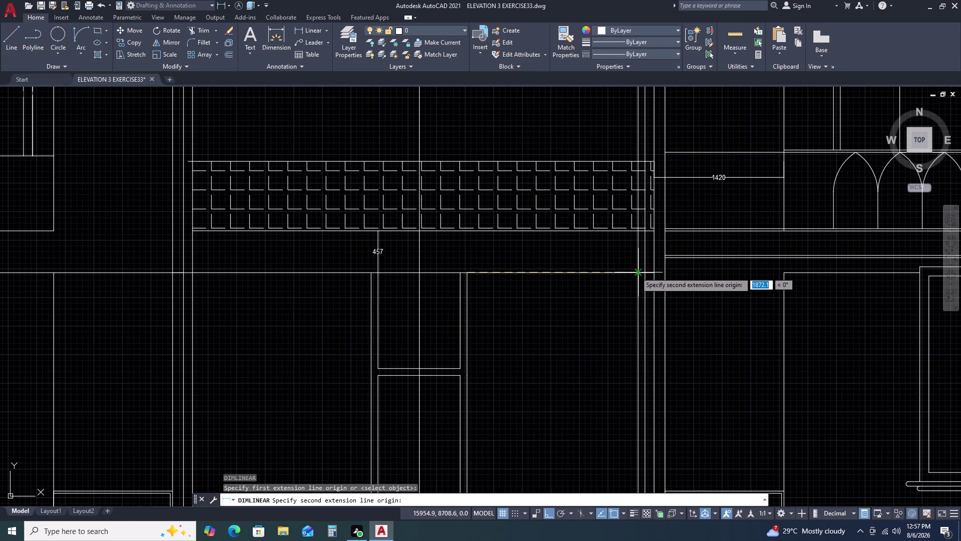
click(636, 272)
scroll(up, 3)
key(space)
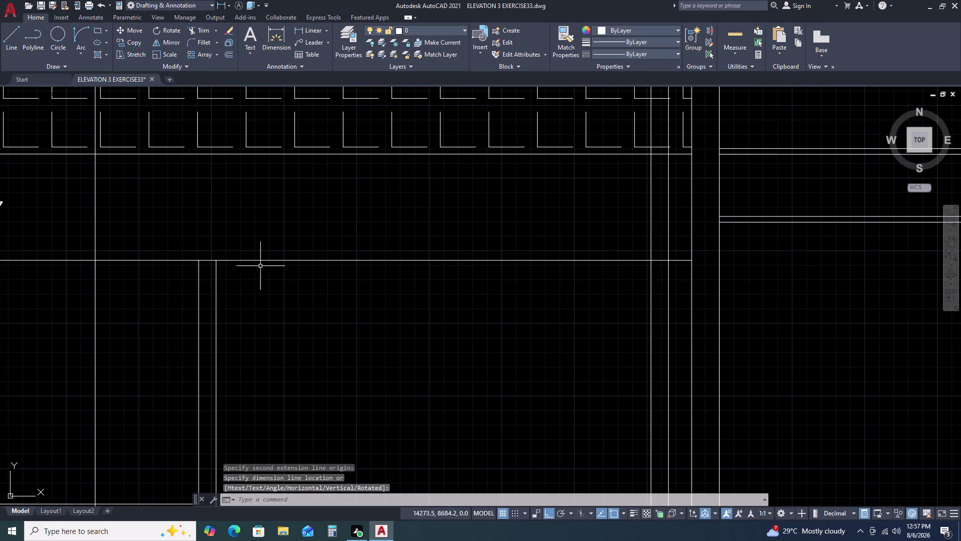
key(space)
click(214, 260)
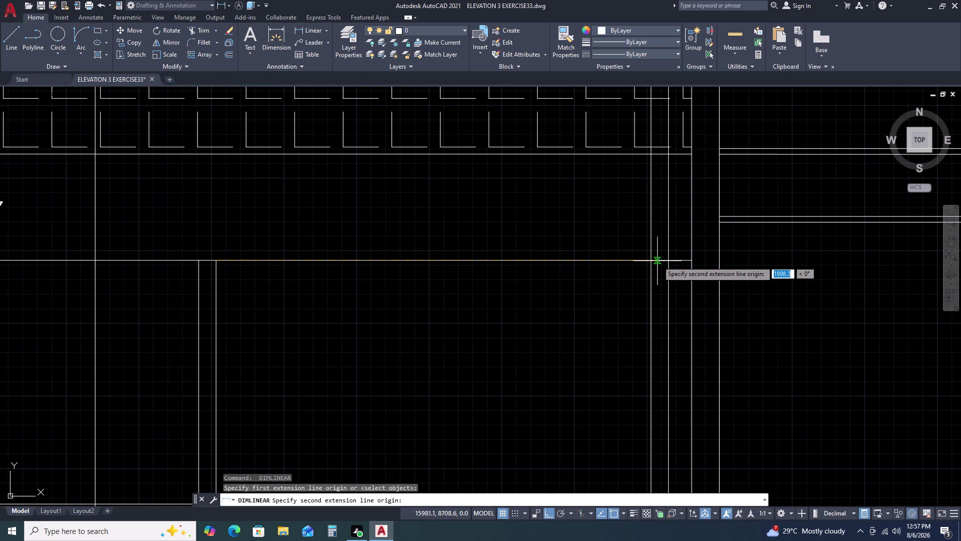
click(667, 260)
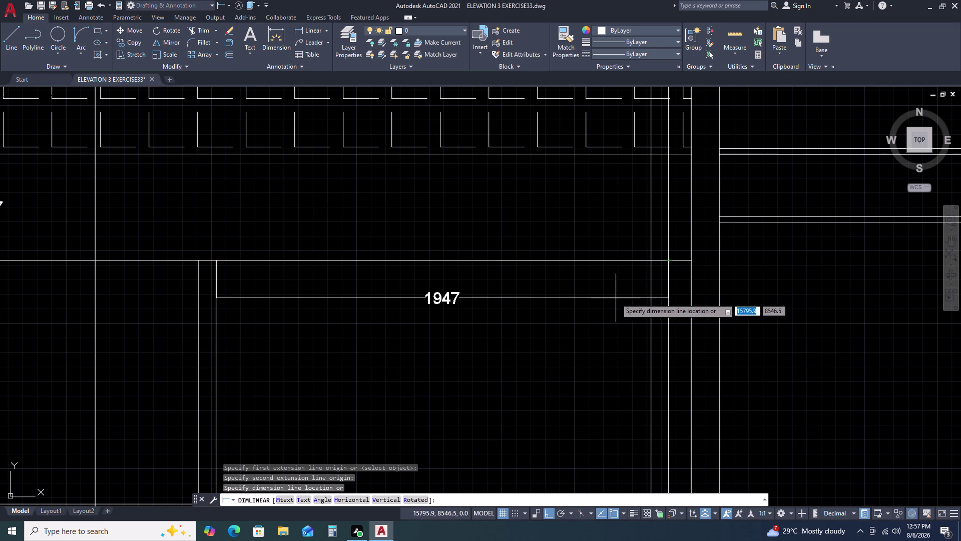
scroll(down, 3)
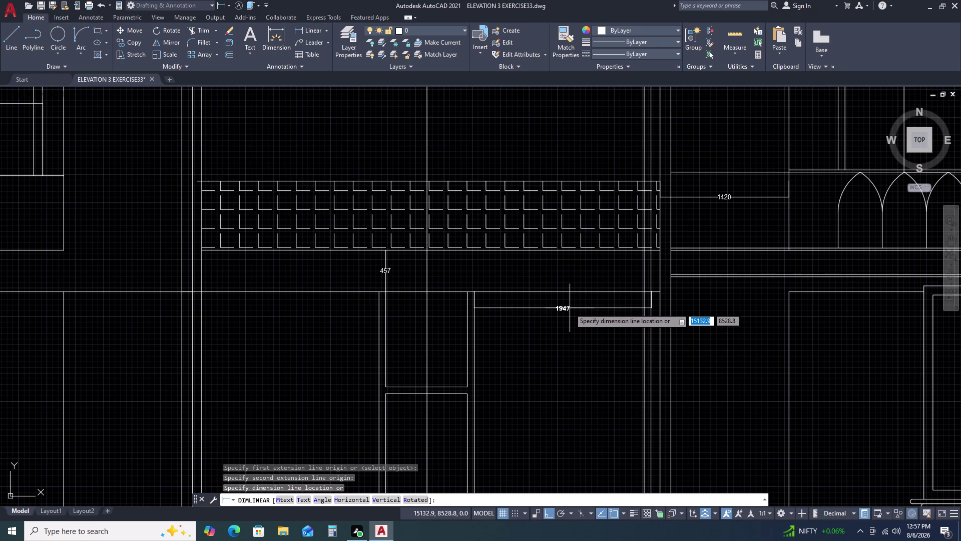
key(Escape)
key(d)
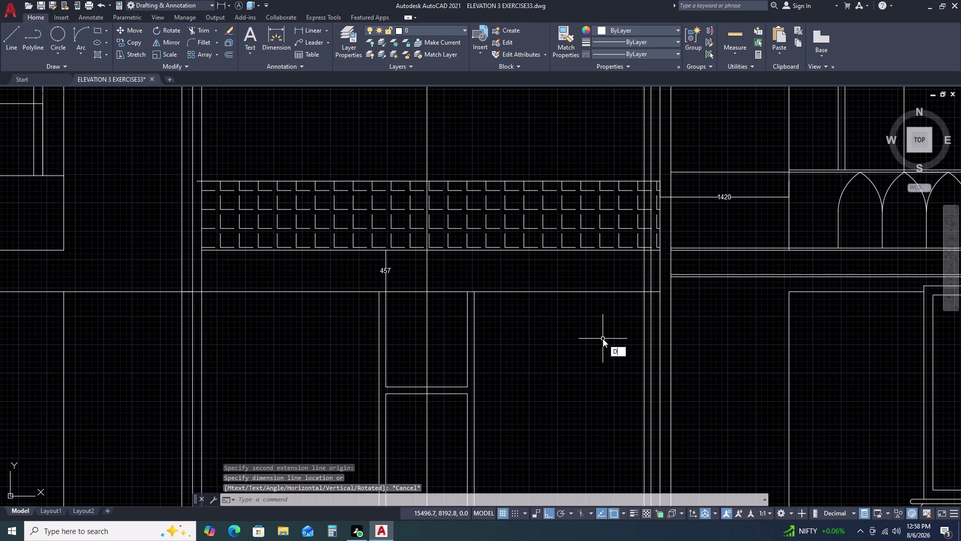
text(LI)
key(space)
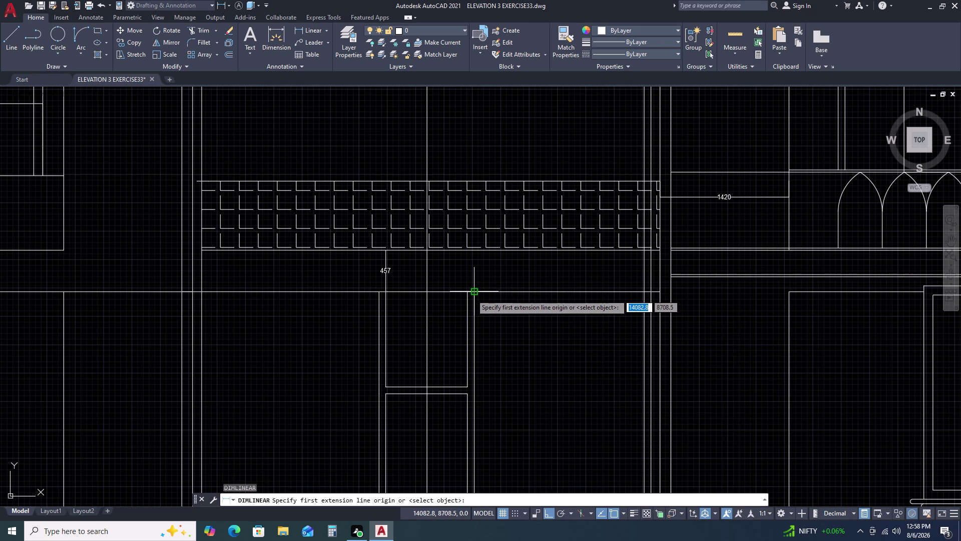
click(472, 295)
key(Escape)
scroll(down, 3)
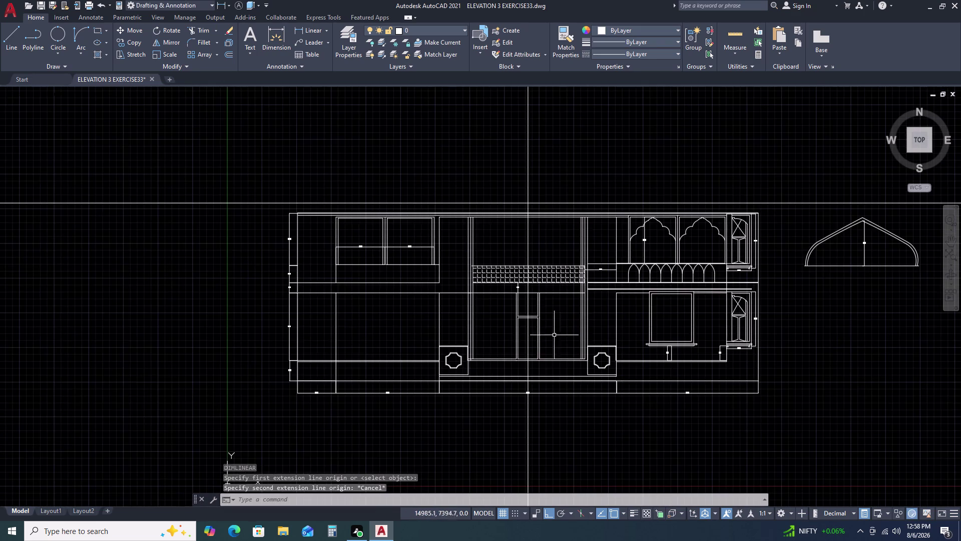
key(Escape)
scroll(up, 3)
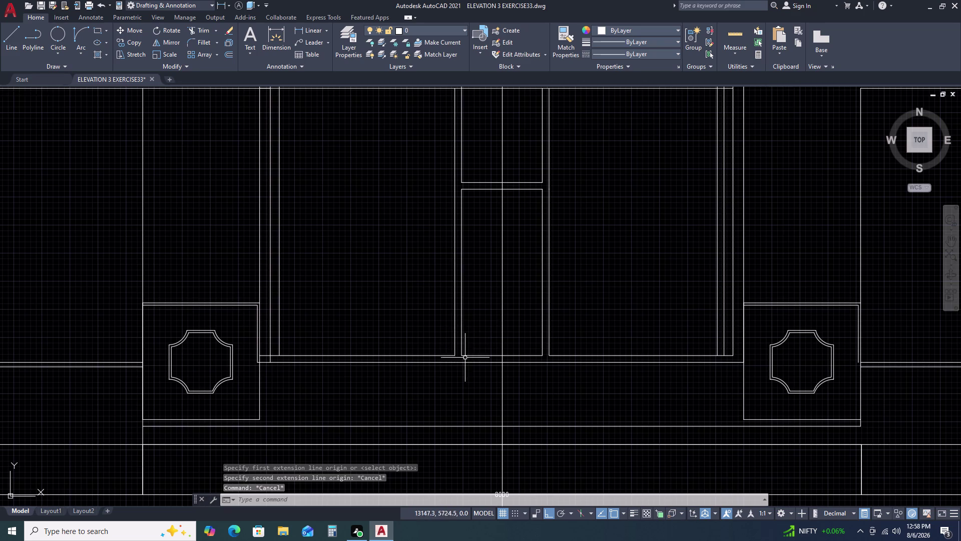
scroll(down, 3)
Window-select and delete the central door lines.
click(457, 231)
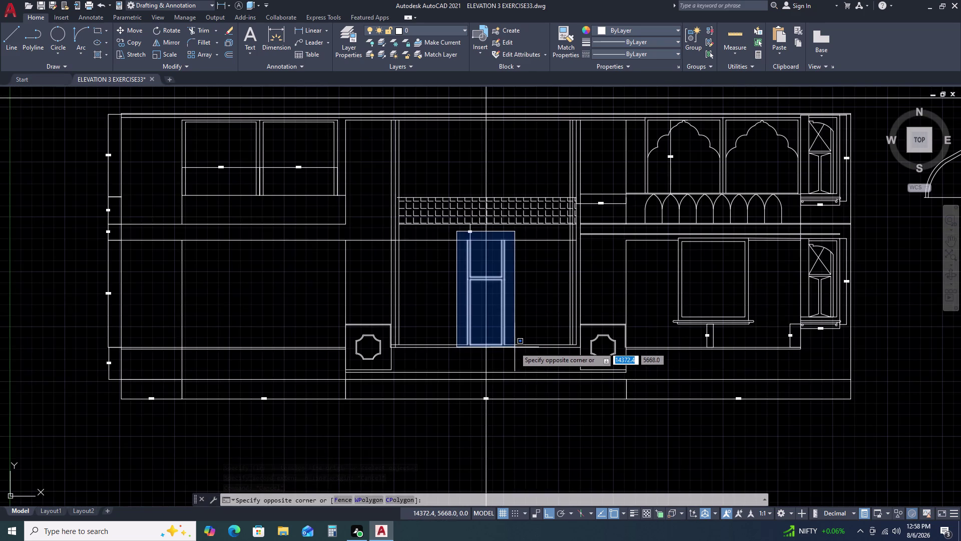
click(515, 347)
key(Delete)
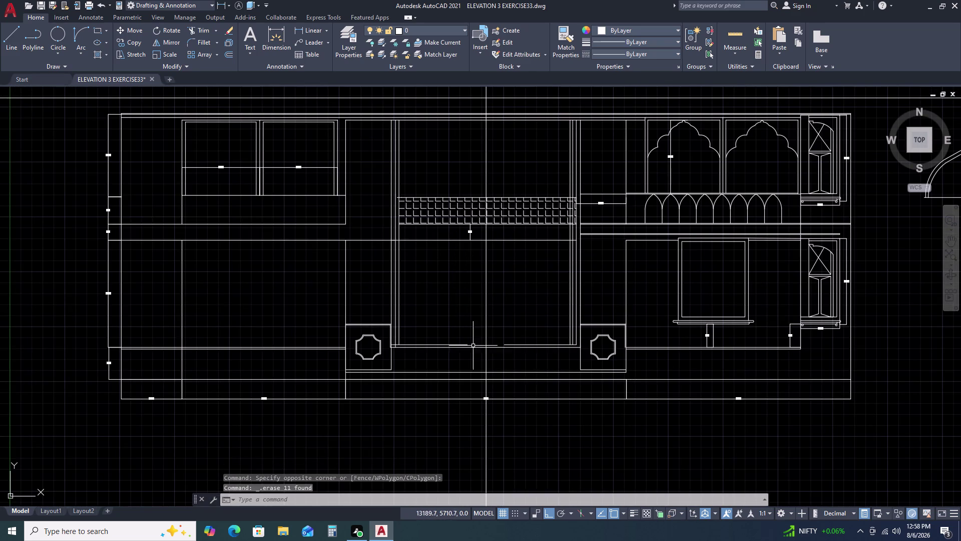
scroll(up, 3)
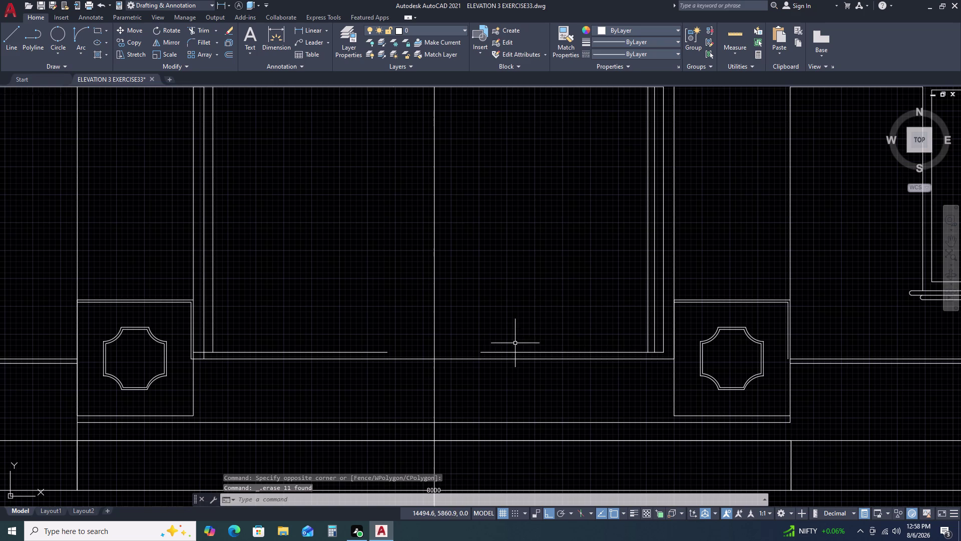
Erase the short 2047 base line segment.
click(509, 350)
click(504, 354)
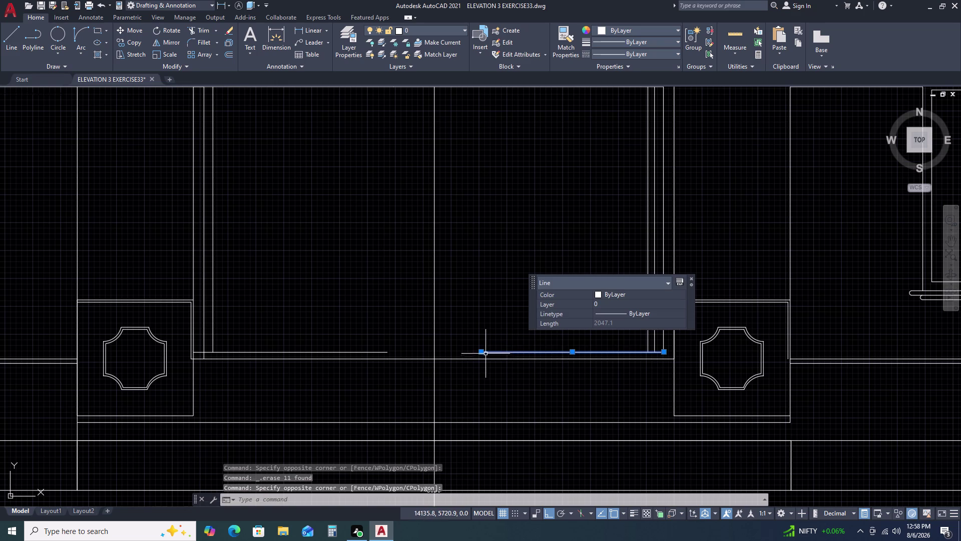
click(482, 351)
key(Escape)
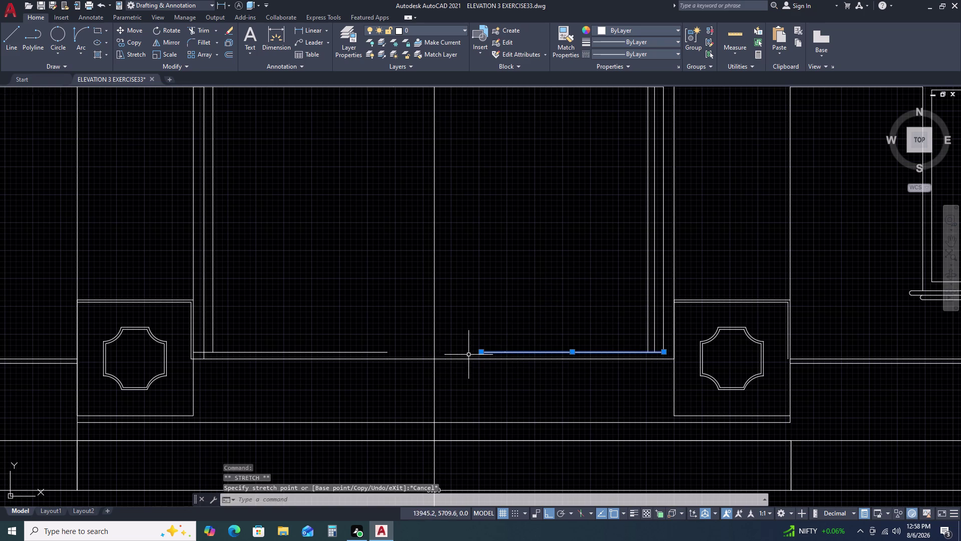
key(Delete)
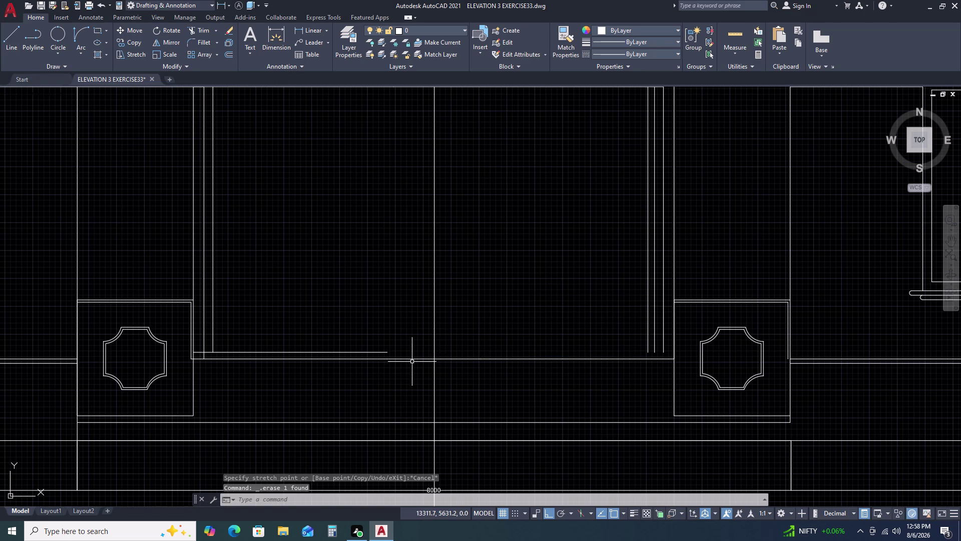
Extend the remaining base line to the right pillar box.
key(e)
key(x)
key(space)
double_click(385, 351)
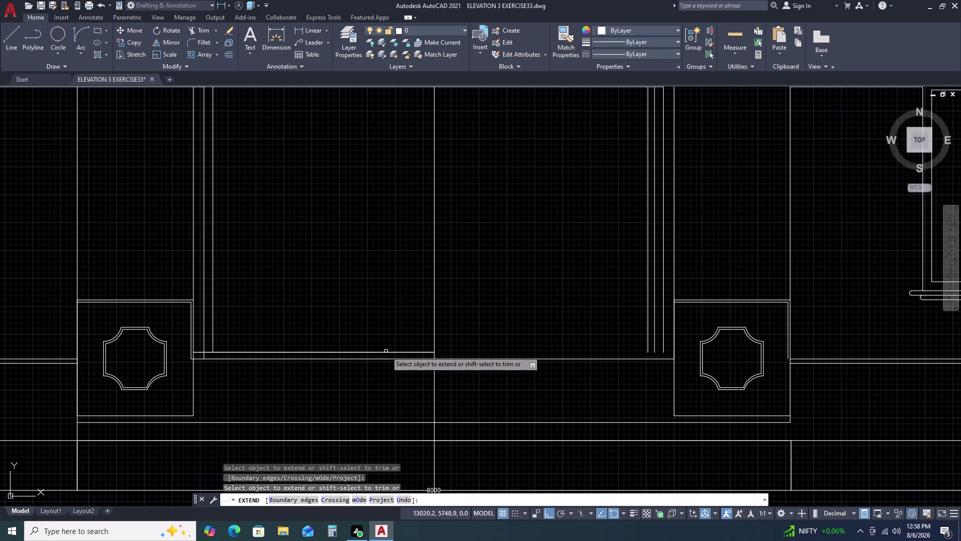
click(413, 352)
click(421, 352)
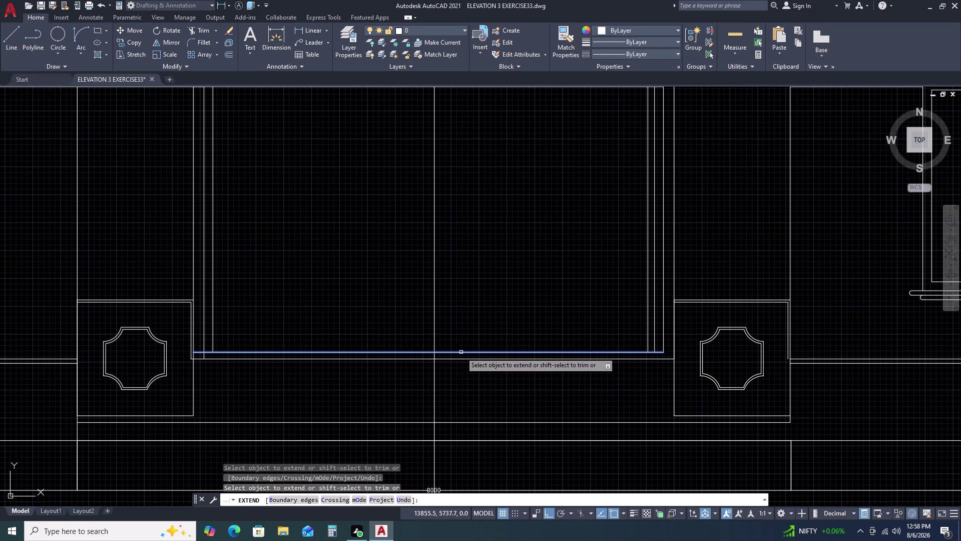
click(529, 354)
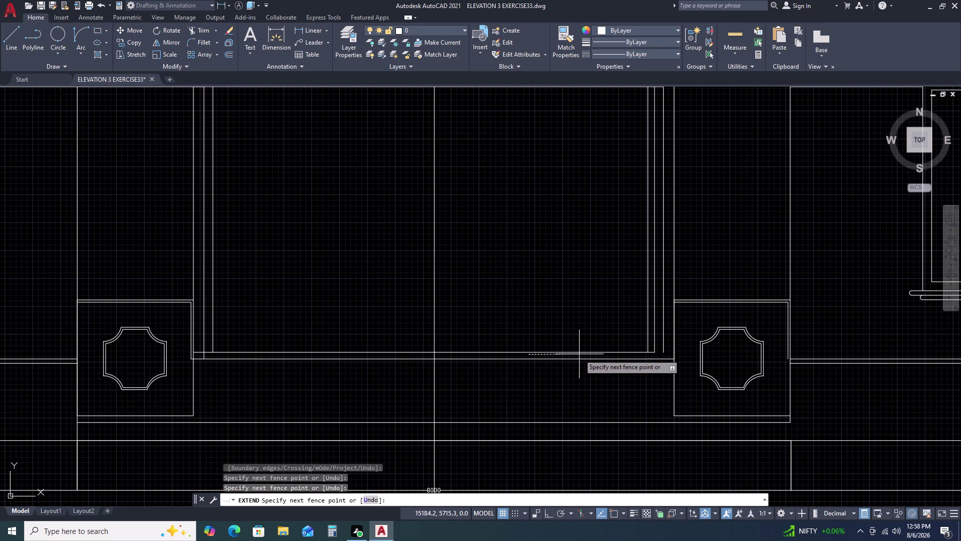
click(586, 347)
key(Escape)
scroll(down, 3)
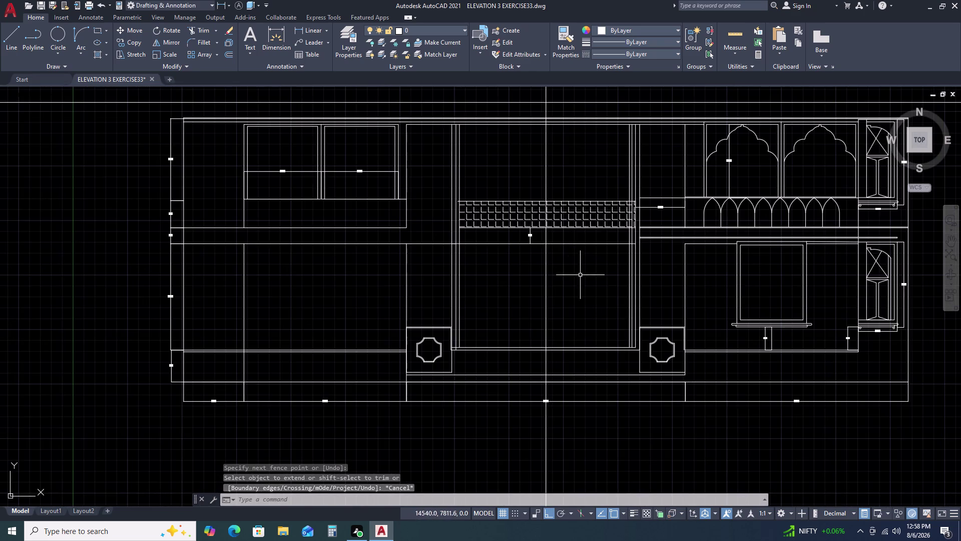
scroll(up, 3)
scroll(down, 3)
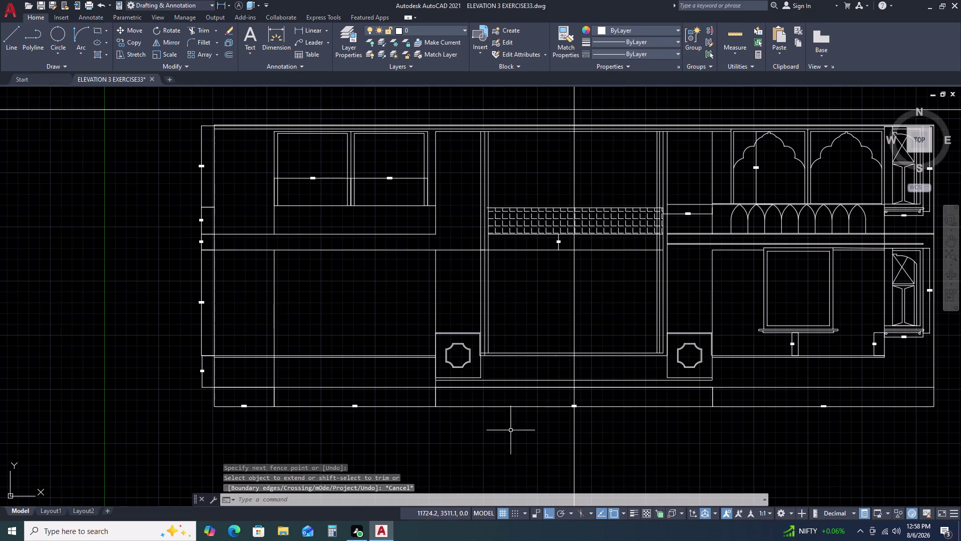
middle_drag(575, 404, 578, 393)
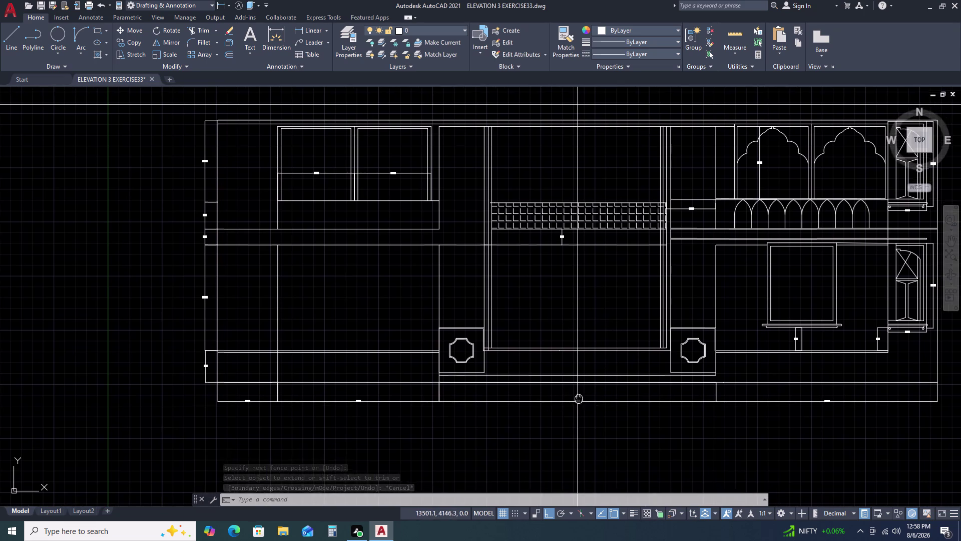
middle_drag(579, 392, 579, 387)
middle_drag(598, 324, 599, 347)
middle_click(600, 347)
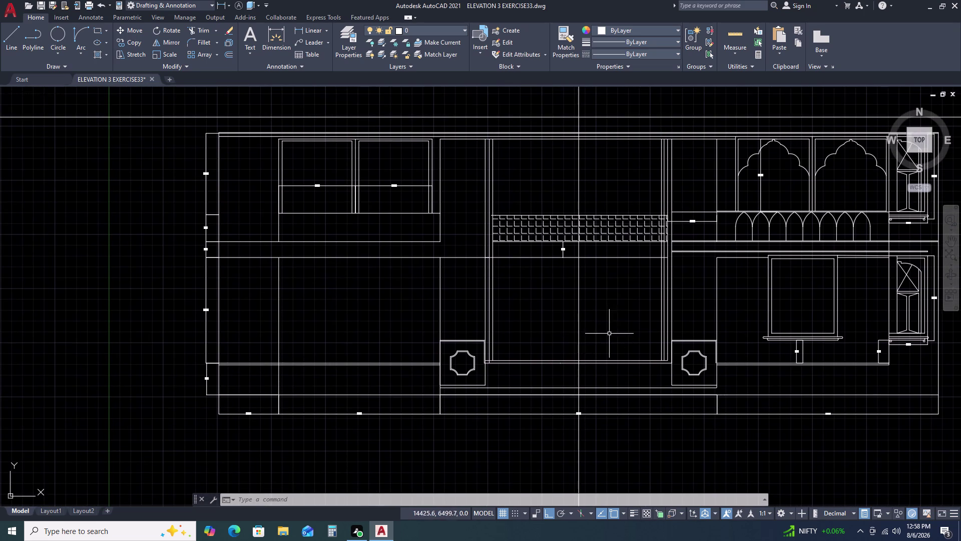
scroll(up, 3)
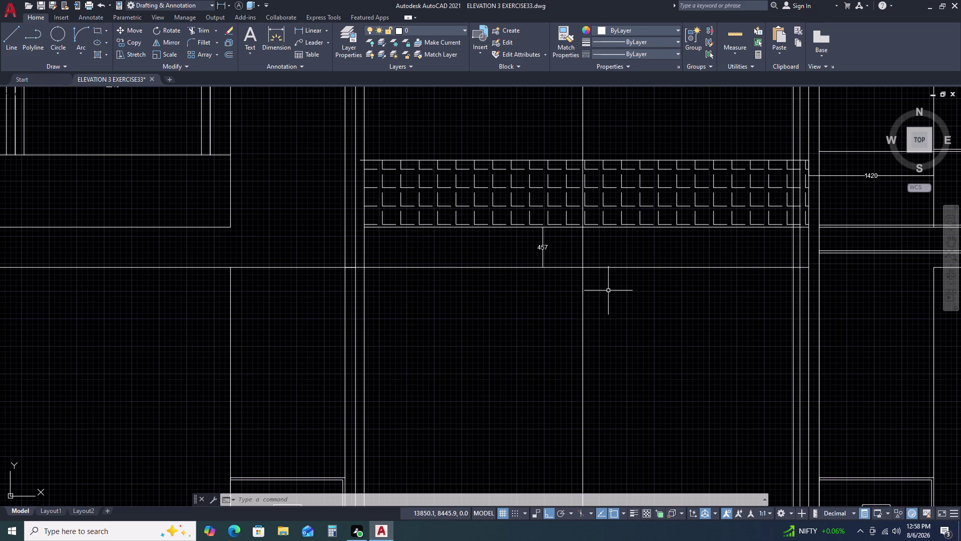
text(L)
key(space)
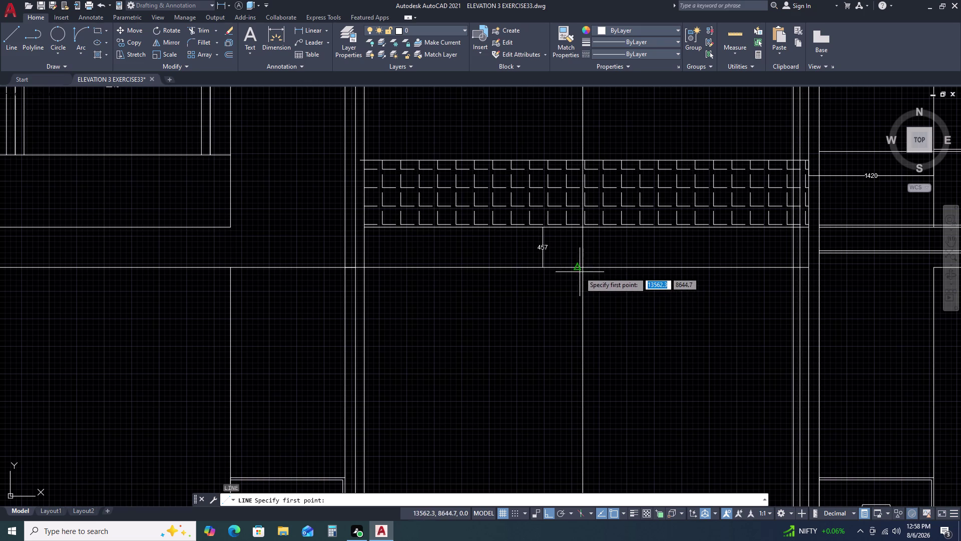
Draw a 1050-long horizontal line near the 457 dimension.
click(435, 304)
key(1)
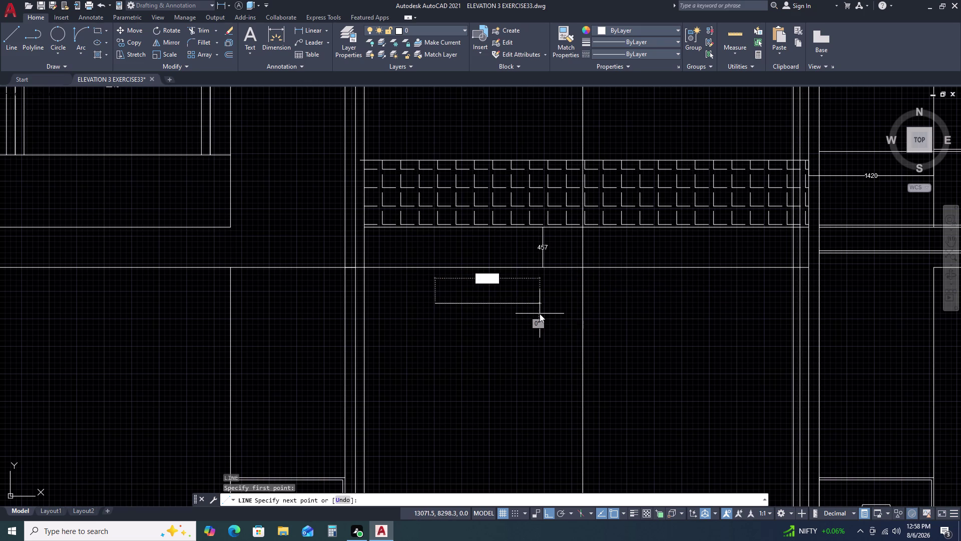
key(0)
text(5)
text(0)
key(space)
key(Escape)
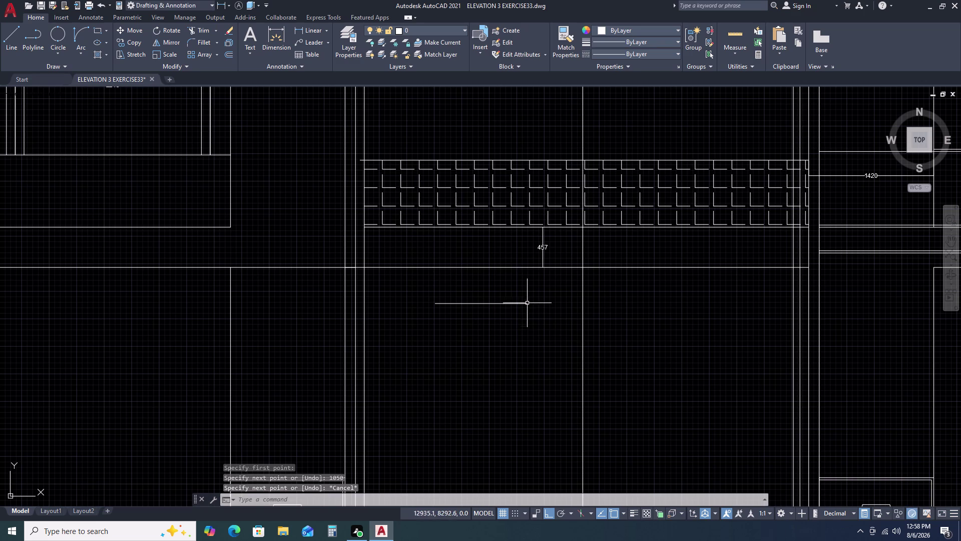
Move the 1050 line onto the upper floor line and check its length.
click(526, 302)
click(507, 325)
text(M)
key(space)
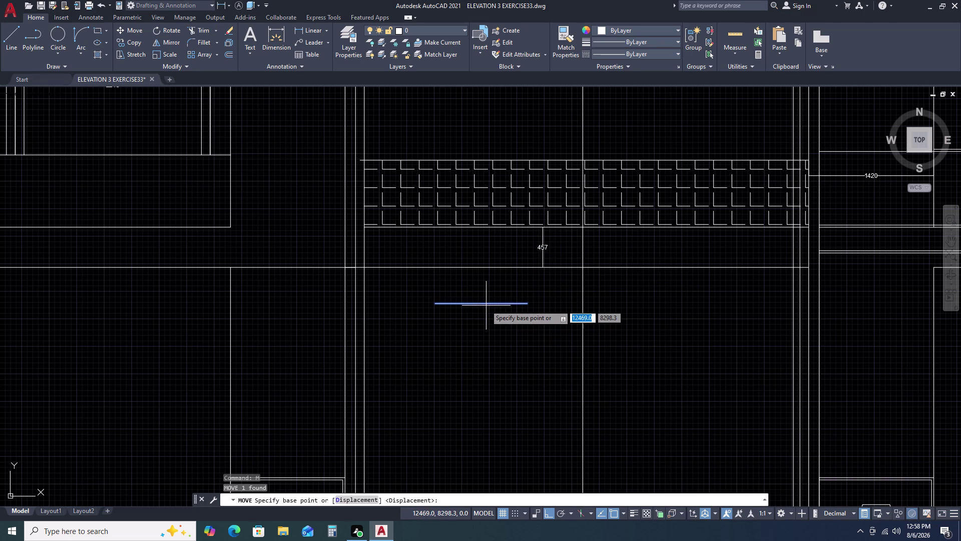
click(481, 303)
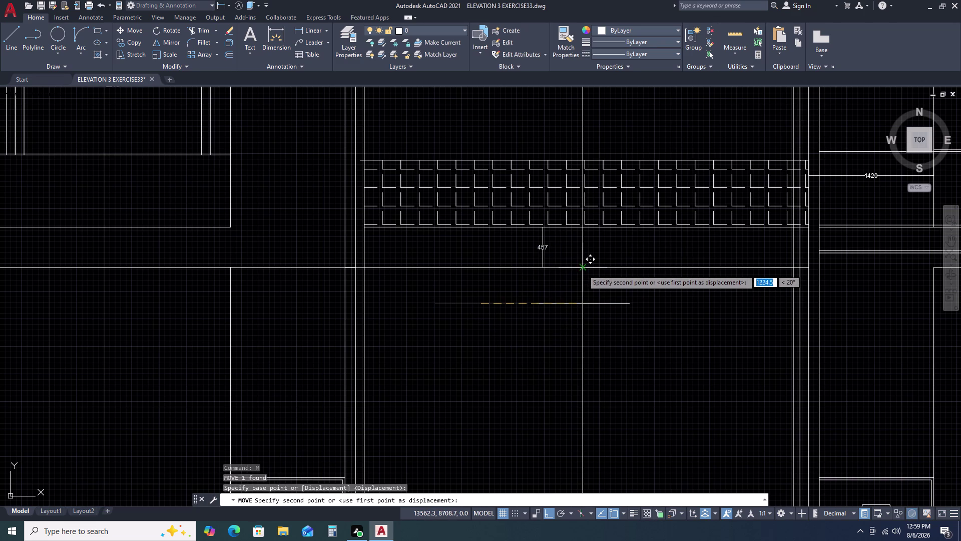
click(583, 269)
click(574, 265)
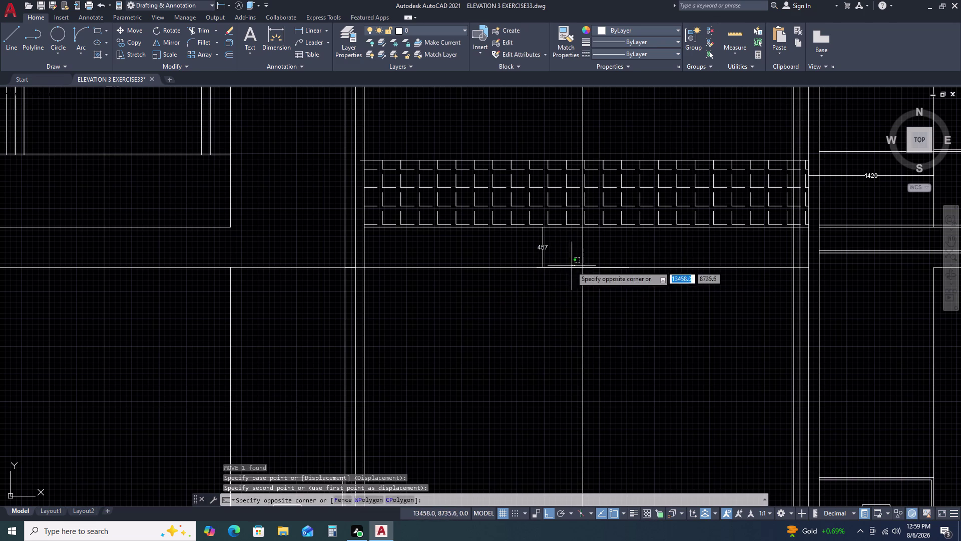
click(560, 273)
key(Escape)
click(563, 267)
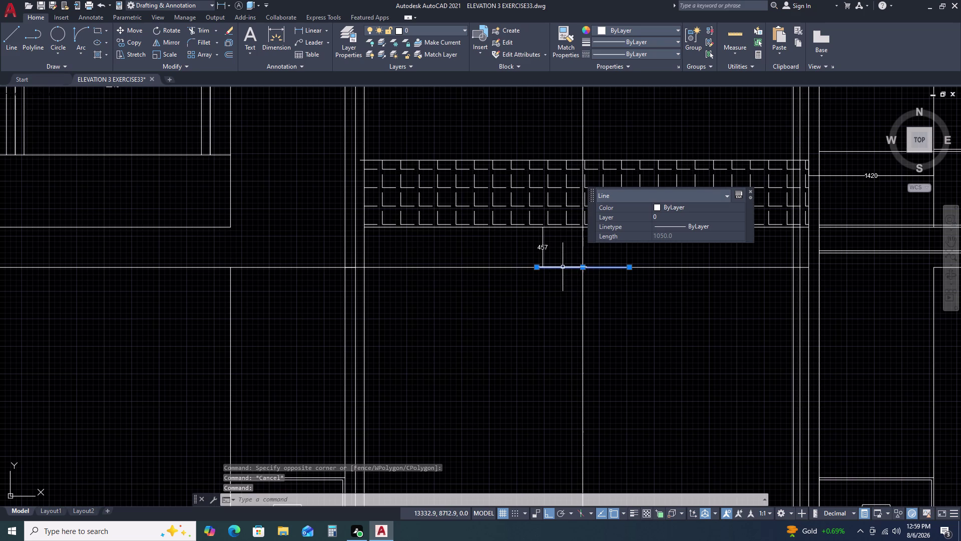
key(Escape)
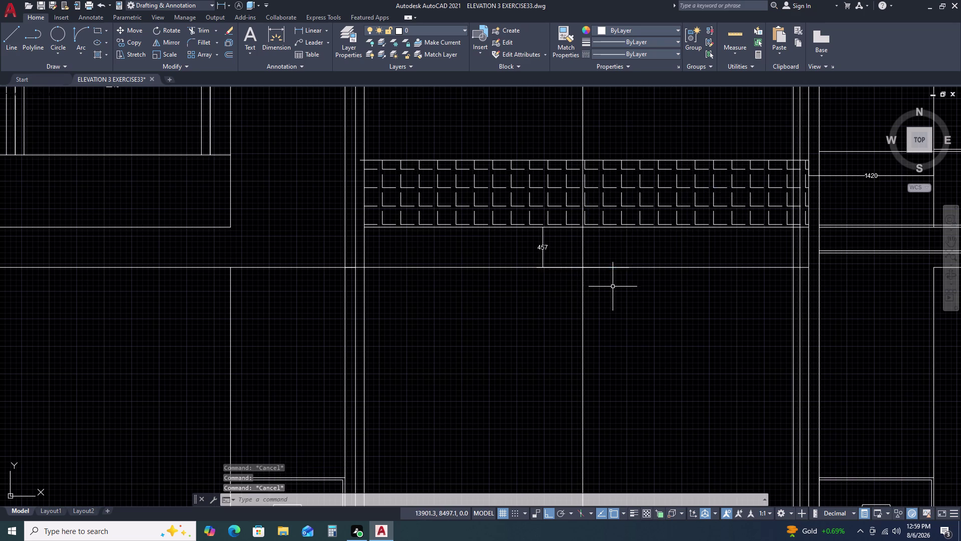
scroll(down, 3)
Draw a vertical line from the floor line down to the base.
key(l)
key(space)
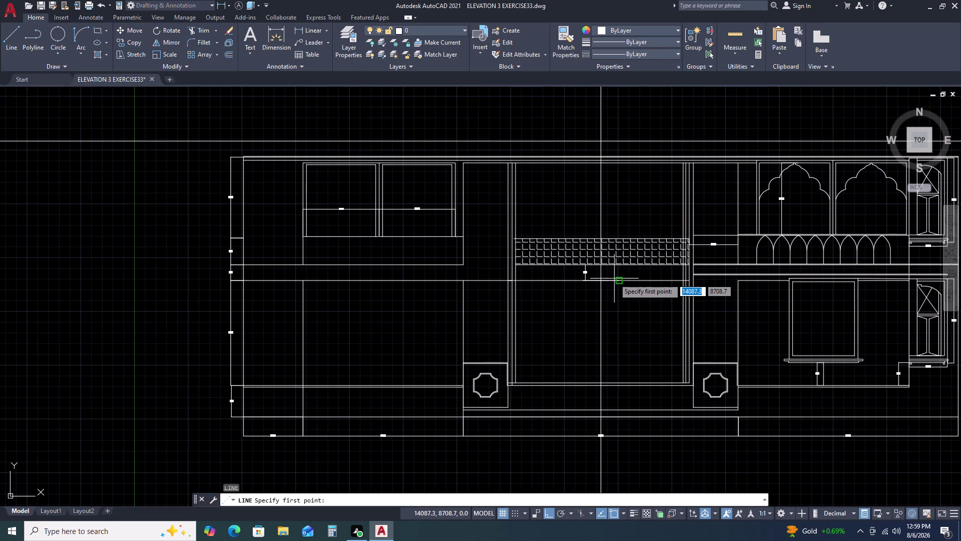
click(618, 280)
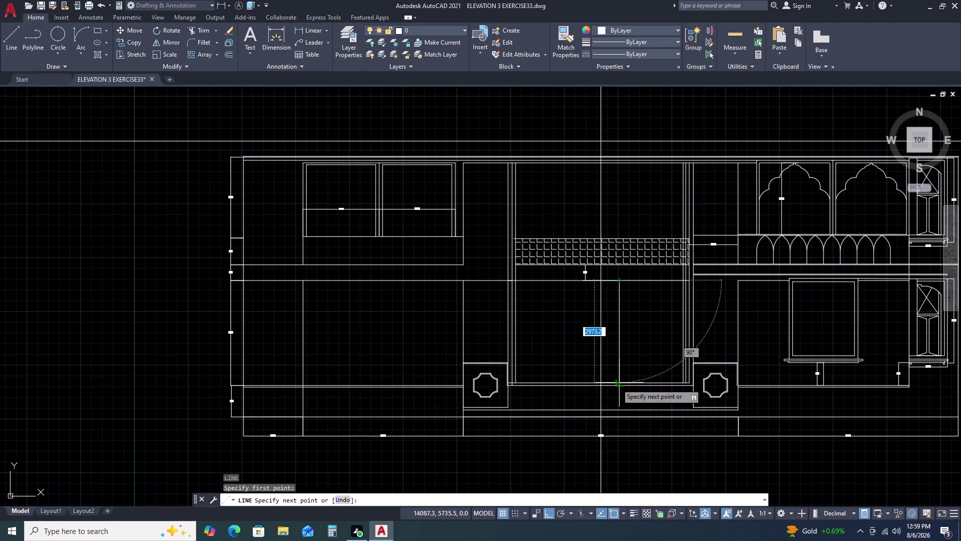
click(616, 383)
Finish the line and offset the vertical line 1050 units beneath the patterned band.
key(space)
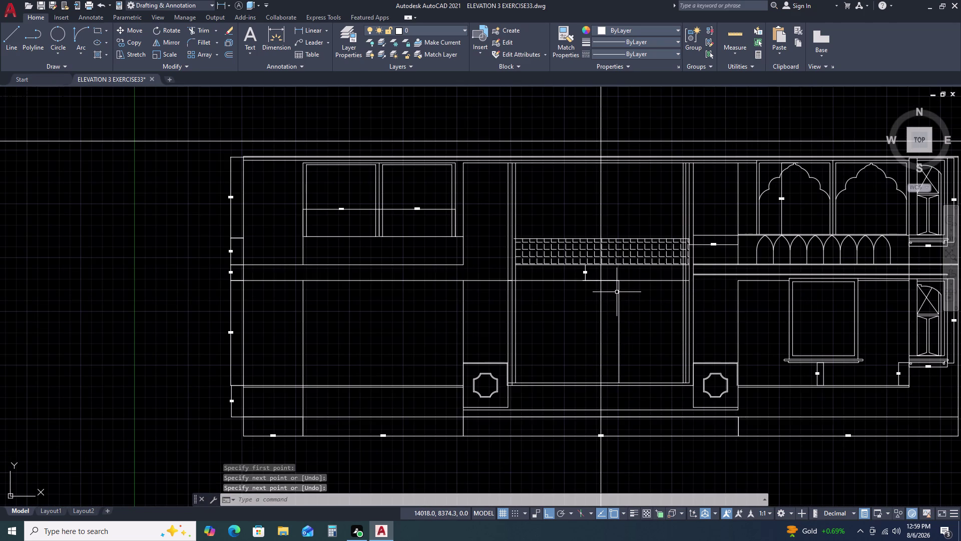
click(619, 296)
text(O)
key(space)
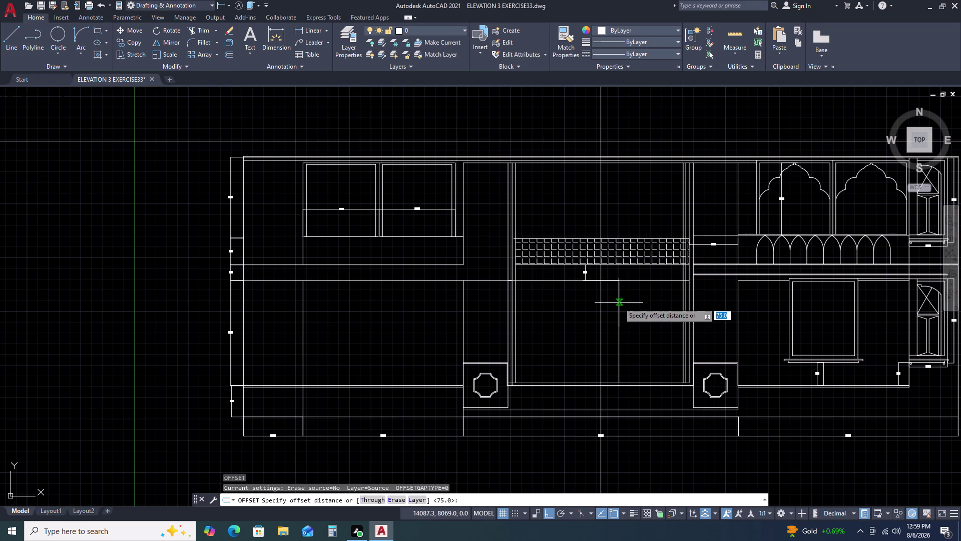
text(1)
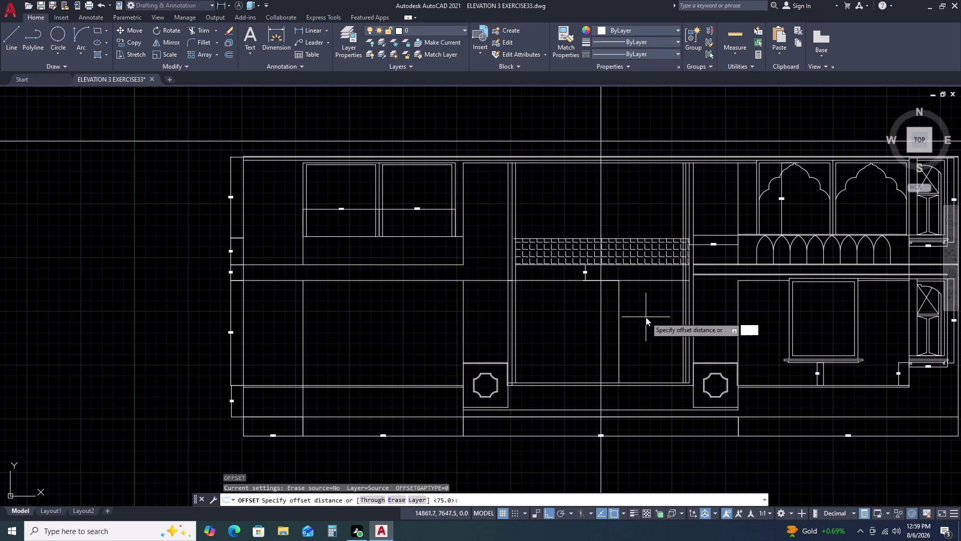
text(050)
key(space)
click(602, 326)
key(Escape)
Zoom to the central bay's base and start a linear dimension with DLI.
scroll(up, 3)
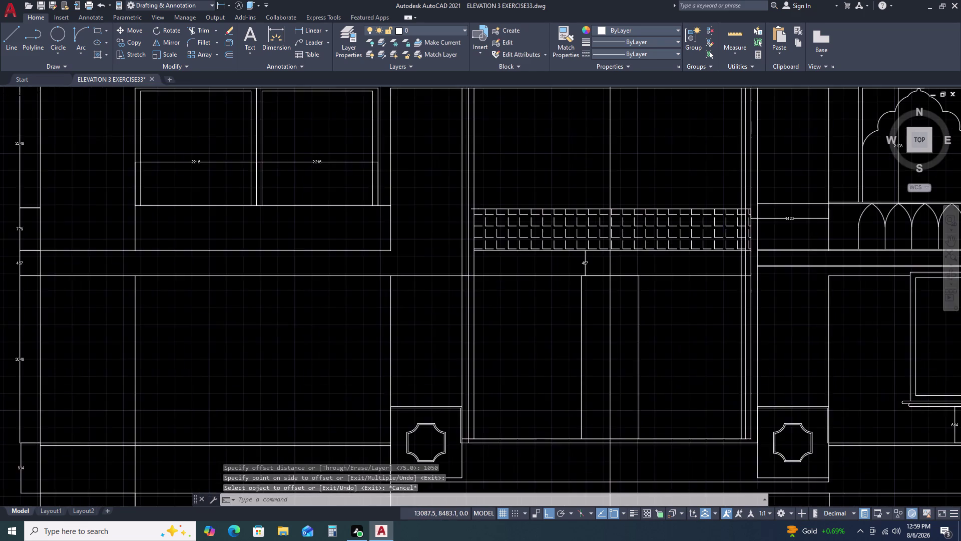
scroll(up, 3)
scroll(down, 3)
scroll(down, 3)
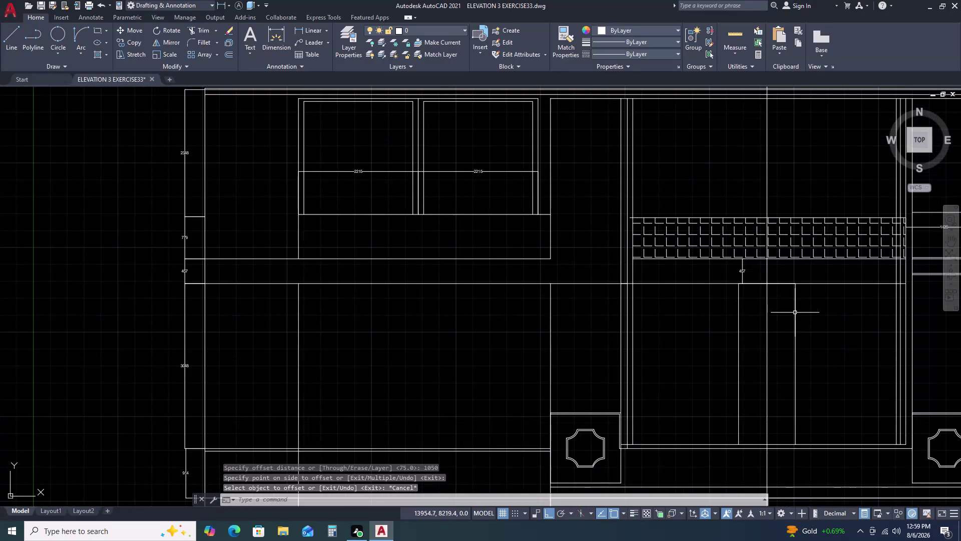
middle_drag(797, 315, 717, 298)
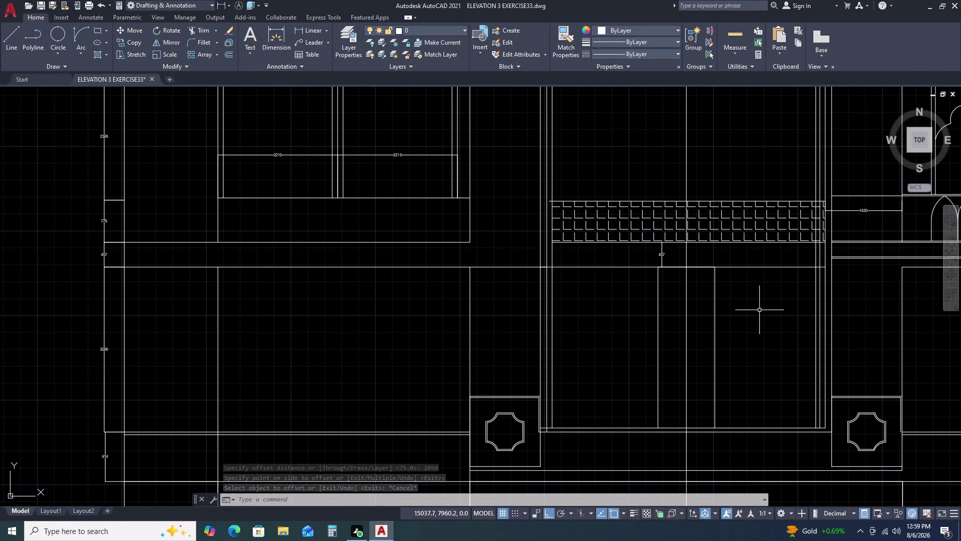
key(d)
key(l)
key(i)
key(space)
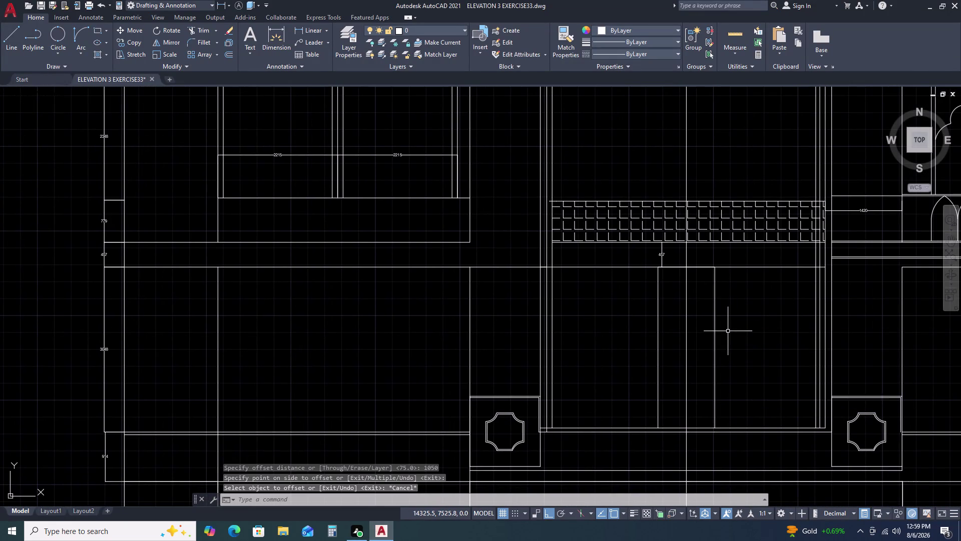
scroll(up, 3)
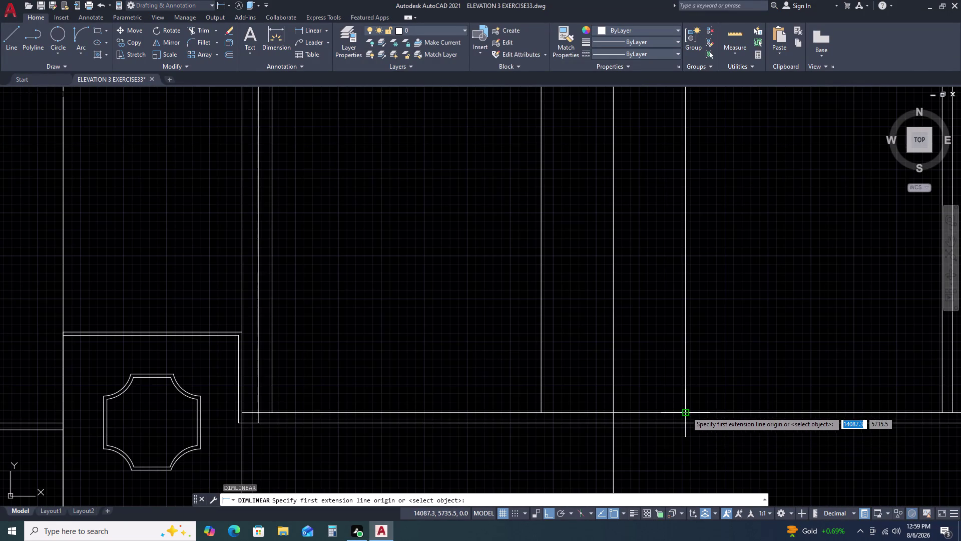
click(686, 411)
middle_drag(859, 412, 664, 402)
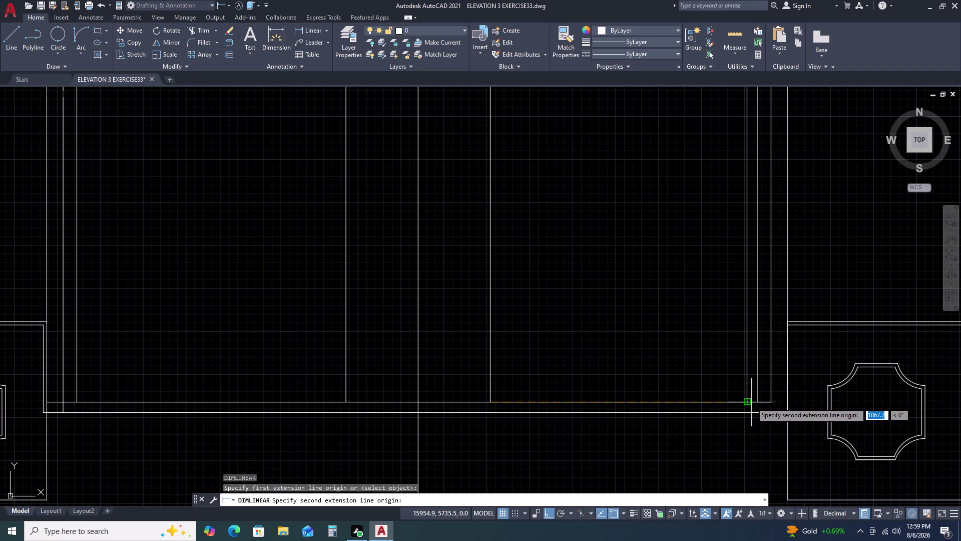
click(755, 402)
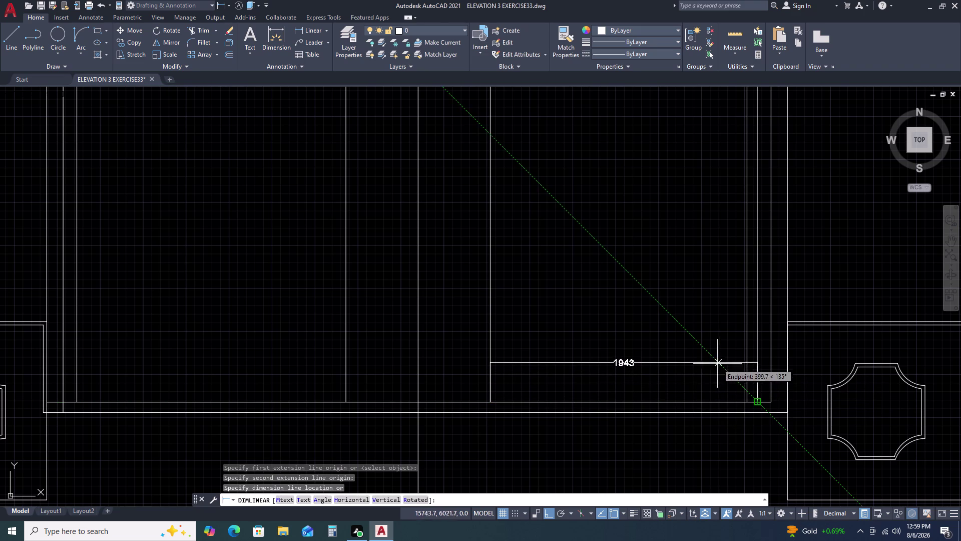
key(space)
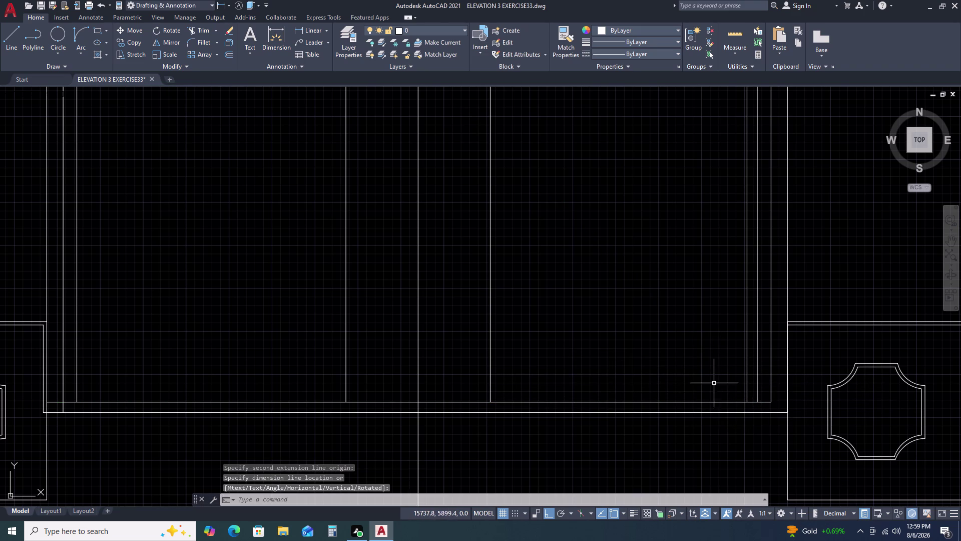
key(space)
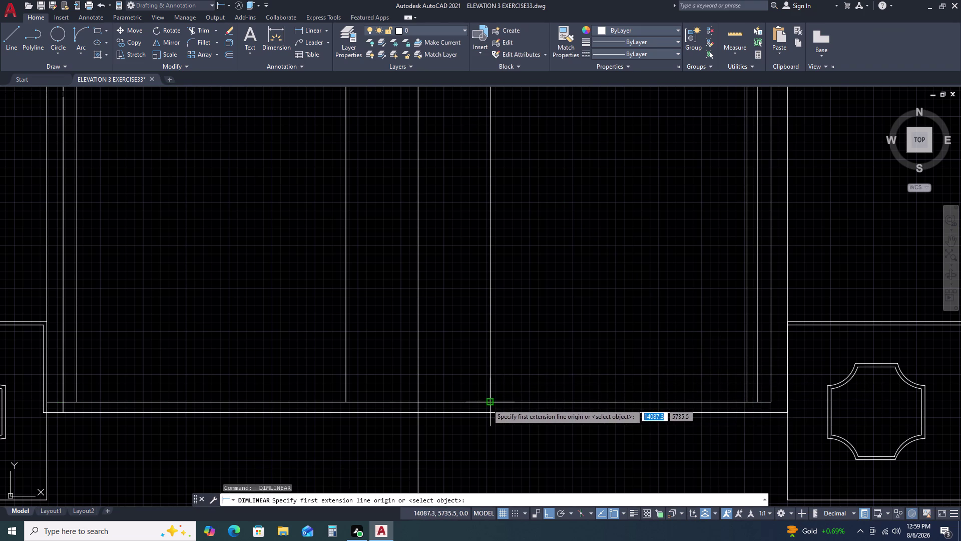
click(487, 404)
click(773, 399)
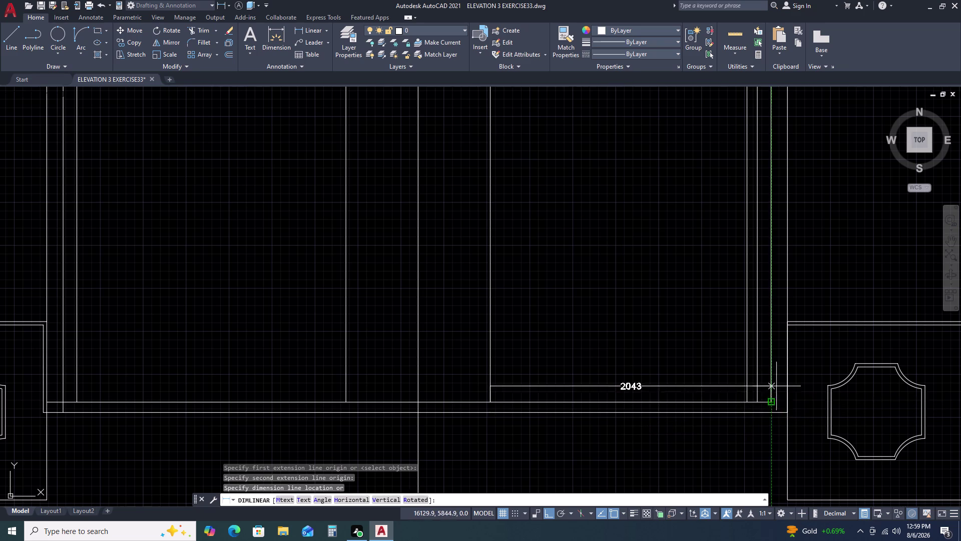
scroll(down, 3)
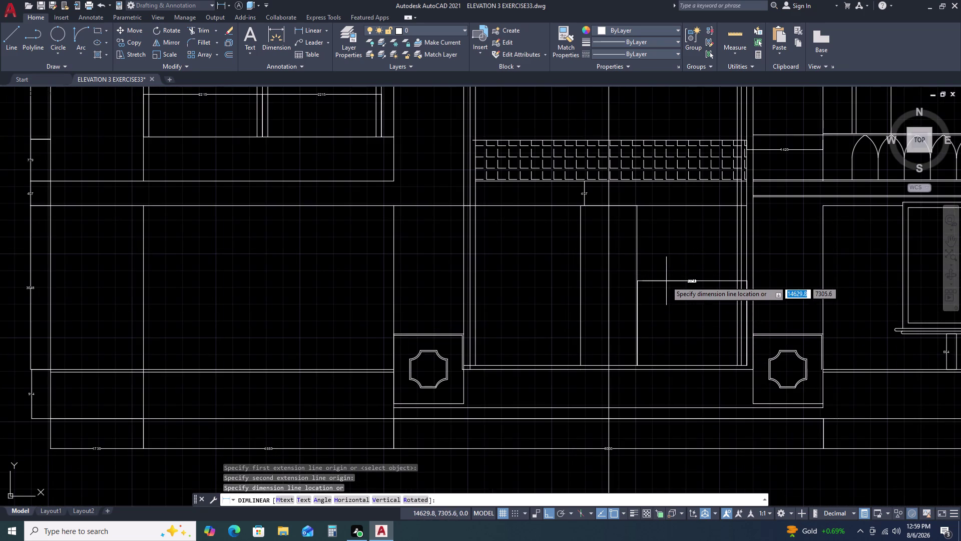
key(Escape)
key(space)
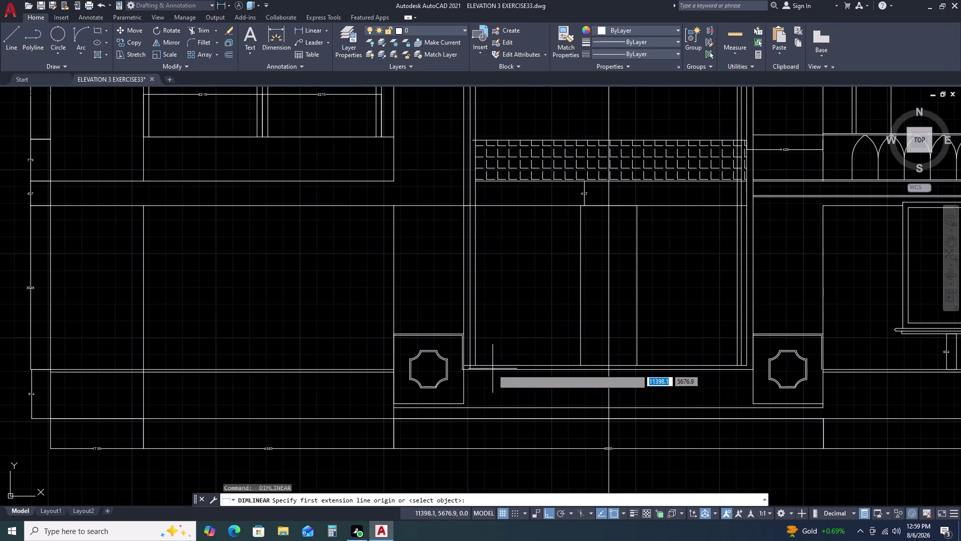
scroll(up, 3)
scroll(down, 3)
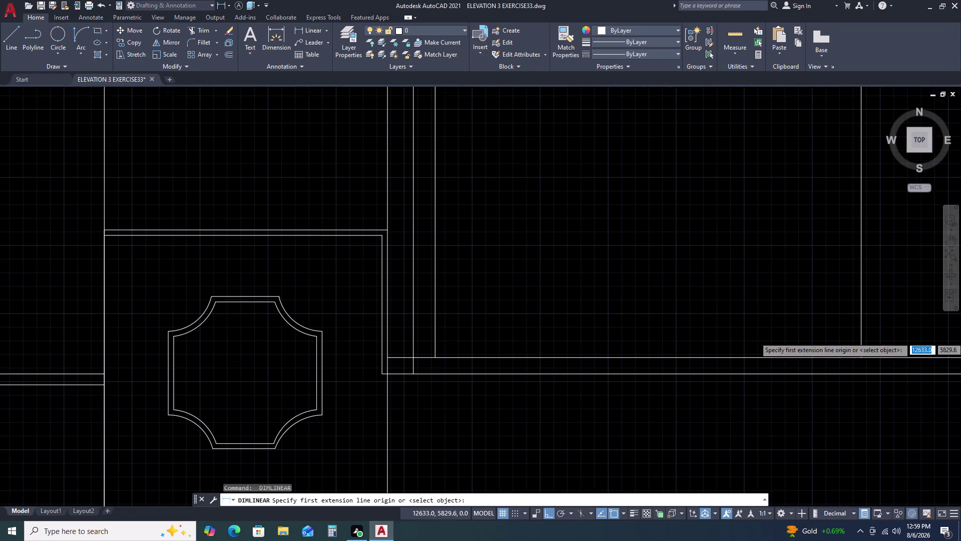
scroll(down, 3)
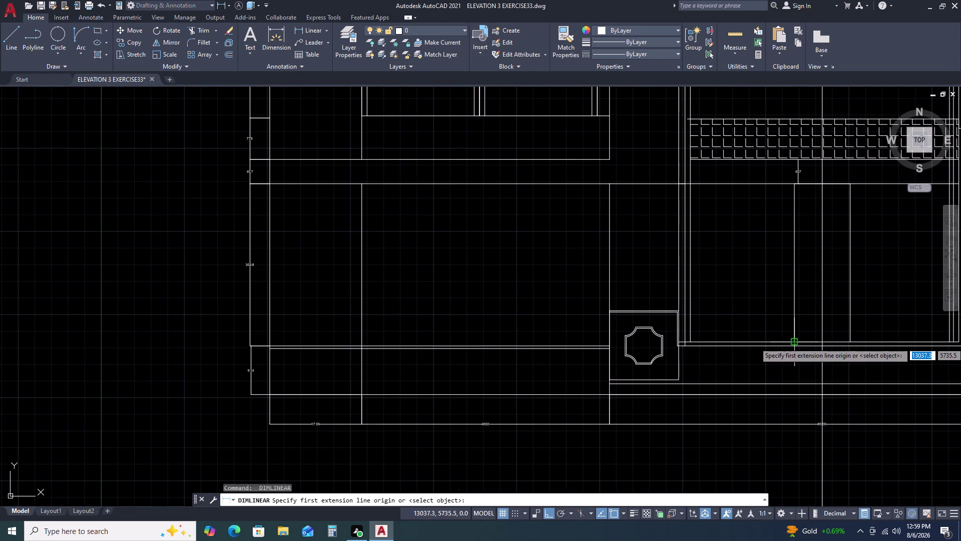
click(794, 343)
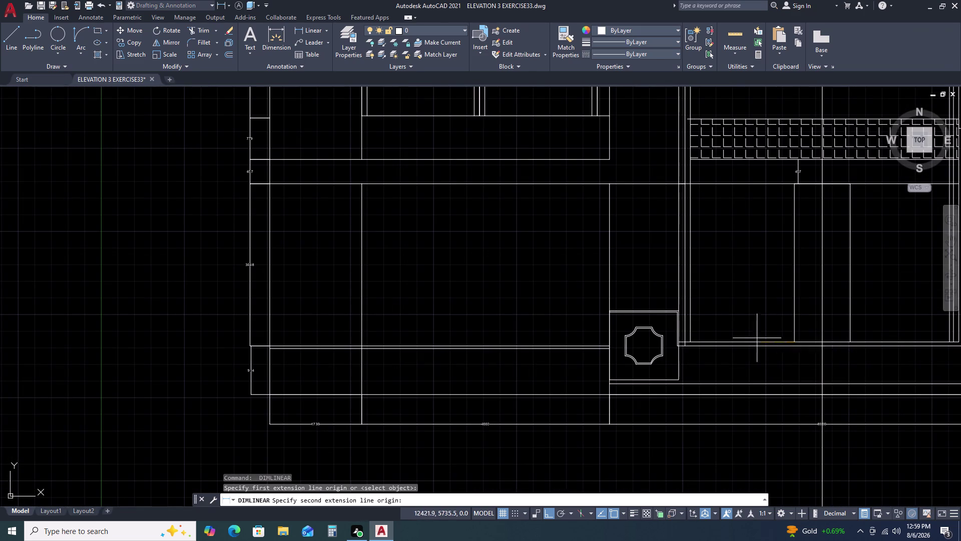
scroll(up, 3)
click(666, 313)
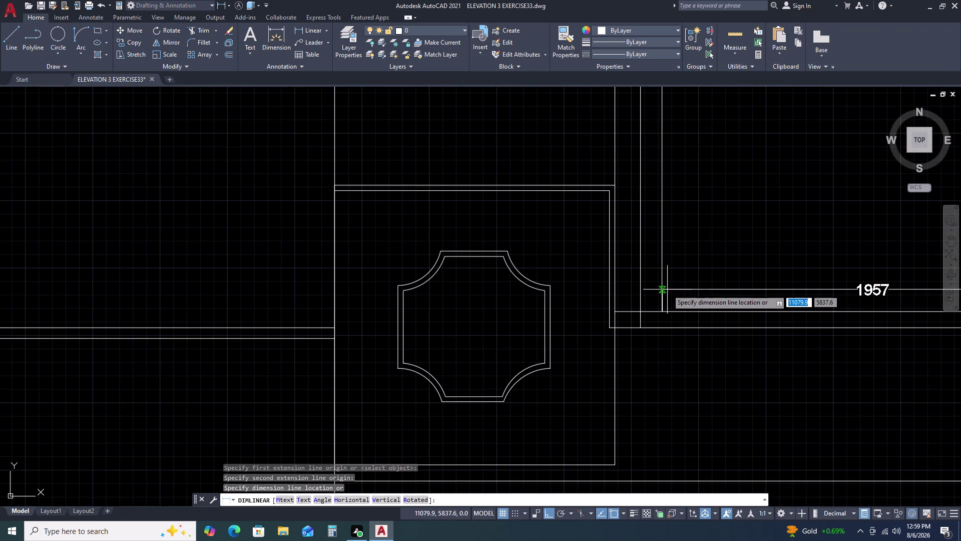
scroll(down, 3)
middle_drag(764, 288, 621, 306)
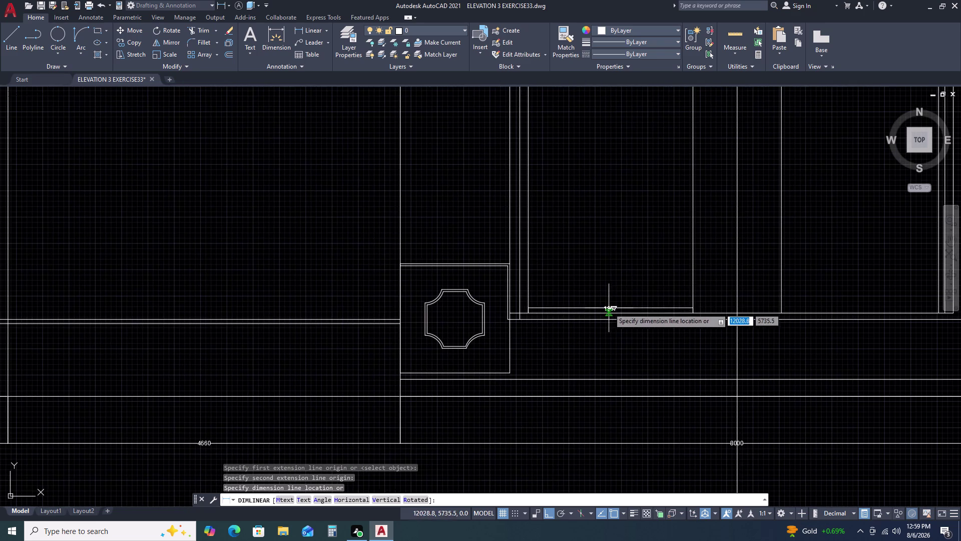
scroll(down, 3)
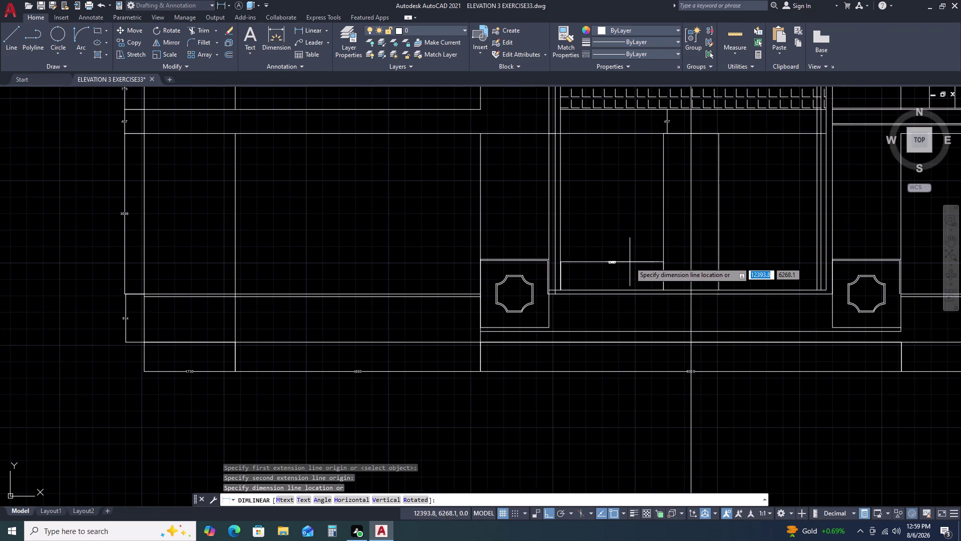
scroll(down, 3)
key(Escape)
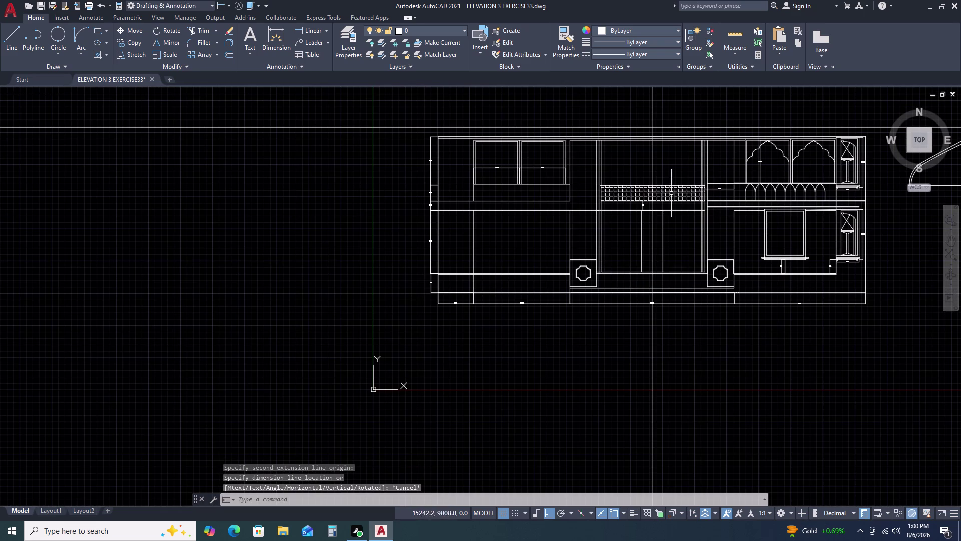
Window-select the central bay with its patterned band and pillar boxes.
scroll(up, 3)
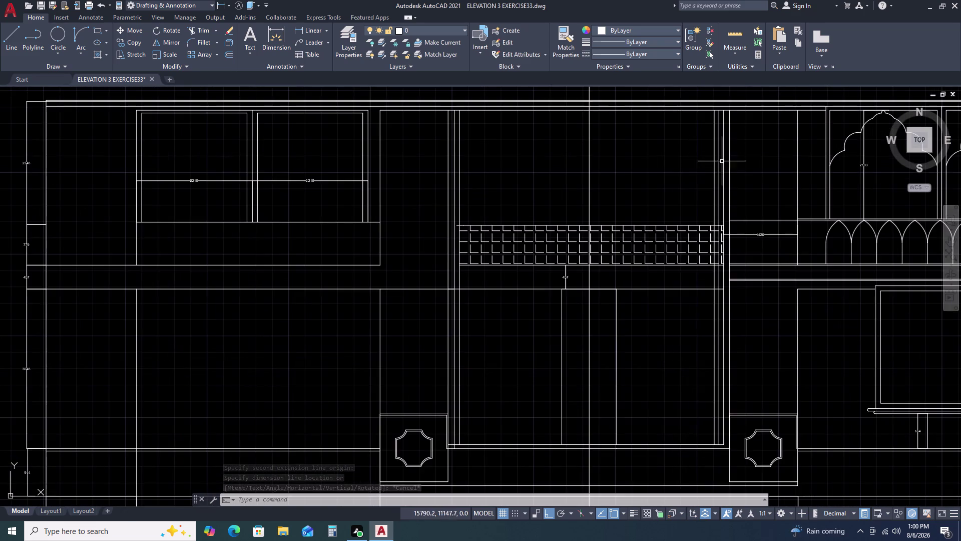
scroll(down, 3)
click(678, 182)
key(Escape)
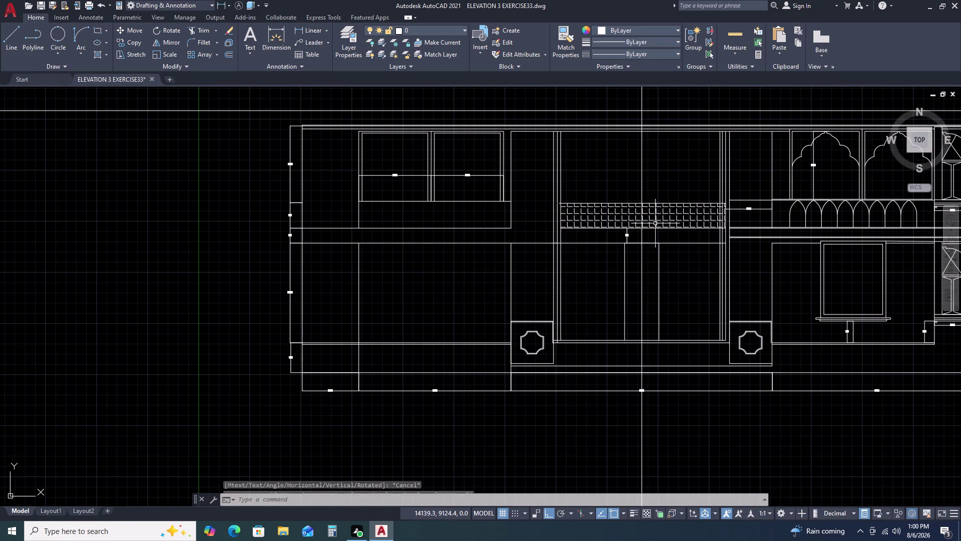
click(499, 94)
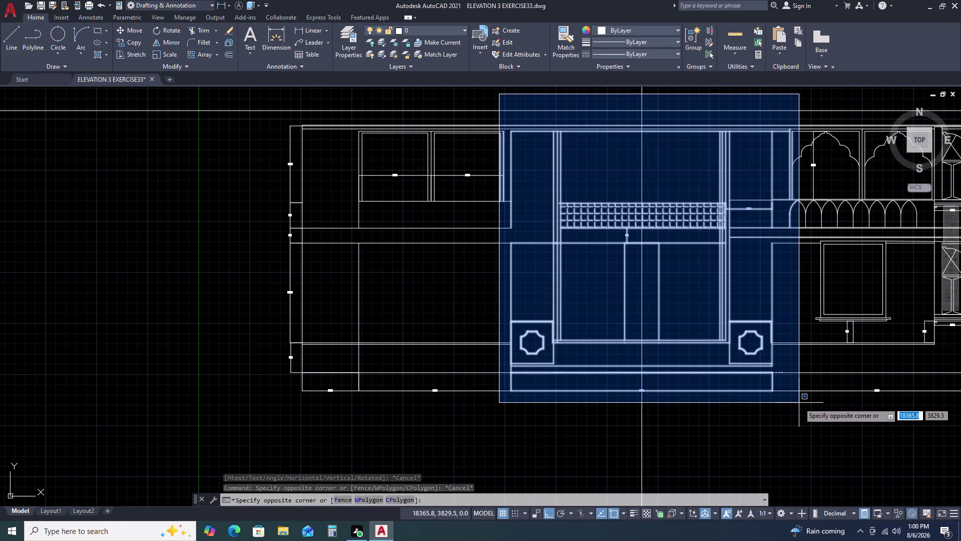
click(799, 402)
Copy the selected bay to the left of the elevation.
key(c)
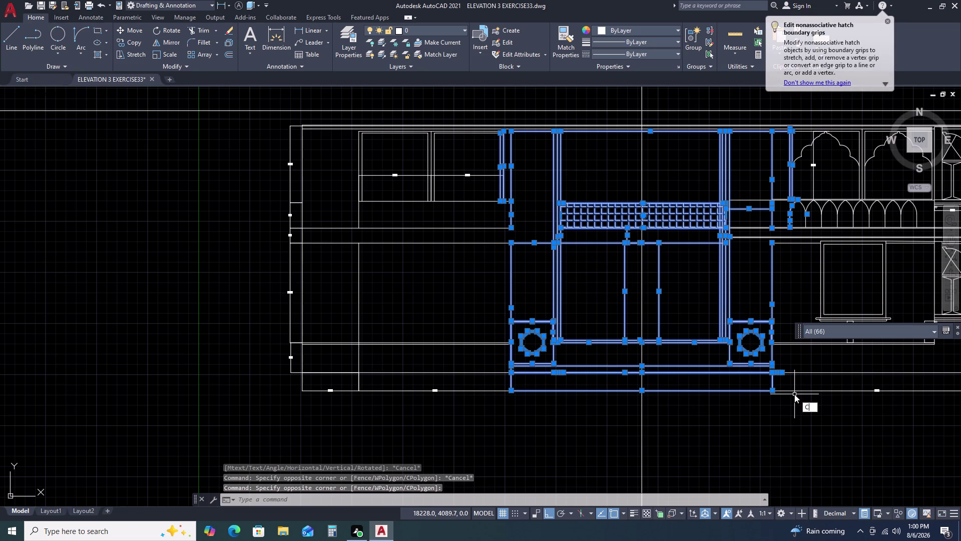
key(o)
key(space)
click(762, 395)
scroll(down, 3)
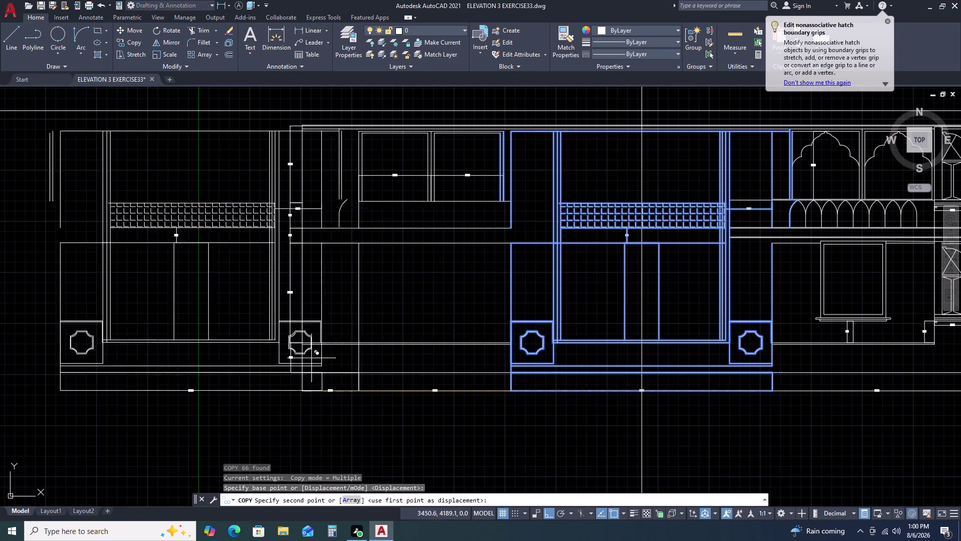
click(138, 356)
key(Escape)
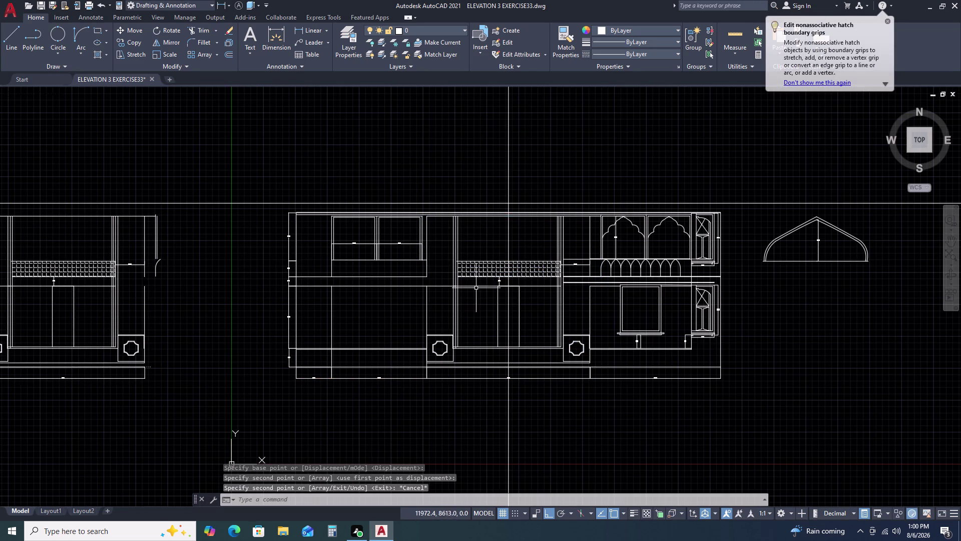
scroll(up, 3)
Erase the three patterned-band pieces and a vertical line from the central bay.
click(534, 180)
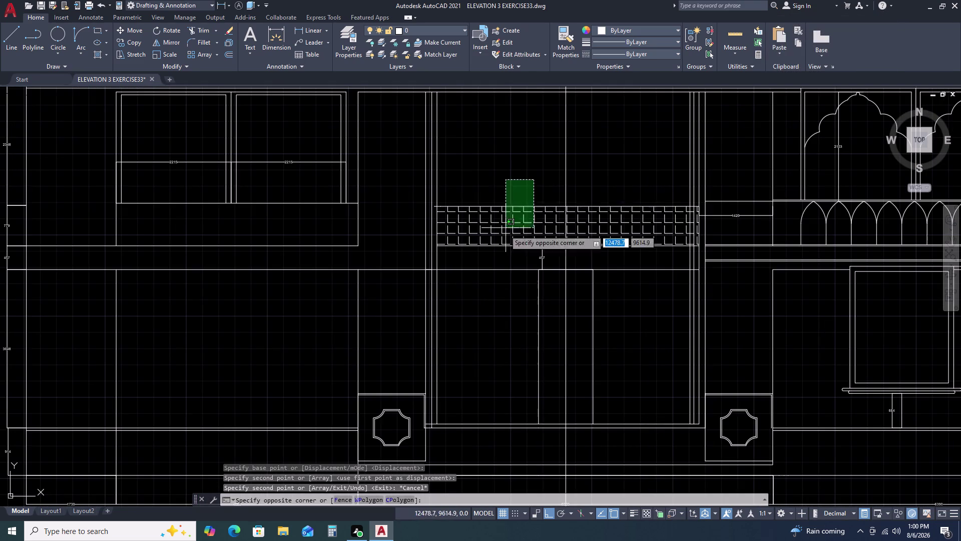
click(489, 250)
key(Delete)
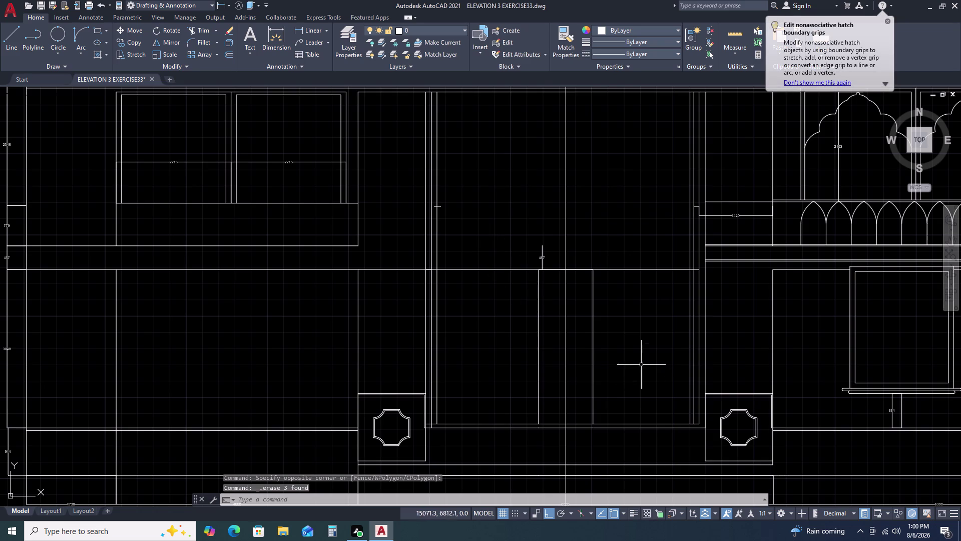
click(637, 359)
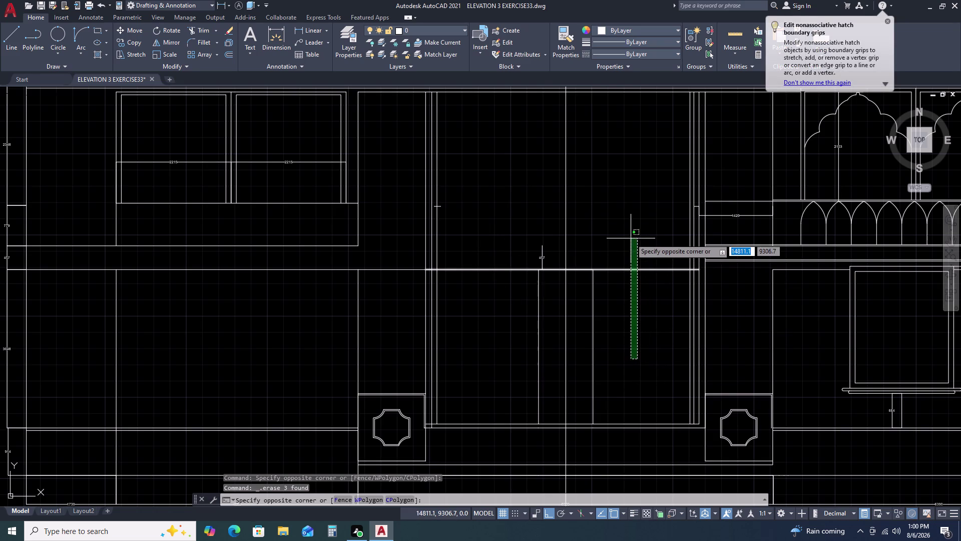
click(631, 238)
key(Delete)
Erase two more stray lines near the base.
scroll(down, 3)
scroll(up, 3)
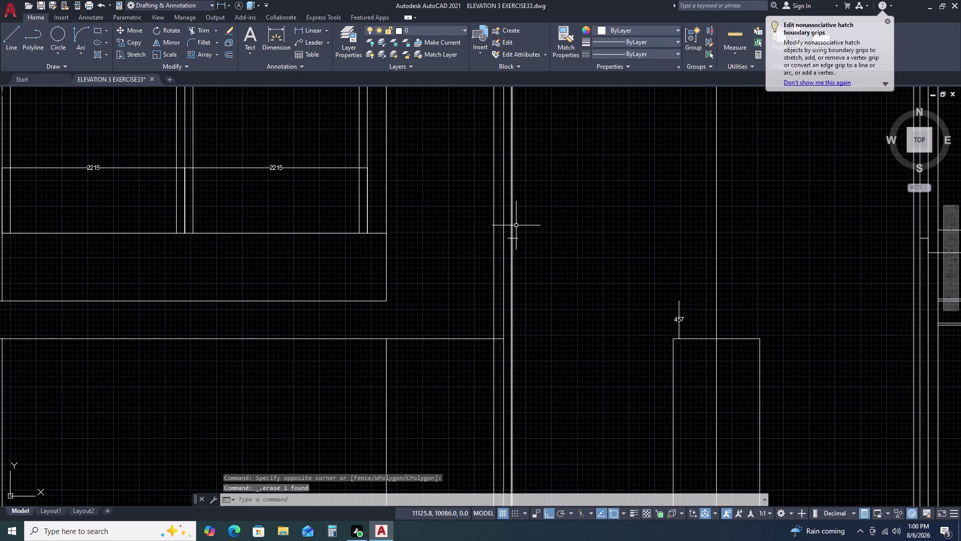
click(518, 238)
key(Delete)
scroll(down, 3)
scroll(up, 3)
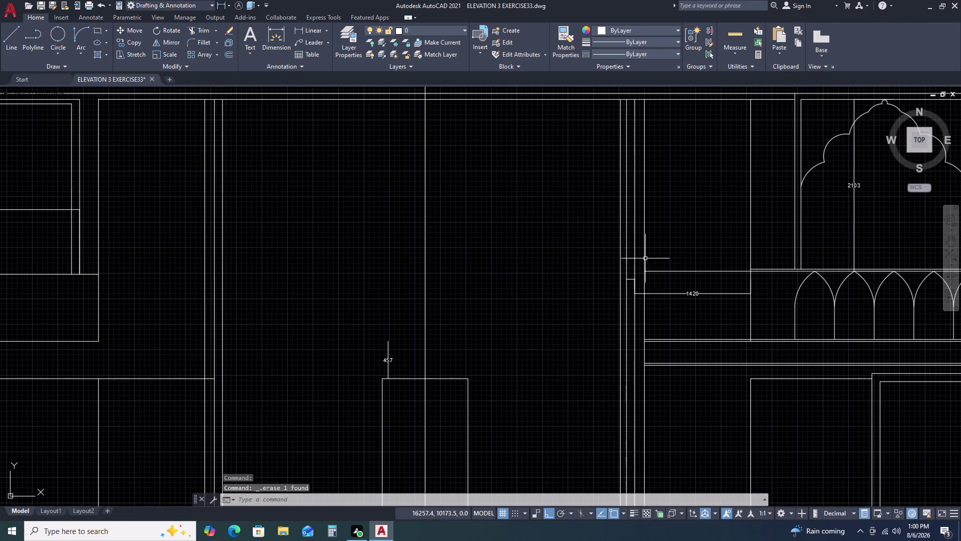
scroll(up, 3)
click(608, 237)
click(605, 267)
key(Delete)
scroll(down, 3)
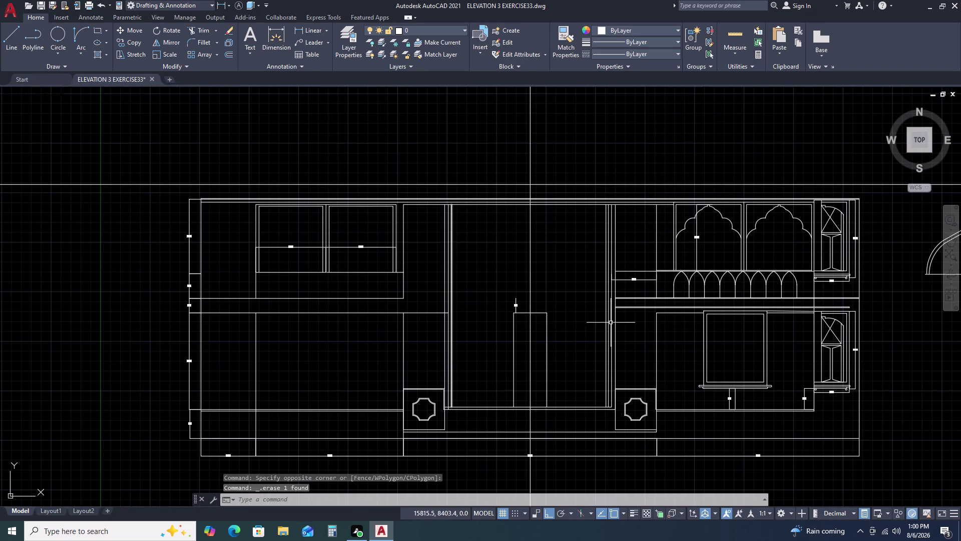
scroll(up, 3)
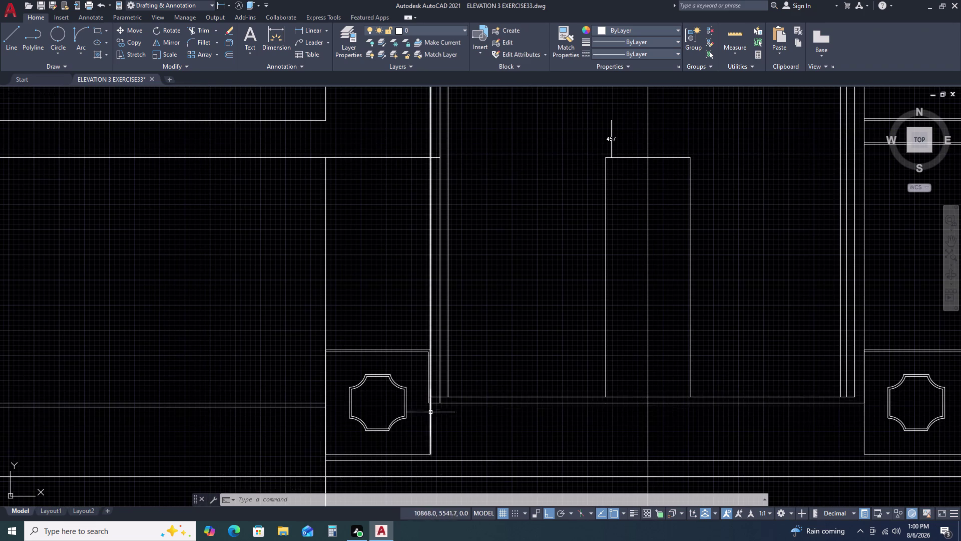
Trim the overhanging line end at the base.
scroll(up, 3)
text(TR)
key(space)
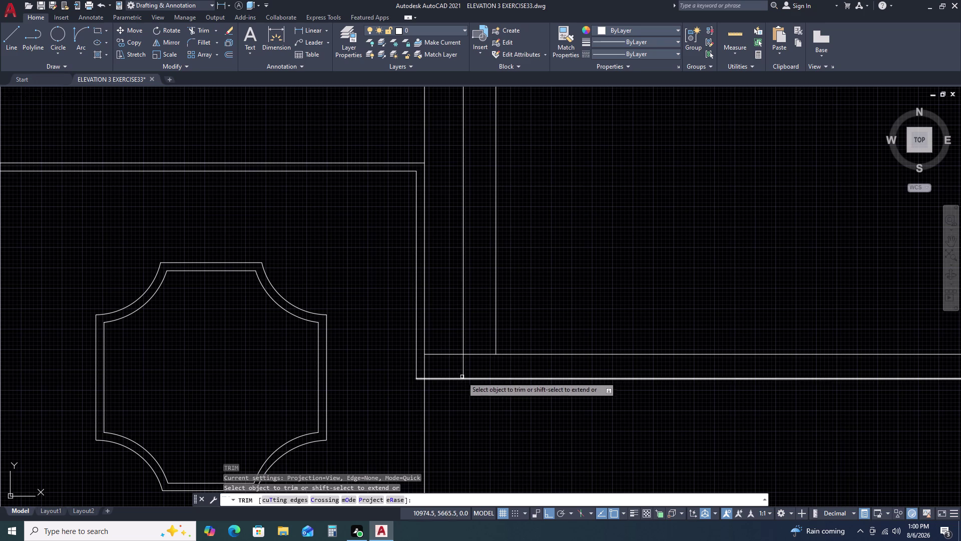
click(463, 368)
scroll(down, 3)
key(Escape)
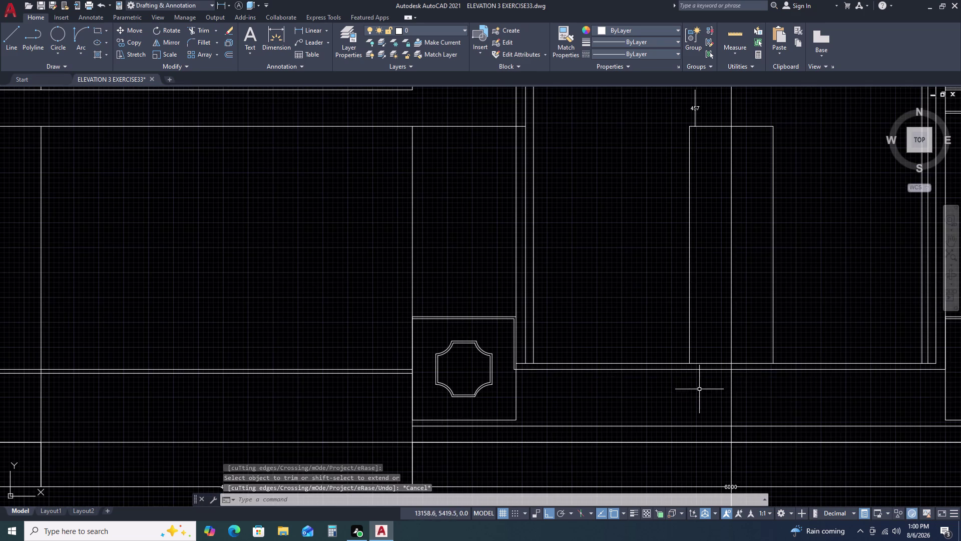
Erase the stray vertical line beside the pillar box.
middle_drag(891, 372, 838, 385)
middle_drag(878, 386, 736, 385)
middle_drag(685, 377, 626, 372)
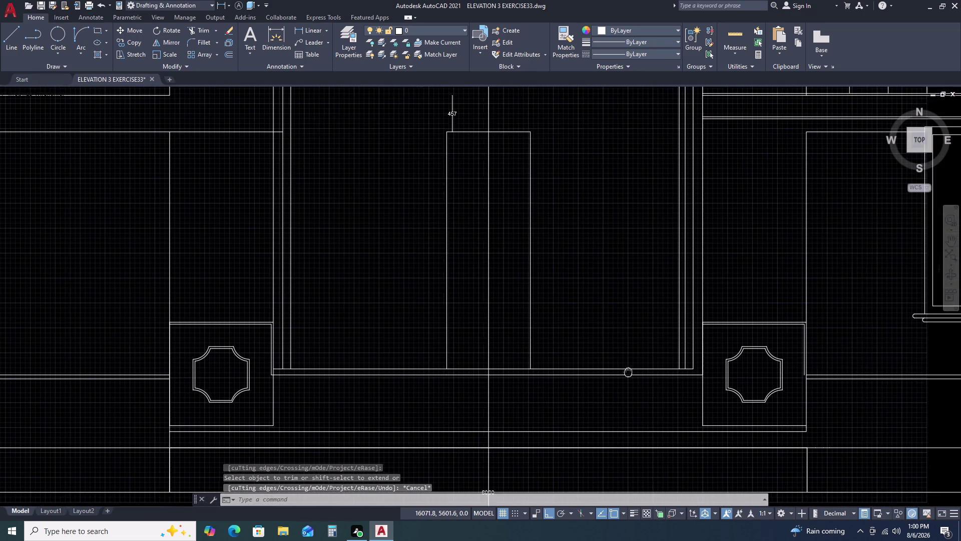
scroll(up, 3)
scroll(up, 3)
scroll(down, 3)
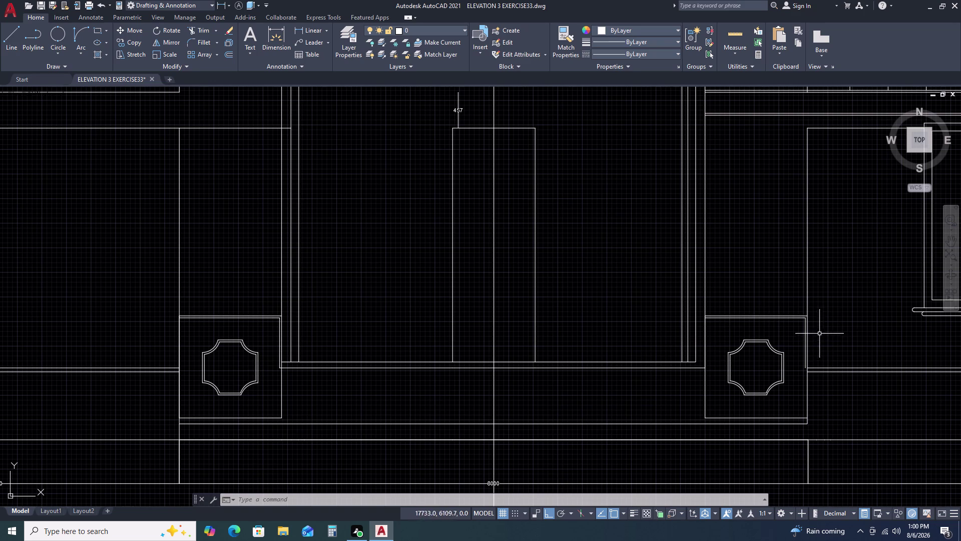
scroll(up, 3)
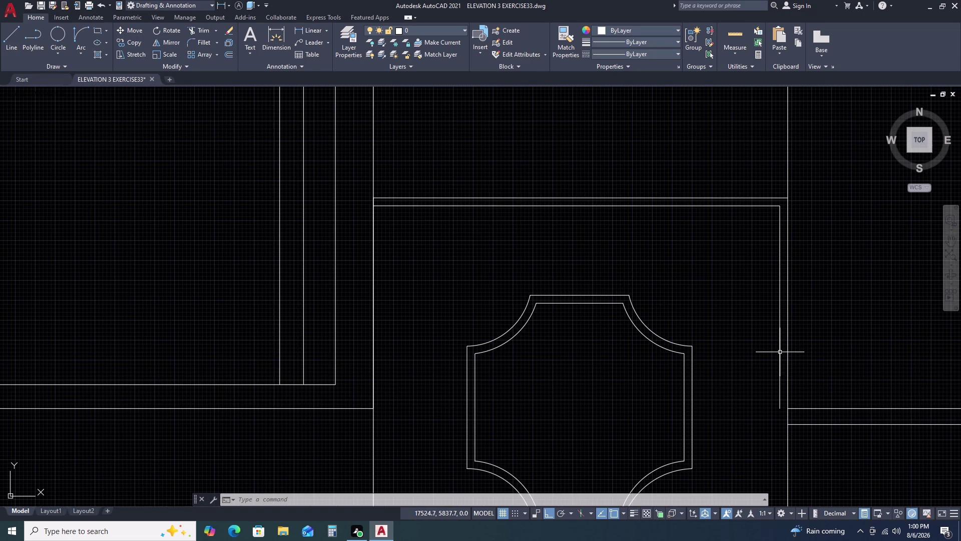
click(780, 351)
key(Delete)
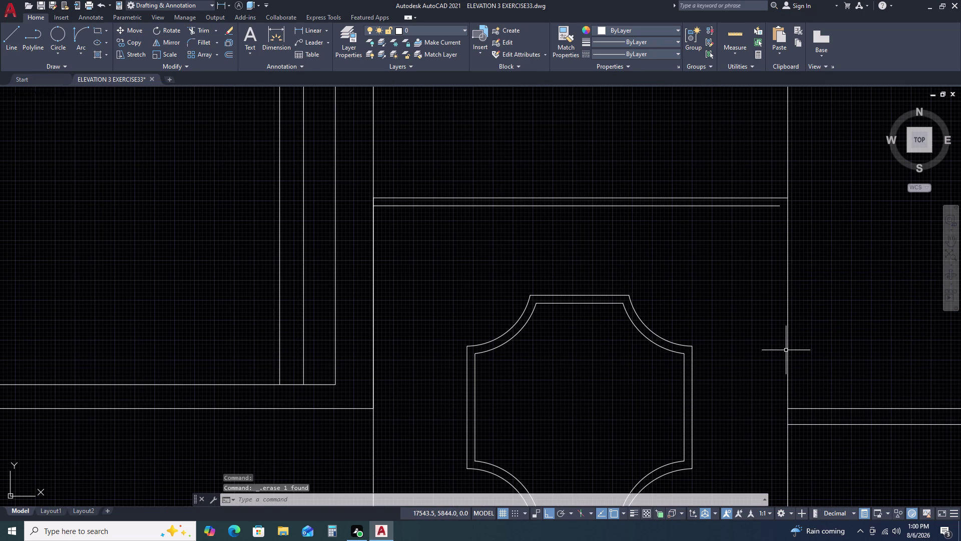
Grip-stretch the pillar box's top edge out to its corner.
click(764, 205)
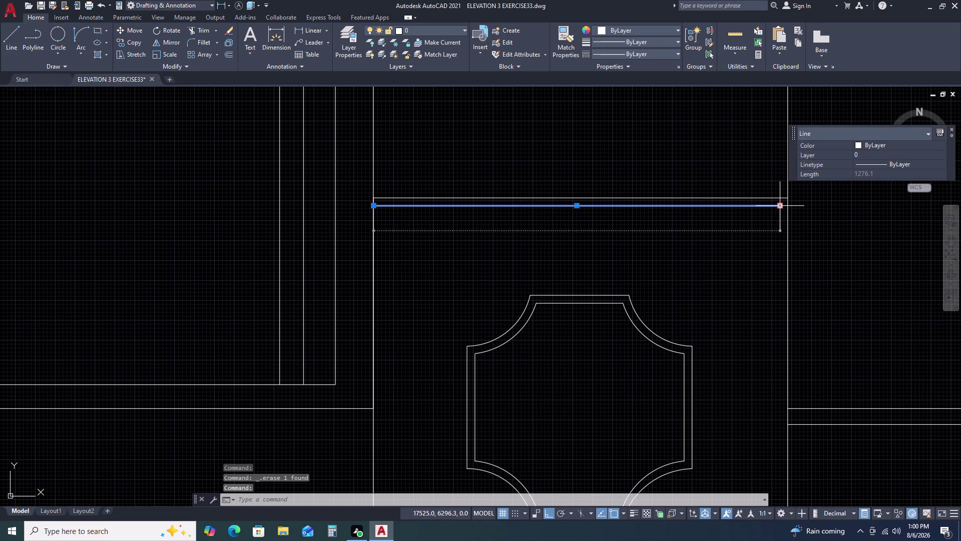
click(780, 204)
click(789, 204)
key(Escape)
scroll(down, 3)
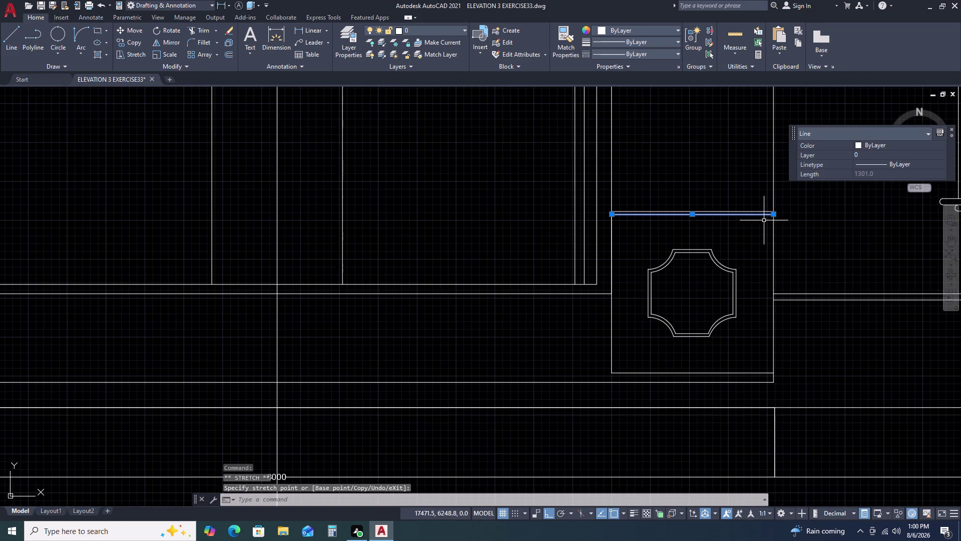
scroll(down, 3)
key(Escape)
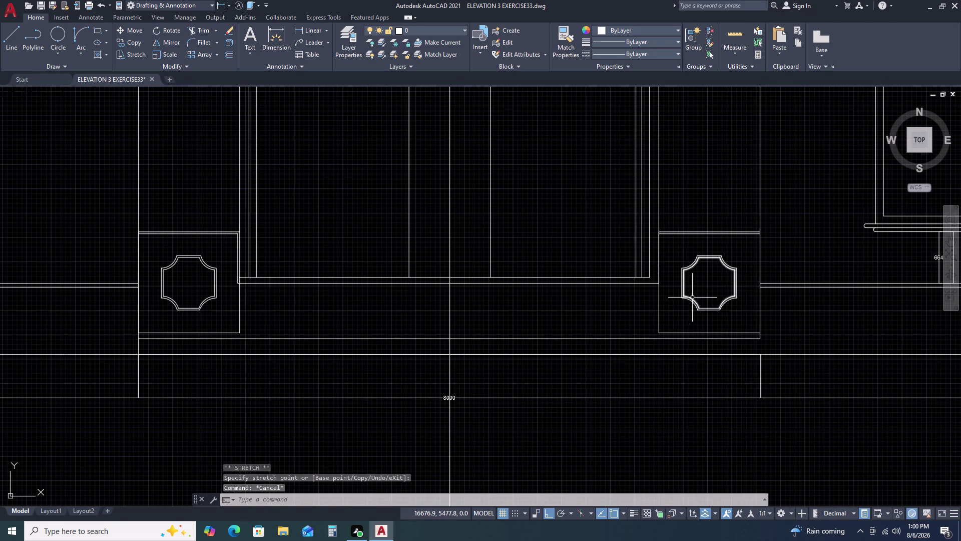
scroll(down, 3)
Erase the stray line on the base between the pillar boxes.
middle_drag(564, 314, 581, 315)
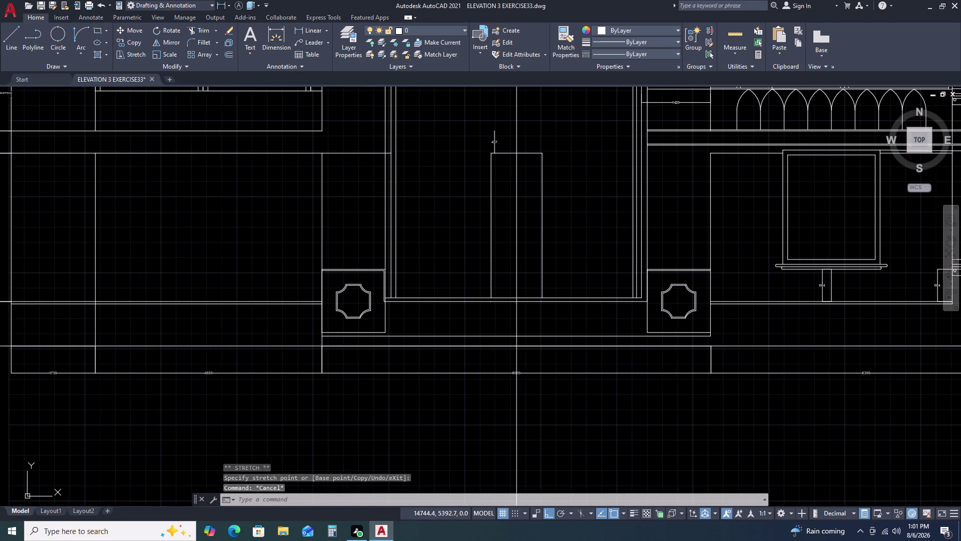
middle_drag(562, 300, 628, 306)
middle_click(628, 306)
text(D)
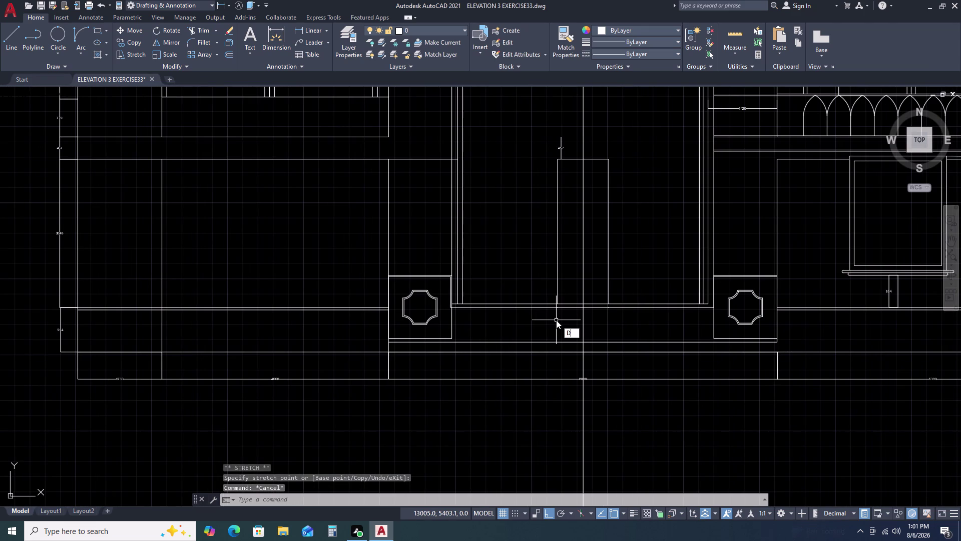
text(L)
key(Escape)
key(Escape)
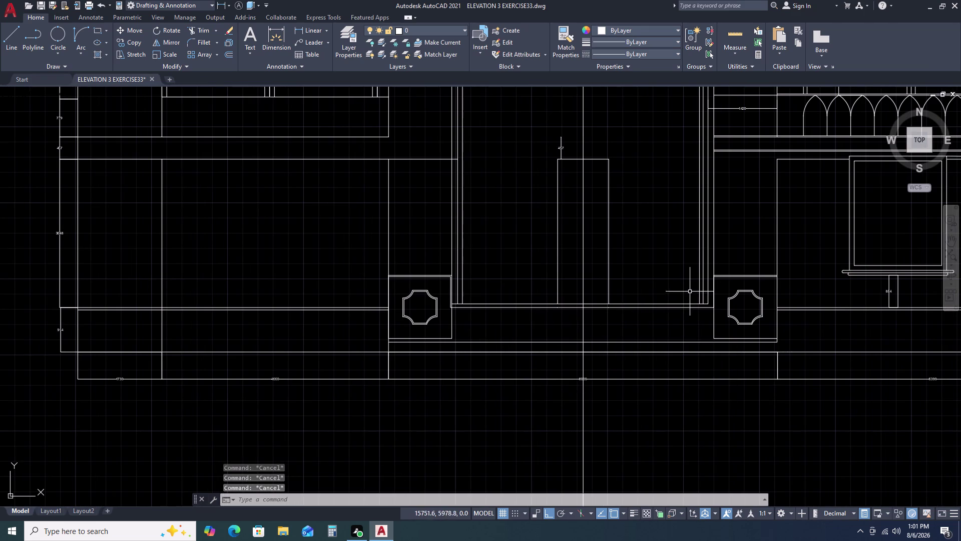
click(699, 285)
key(Delete)
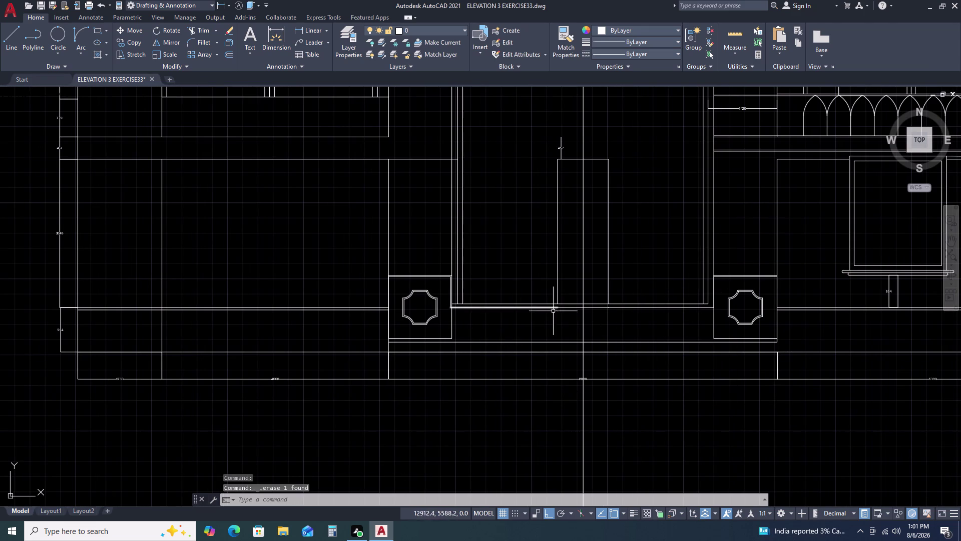
scroll(up, 3)
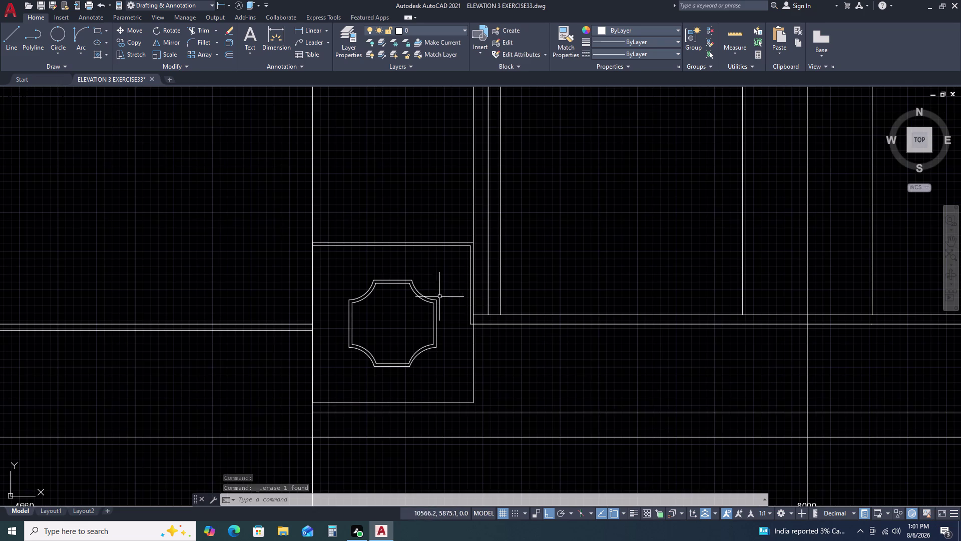
key(d)
key(l)
text(I)
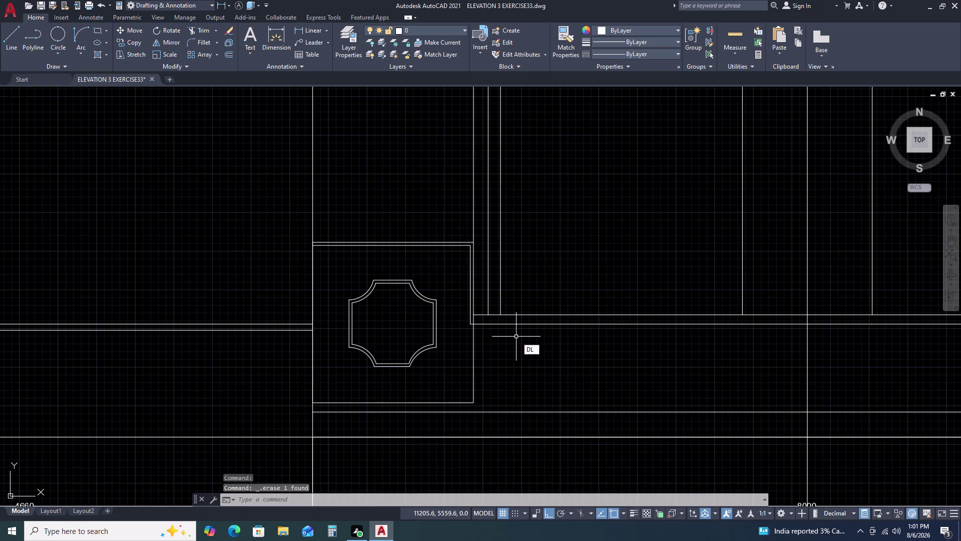
key(space)
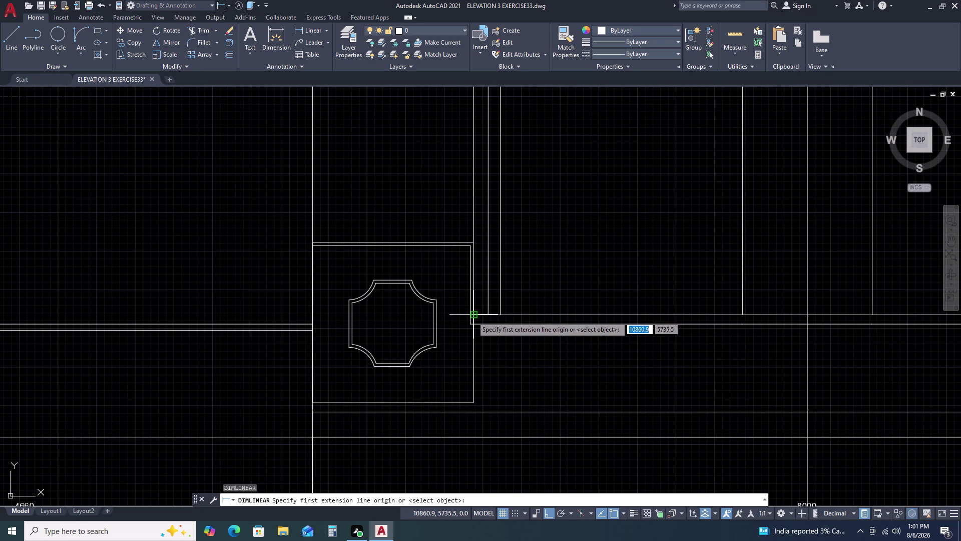
click(472, 316)
click(487, 314)
scroll(up, 3)
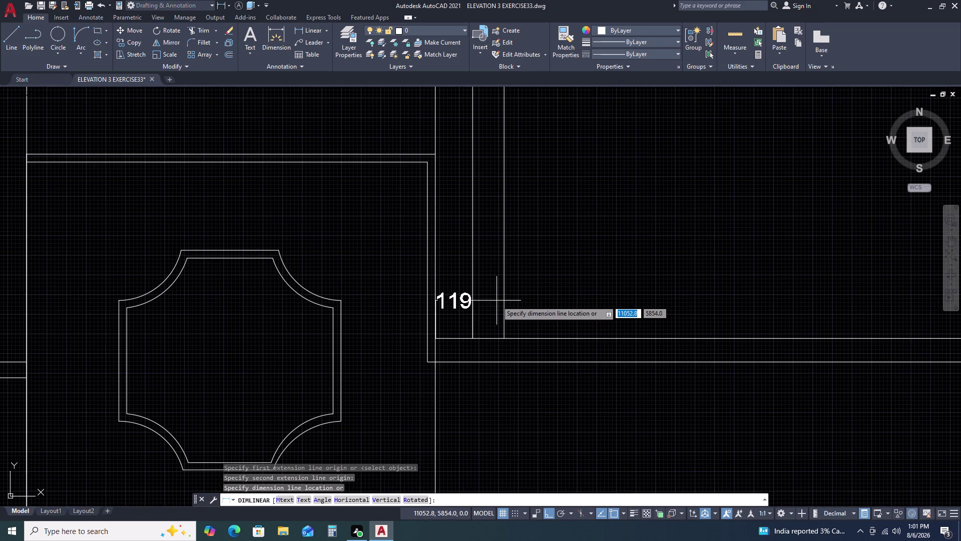
key(Escape)
key(space)
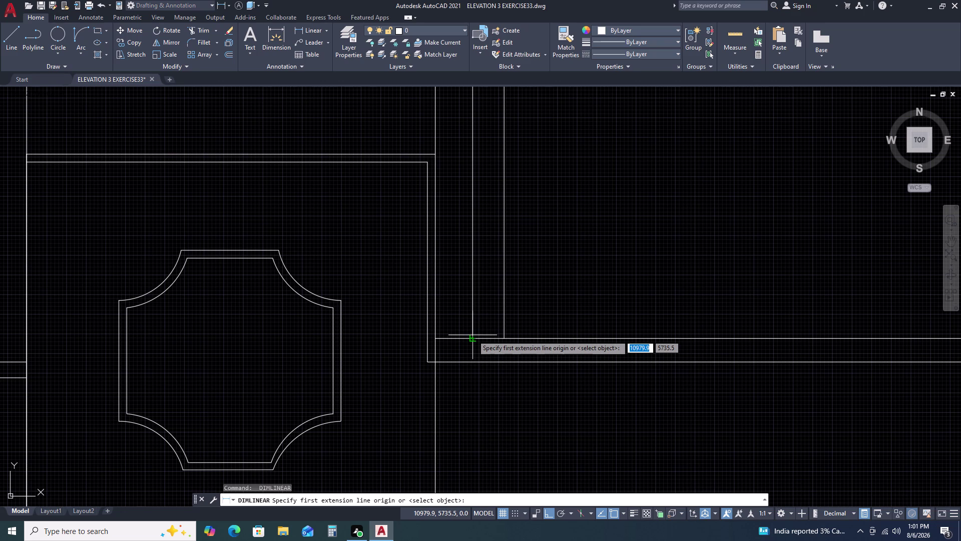
click(472, 338)
click(504, 338)
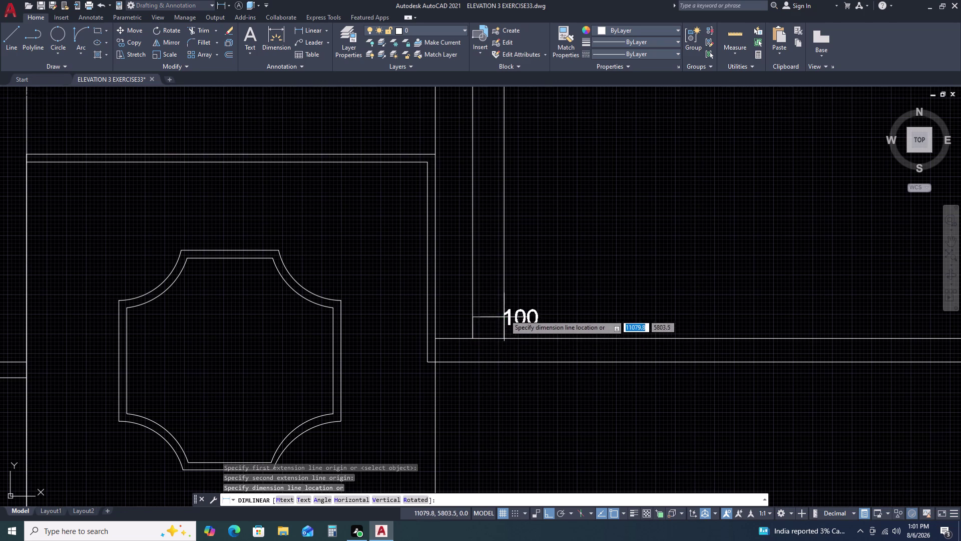
key(space)
scroll(down, 3)
key(space)
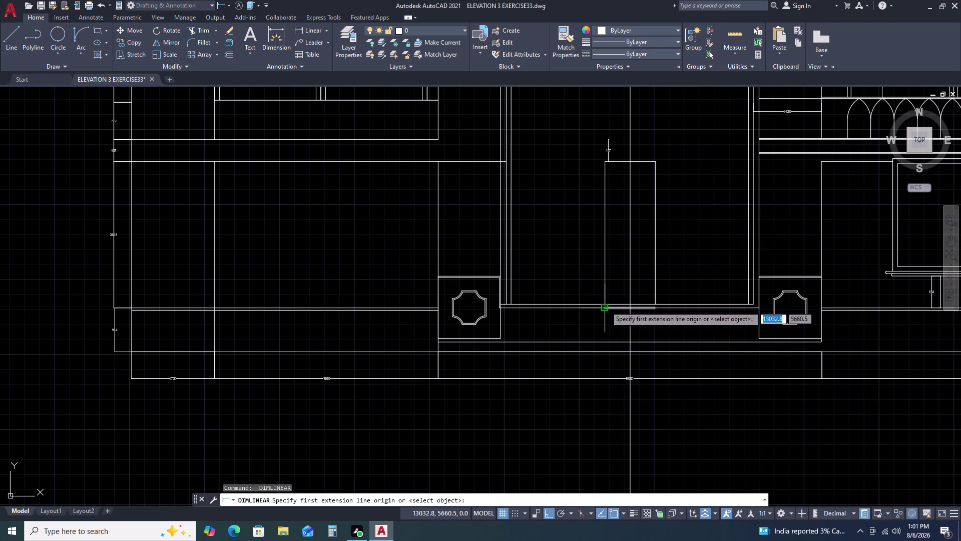
scroll(up, 3)
click(609, 318)
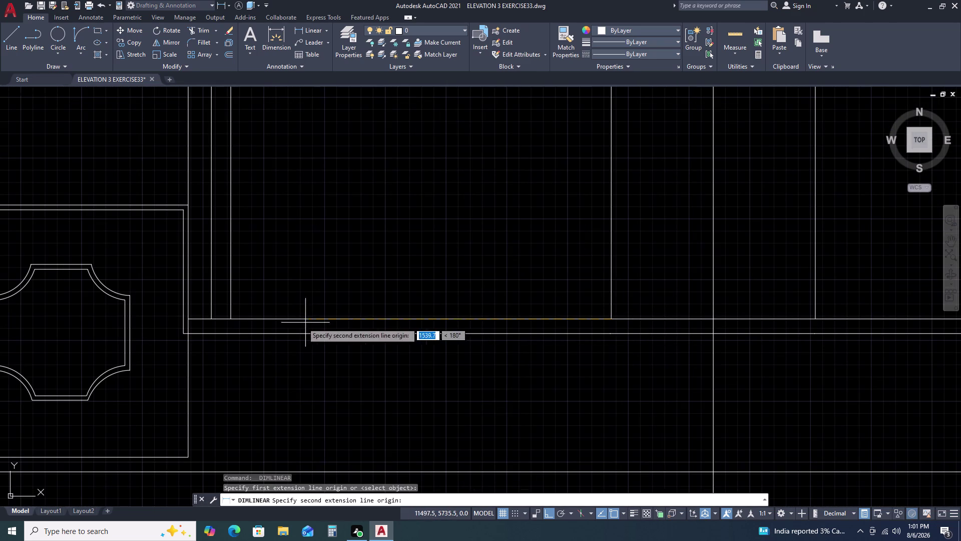
click(230, 319)
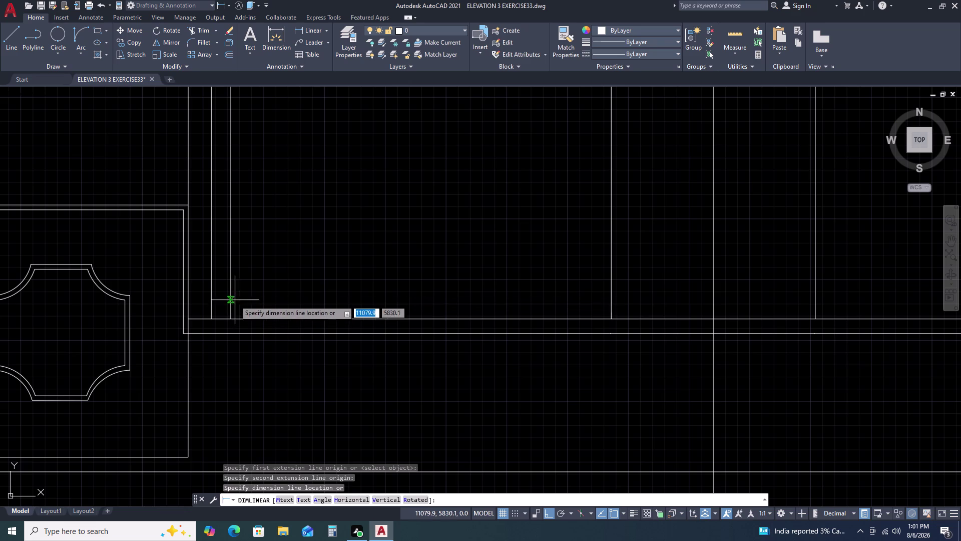
scroll(down, 3)
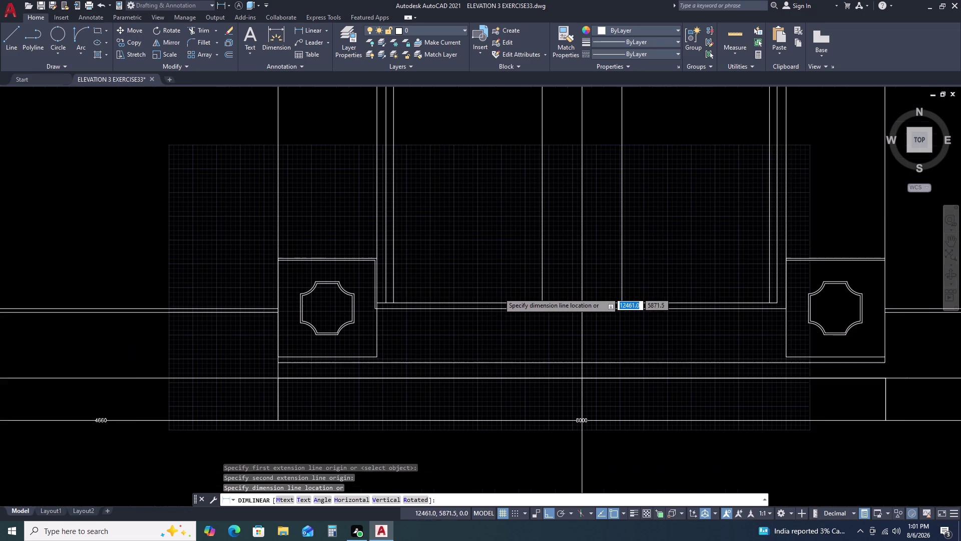
scroll(down, 3)
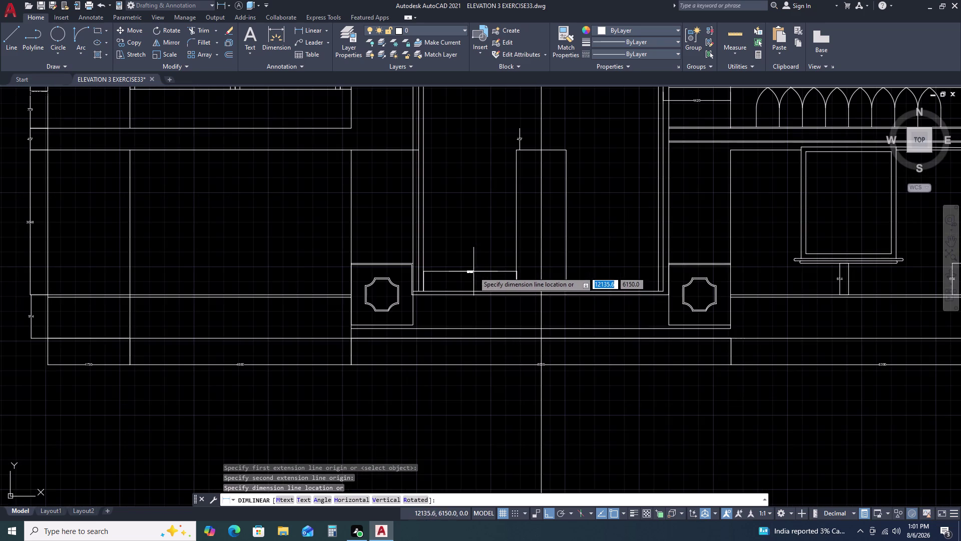
key(space)
key(space)
scroll(up, 3)
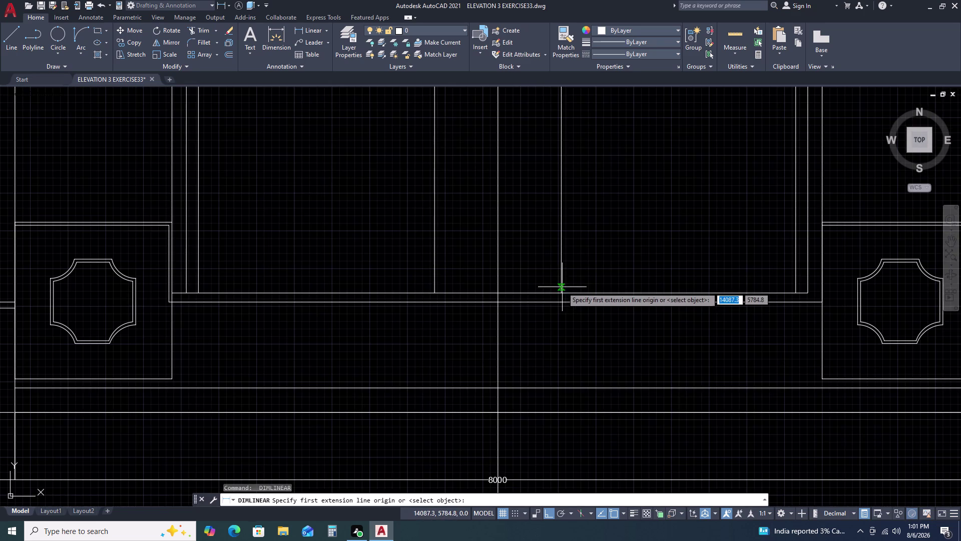
click(559, 293)
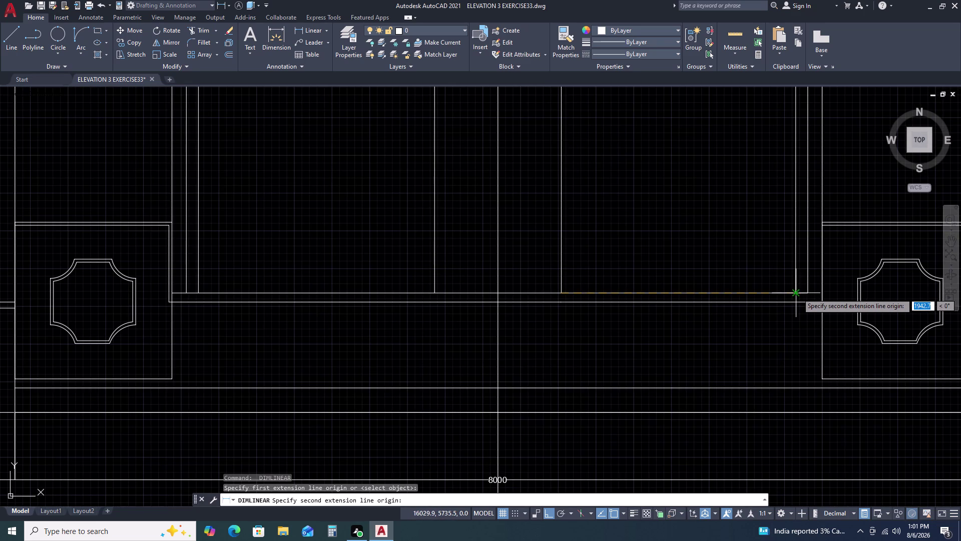
click(797, 293)
key(space)
key(space)
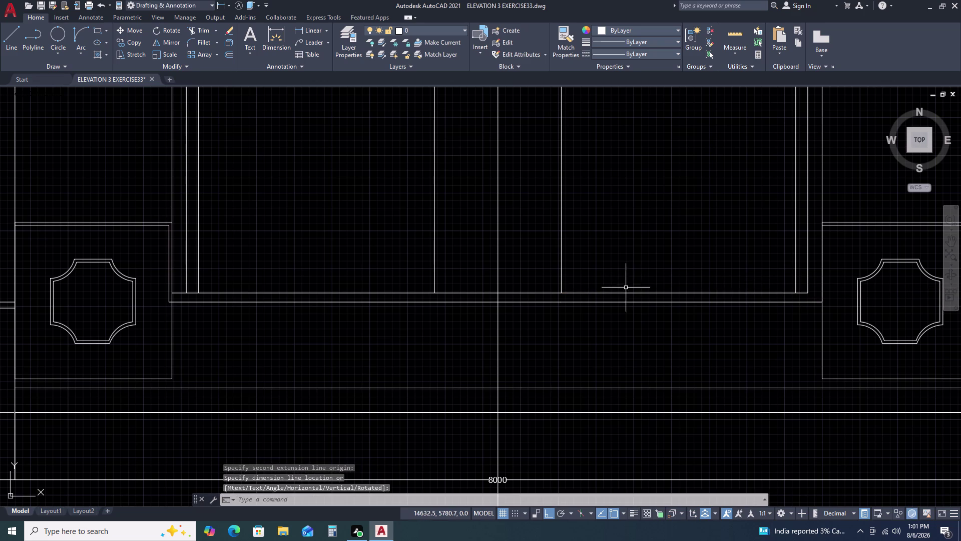
click(561, 292)
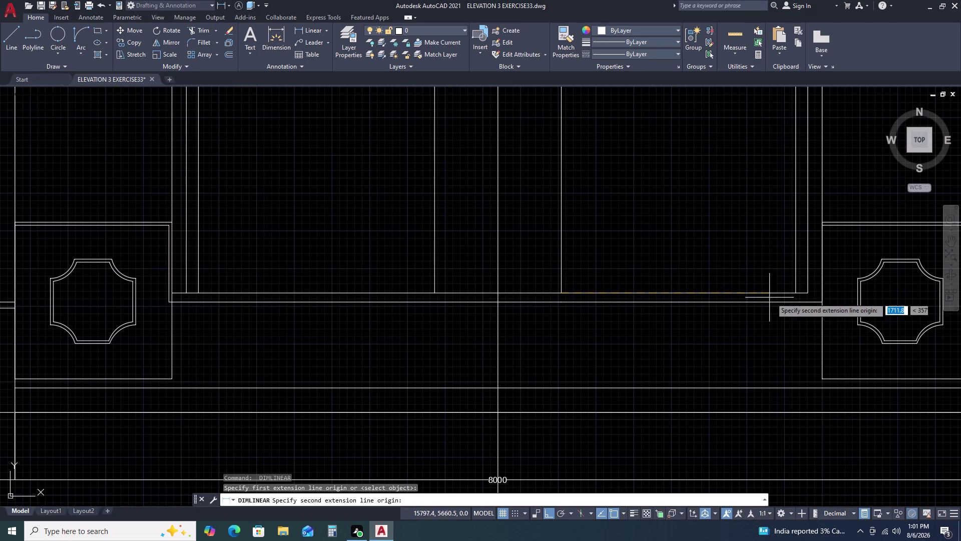
click(808, 292)
key(space)
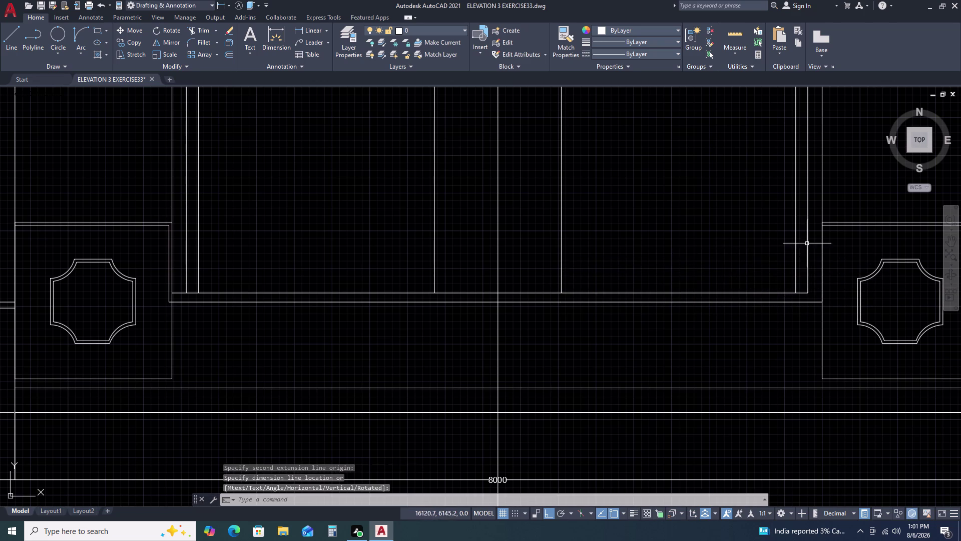
scroll(down, 3)
middle_drag(835, 246, 749, 264)
Start DIMLINEAR and pick the first point at the top of the central bay.
scroll(down, 3)
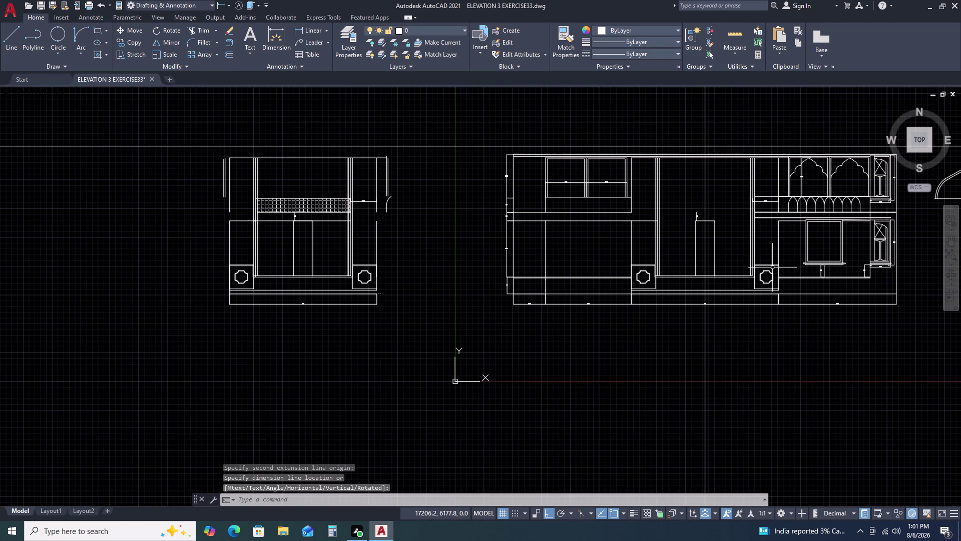
scroll(up, 3)
scroll(down, 3)
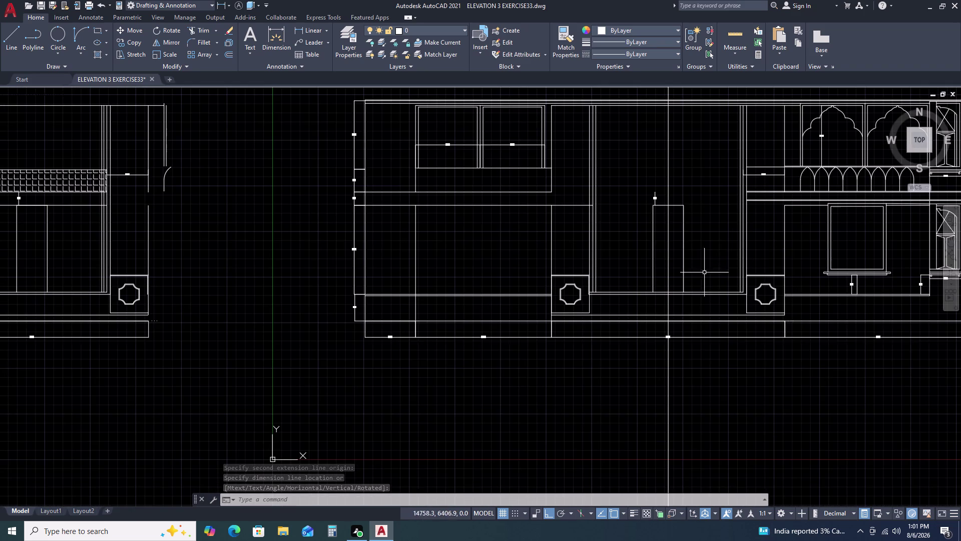
key(d)
text(LI)
key(space)
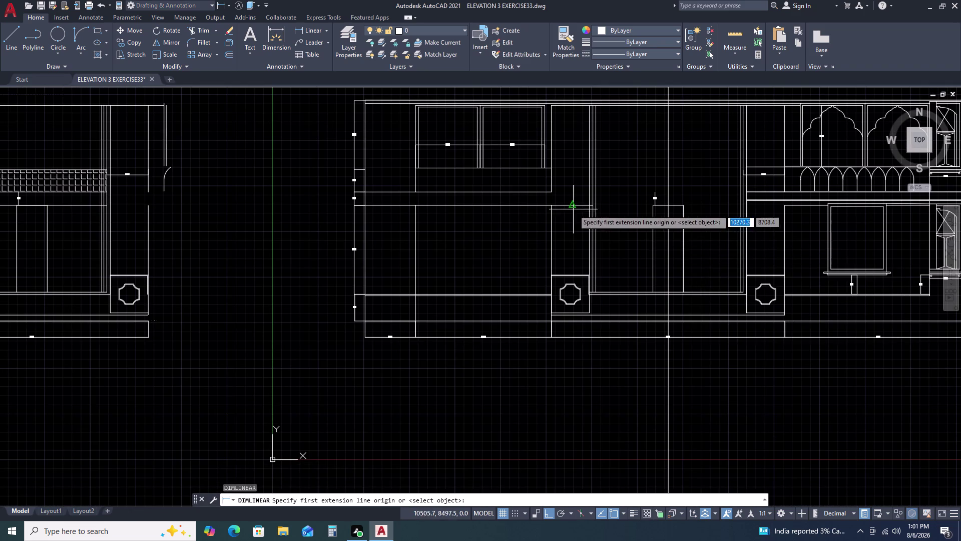
scroll(up, 3)
click(637, 192)
Place the 5388 dimension above the door, then select the 8000 base dimension.
scroll(down, 3)
middle_drag(838, 216, 542, 224)
middle_click(508, 225)
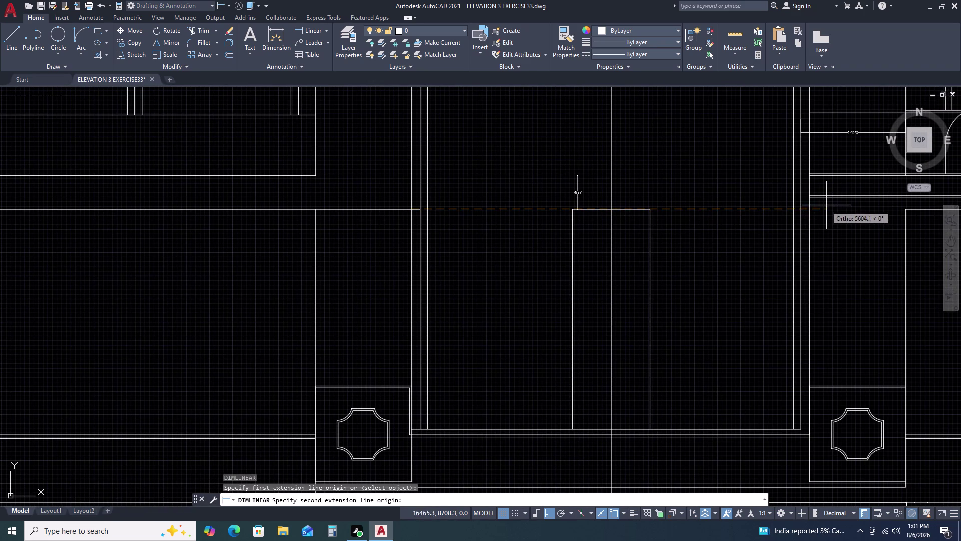
click(811, 207)
click(752, 173)
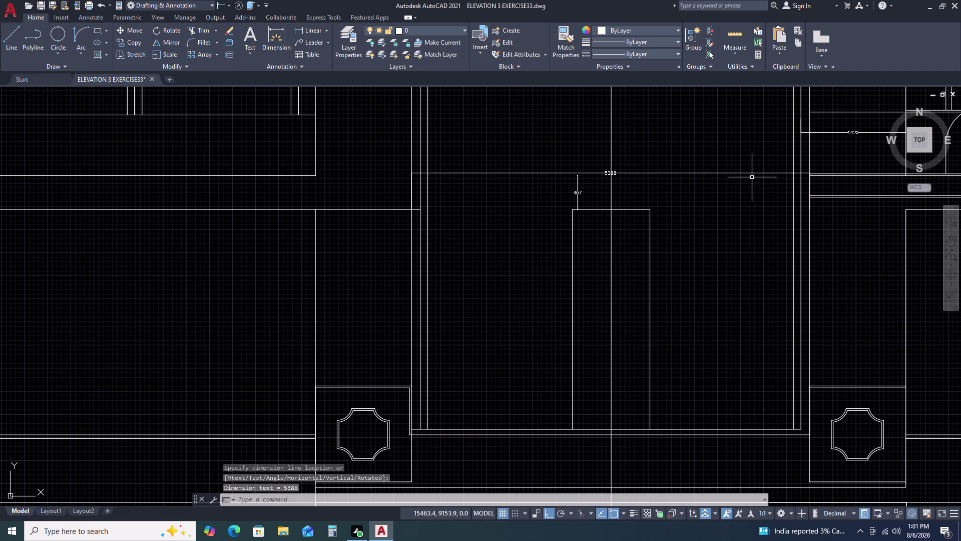
scroll(down, 3)
scroll(up, 3)
scroll(down, 3)
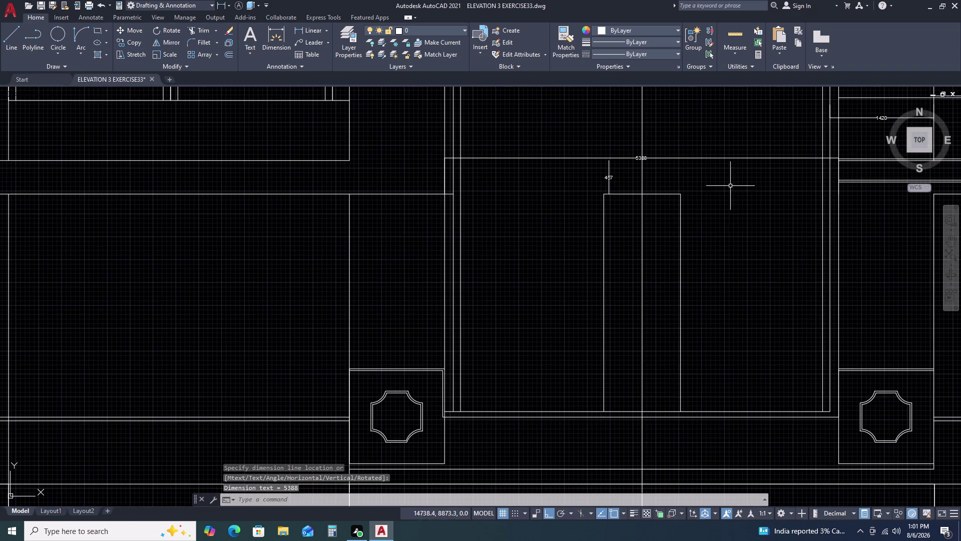
scroll(down, 3)
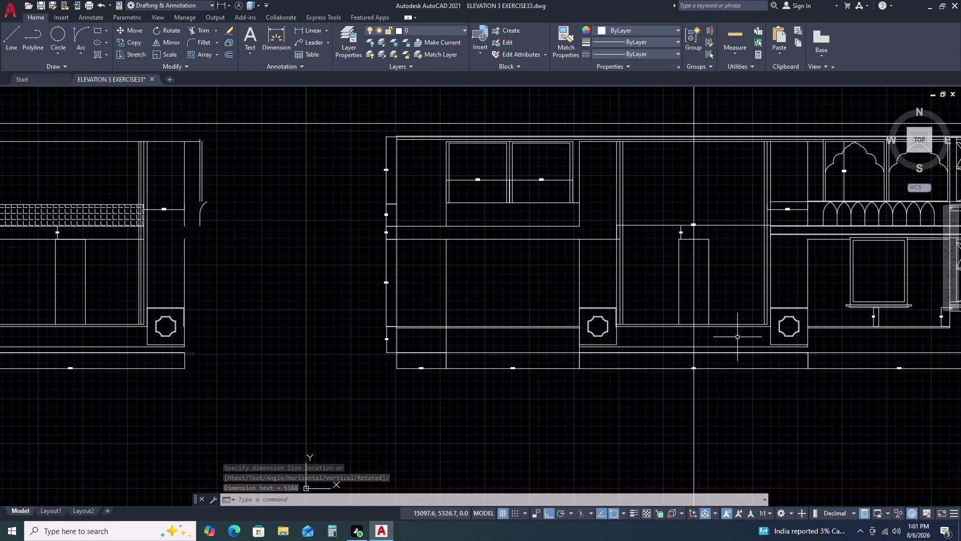
click(726, 367)
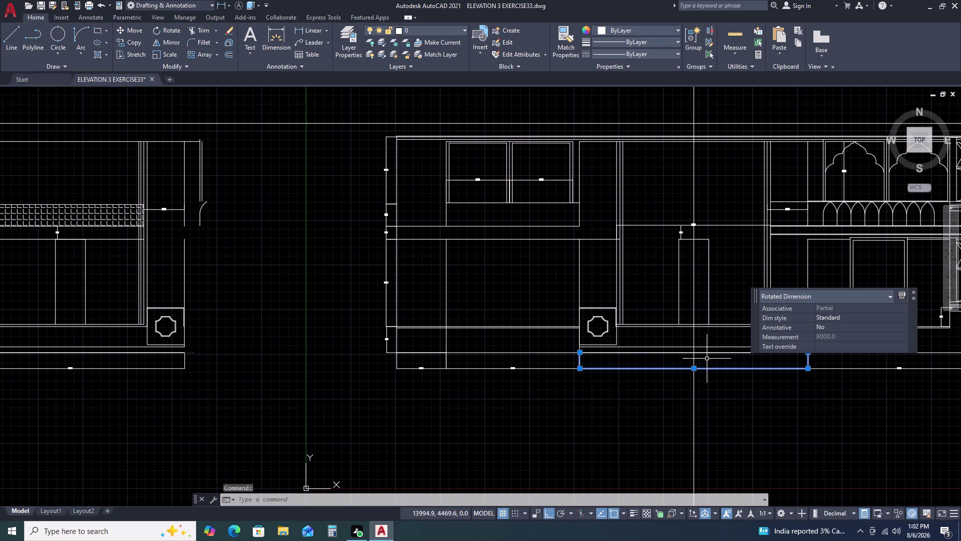
key(Escape)
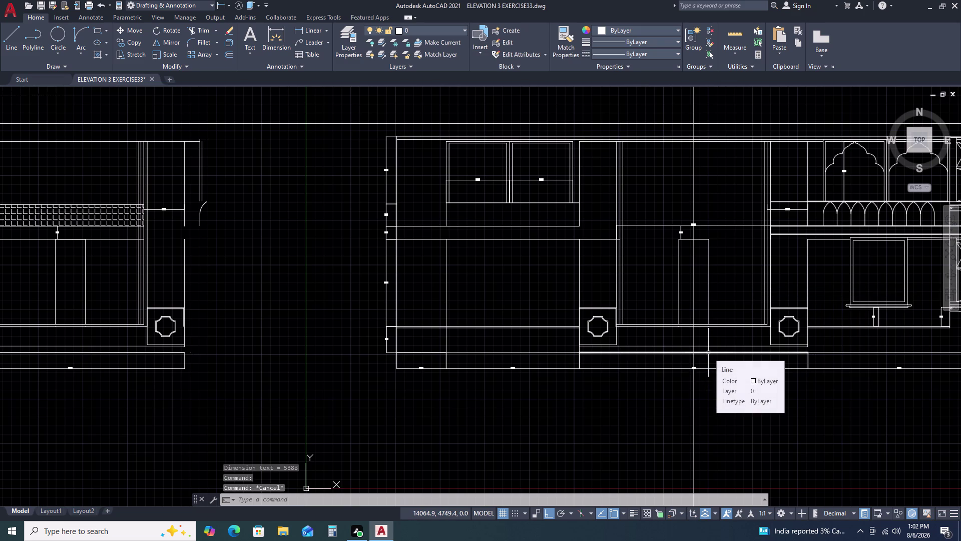
scroll(up, 3)
click(728, 356)
scroll(down, 3)
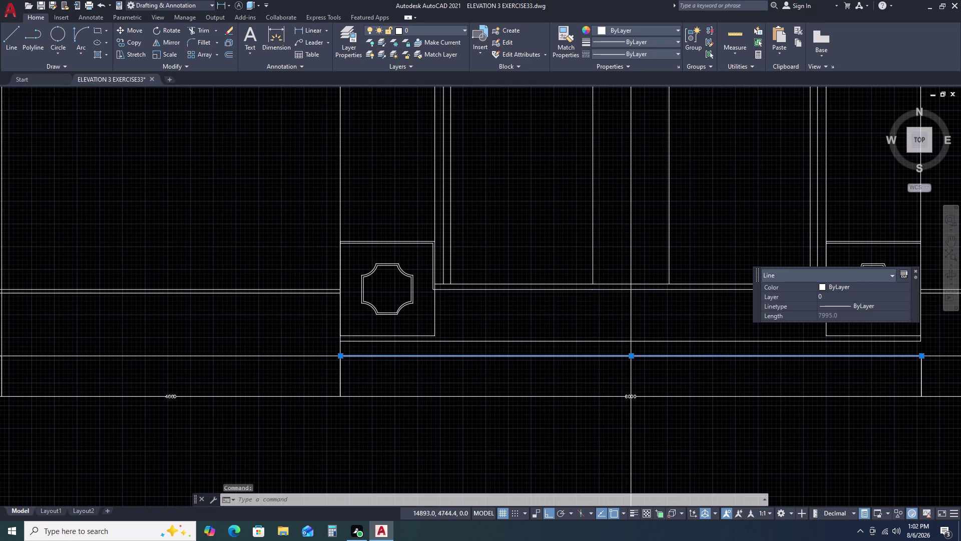
middle_click(605, 351)
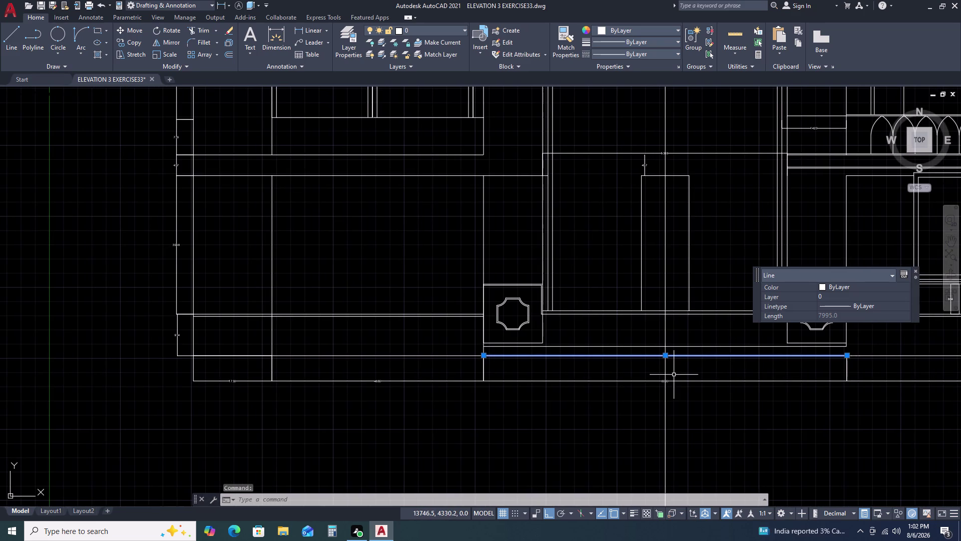
key(Escape)
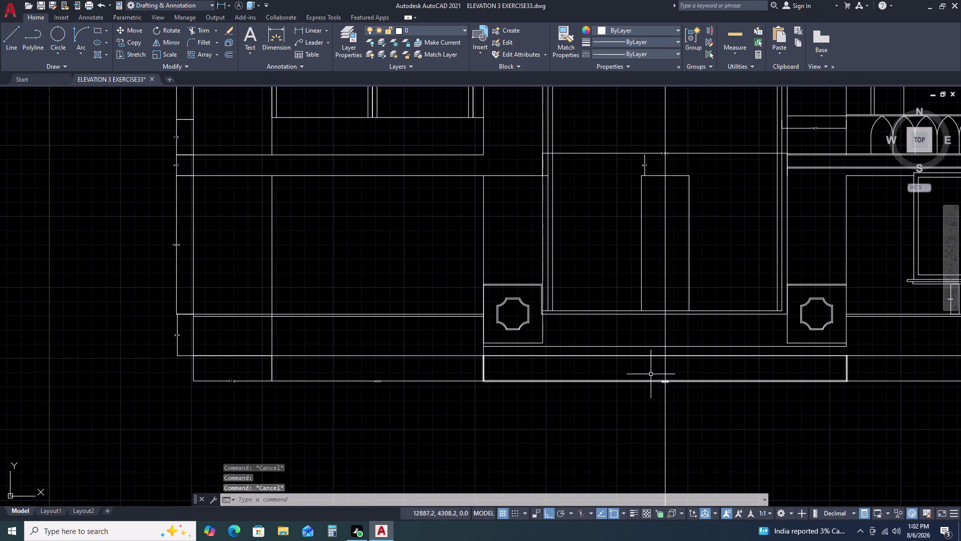
scroll(up, 3)
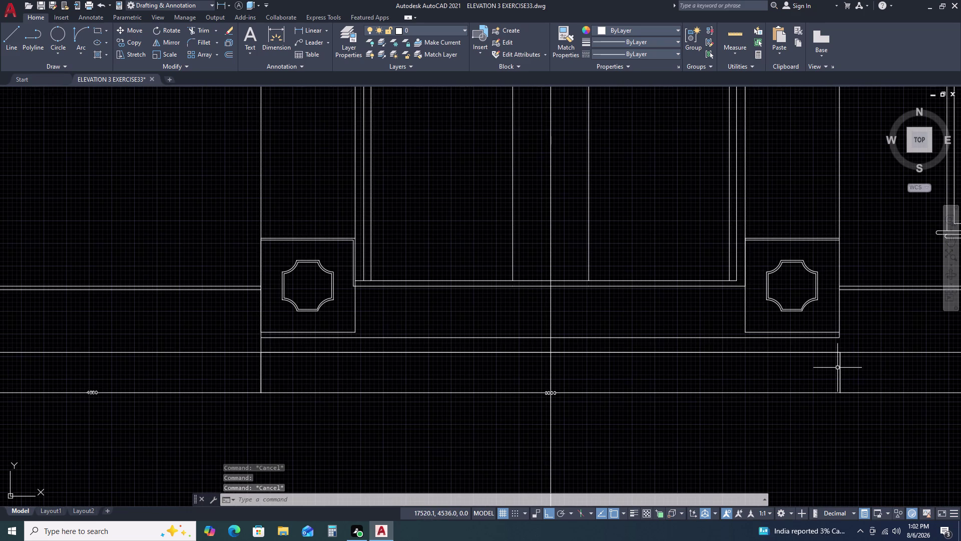
scroll(up, 3)
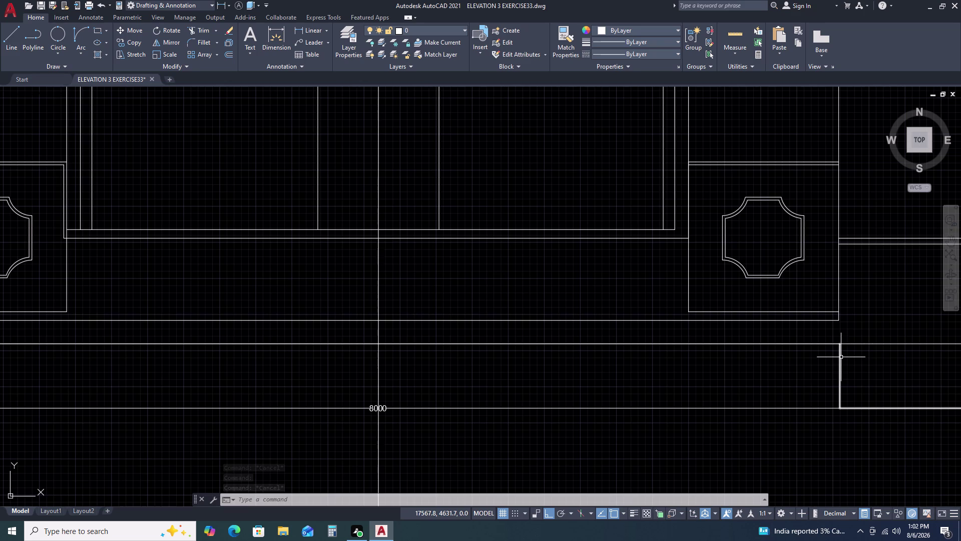
click(840, 357)
key(Escape)
click(765, 388)
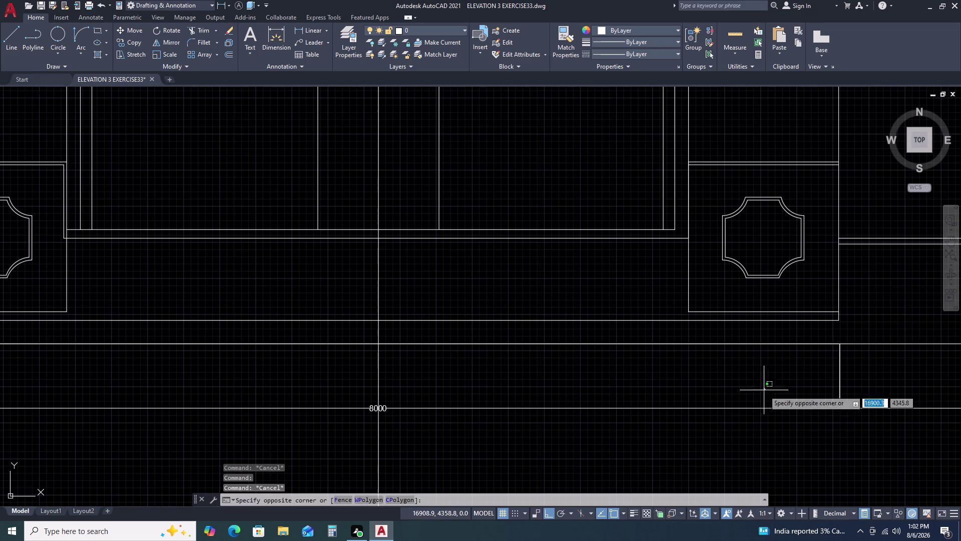
click(733, 426)
key(Escape)
scroll(down, 3)
middle_drag(658, 371, 559, 383)
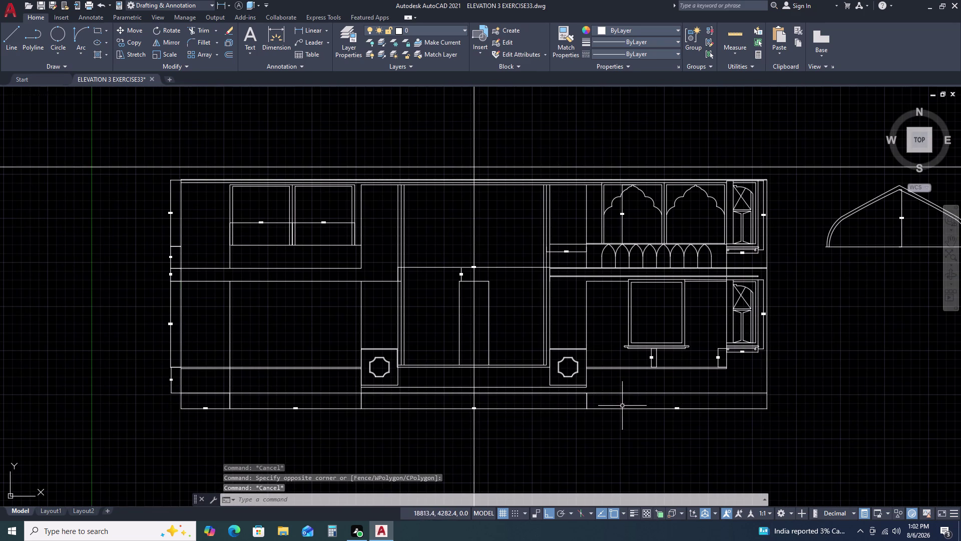
scroll(up, 3)
scroll(down, 3)
middle_drag(796, 403, 757, 352)
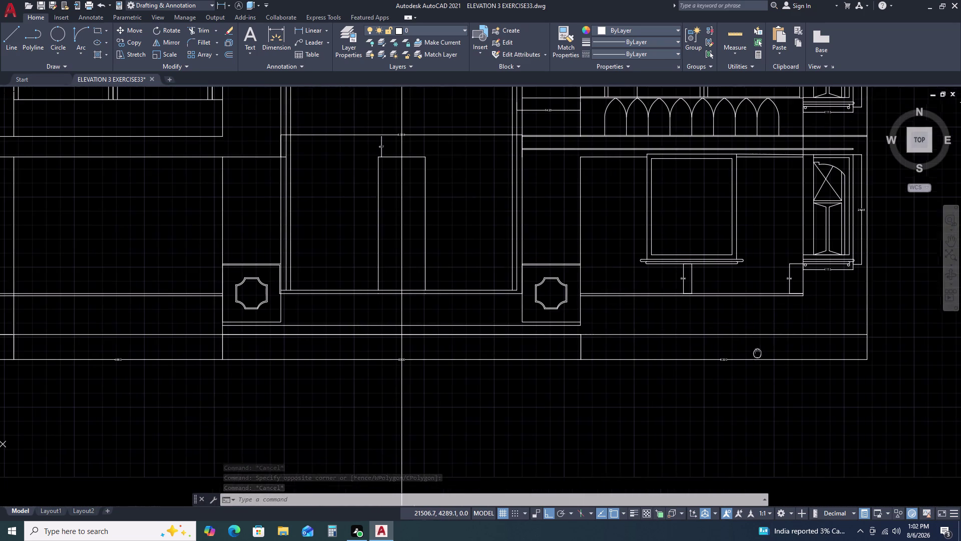
middle_drag(470, 367, 637, 360)
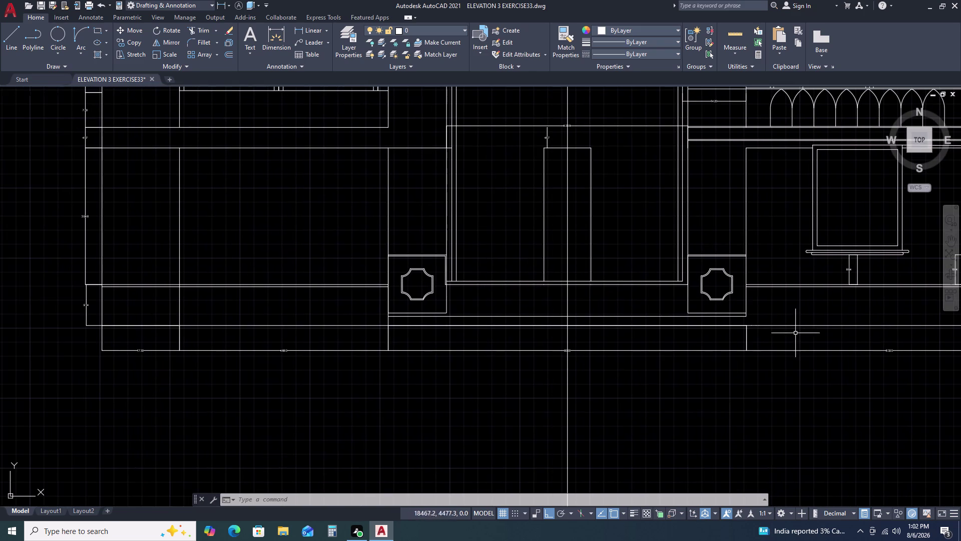
scroll(up, 3)
scroll(up, 3)
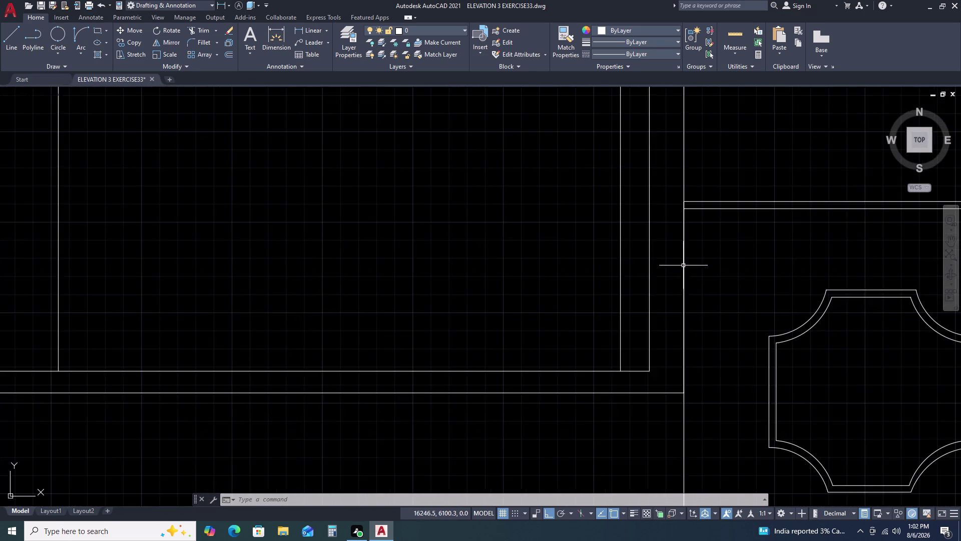
scroll(up, 3)
scroll(down, 3)
scroll(down, 3)
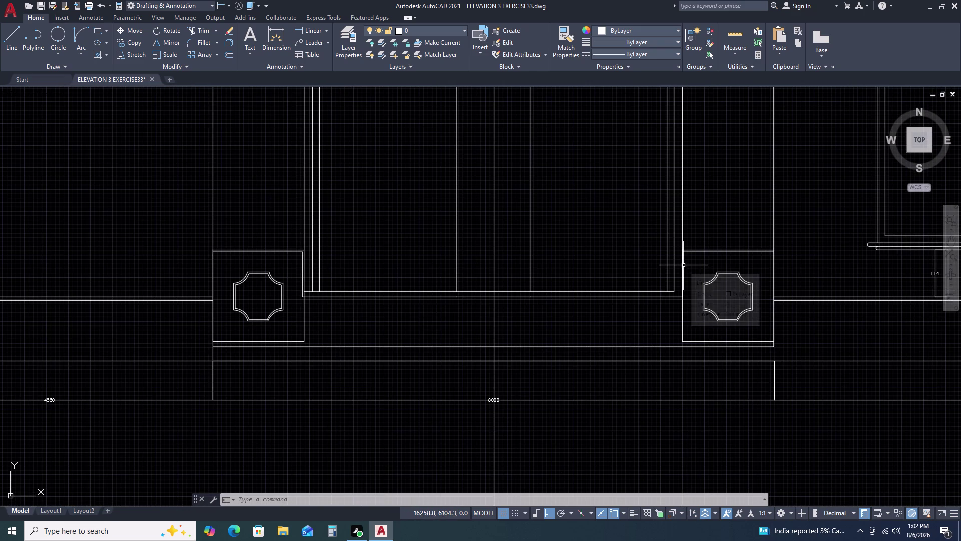
middle_drag(362, 310, 465, 313)
middle_drag(720, 310, 697, 314)
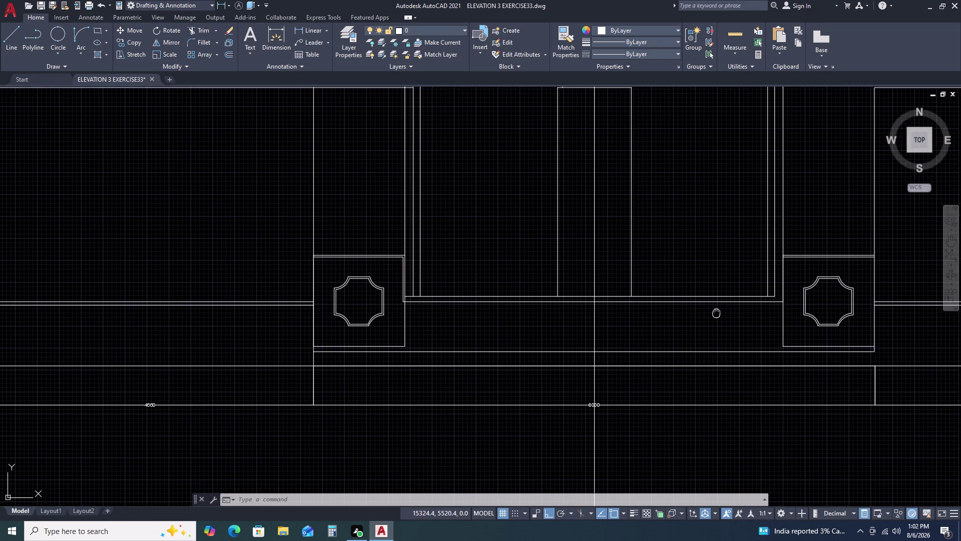
middle_drag(697, 314, 659, 314)
middle_click(653, 316)
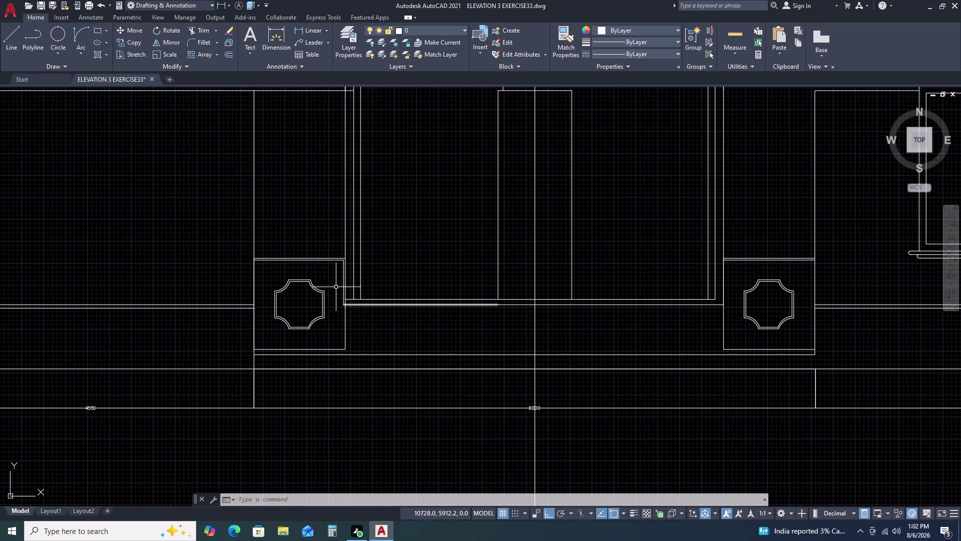
scroll(up, 3)
scroll(up, 3)
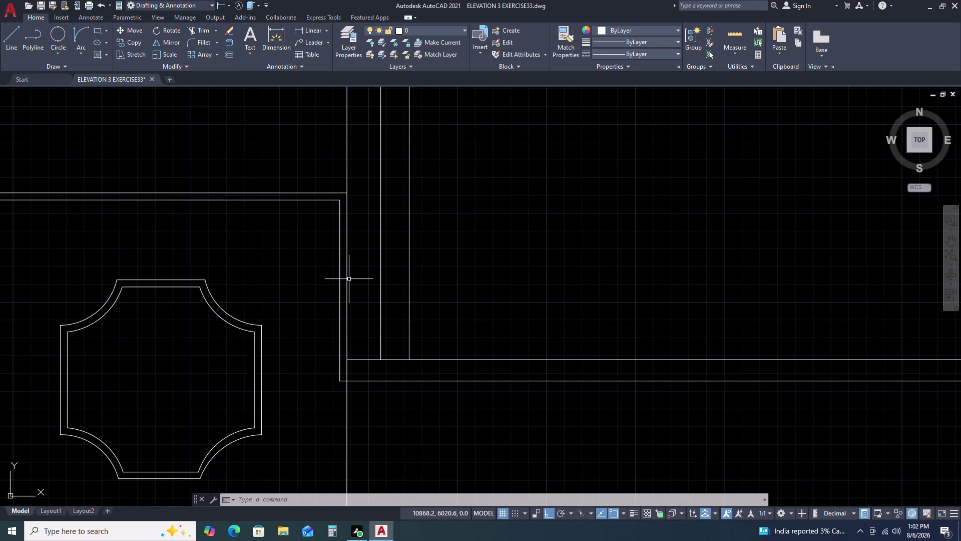
click(348, 287)
scroll(down, 3)
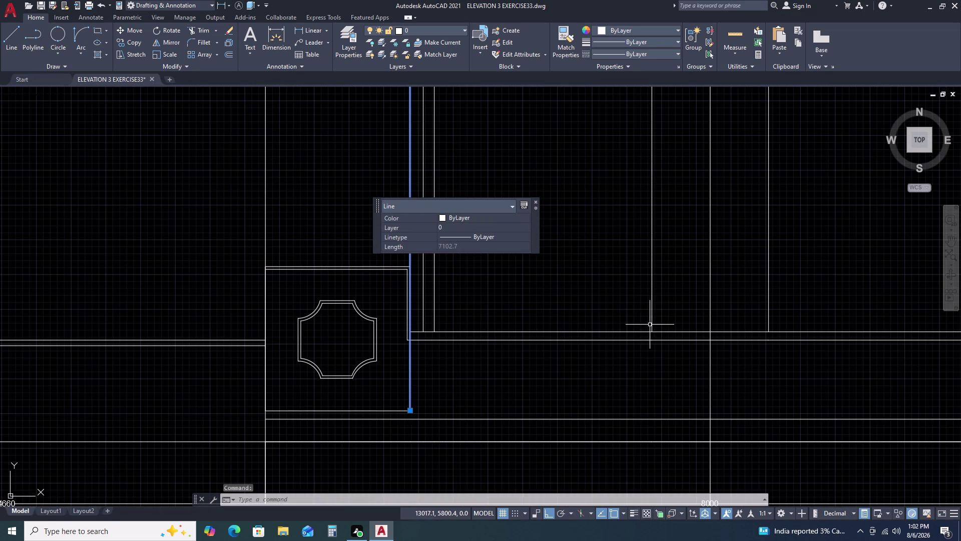
key(Escape)
key(Escape)
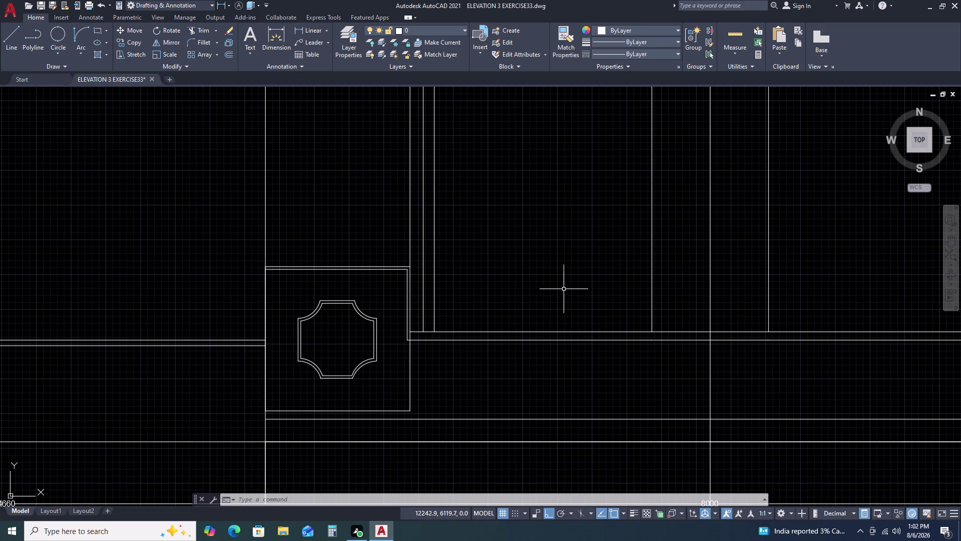
middle_drag(564, 289, 419, 295)
middle_drag(660, 324, 579, 334)
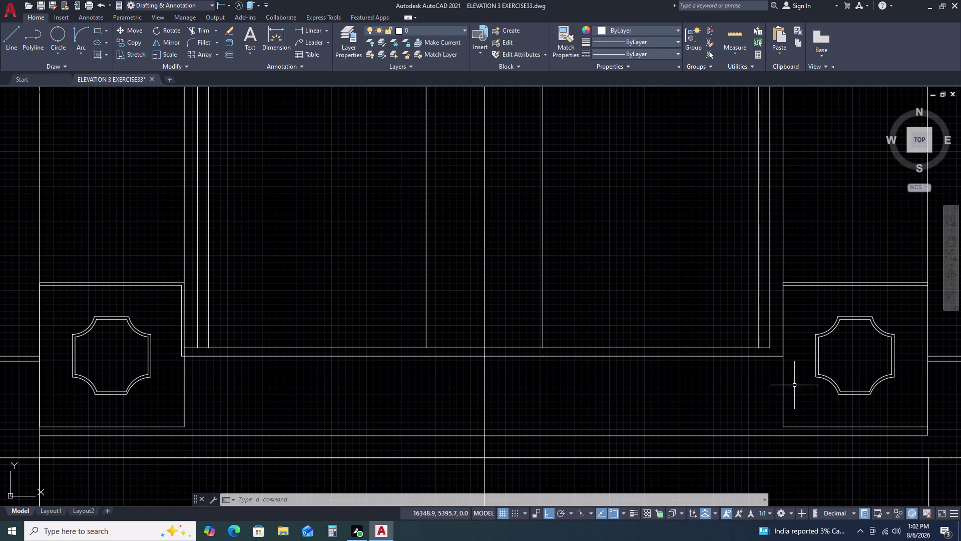
Undo the latest changes, including the recently added linear dimensions.
key(ctrl+z)
key(ctrl+z)
key(ctrl+z)
key(ctrl+z)
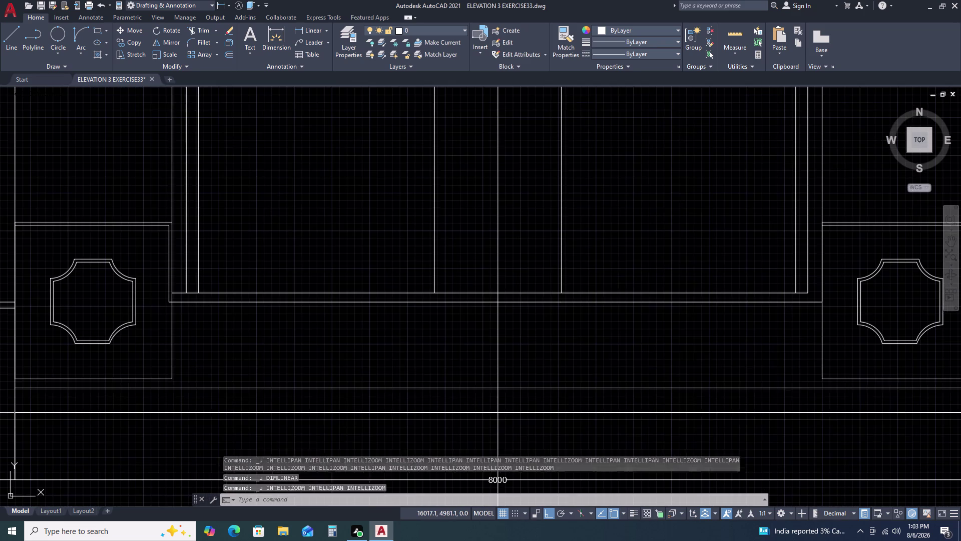
key(ctrl+z)
key(ctrl+z)
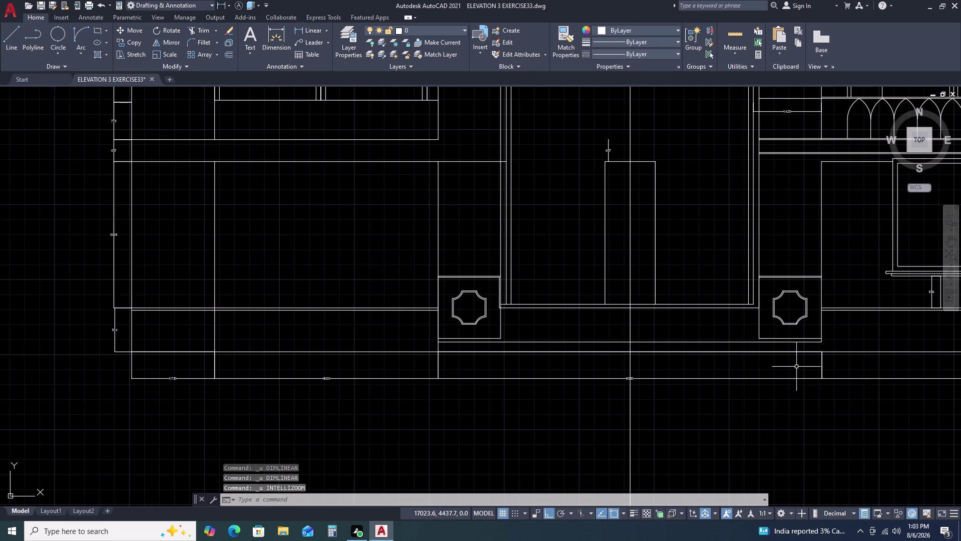
key(ctrl+z)
key(ctrl+z)
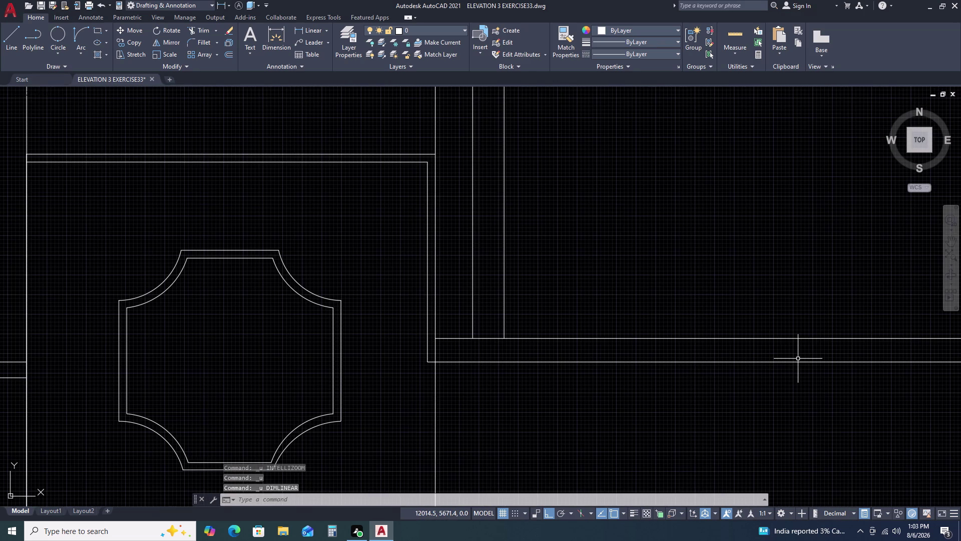
Undo the earlier erase and grip-edit steps, then begin selecting the pillar box.
key(ctrl+z)
key(ctrl+z)
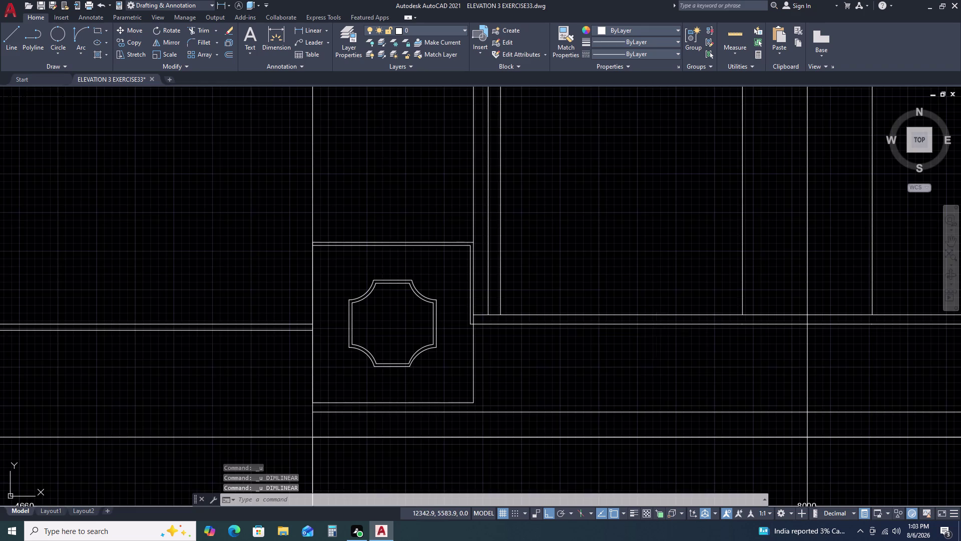
key(ctrl+z)
key(ctrl+z)
key(ctrl+z)
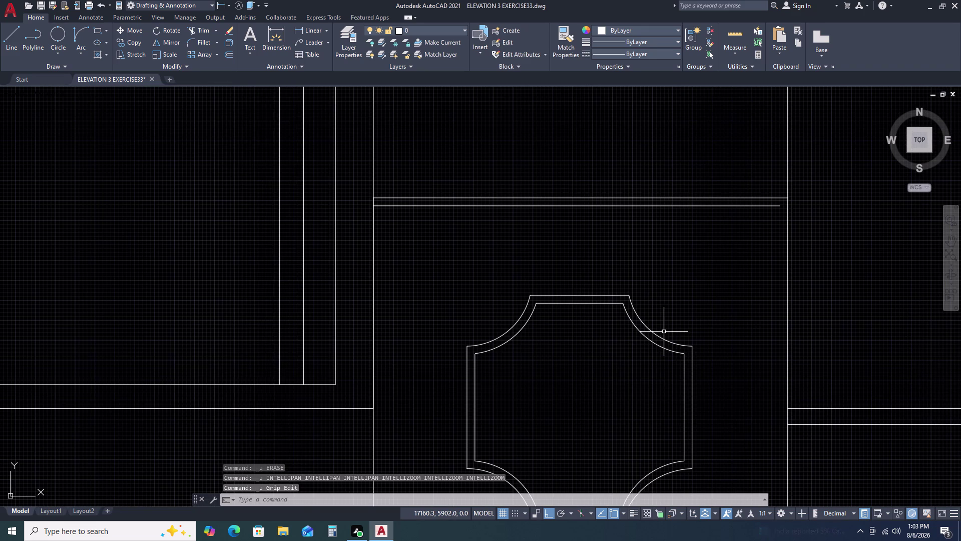
key(ctrl+z)
scroll(down, 3)
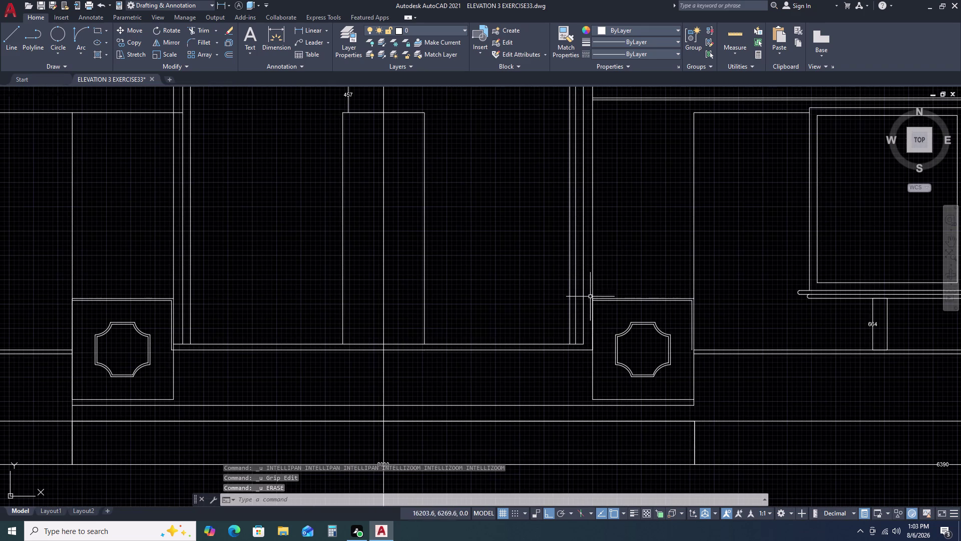
scroll(up, 3)
click(587, 295)
Move the window-selected right pillar box onto the base line.
scroll(down, 3)
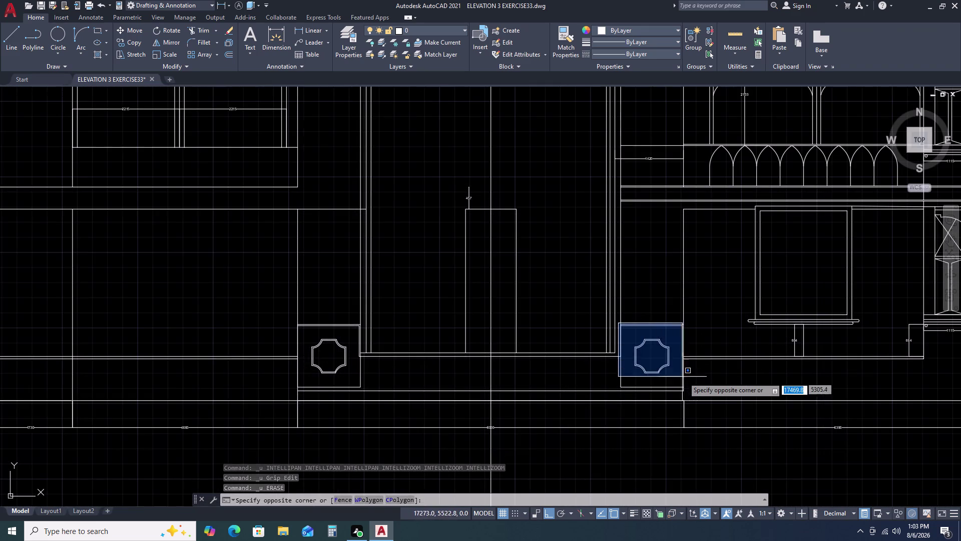
click(689, 397)
scroll(up, 3)
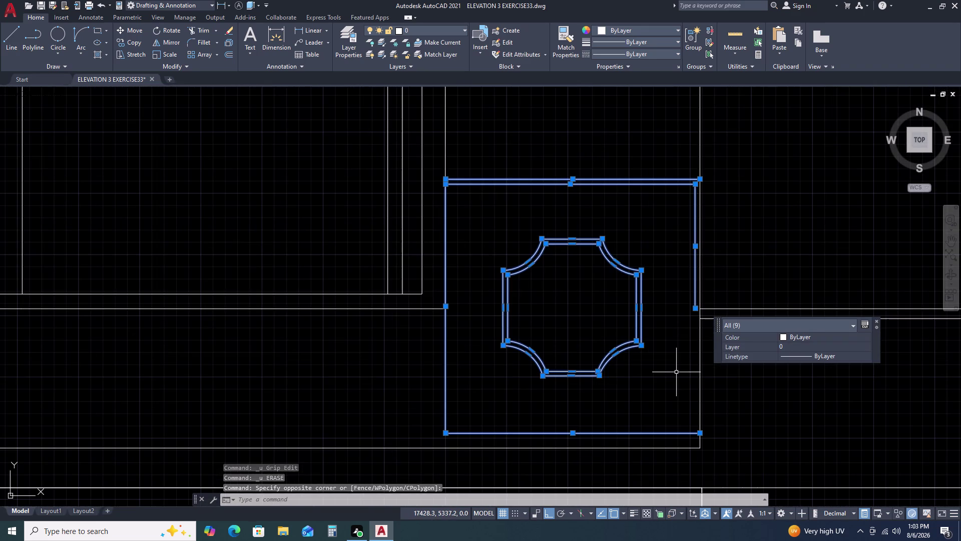
text(M)
key(space)
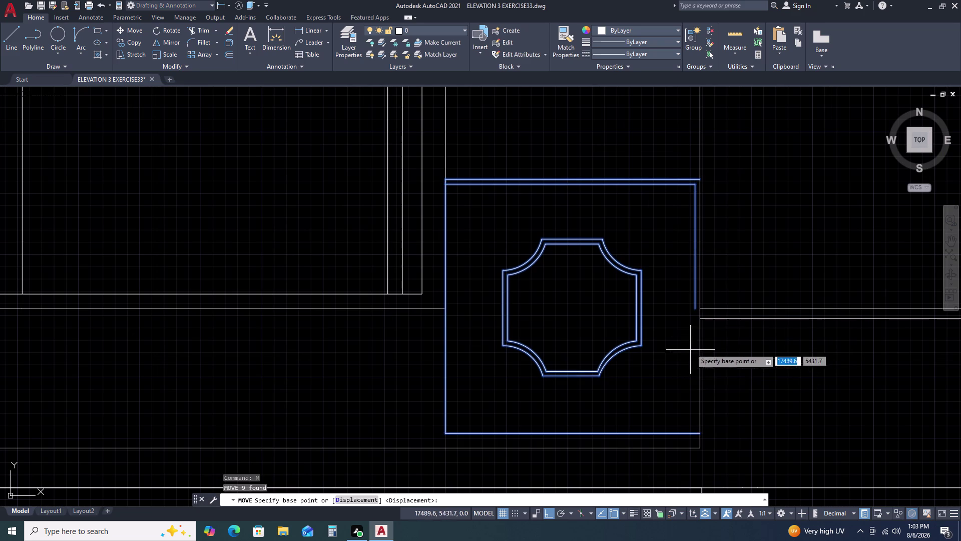
click(695, 311)
click(701, 309)
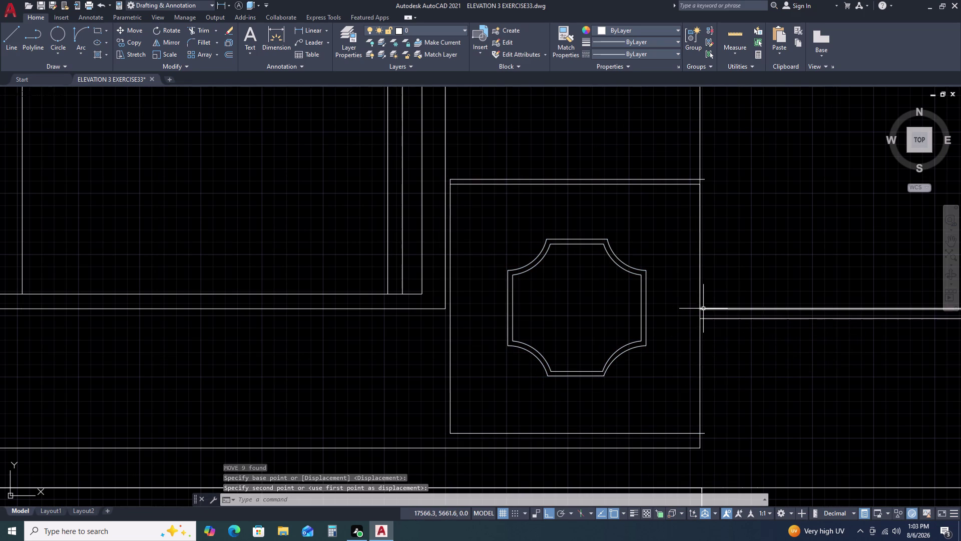
key(Escape)
Trim the overhanging line ends beside the pillar box.
text(TR)
key(space)
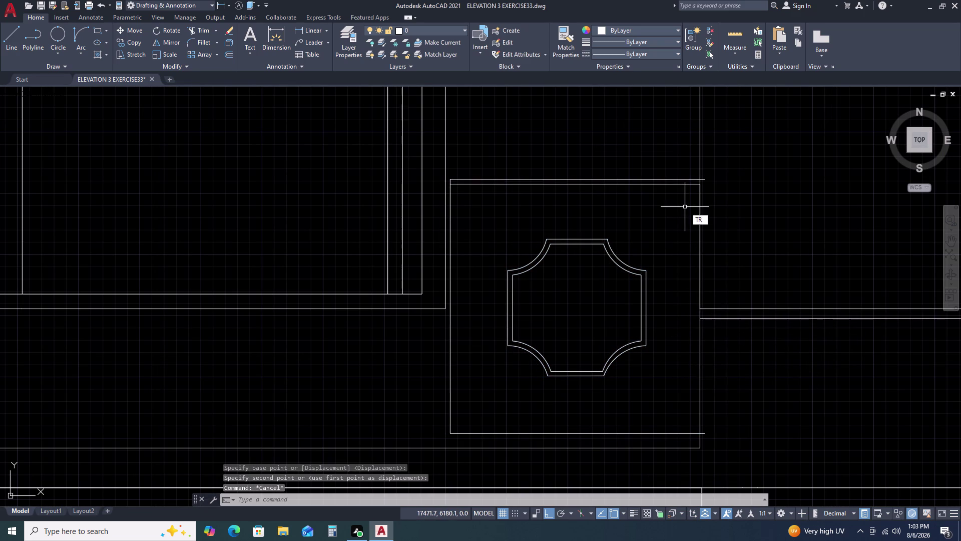
click(703, 179)
scroll(down, 3)
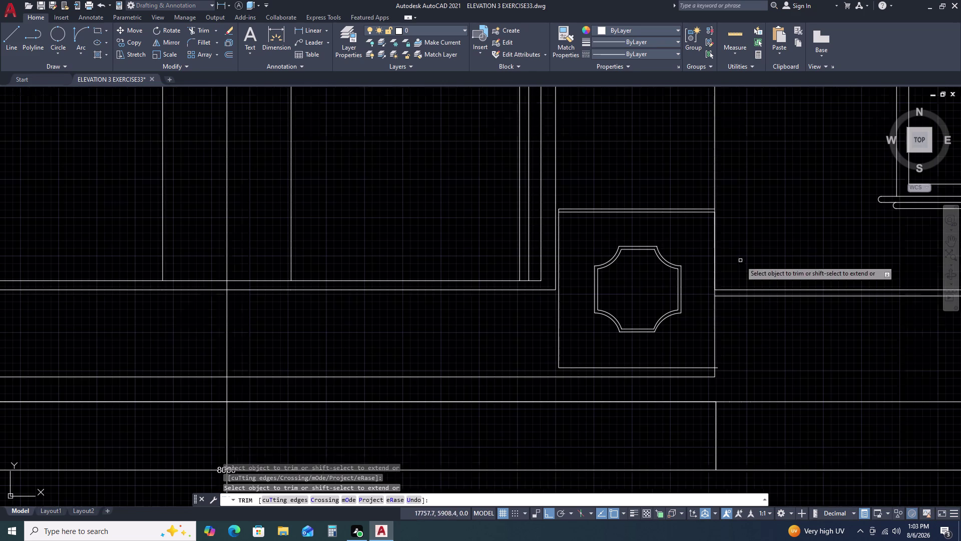
key(Escape)
key(space)
scroll(up, 3)
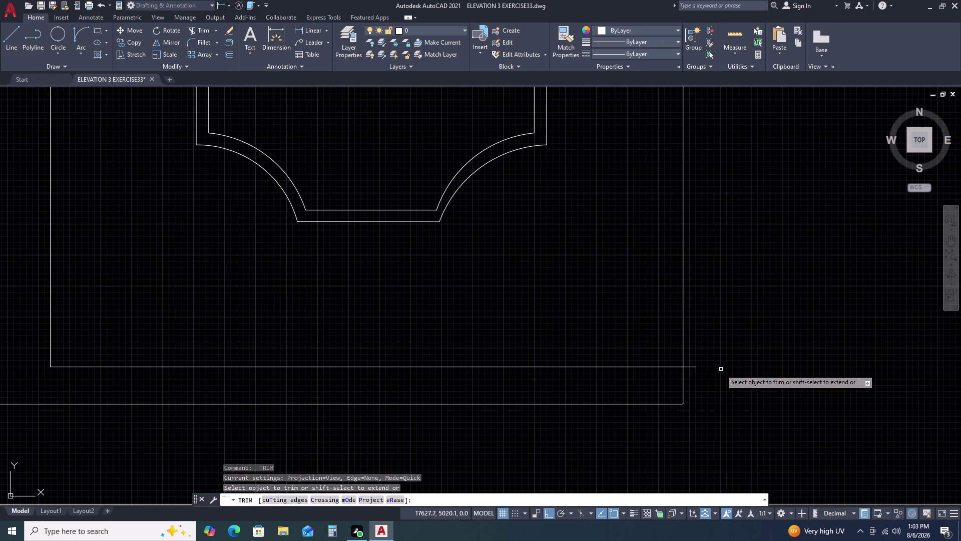
click(688, 365)
scroll(down, 3)
key(Escape)
scroll(up, 3)
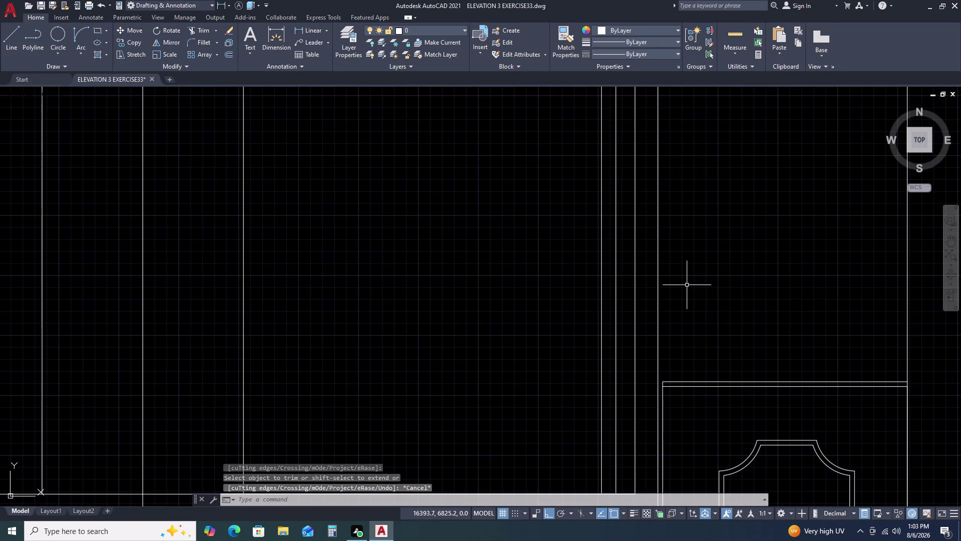
Shift the four vertical wall lines beside the box into position.
click(687, 285)
drag(586, 289, 580, 290)
scroll(down, 3)
scroll(up, 3)
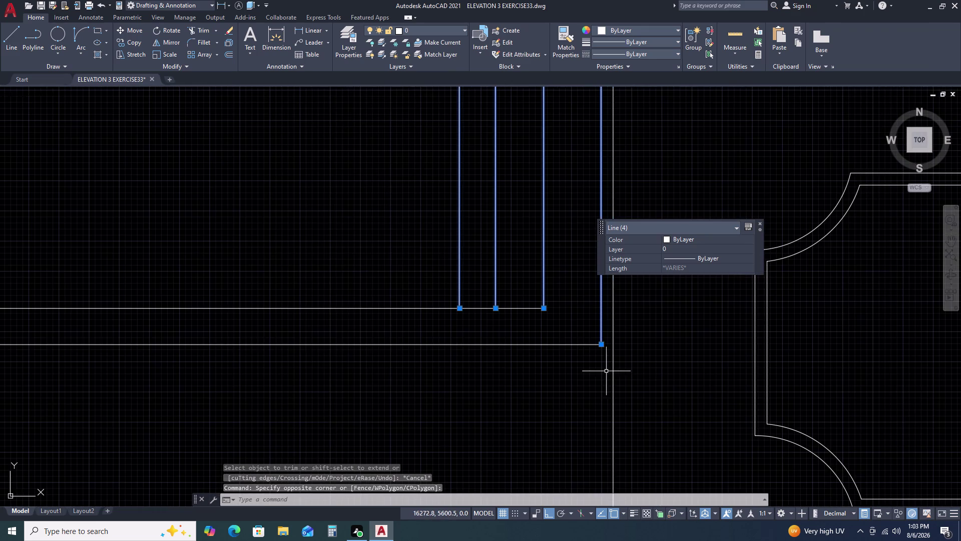
text(M)
key(space)
click(601, 347)
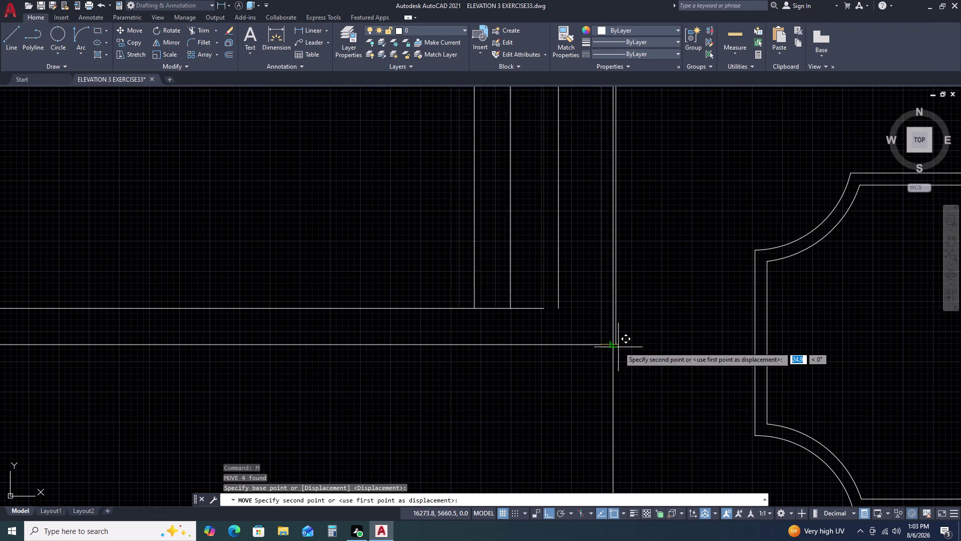
click(613, 347)
scroll(down, 3)
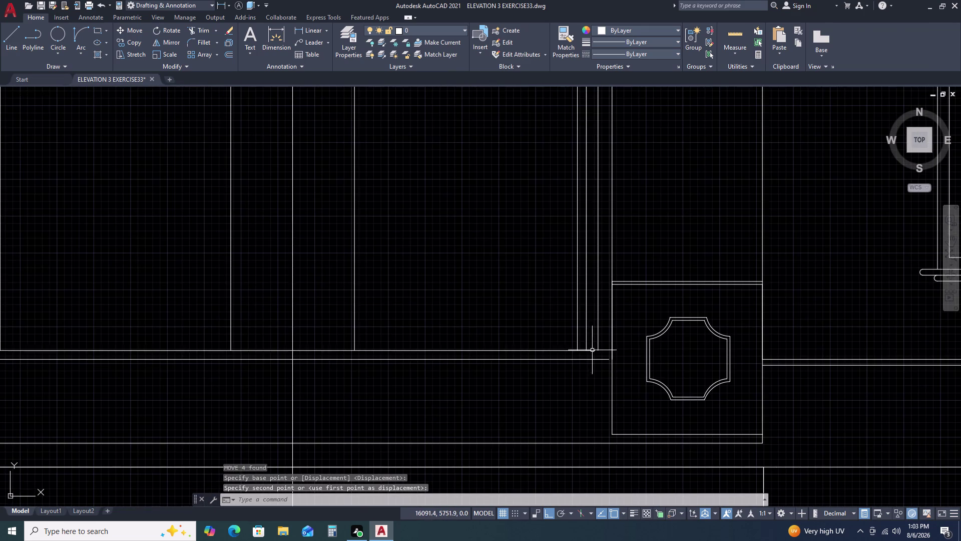
scroll(up, 3)
Extend the four wall lines down to the base line using a fence.
text(EX)
key(space)
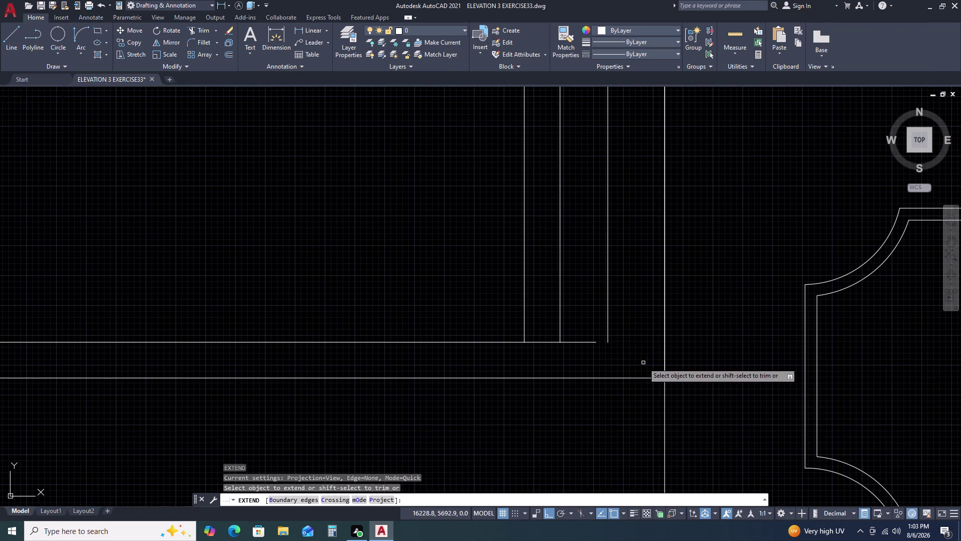
click(643, 363)
click(621, 392)
click(592, 333)
click(581, 353)
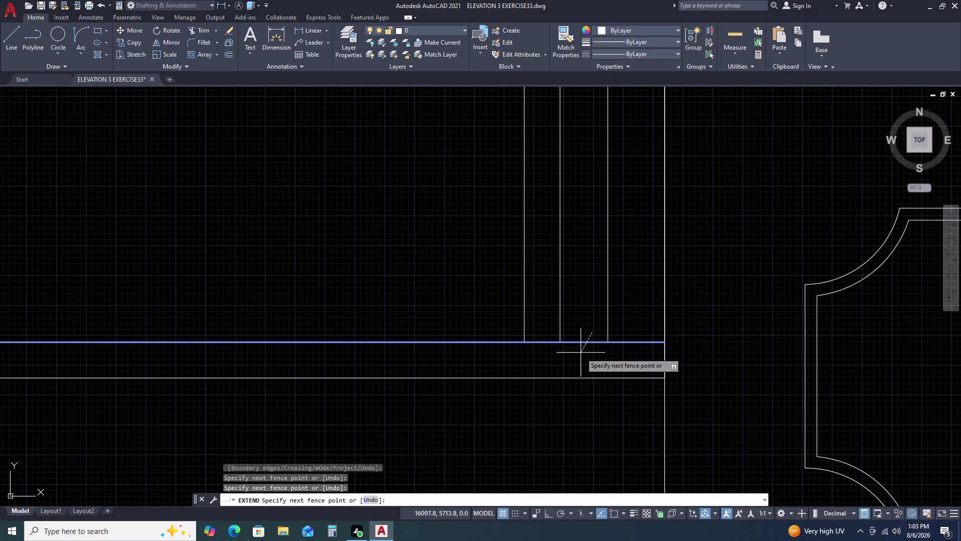
scroll(down, 3)
key(Escape)
scroll(down, 3)
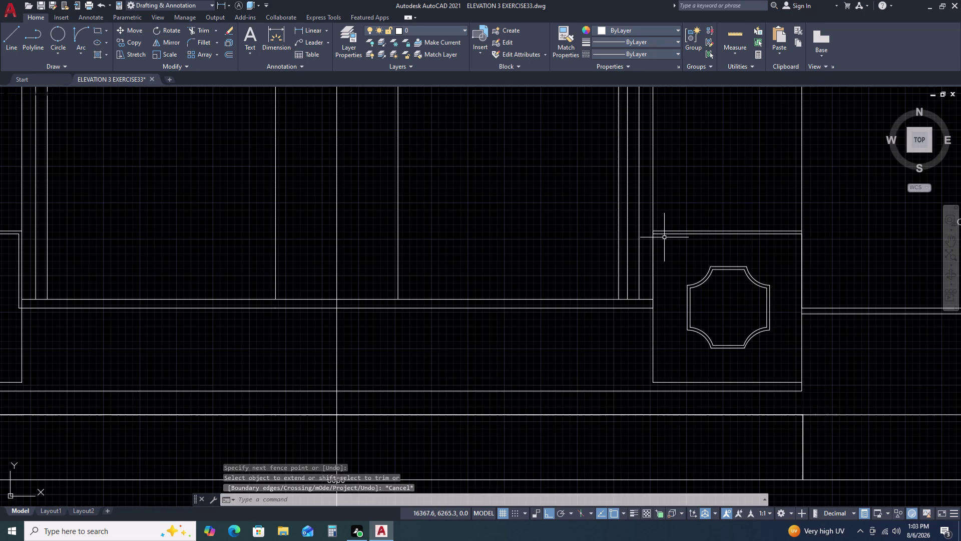
Fence-trim the short stray line below the 1420 dimension.
middle_drag(664, 237, 668, 284)
middle_drag(672, 306, 673, 313)
middle_click(684, 346)
scroll(down, 3)
middle_drag(678, 237, 687, 356)
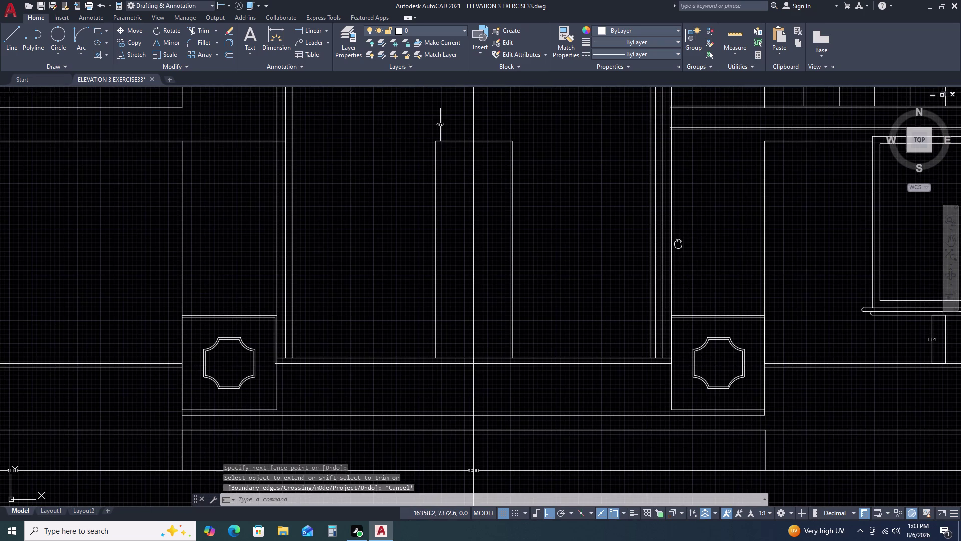
middle_drag(687, 356, 707, 402)
scroll(up, 3)
key(t)
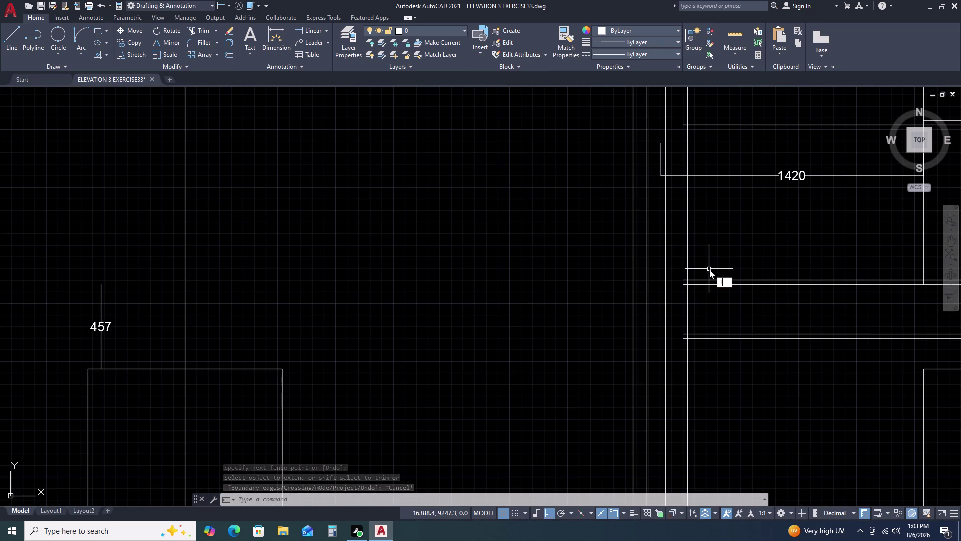
key(r)
key(space)
click(684, 350)
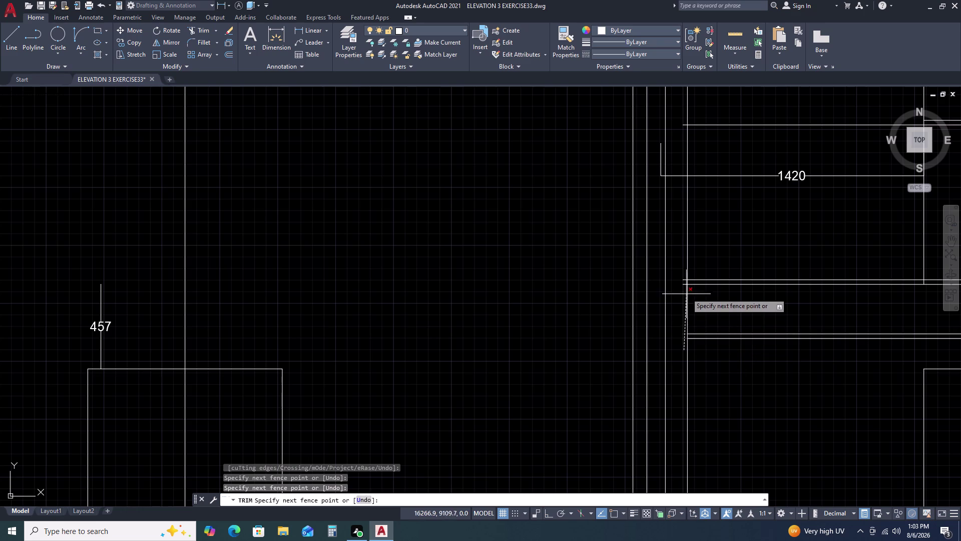
click(684, 277)
key(Escape)
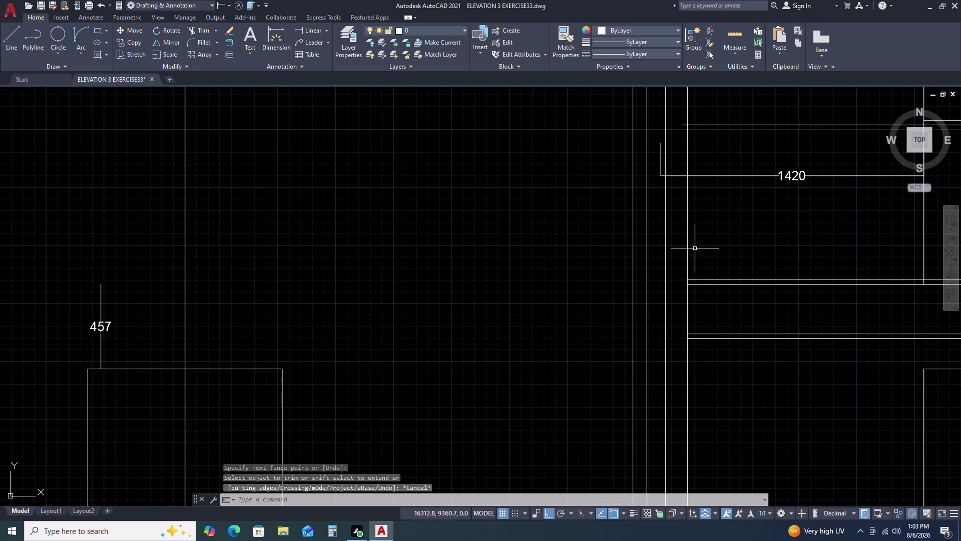
Return to the base line near the right pillar box and start a linear dimension (DLI).
scroll(down, 3)
middle_drag(741, 272, 706, 277)
middle_click(694, 279)
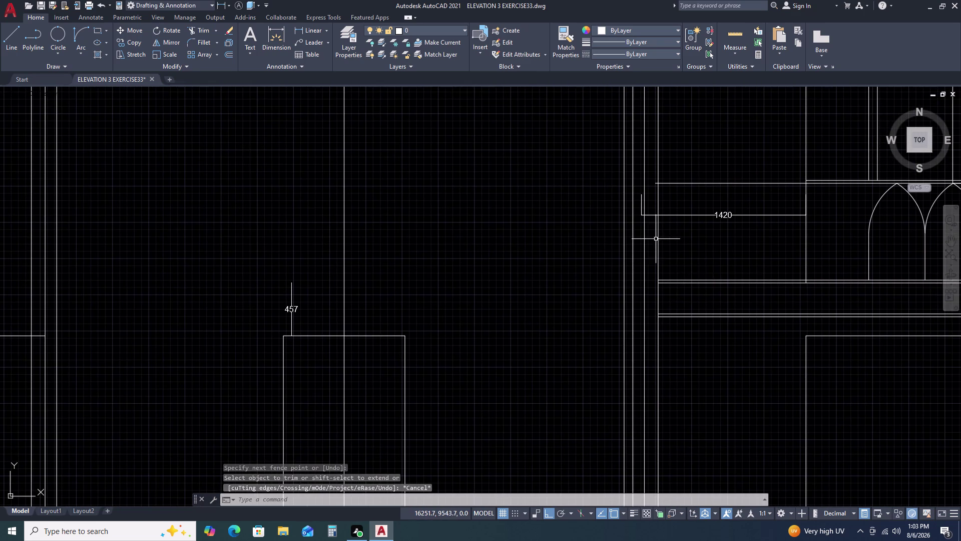
scroll(down, 3)
scroll(up, 3)
scroll(up, 3)
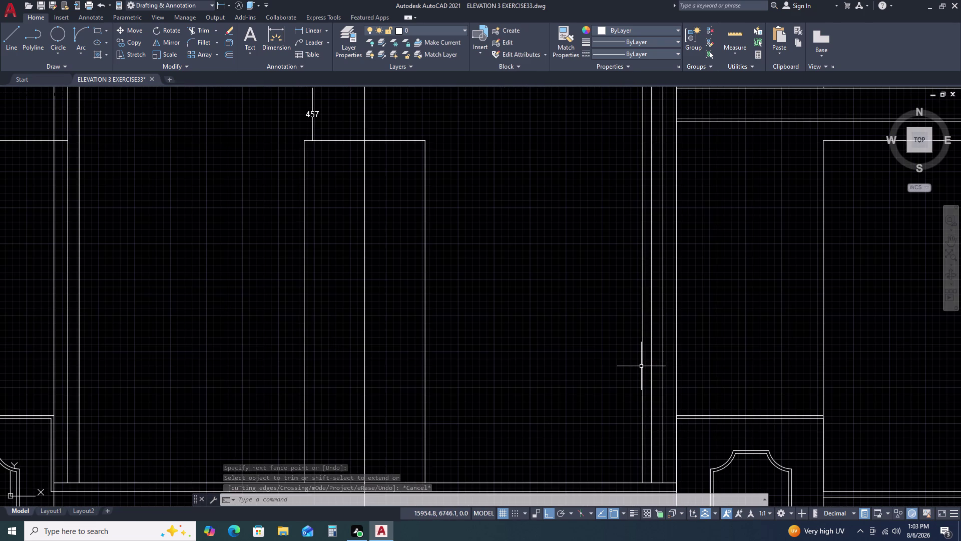
middle_drag(676, 266, 572, 338)
middle_click(569, 340)
scroll(down, 3)
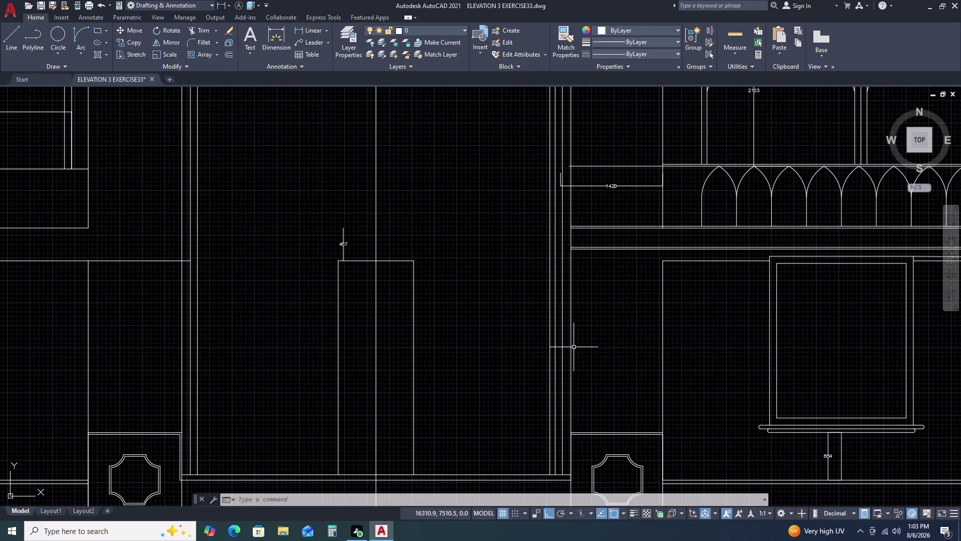
scroll(up, 3)
scroll(down, 3)
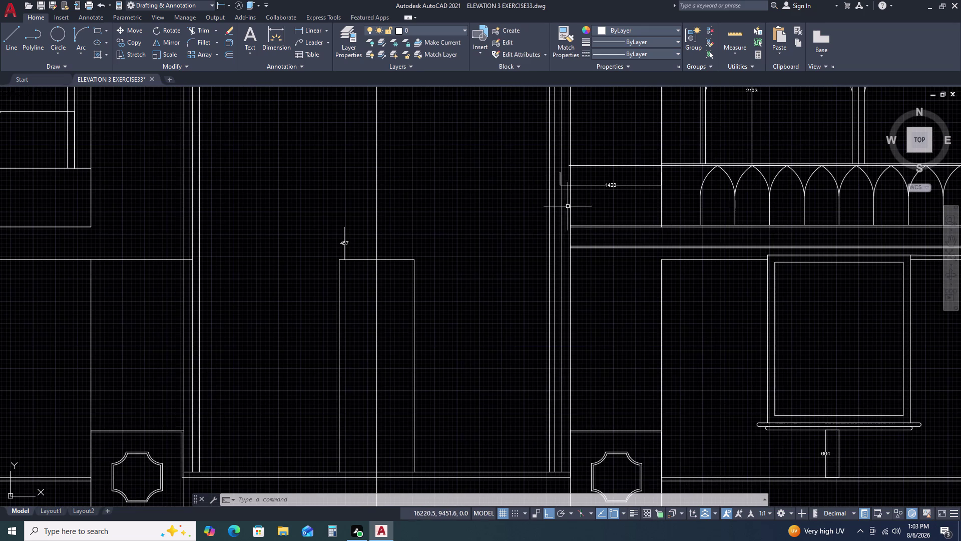
middle_drag(616, 372, 625, 303)
middle_click(627, 284)
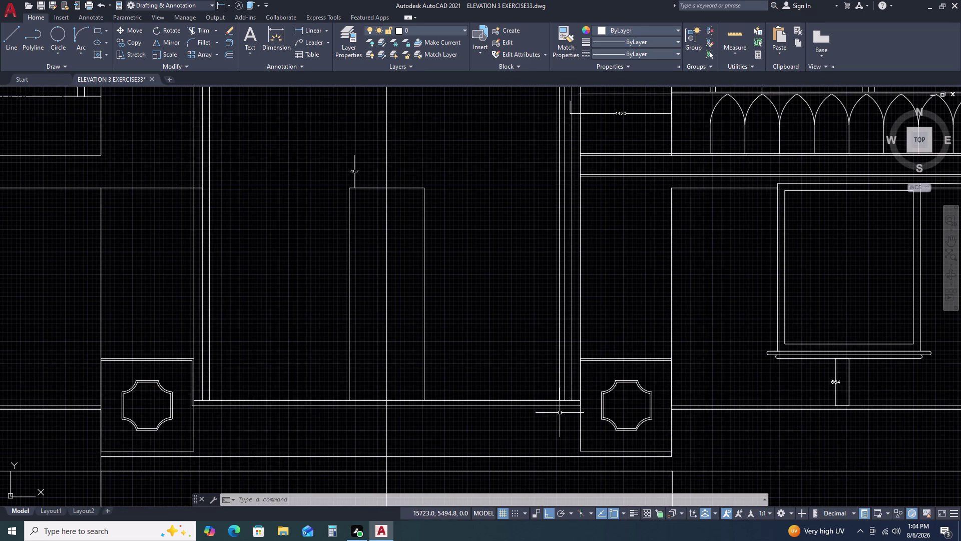
text(D)
text(LI)
key(space)
scroll(down, 3)
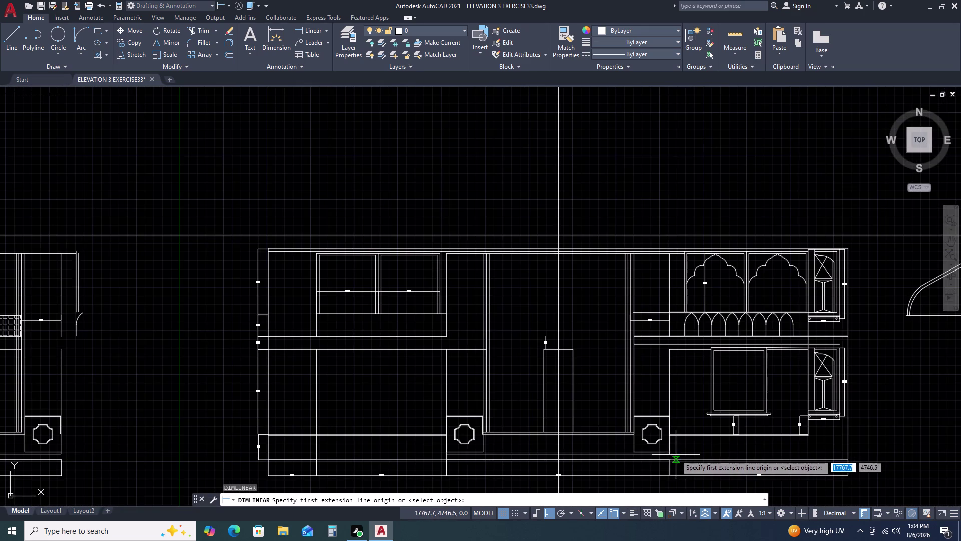
Snap the first dimension point at the pillar box corner, then cancel the attempt.
middle_drag(663, 459, 661, 402)
scroll(up, 3)
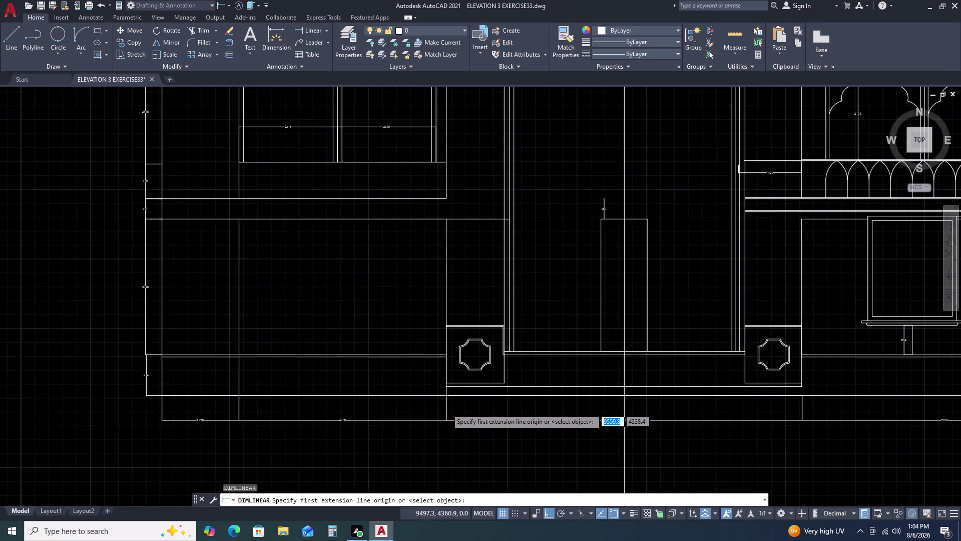
scroll(up, 3)
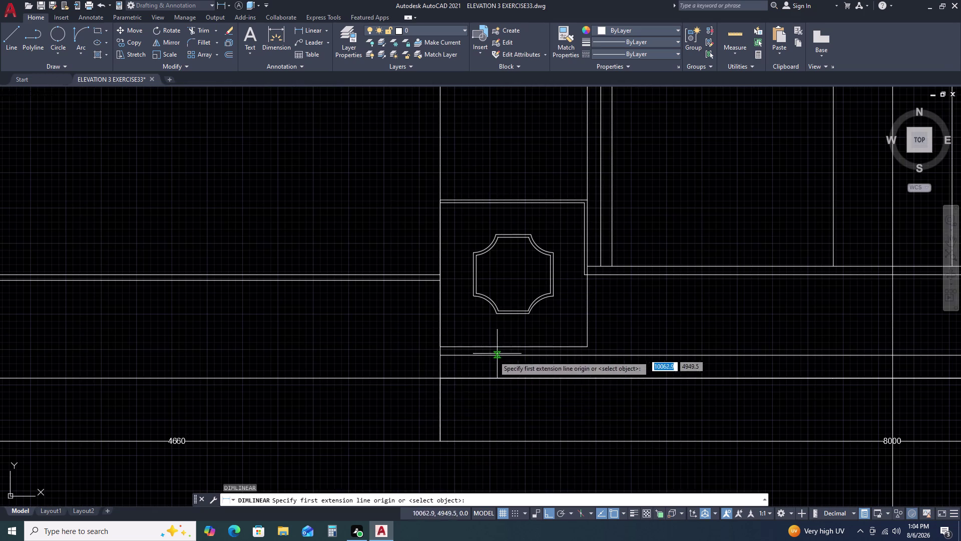
scroll(up, 3)
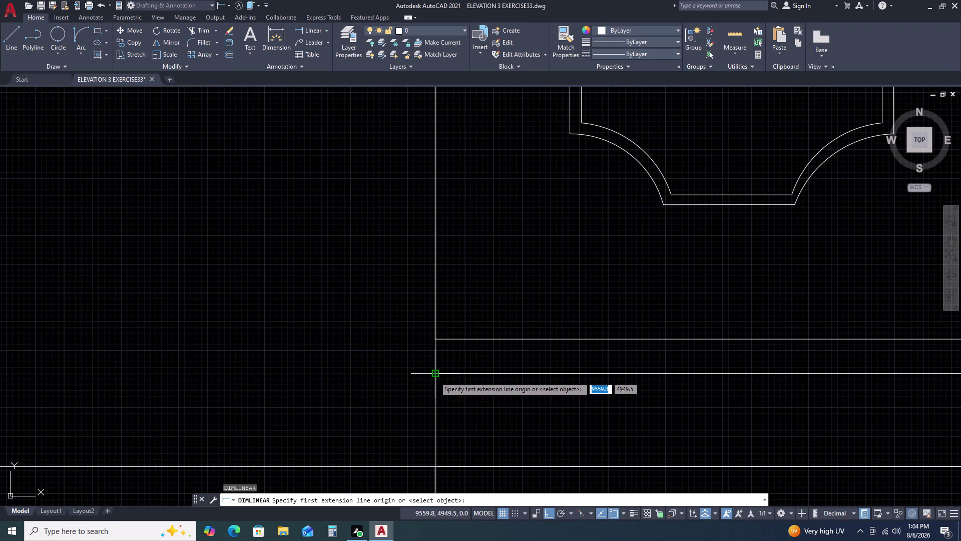
click(434, 376)
middle_drag(746, 393, 411, 416)
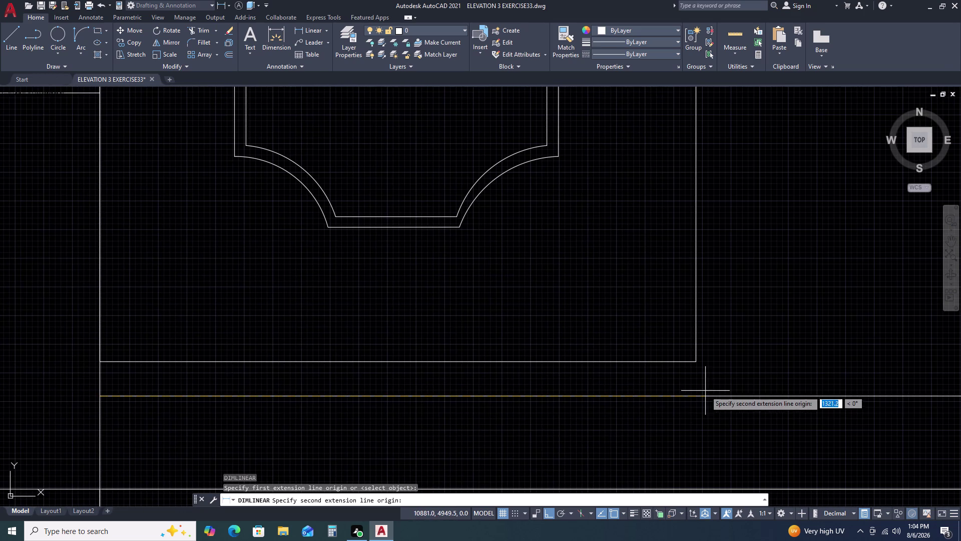
key(space)
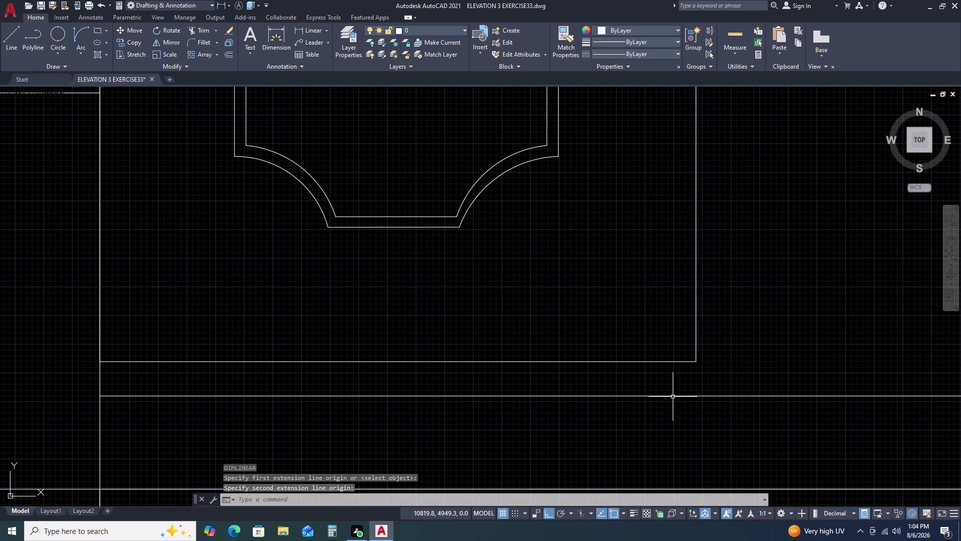
Redo the linear dimension across the box's two bottom corners, measuring 1301.
key(space)
click(102, 361)
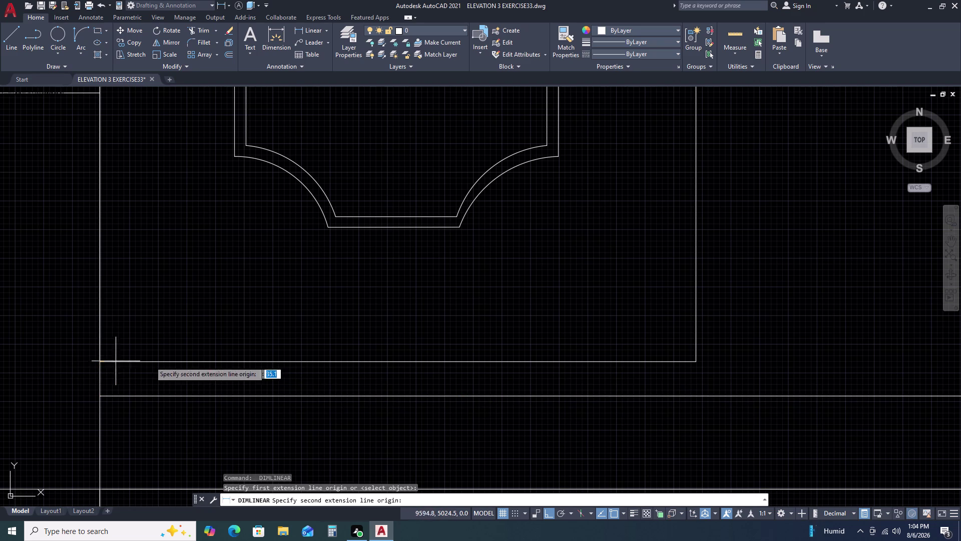
click(694, 363)
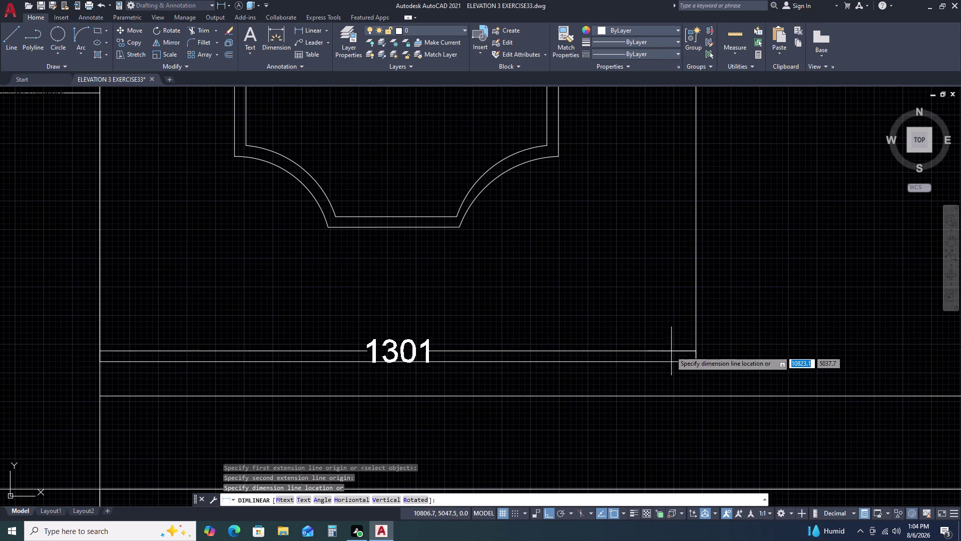
scroll(down, 3)
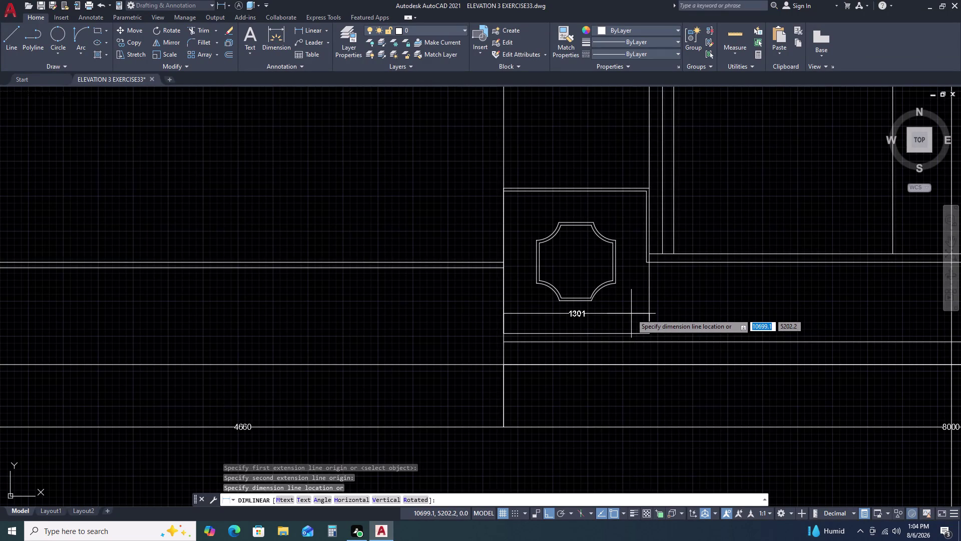
key(space)
Dimension the left pillar box's width as 1420, placed above the box.
key(space)
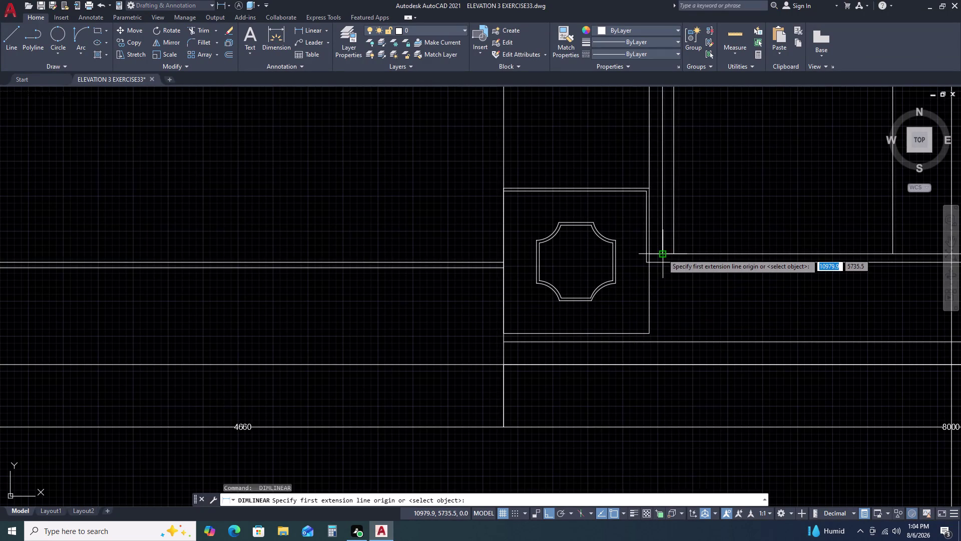
click(663, 253)
click(503, 255)
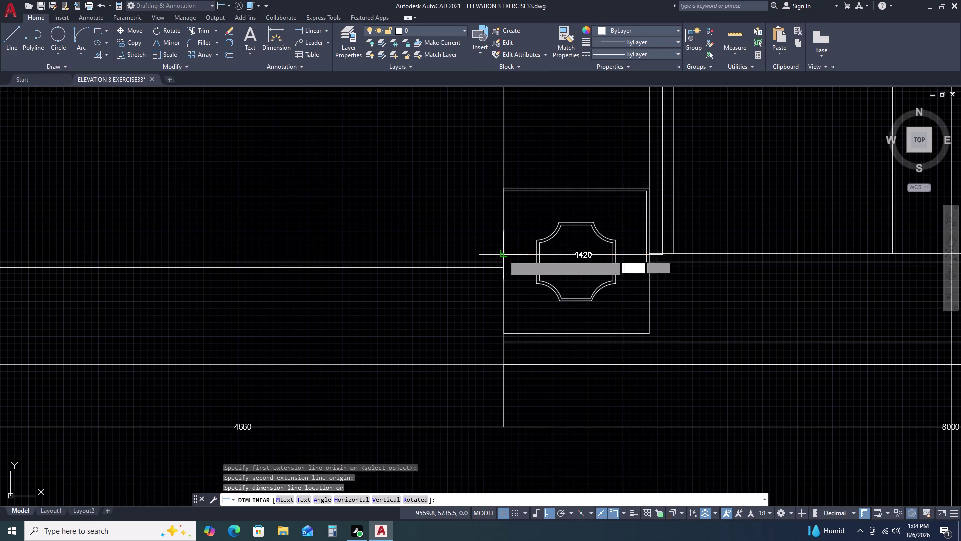
click(515, 211)
key(space)
Dimension across the right pillar box's edges, then cancel the incorrect 1395 result.
middle_drag(796, 347, 603, 356)
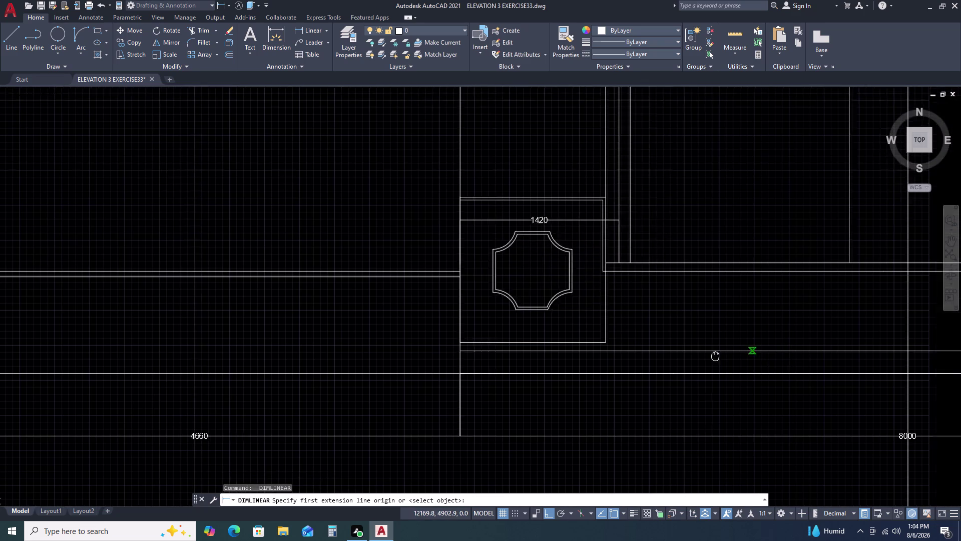
middle_drag(603, 356, 367, 356)
middle_drag(811, 274, 611, 318)
middle_drag(583, 322, 578, 322)
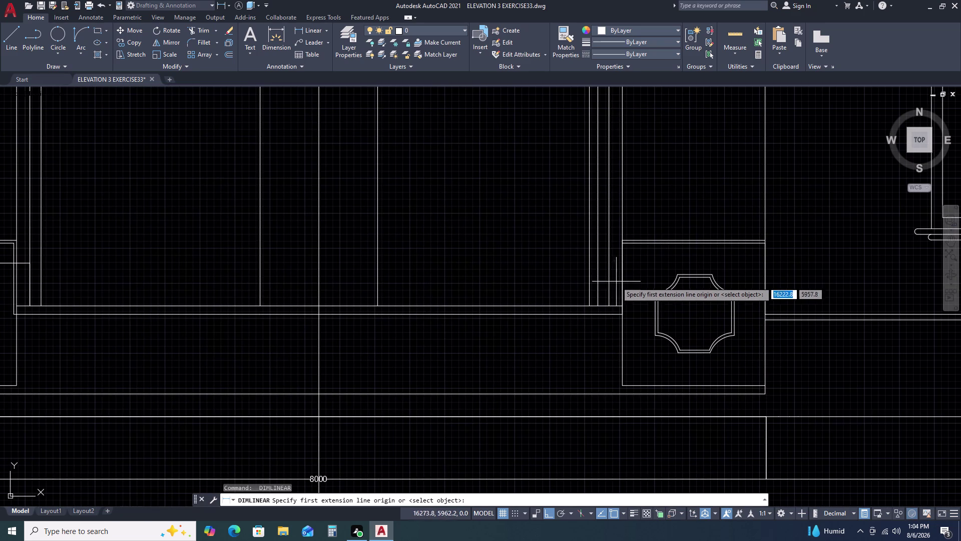
click(611, 305)
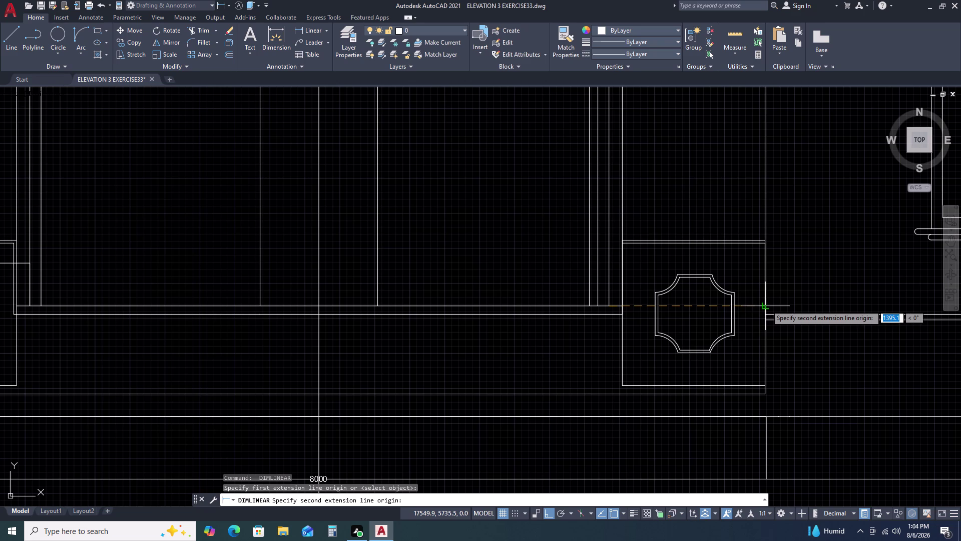
click(766, 305)
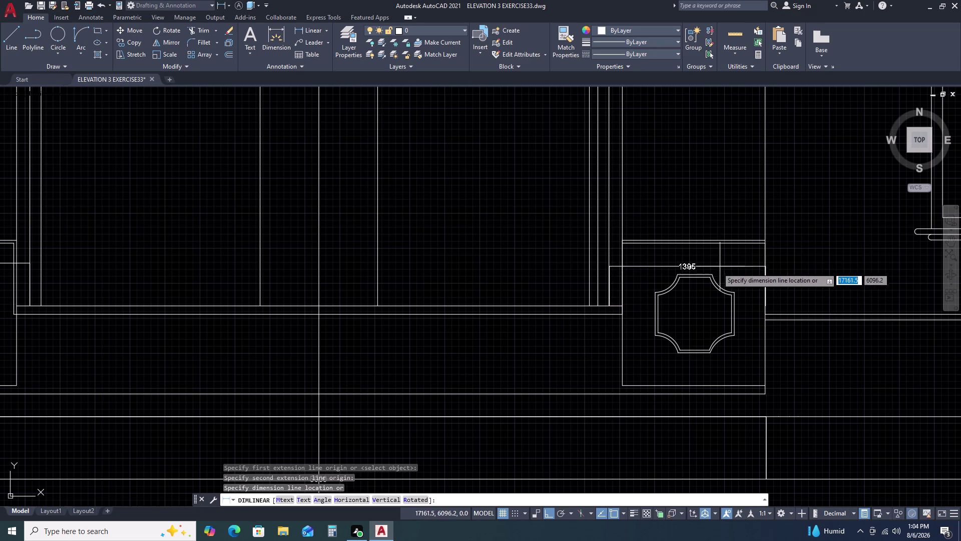
key(Escape)
Retry the right pillar box width dimension, then cancel it unfinished.
key(space)
scroll(up, 3)
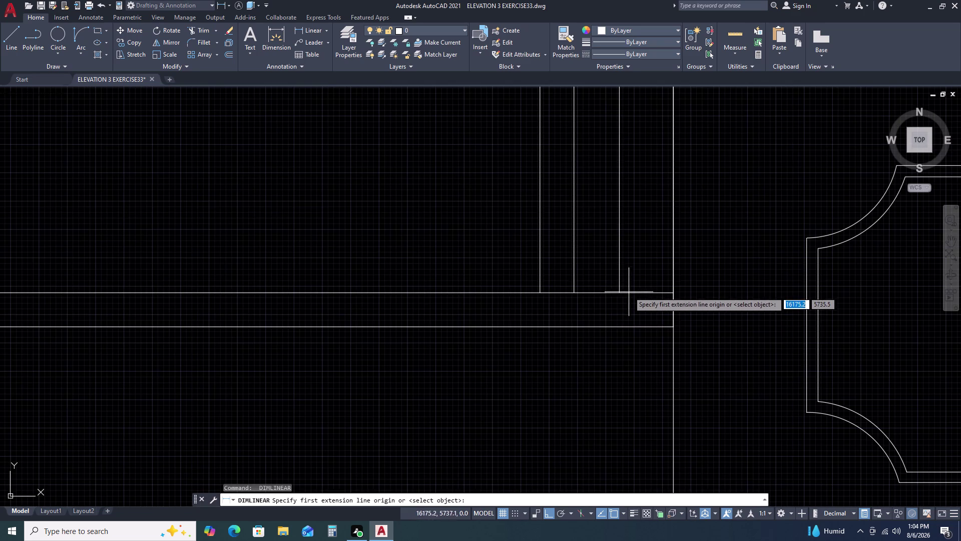
click(619, 290)
middle_drag(786, 302, 425, 314)
scroll(down, 3)
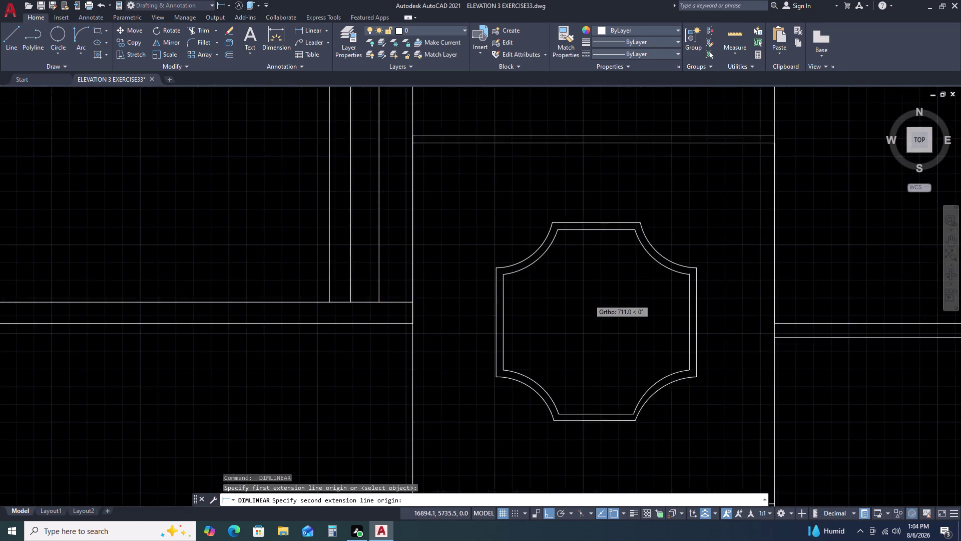
scroll(down, 3)
scroll(up, 3)
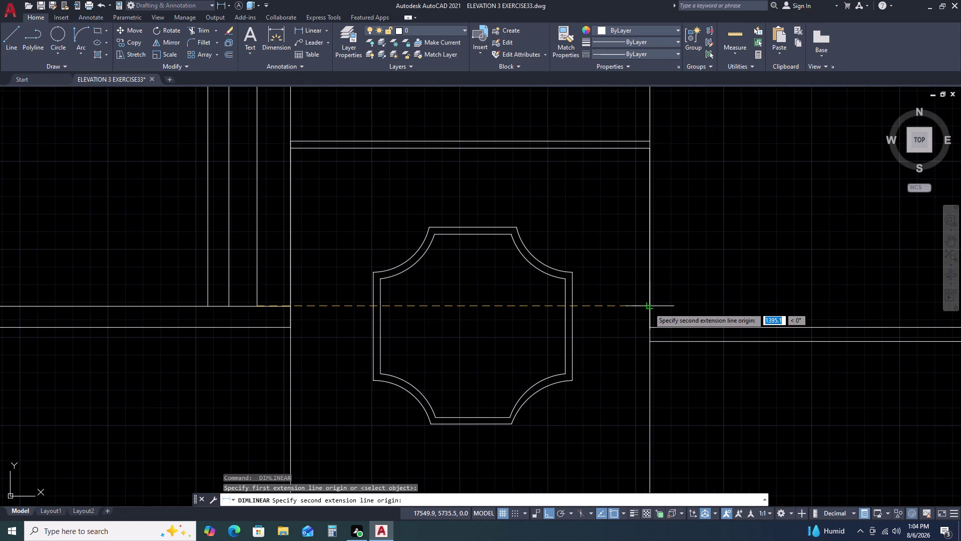
click(649, 307)
key(Escape)
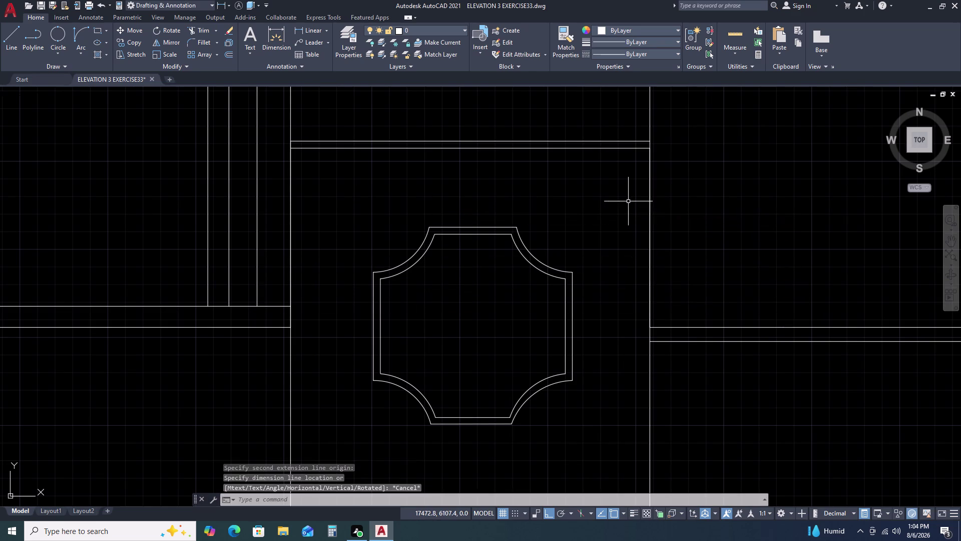
scroll(down, 3)
scroll(down, 3)
scroll(down, 3)
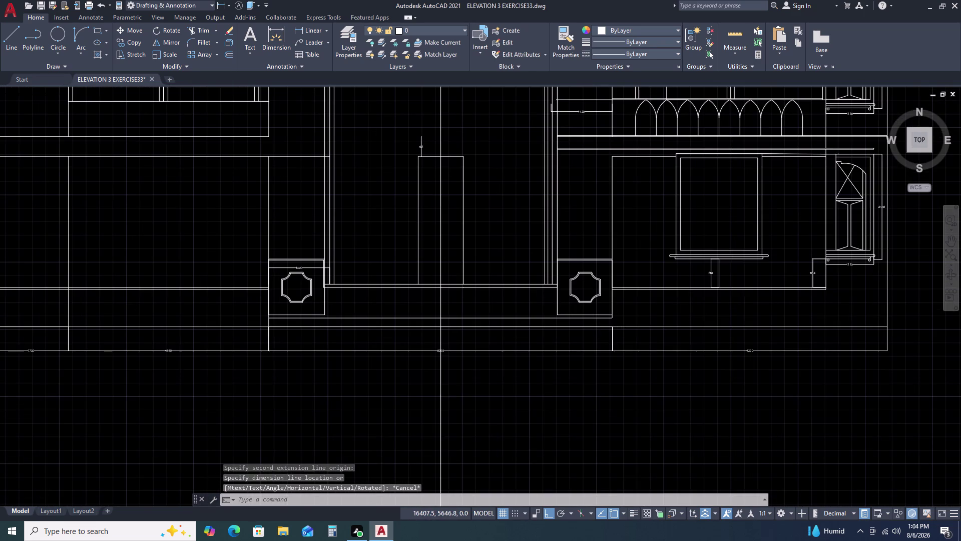
middle_drag(557, 239, 561, 281)
middle_click(562, 287)
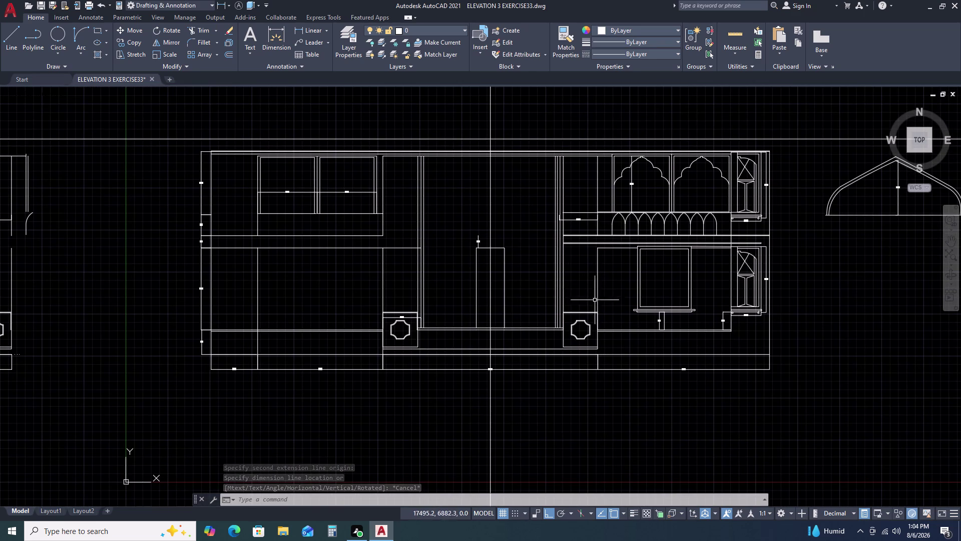
scroll(up, 3)
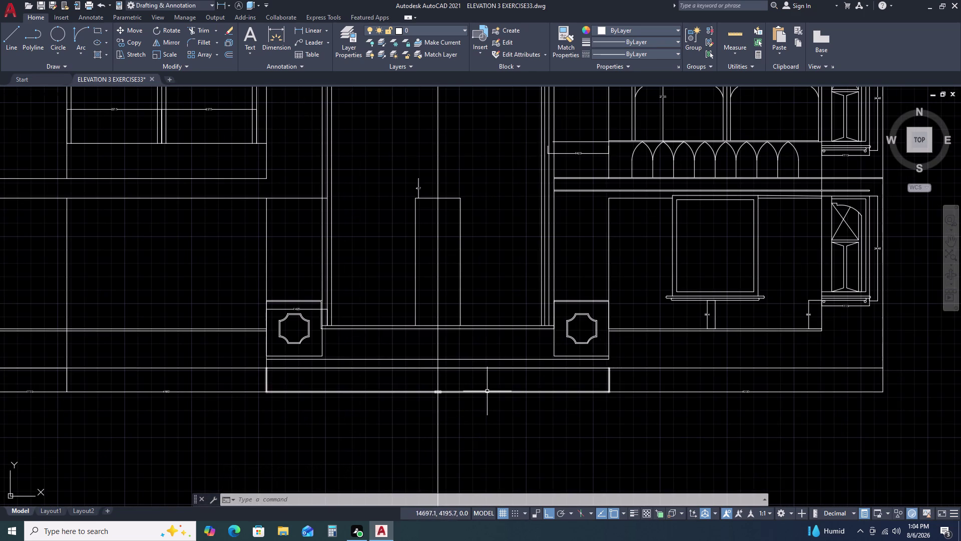
click(487, 391)
key(Escape)
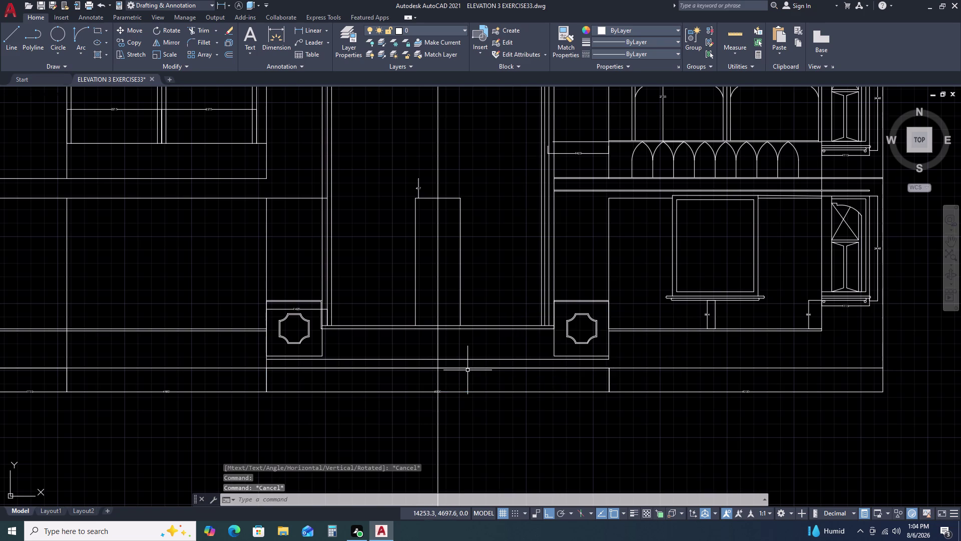
click(468, 371)
click(472, 365)
click(469, 366)
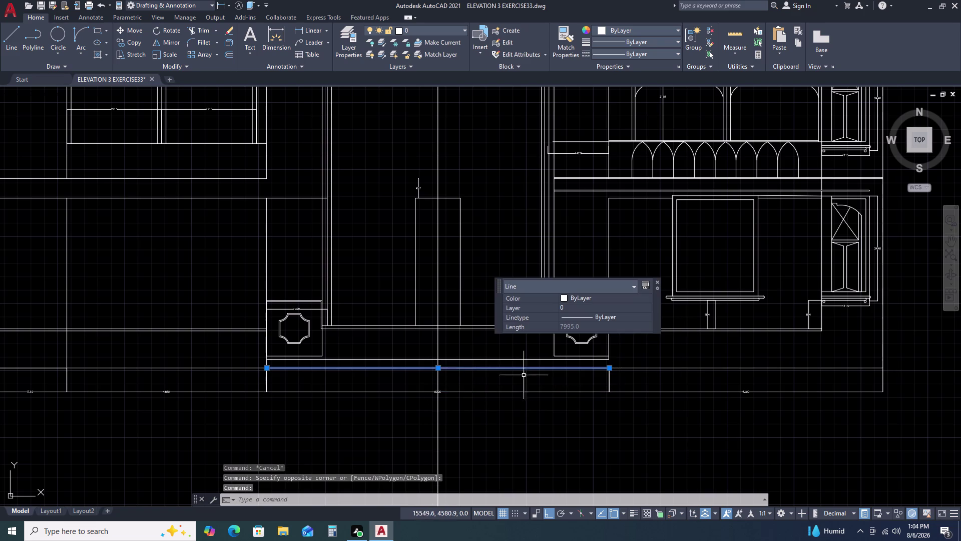
key(Escape)
scroll(down, 3)
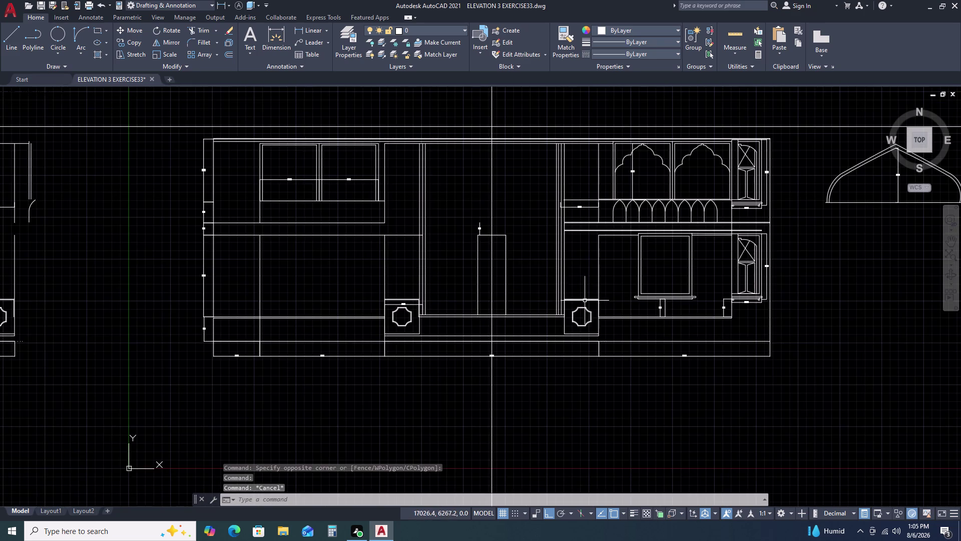
scroll(up, 3)
Delete the right pillar box together with its octagon and adjoining lines.
click(590, 284)
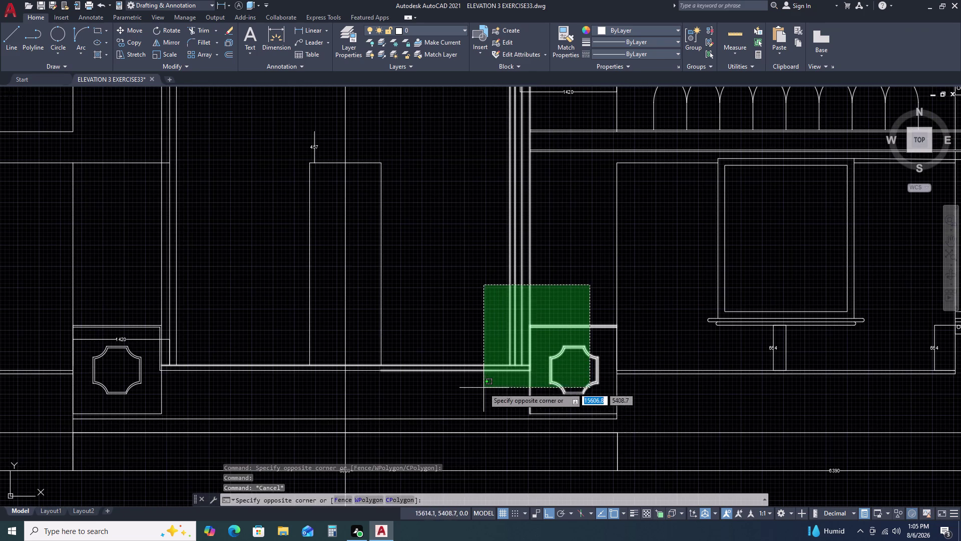
click(479, 388)
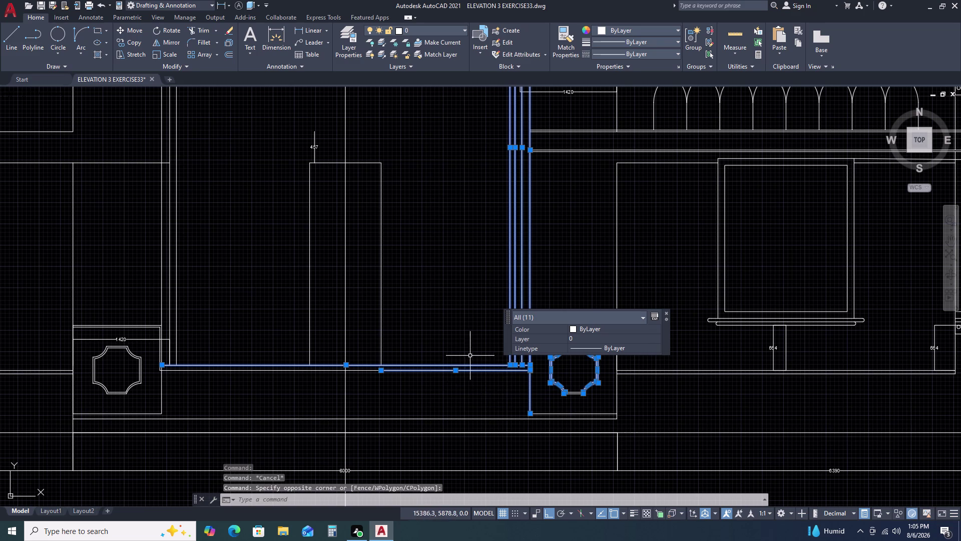
scroll(down, 3)
scroll(down, 3)
scroll(down, 3)
key(Escape)
scroll(down, 3)
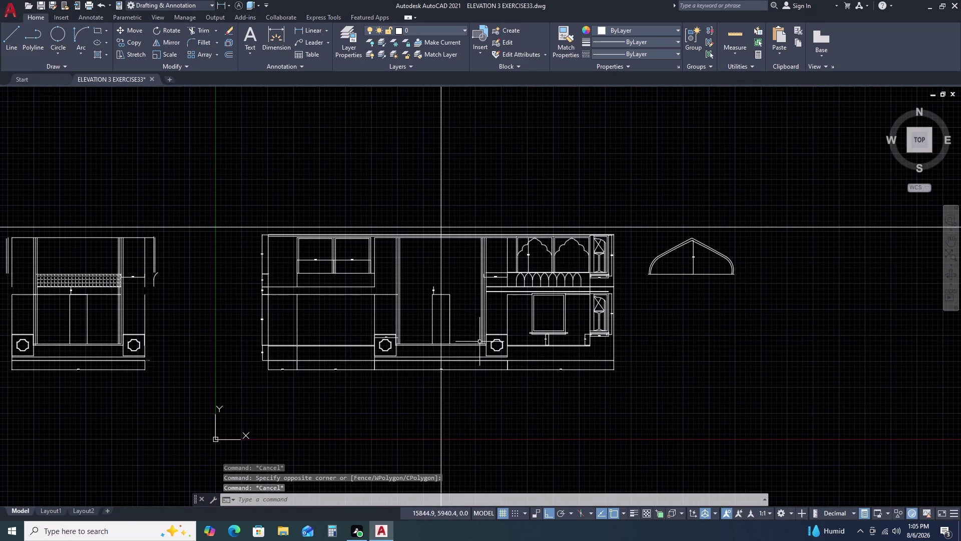
scroll(up, 3)
click(548, 303)
click(419, 425)
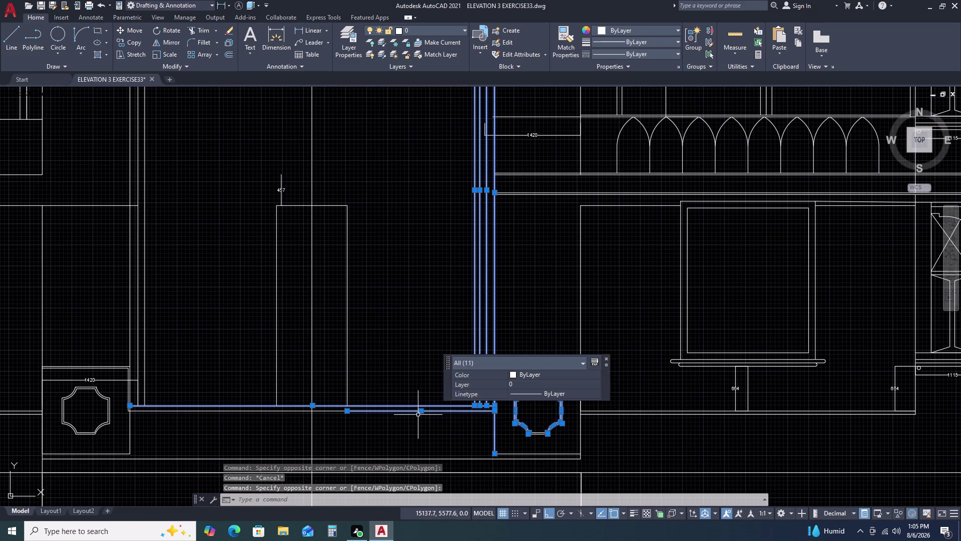
key(Delete)
Delete the short stray double line below the former pillar box.
scroll(down, 3)
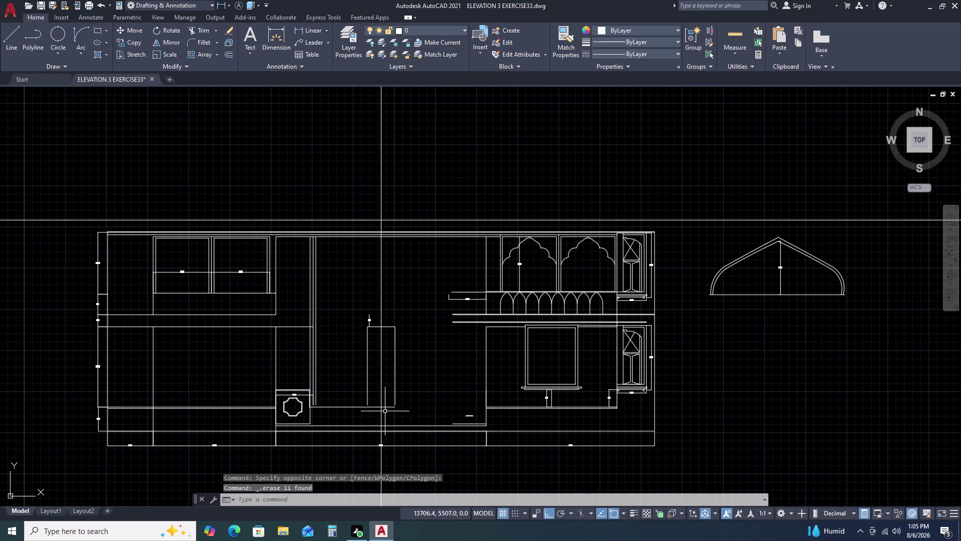
scroll(up, 3)
click(436, 388)
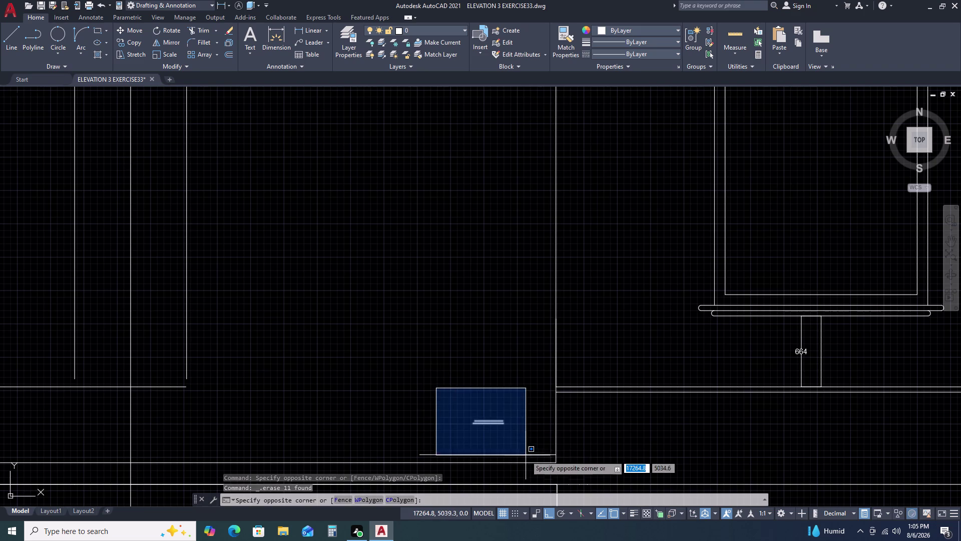
click(525, 456)
key(Delete)
drag(525, 455, 520, 455)
key(Delete)
scroll(down, 3)
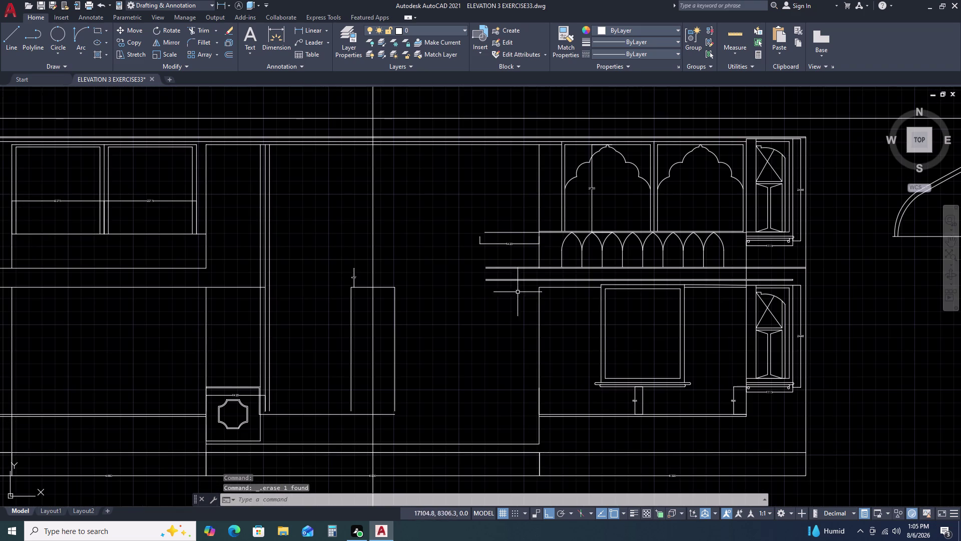
Erase the short stray line beside the scalloped arcade.
click(526, 208)
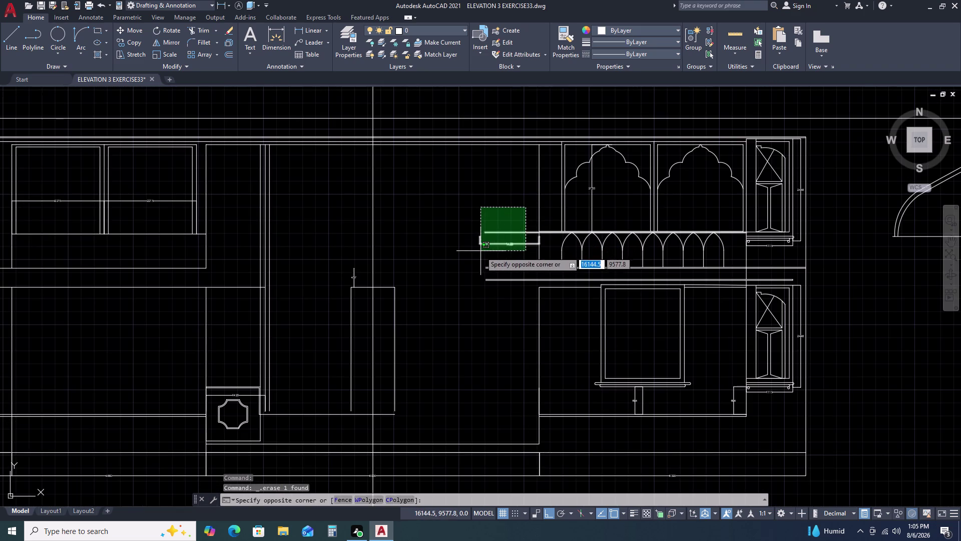
key(Escape)
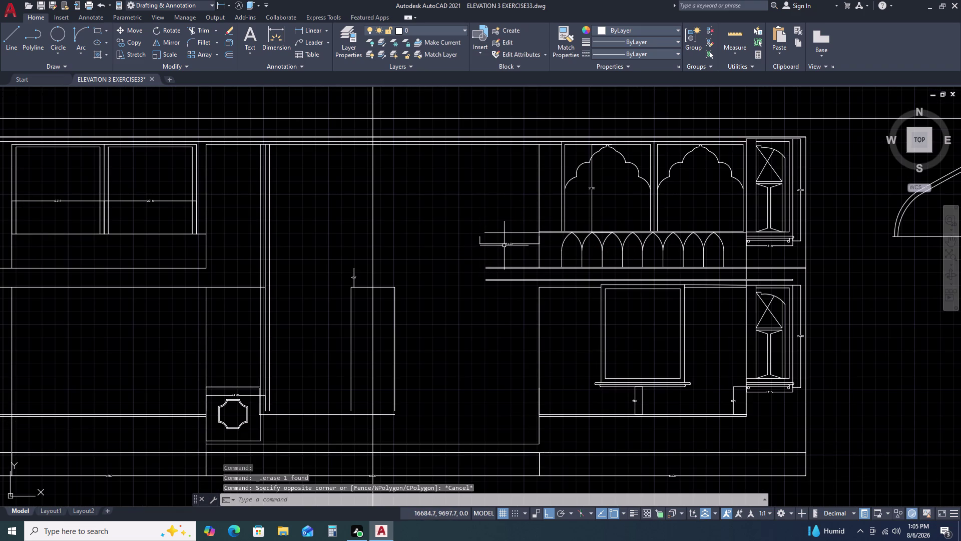
click(506, 245)
click(505, 239)
key(Delete)
scroll(up, 3)
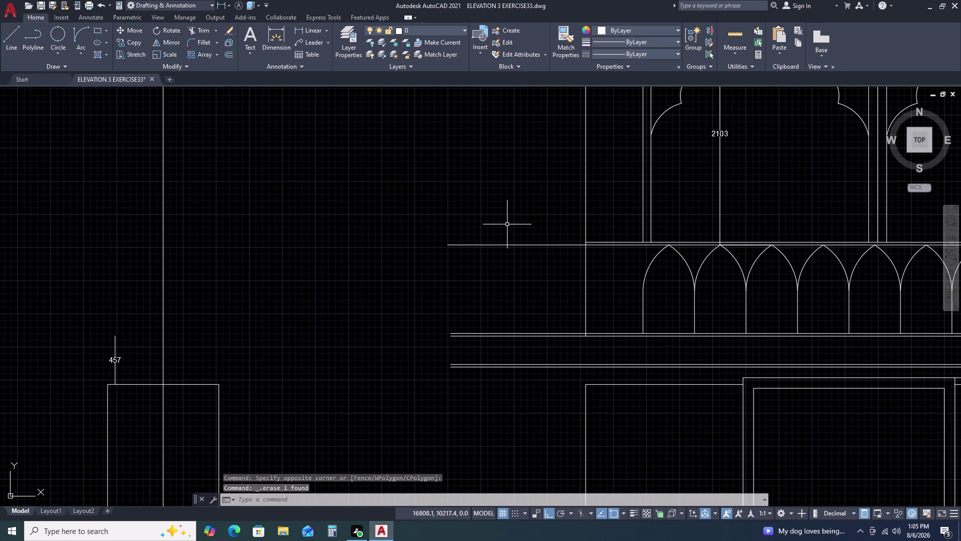
Fence-trim the line stubs beside the 1420 pillar-box dimension.
text(TR)
key(space)
click(526, 234)
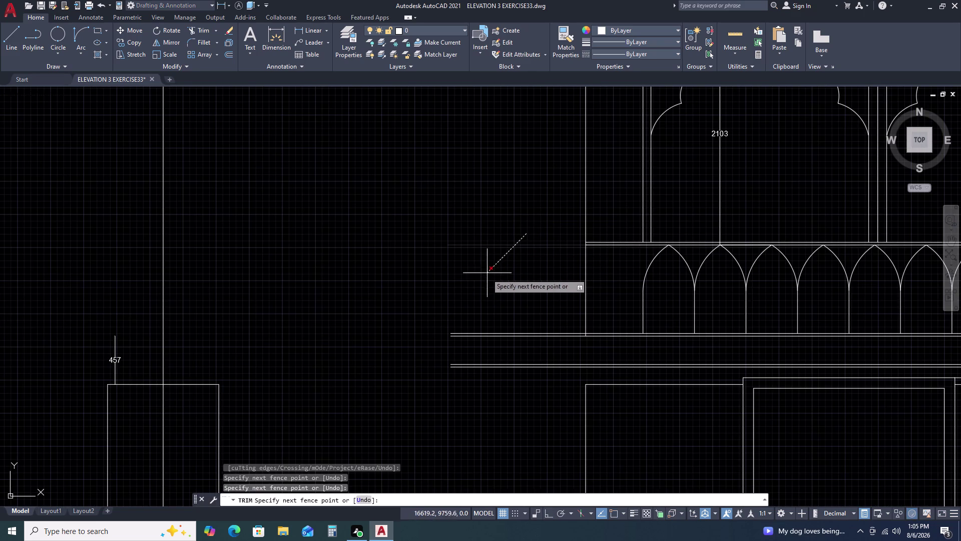
click(487, 274)
click(502, 314)
click(479, 356)
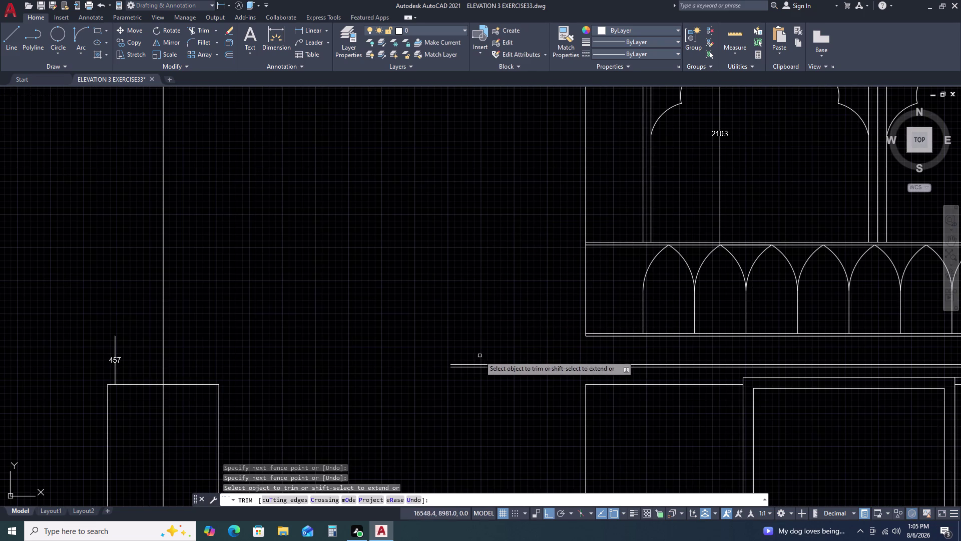
key(Escape)
Trim off the remaining extra vertical line next to the 1420 dimension.
scroll(down, 3)
middle_drag(448, 286, 453, 267)
middle_click(454, 262)
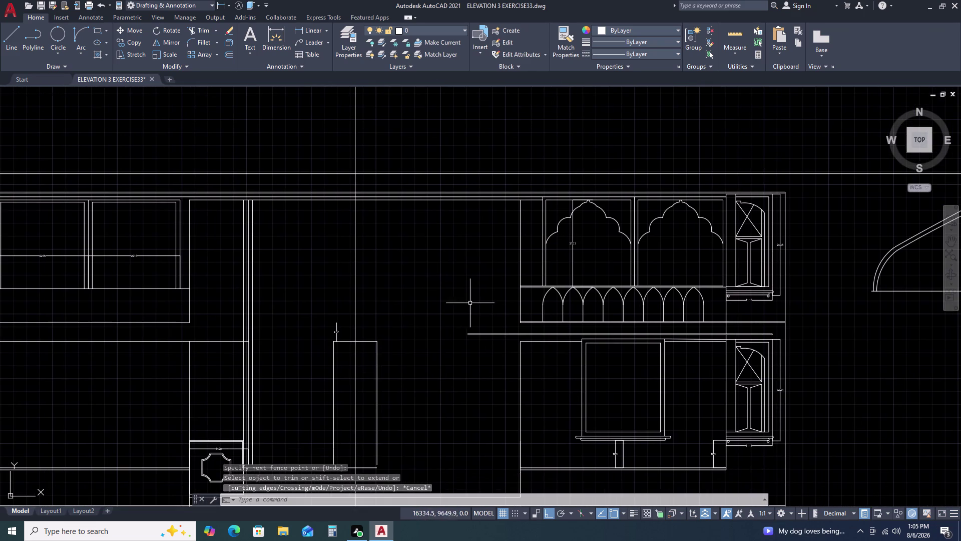
middle_drag(471, 306, 533, 240)
middle_drag(463, 357, 529, 286)
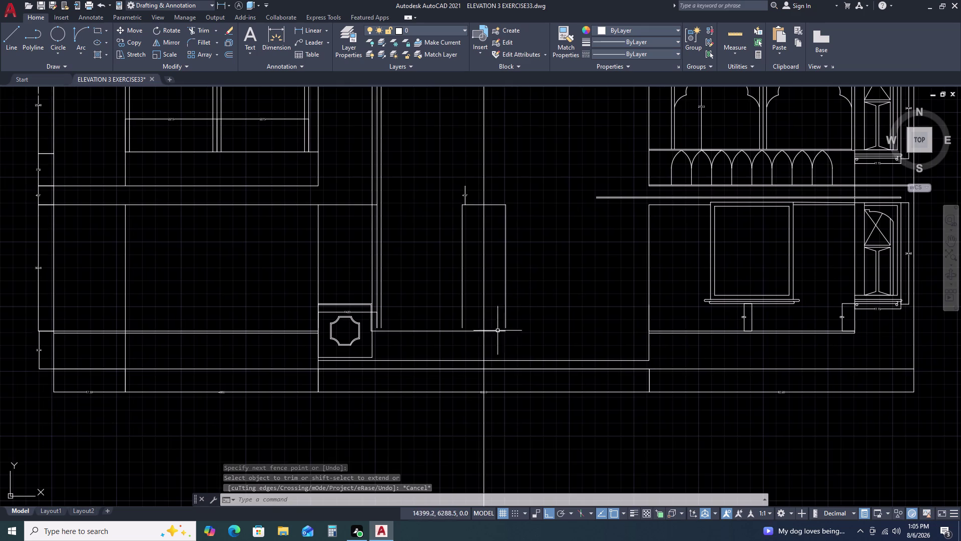
scroll(down, 3)
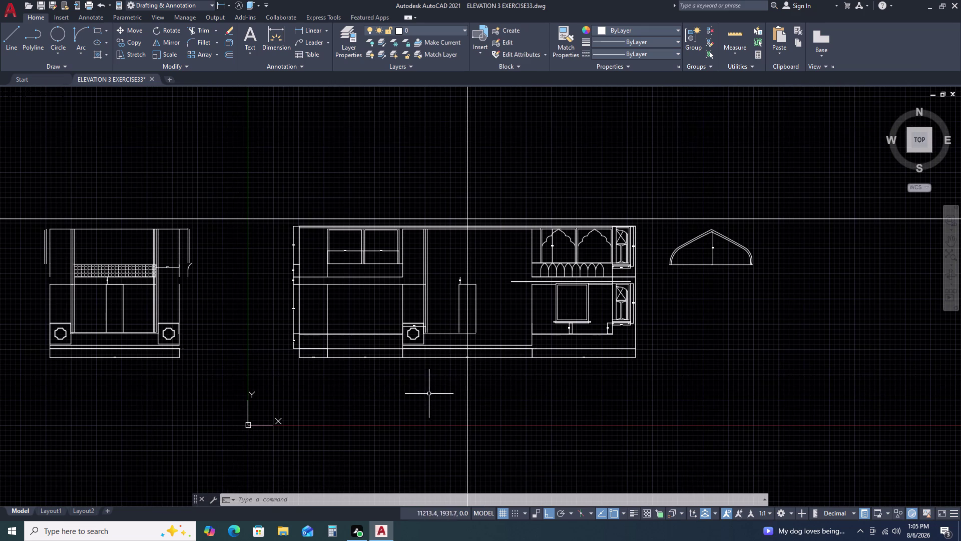
scroll(up, 3)
scroll(up, 3)
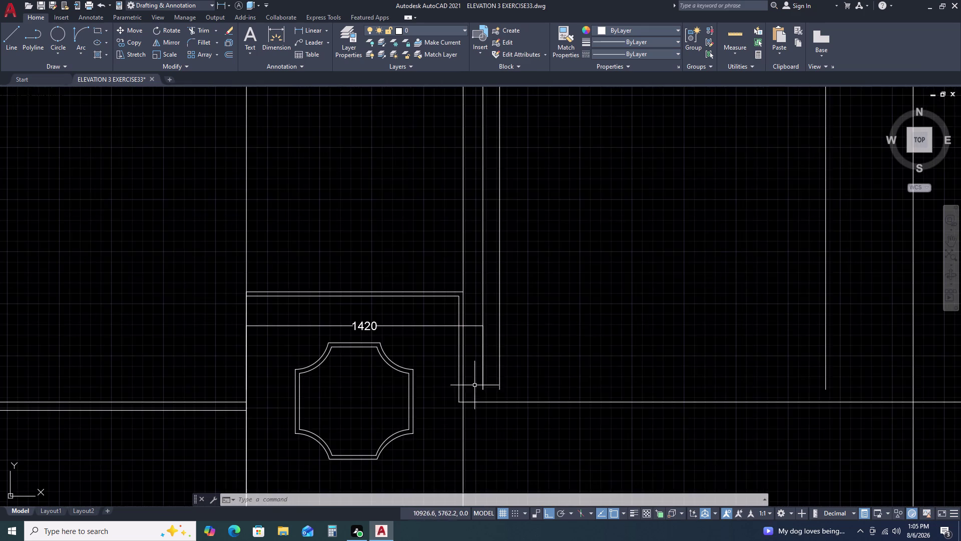
scroll(down, 3)
scroll(up, 3)
text(T)
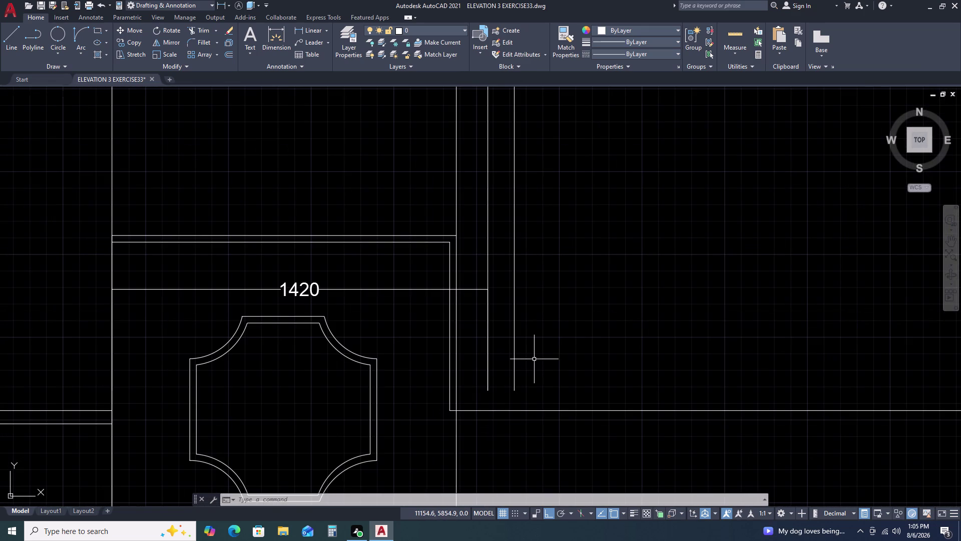
text(R)
key(space)
click(536, 352)
click(479, 361)
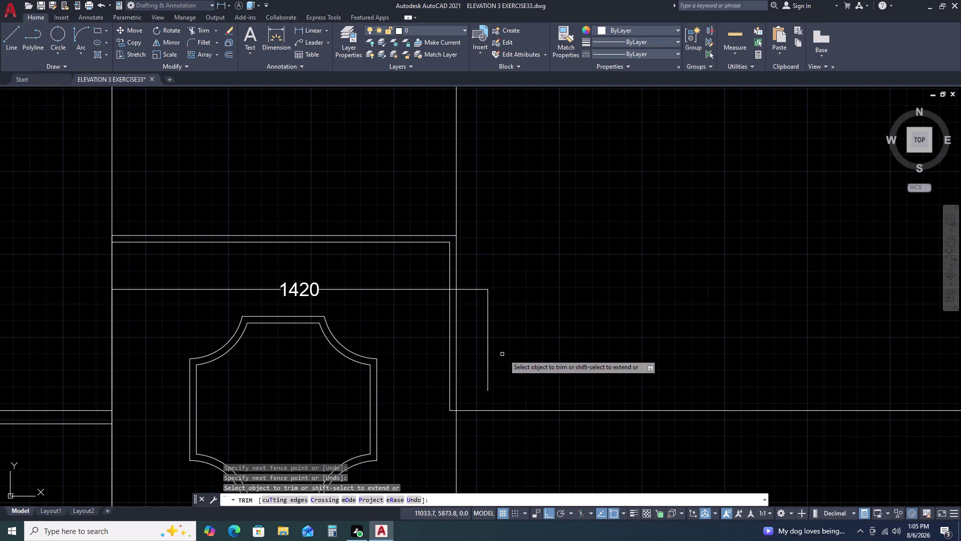
scroll(down, 3)
key(Escape)
Select the 1420 pillar-box dimension.
scroll(down, 3)
scroll(up, 3)
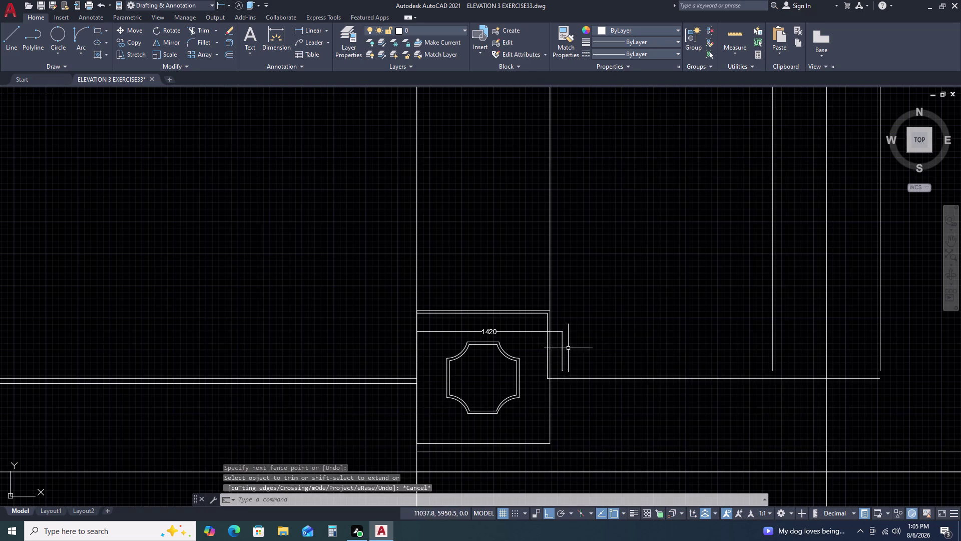
click(575, 342)
click(554, 354)
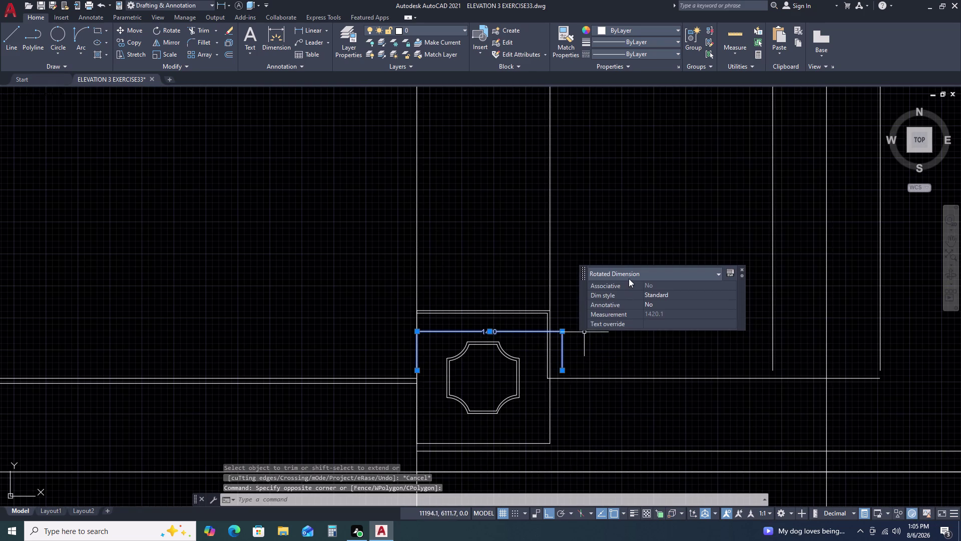
Delete the long vertical line beside the 1420 dimension.
key(Escape)
scroll(down, 3)
click(589, 234)
click(544, 225)
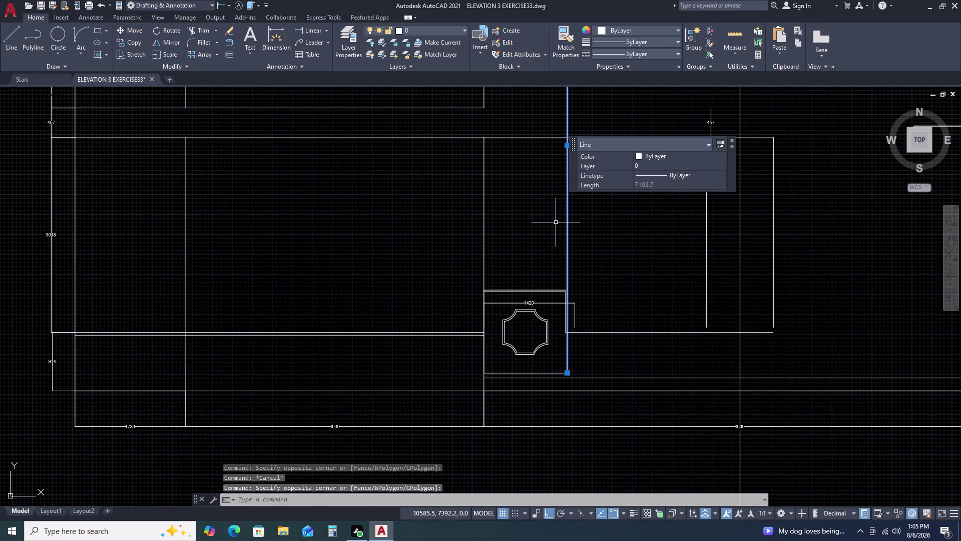
key(Delete)
Grip-stretch the pillar box's right edge to the box bottom, then undo it.
scroll(down, 3)
scroll(up, 3)
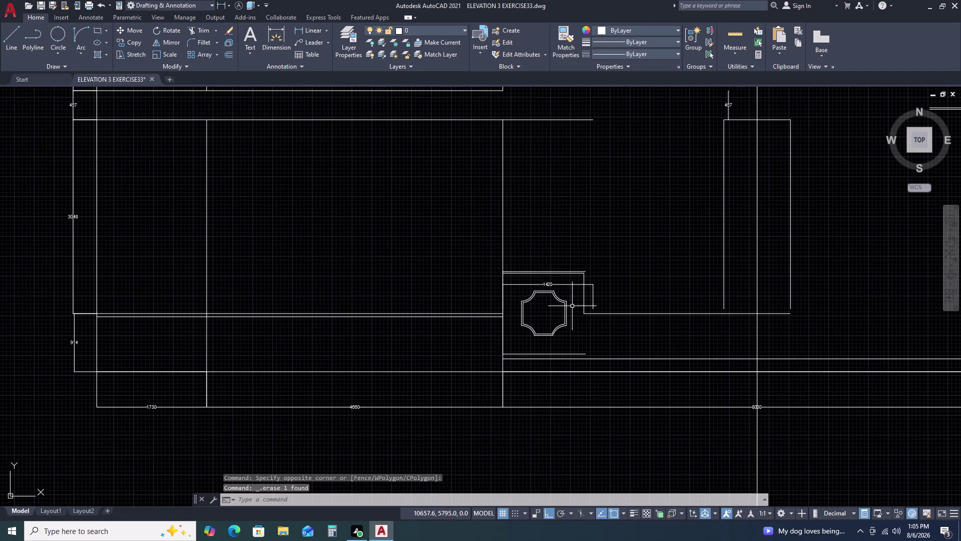
scroll(up, 3)
click(600, 288)
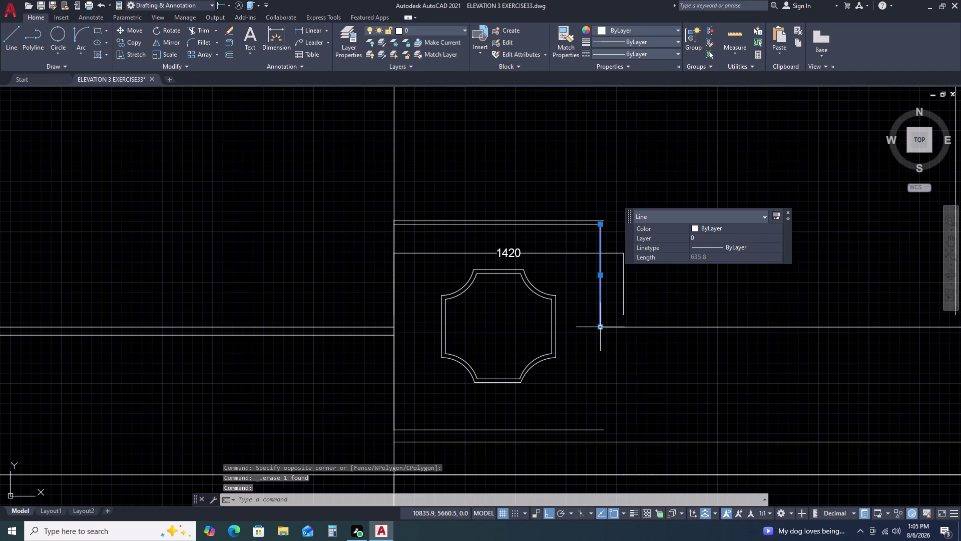
click(600, 327)
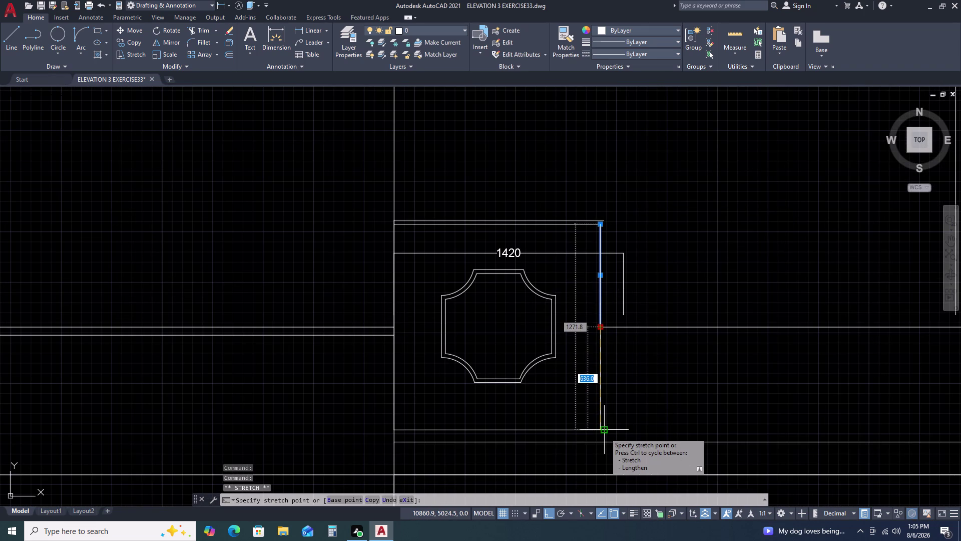
click(602, 432)
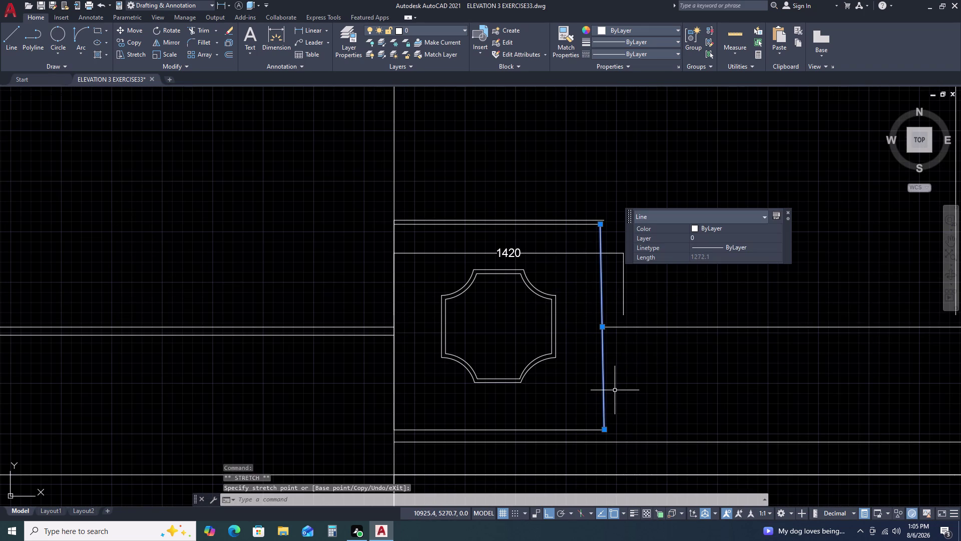
key(ctrl+z)
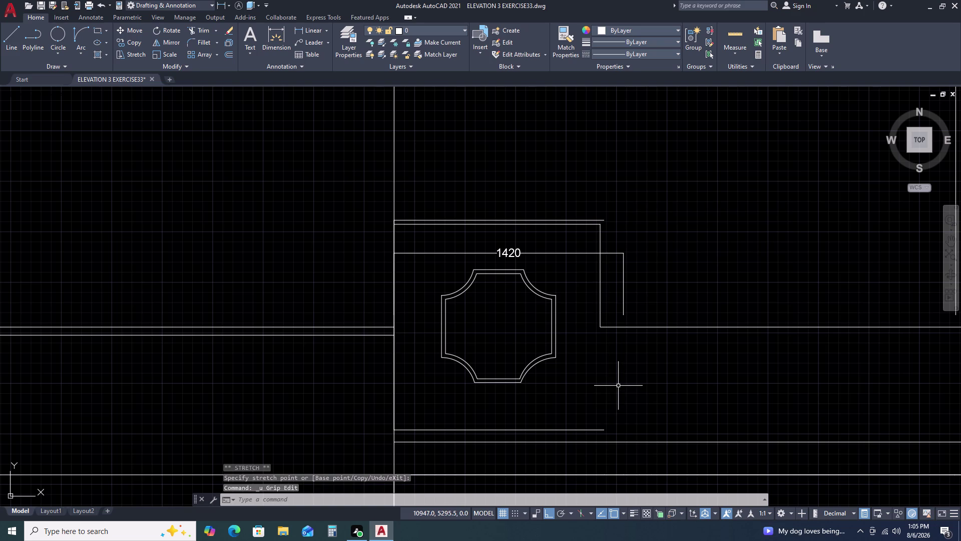
Re-stretch the right edge down to the bottom corner, making it 1271.8 long.
click(608, 298)
click(602, 300)
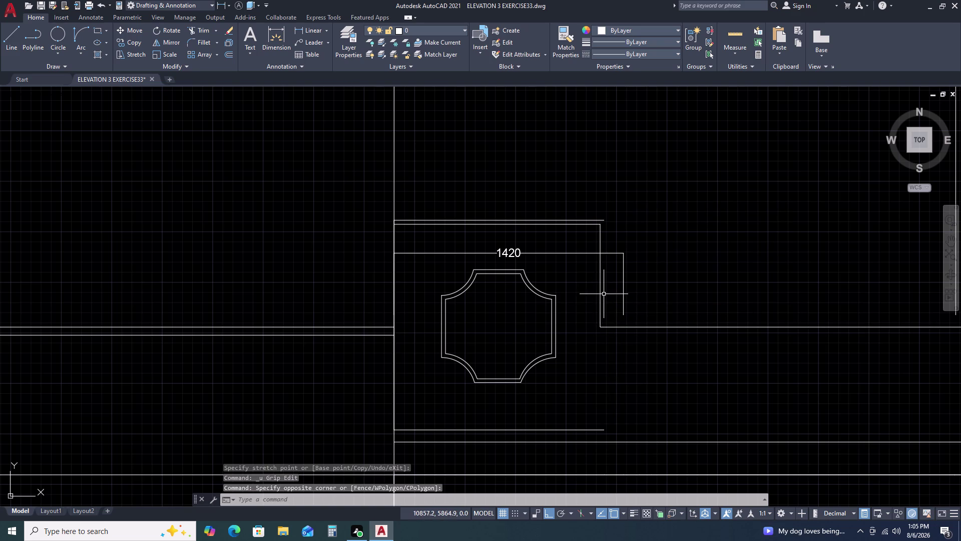
click(604, 294)
click(600, 300)
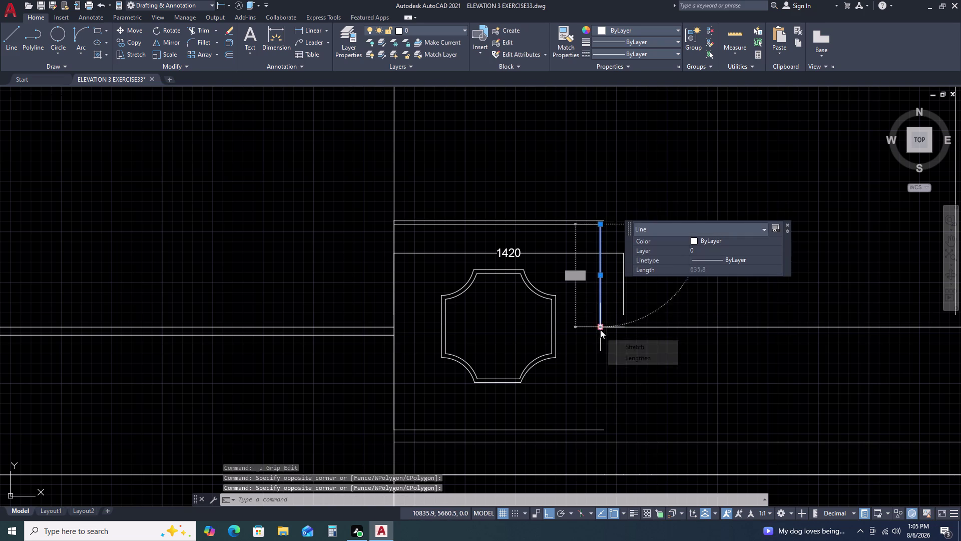
click(601, 329)
click(600, 430)
key(Escape)
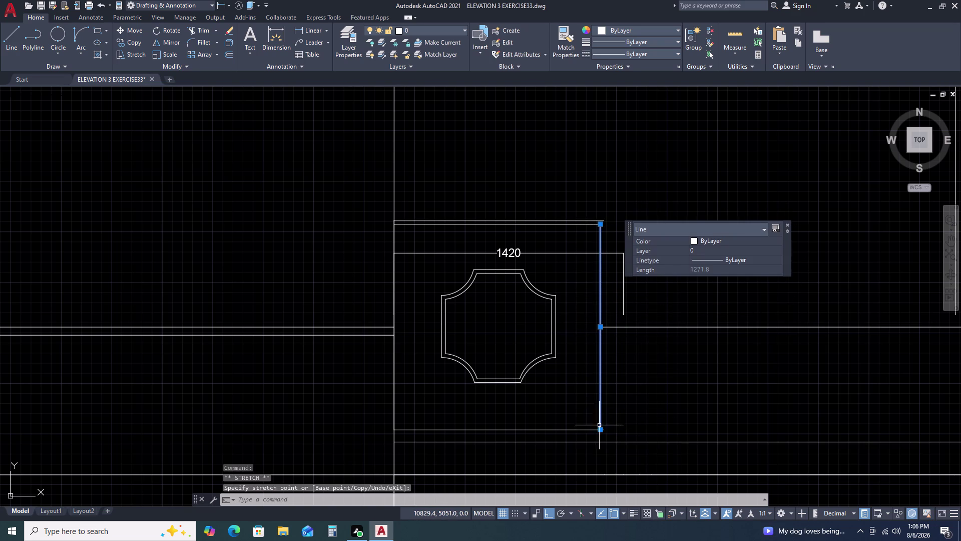
key(Escape)
scroll(up, 3)
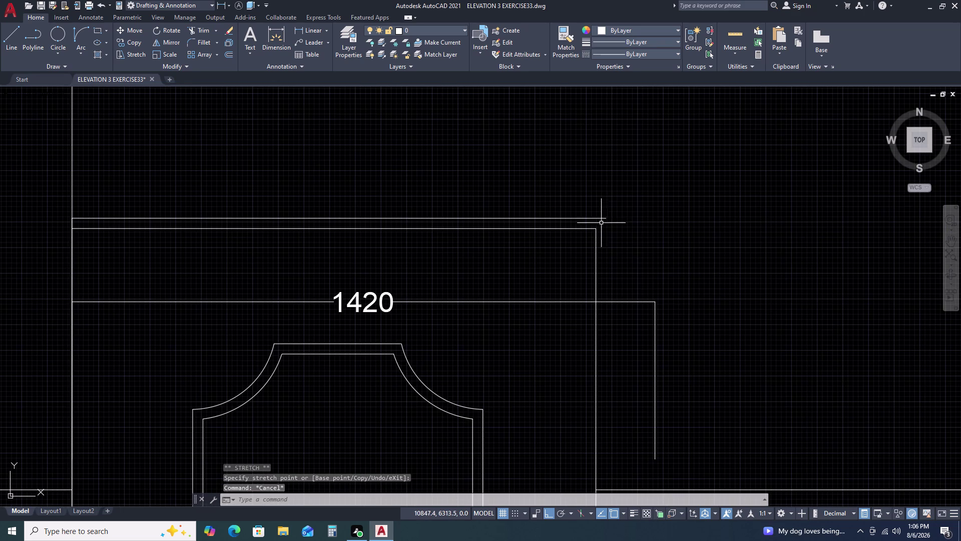
key(l)
key(space)
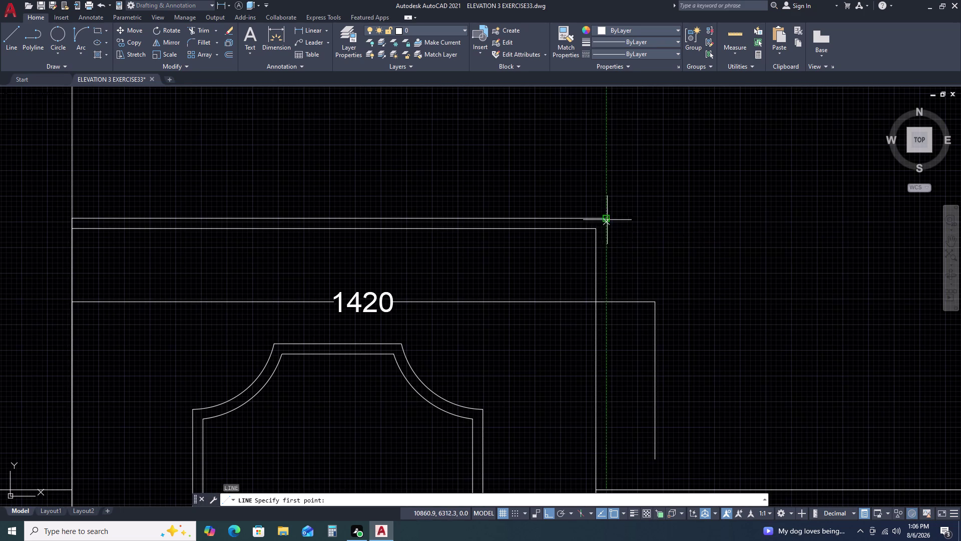
Start a line at the box's top corner, then abandon it undrawn.
click(608, 219)
scroll(down, 3)
middle_drag(617, 417, 607, 323)
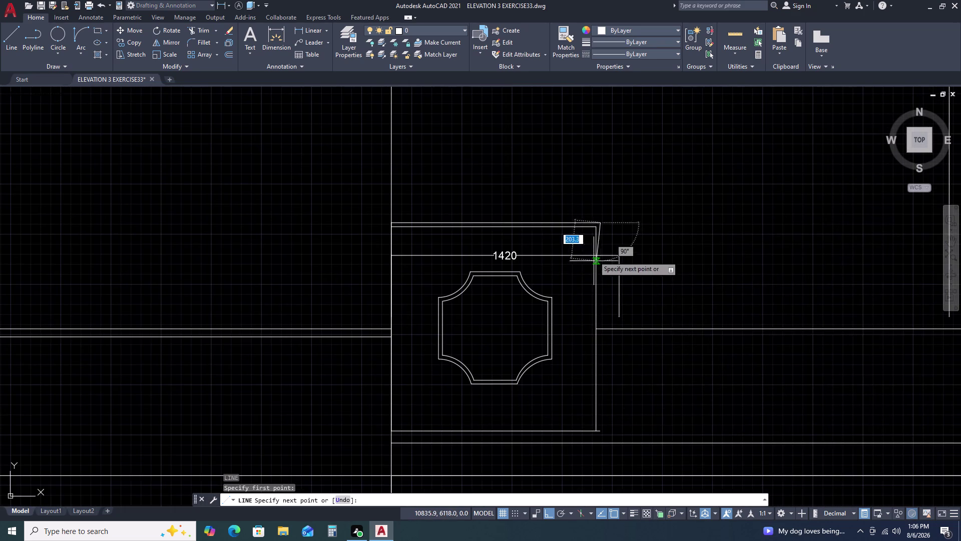
scroll(up, 3)
click(600, 428)
key(Escape)
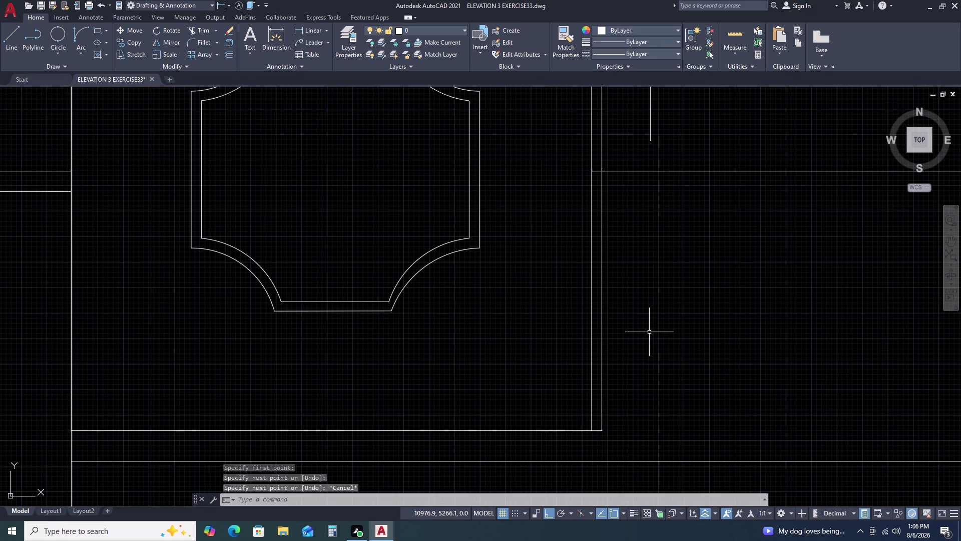
Erase the stray 1420-long horizontal line above the pillar box.
scroll(down, 3)
middle_drag(712, 300, 565, 320)
middle_click(548, 323)
scroll(down, 3)
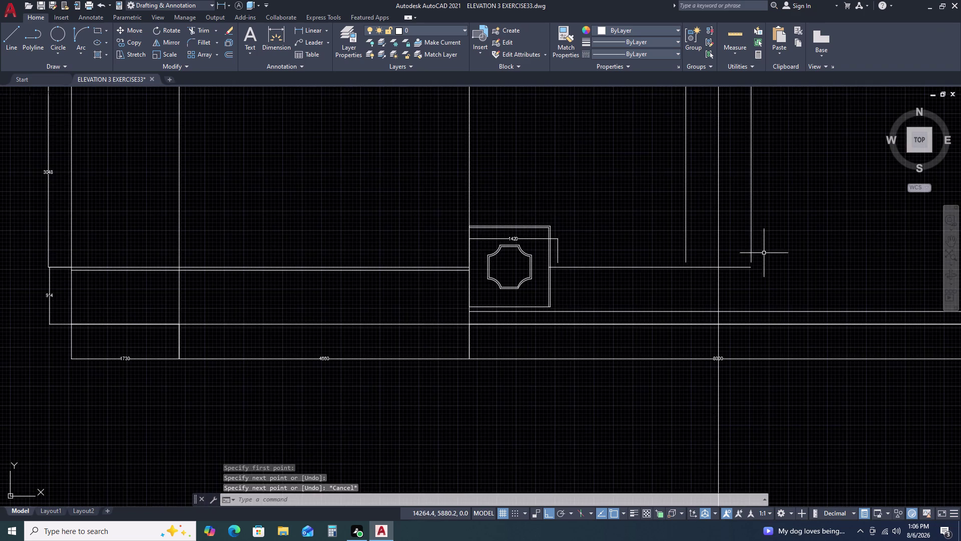
middle_drag(764, 252, 652, 303)
middle_click(652, 303)
scroll(down, 3)
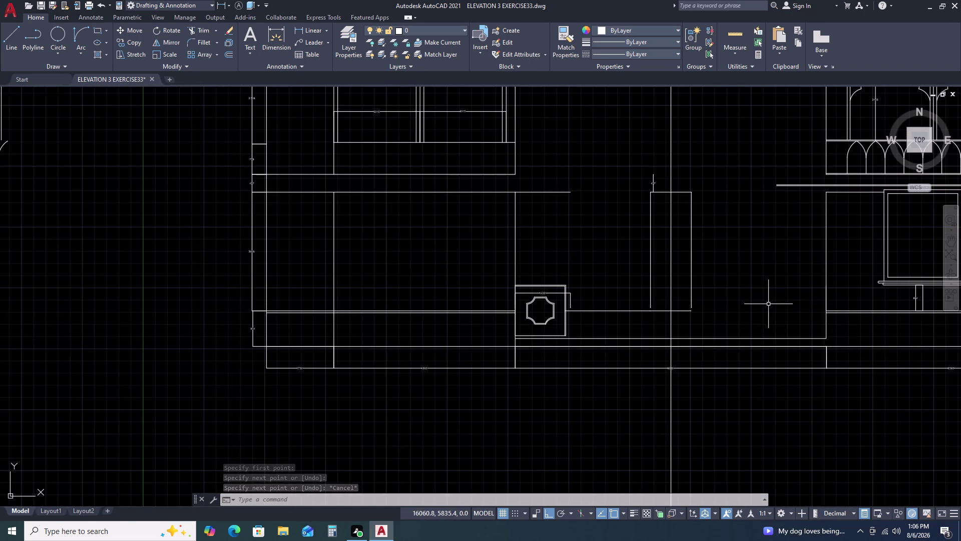
middle_drag(825, 328, 769, 324)
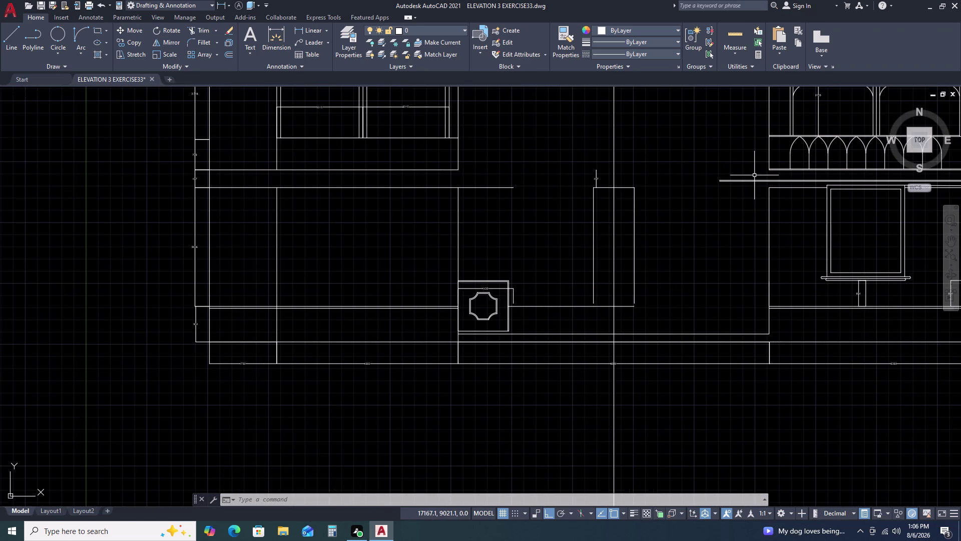
click(525, 171)
click(509, 205)
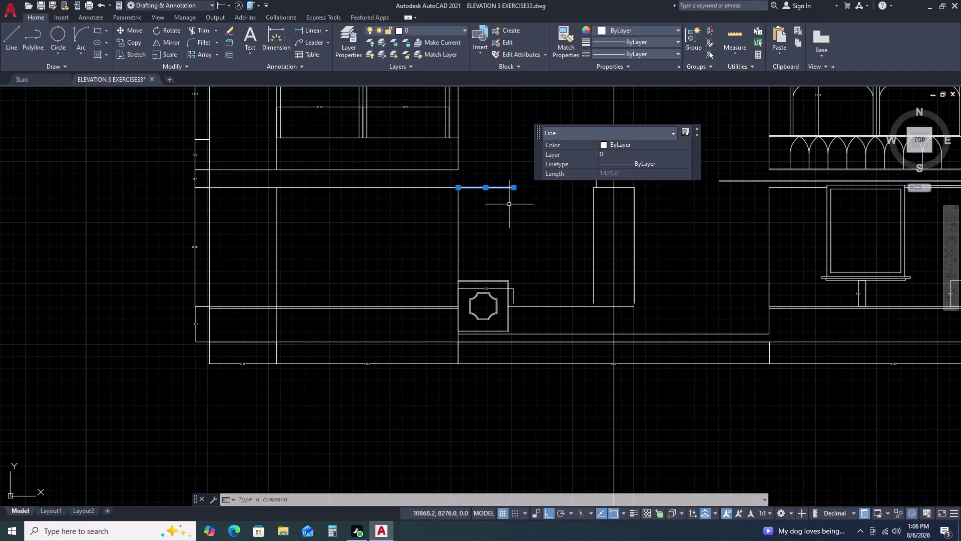
key(Delete)
scroll(down, 3)
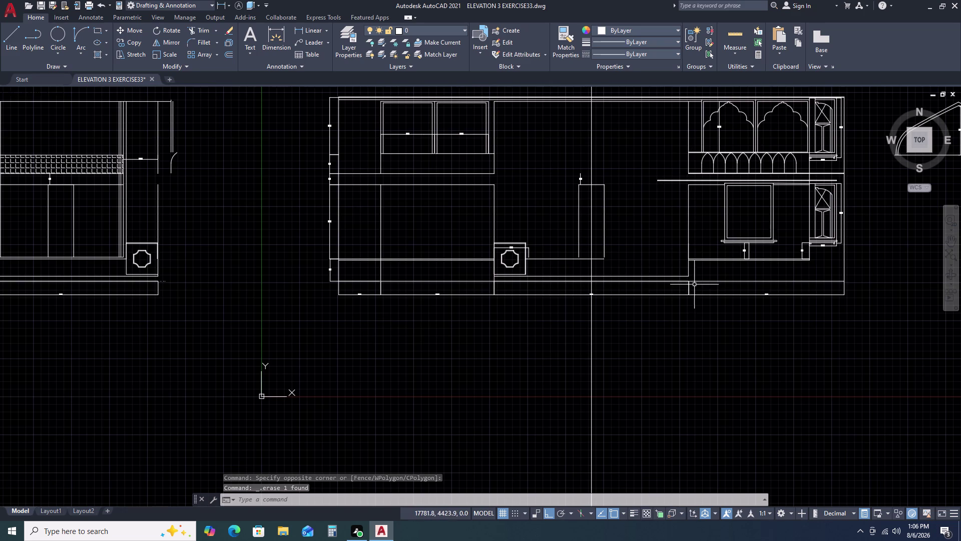
Place a vertical construction line (XL, V) through the wall corner.
key(x)
key(l)
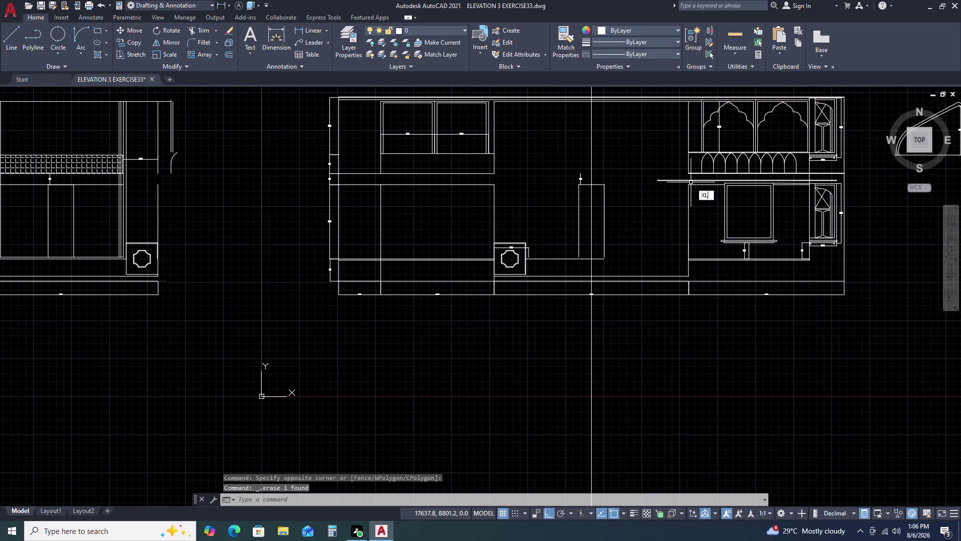
key(space)
text(V)
key(space)
scroll(up, 3)
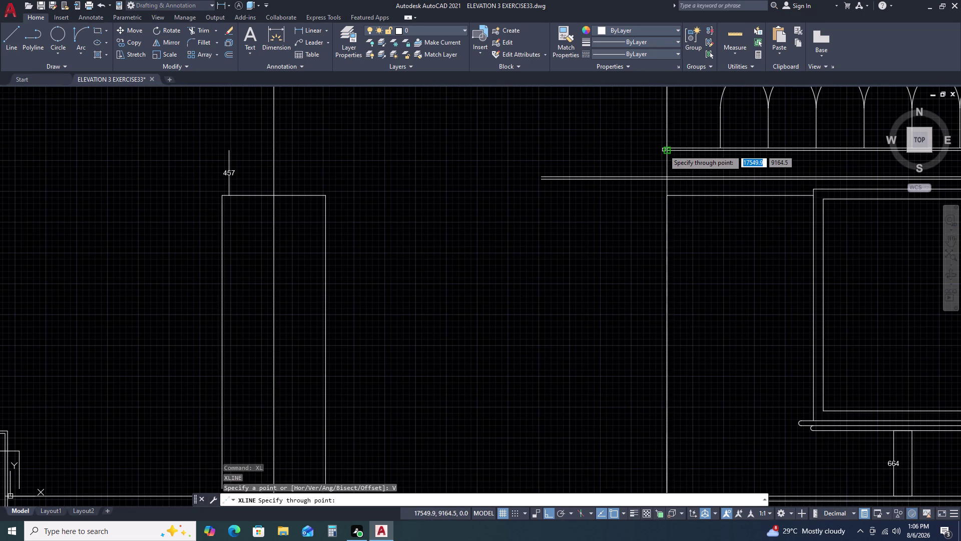
scroll(up, 3)
click(670, 152)
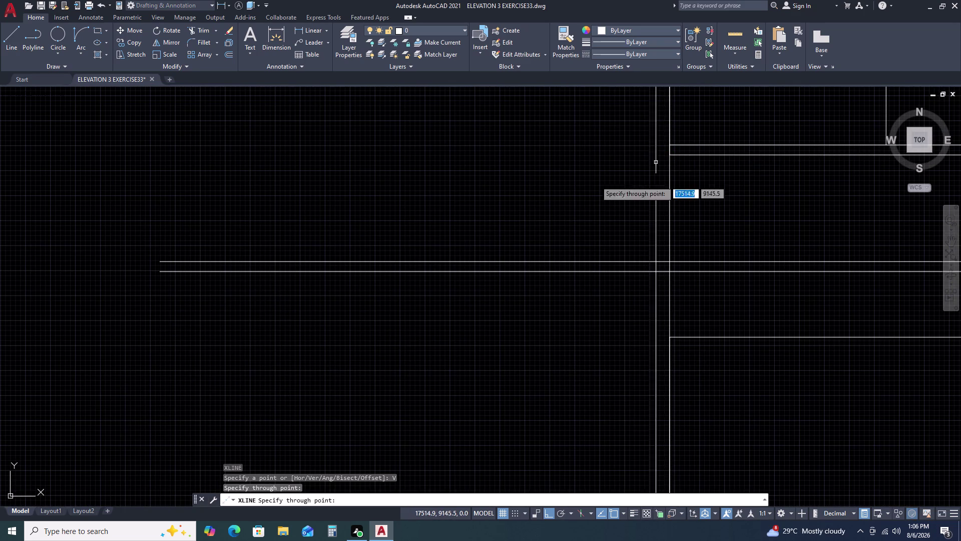
Add a second vertical construction line through the box corner.
scroll(down, 3)
middle_click(470, 258)
middle_drag(528, 256, 568, 252)
middle_drag(590, 248, 644, 240)
middle_drag(746, 225, 772, 223)
middle_click(774, 224)
scroll(down, 3)
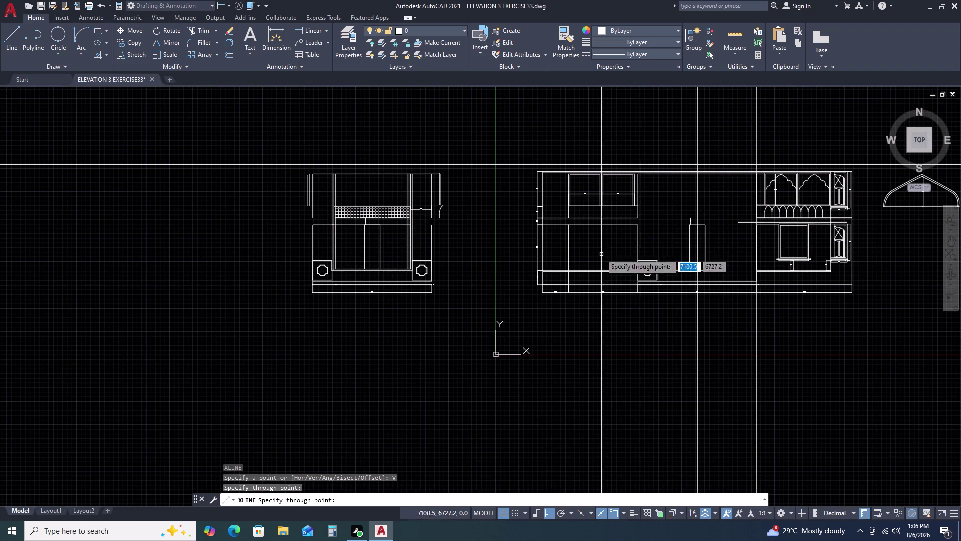
scroll(up, 3)
scroll(down, 3)
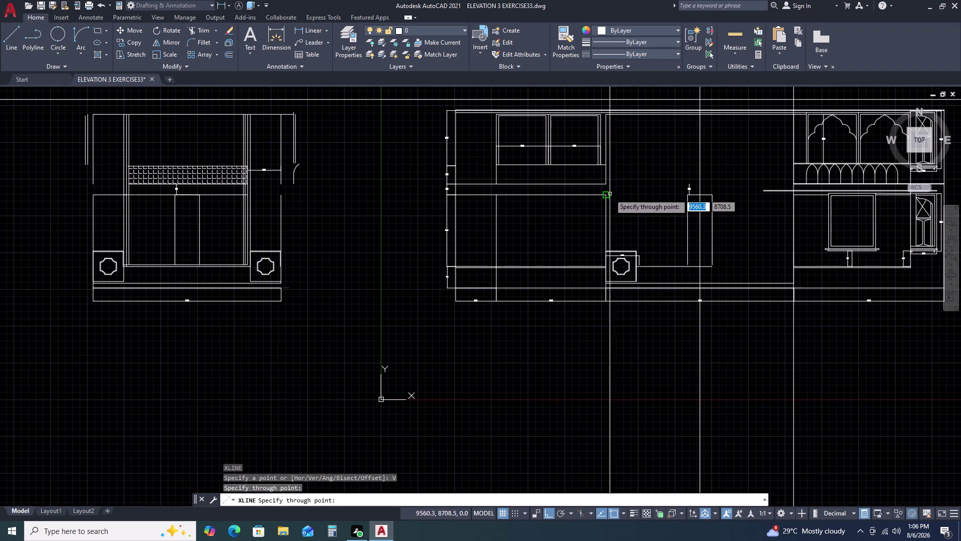
scroll(up, 3)
click(587, 160)
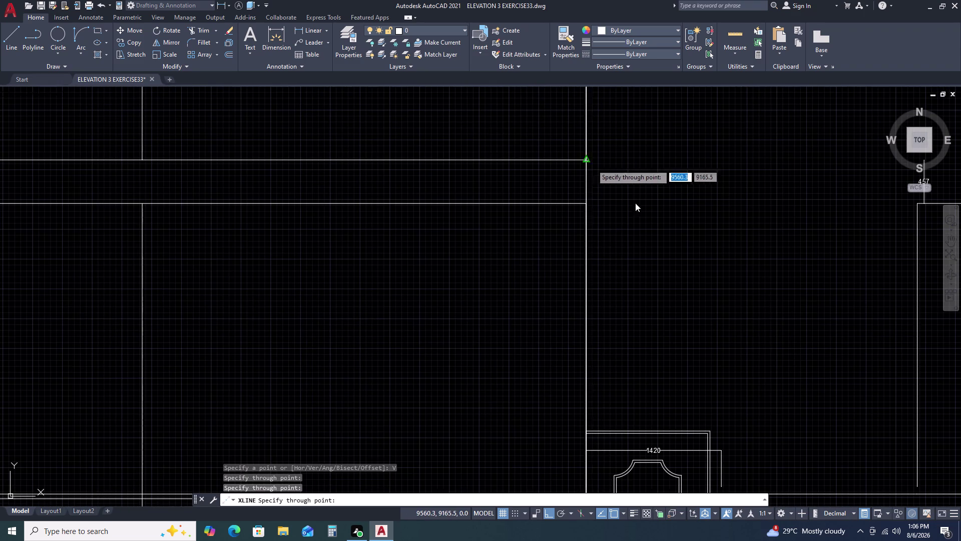
scroll(down, 3)
key(Escape)
Click two points on the elevation and start the Offset command.
middle_drag(839, 295, 717, 266)
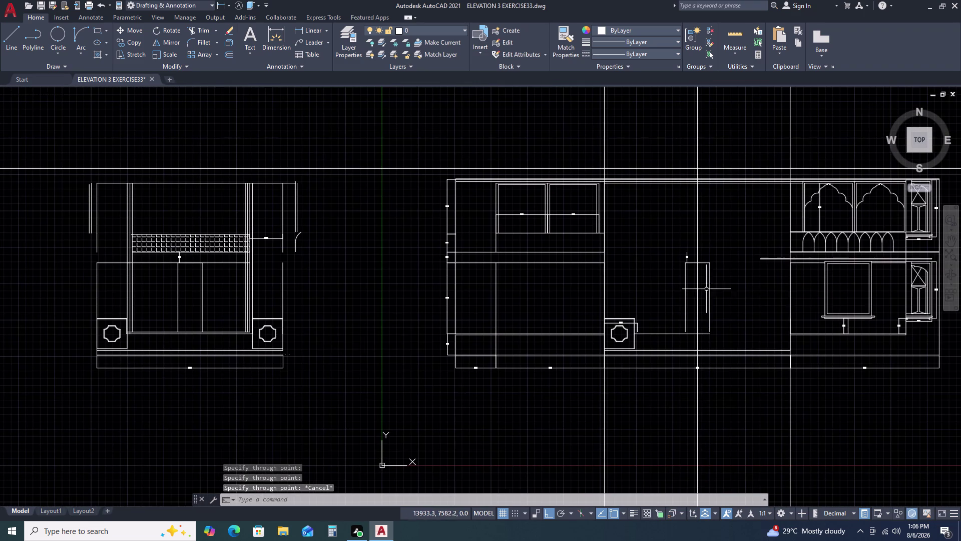
scroll(up, 3)
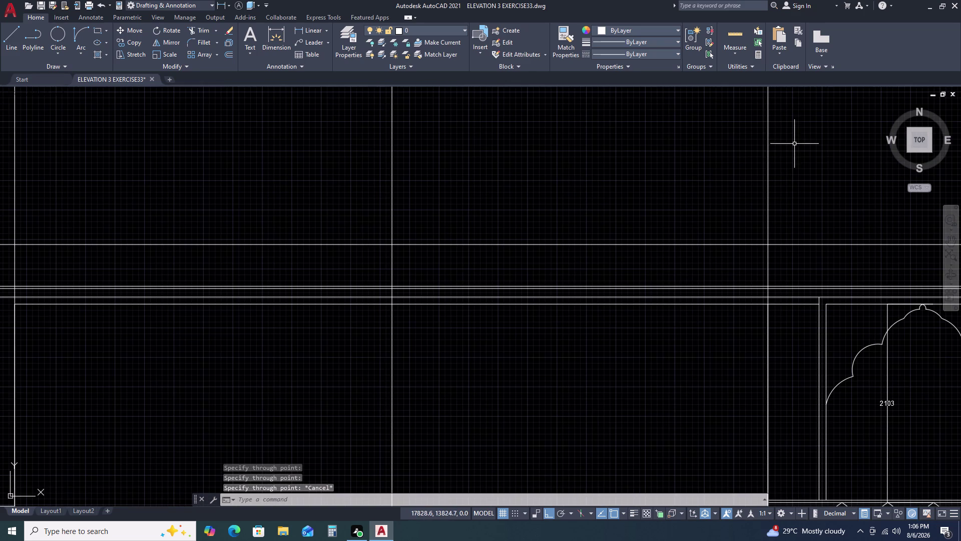
click(796, 143)
click(713, 165)
text(O)
key(space)
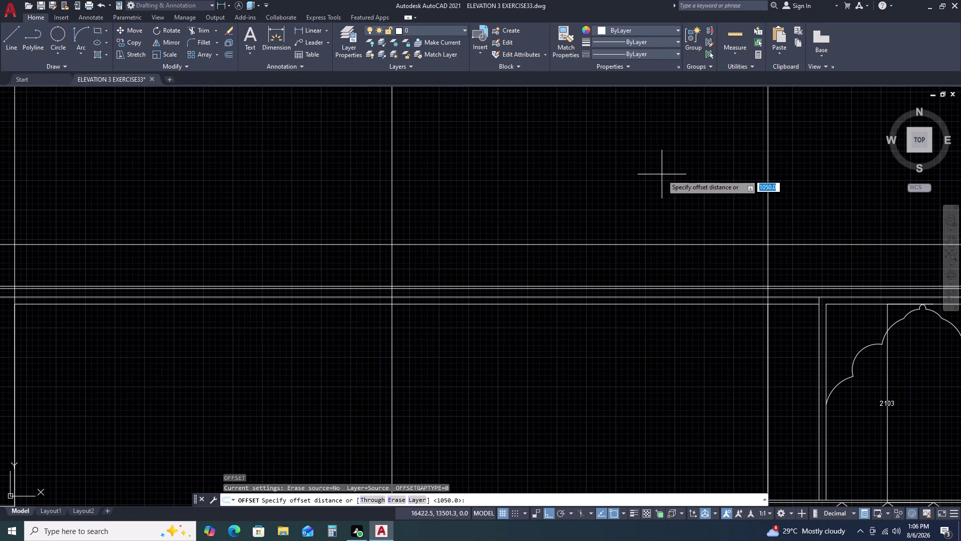
Offset the pillar box's left-edge guide line 1420 to the right.
text(14)
text(20)
key(space)
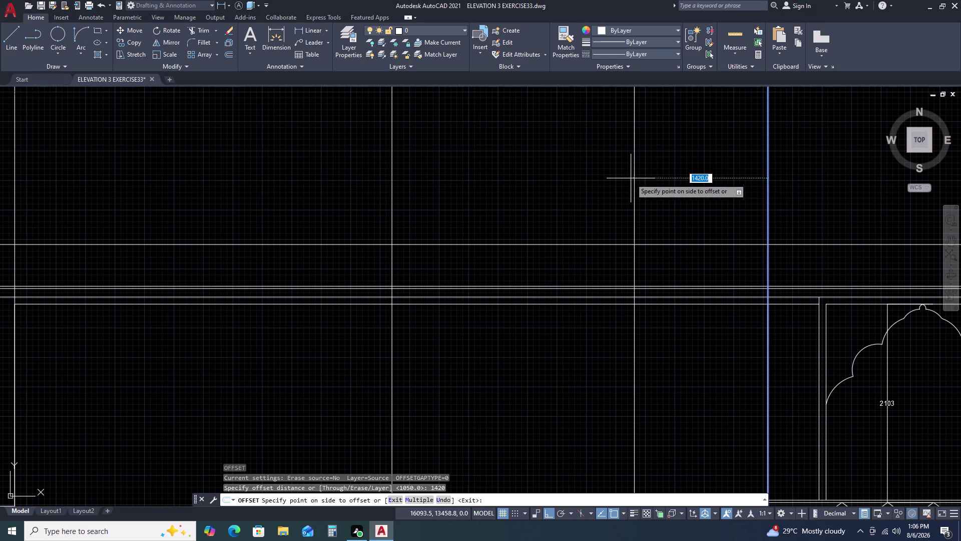
click(631, 178)
scroll(down, 3)
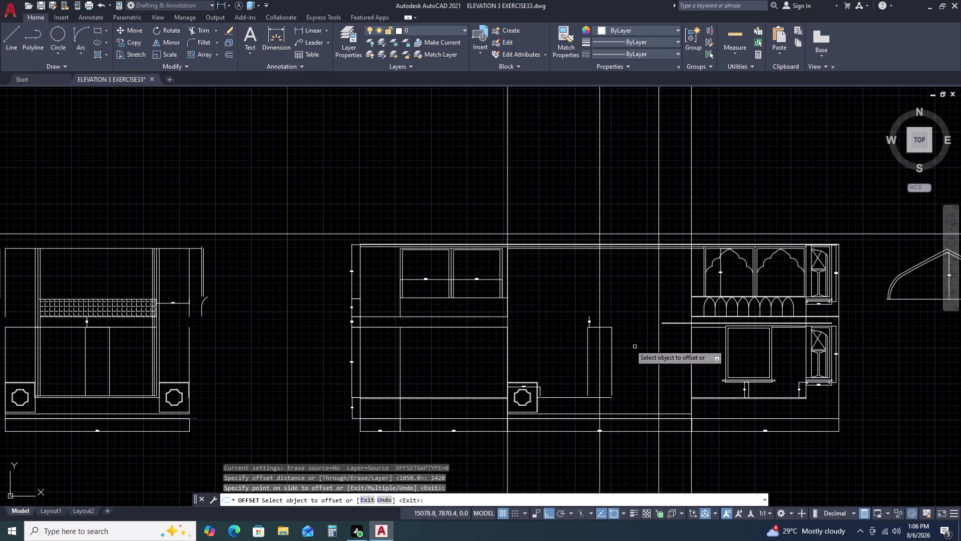
click(508, 162)
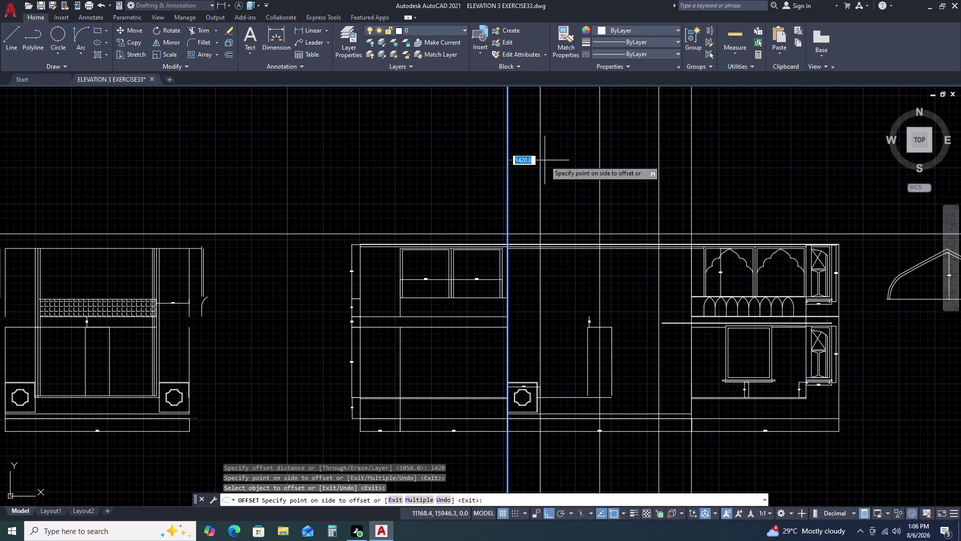
click(545, 161)
key(Escape)
Select the new guide line and enter 1953 as a distance.
click(547, 301)
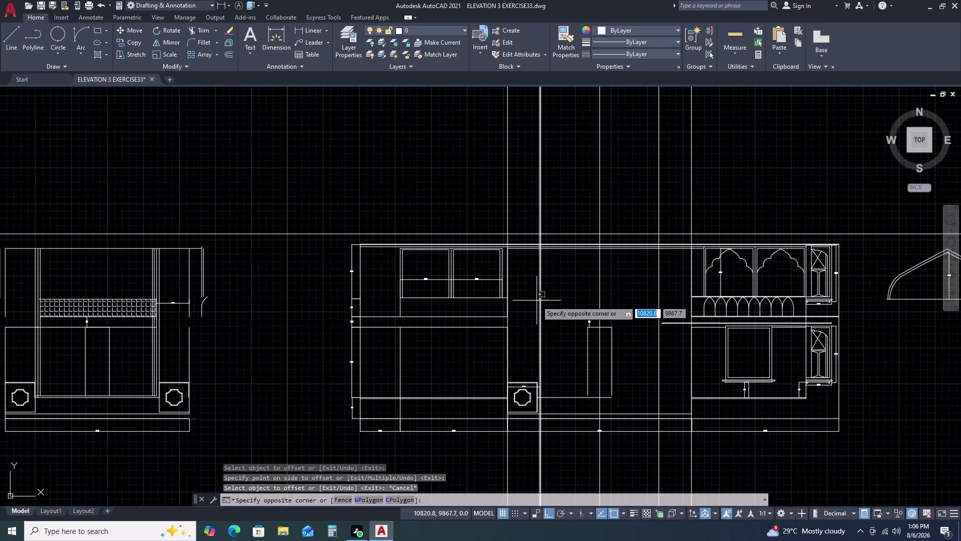
click(536, 300)
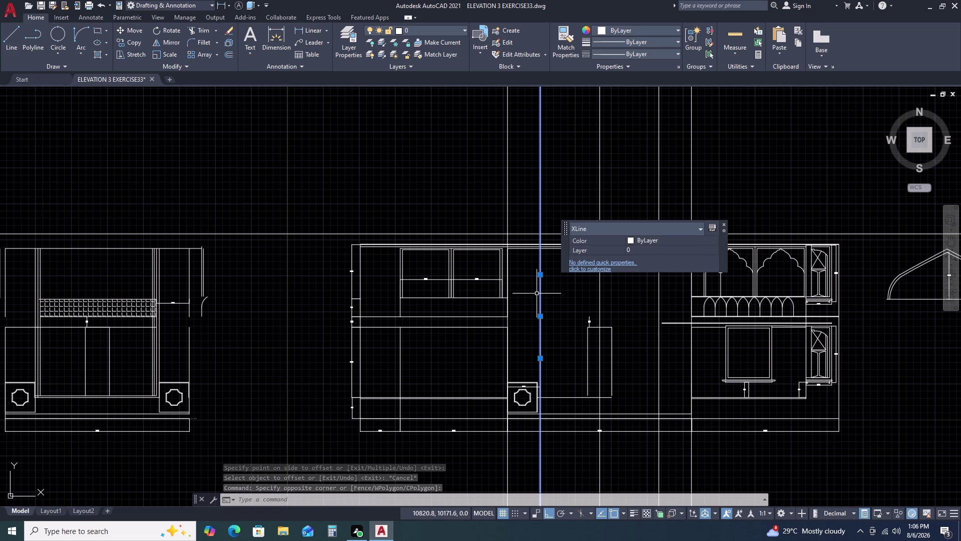
key(1)
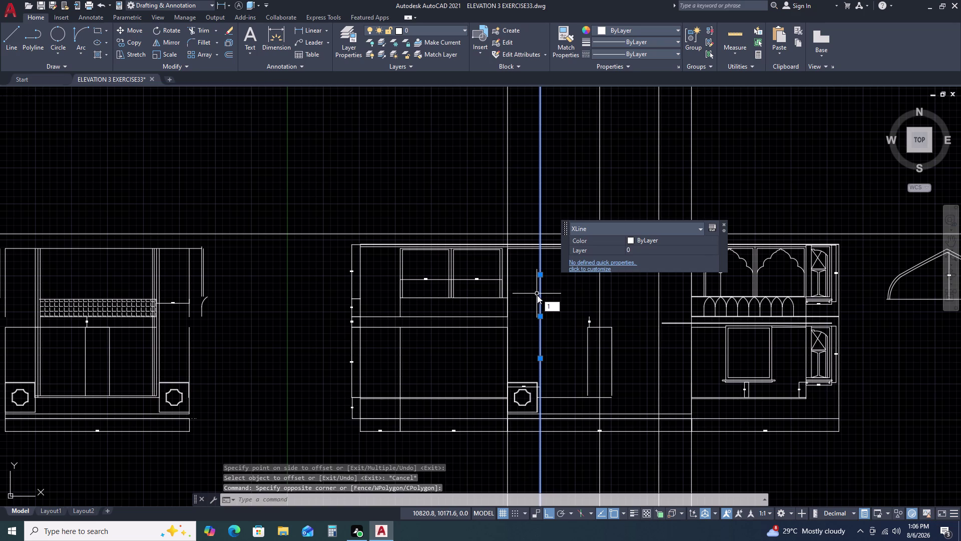
key(9)
text(5)
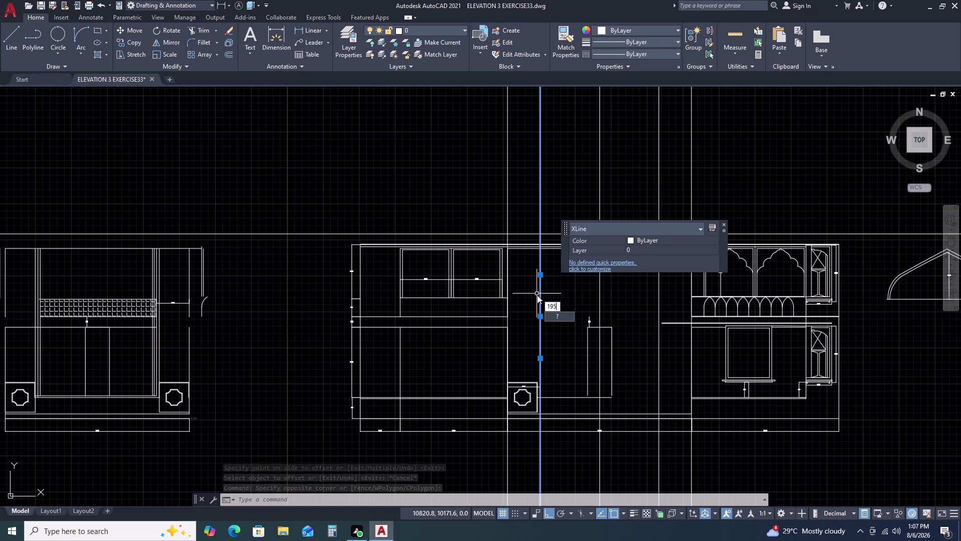
text(3)
key(space)
click(572, 293)
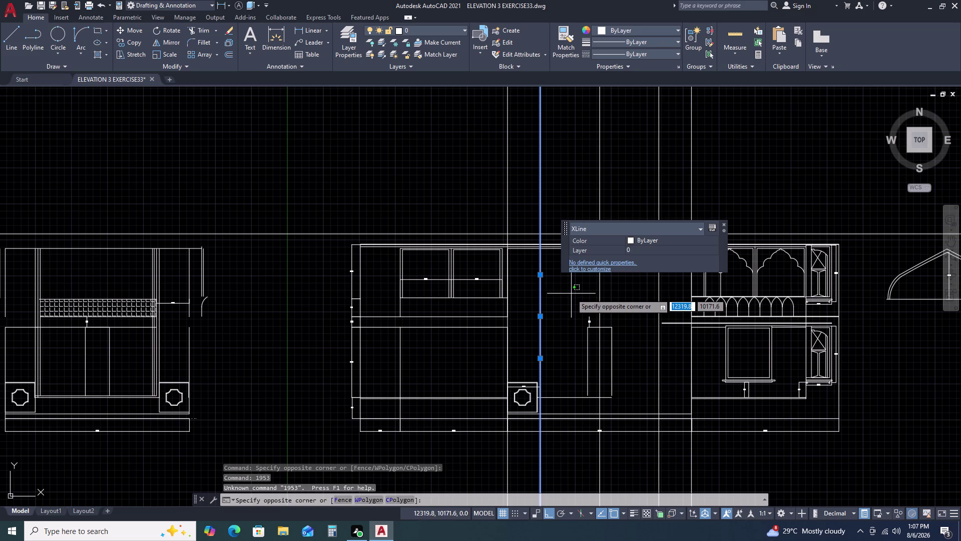
Restart OFFSET at 1953 and copy the new guide line to the right.
key(o)
key(space)
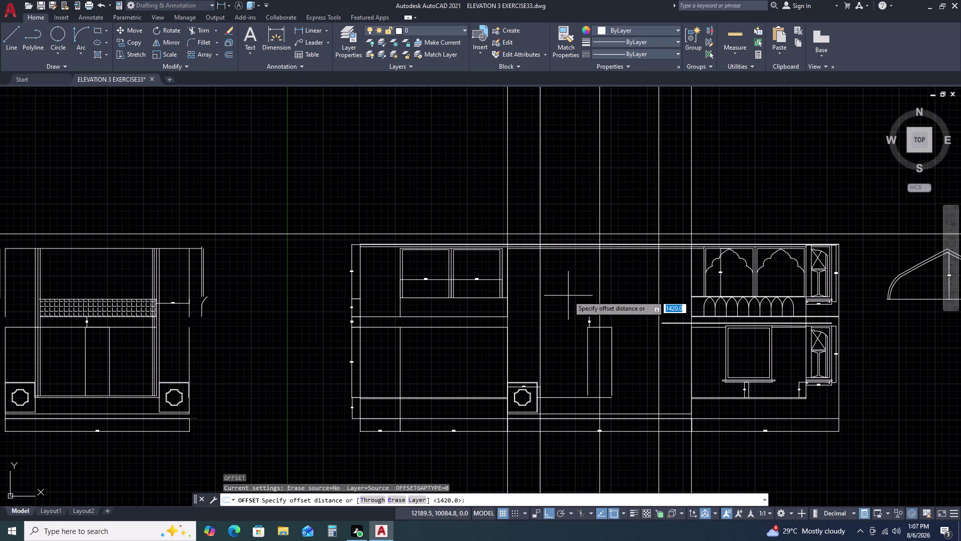
key(1)
key(9)
key(1)
key(BackSpace)
key(BackSpace)
key(9)
text(53)
key(space)
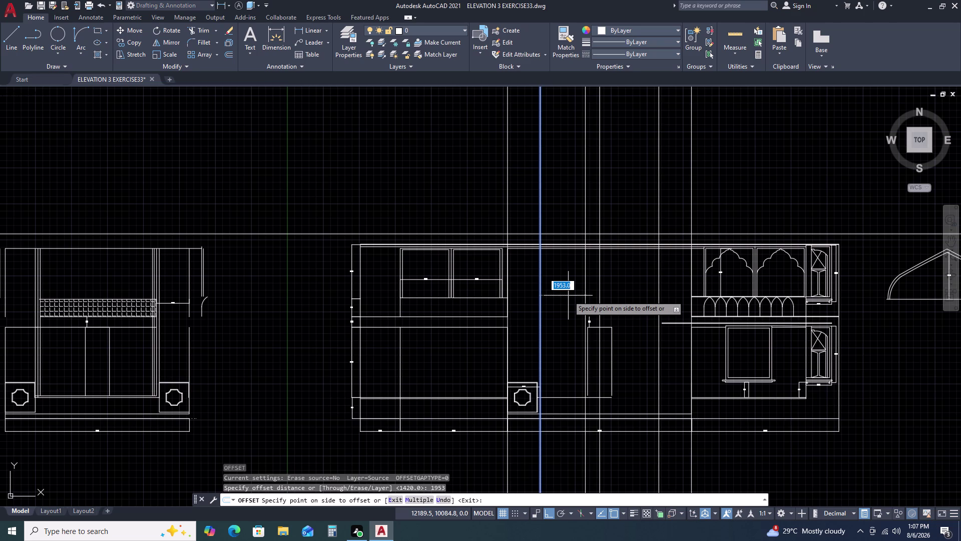
click(568, 295)
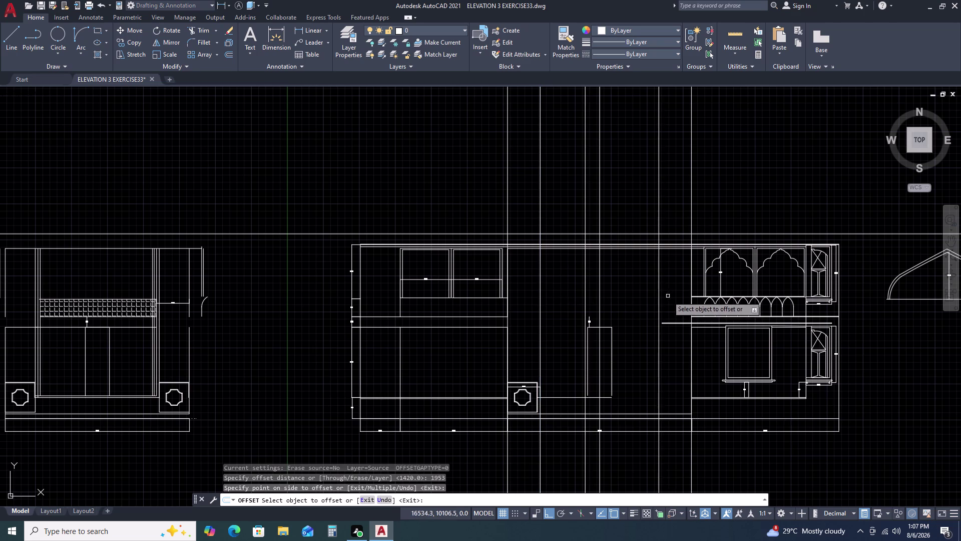
Offset the right-hand guide line 1953 to the left.
click(660, 297)
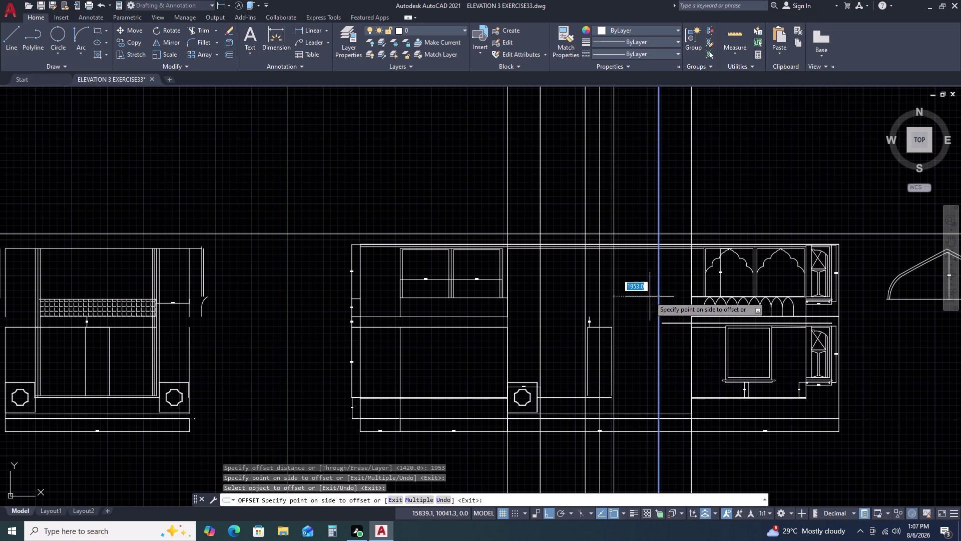
click(638, 296)
middle_drag(609, 398, 619, 334)
middle_click(620, 329)
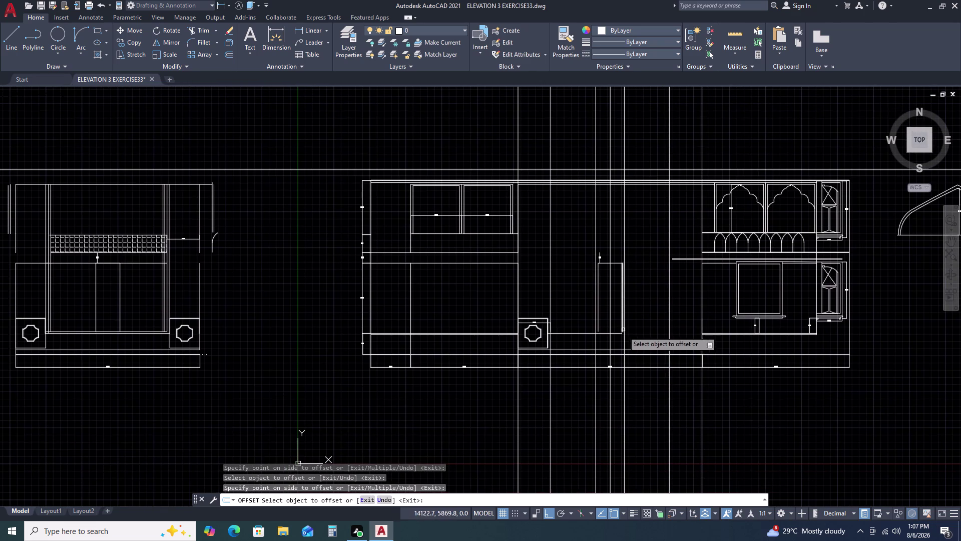
key(Escape)
scroll(up, 3)
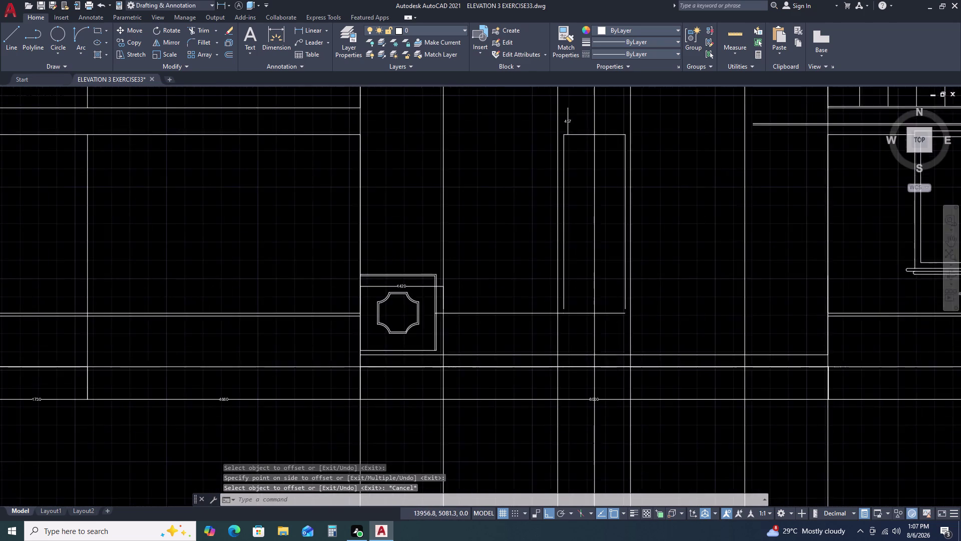
scroll(up, 3)
middle_drag(620, 277, 633, 347)
scroll(down, 3)
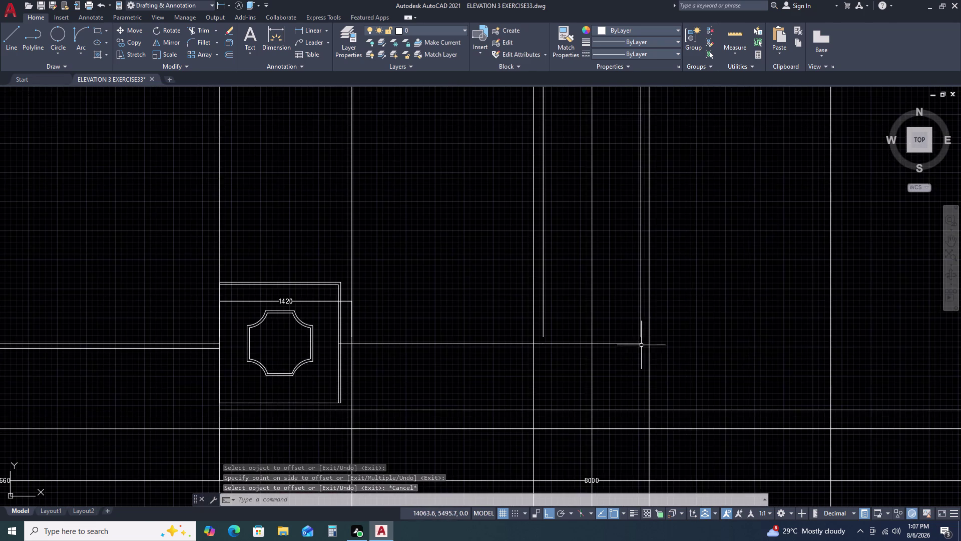
scroll(up, 3)
click(644, 322)
Window-select the remaining stray lines and erase them.
click(608, 374)
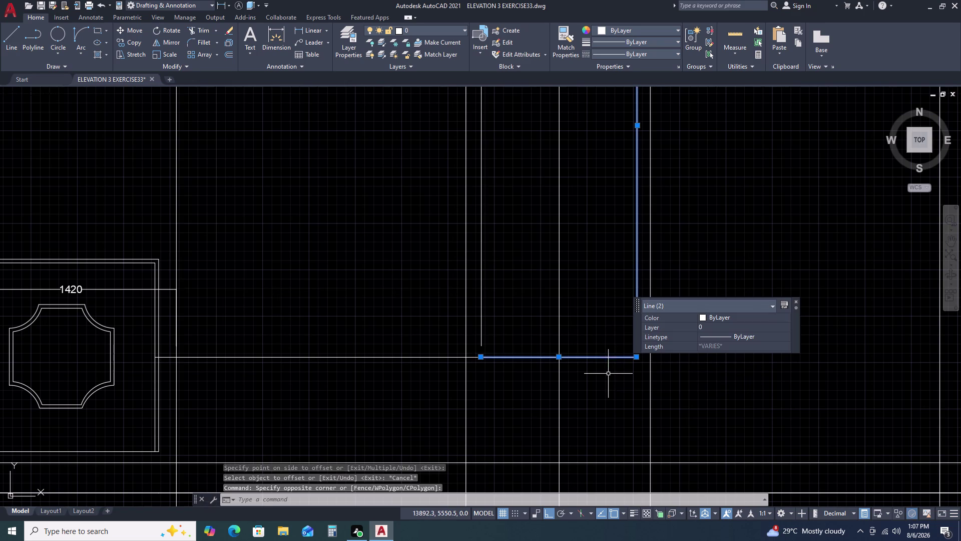
click(520, 300)
click(476, 383)
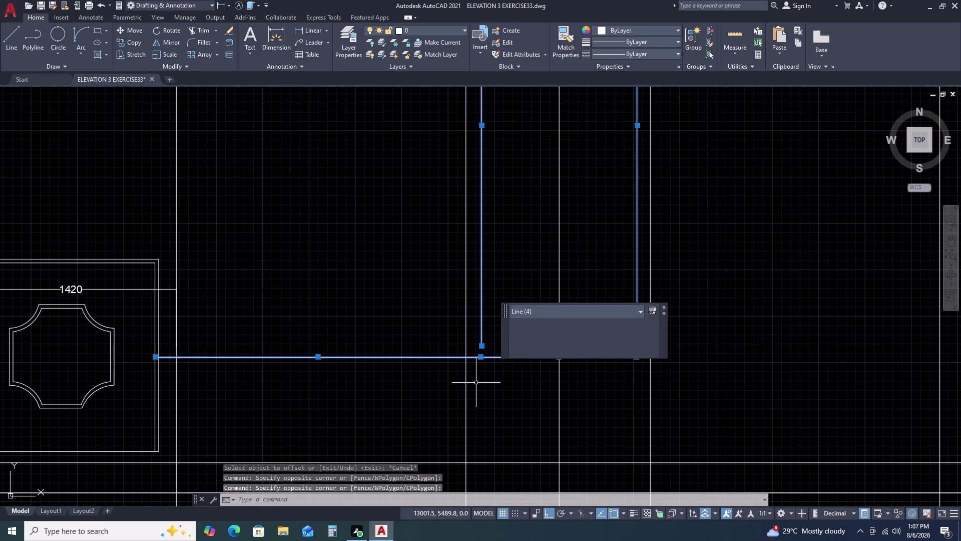
key(Delete)
scroll(down, 3)
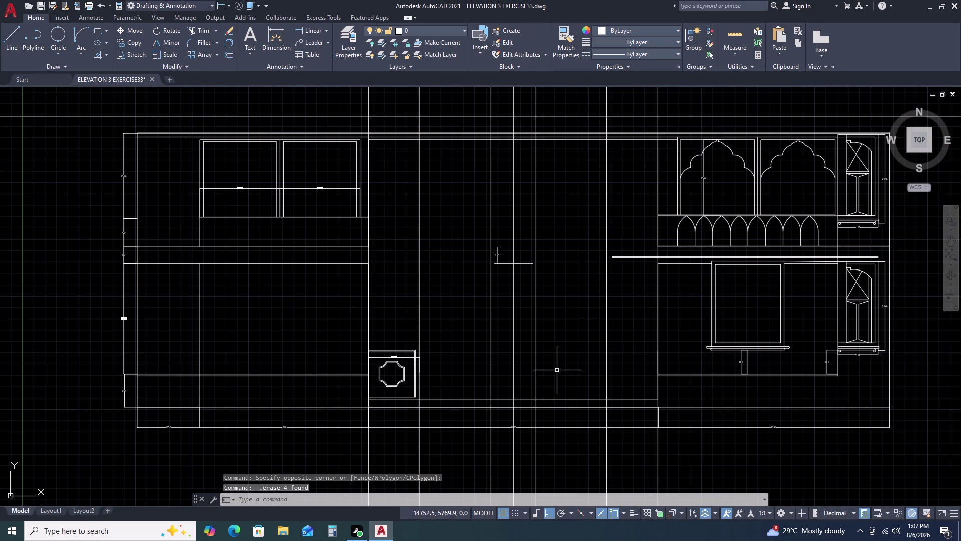
scroll(up, 3)
Erase the small leftover marker near the first pillar box.
click(505, 244)
click(474, 322)
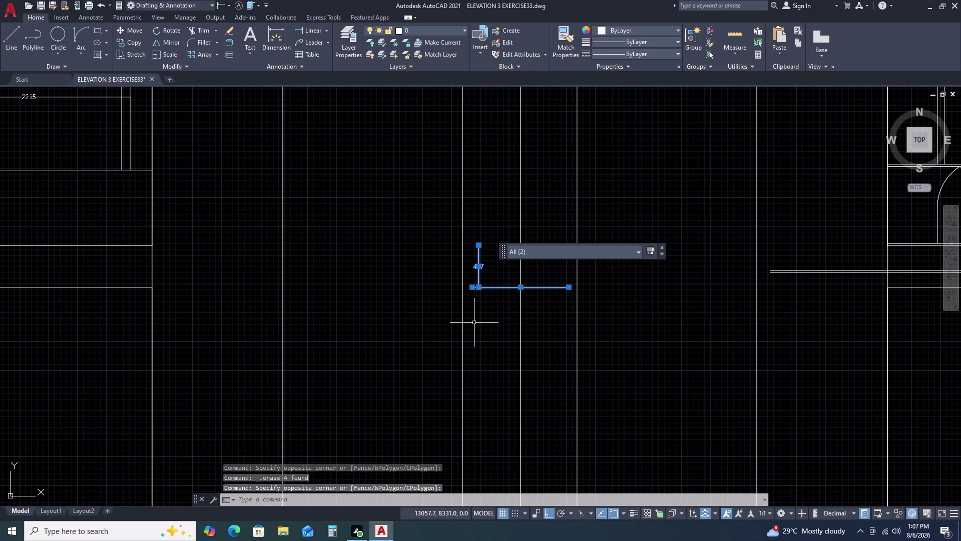
key(Delete)
scroll(down, 3)
middle_click(605, 295)
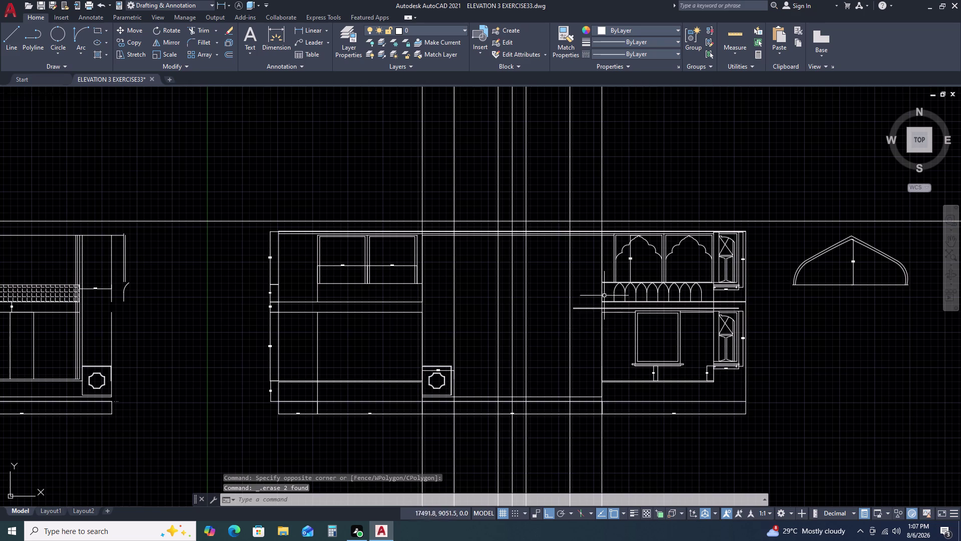
middle_drag(597, 350, 605, 283)
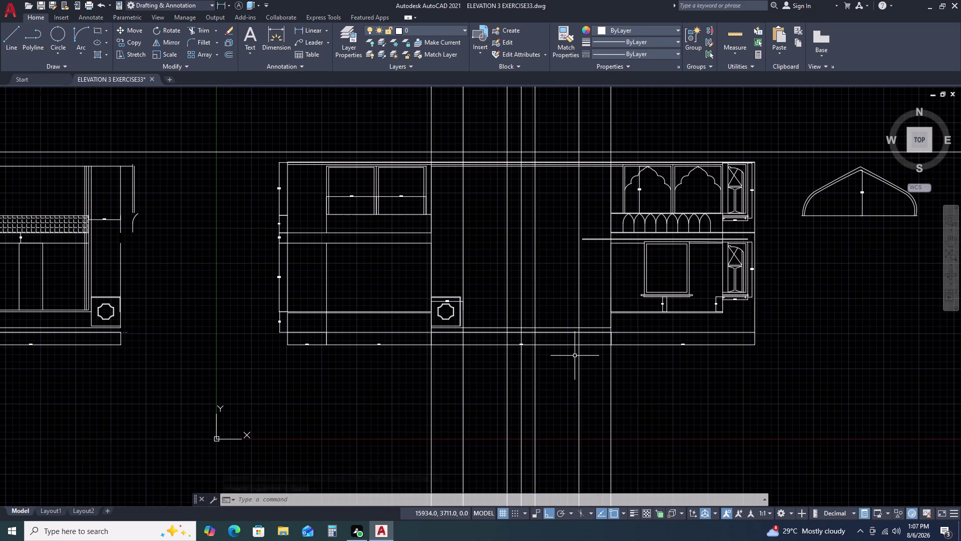
scroll(up, 3)
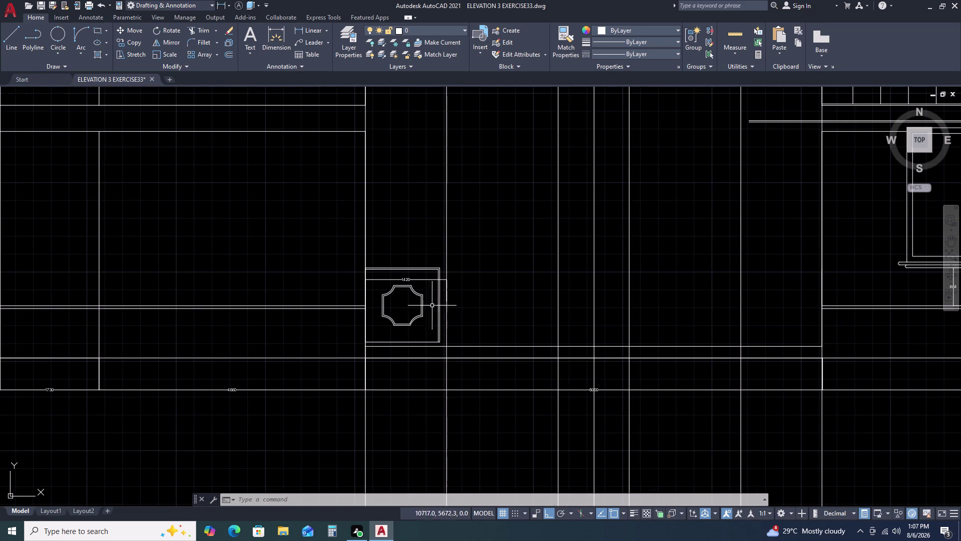
Check the drawing for leftovers, then start a linear dimension with DLI.
scroll(up, 3)
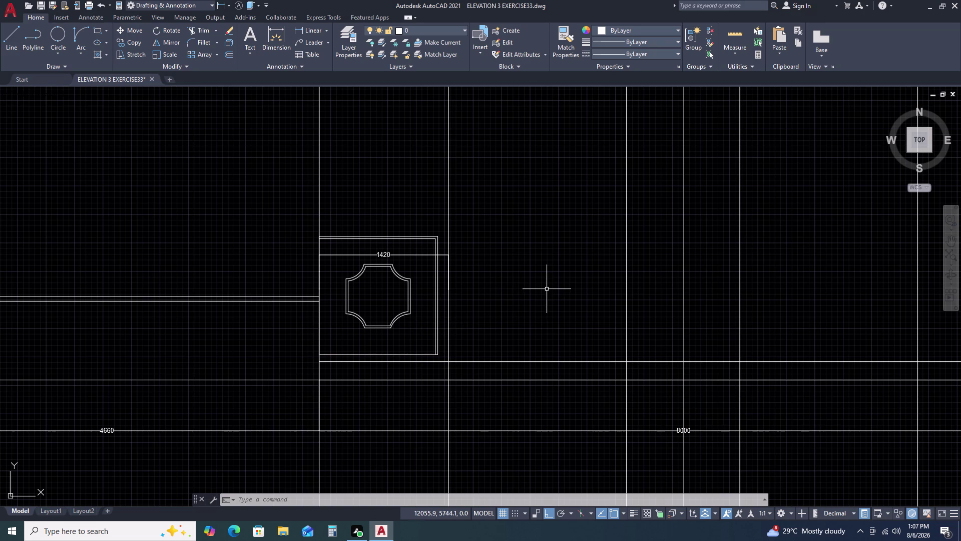
scroll(down, 3)
middle_drag(749, 297, 680, 300)
middle_click(672, 301)
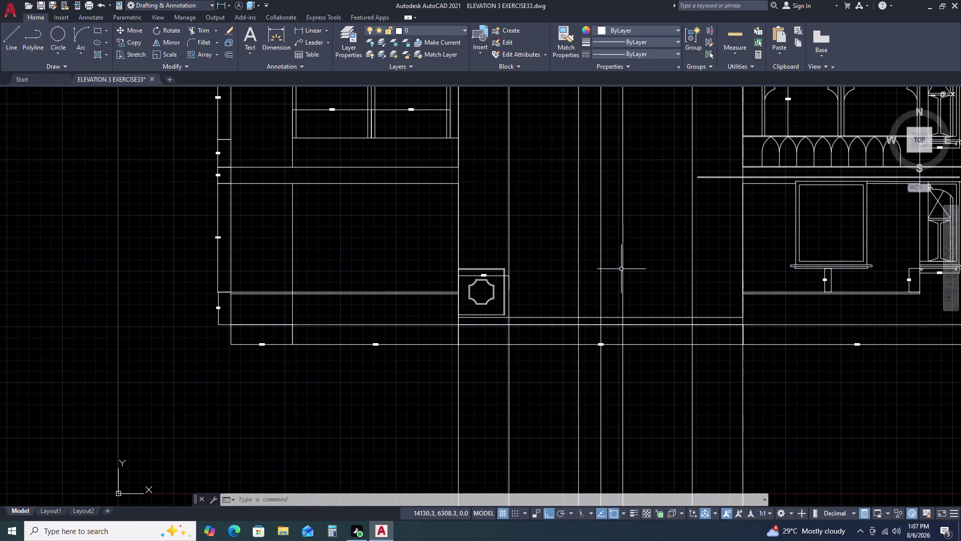
scroll(down, 3)
key(d)
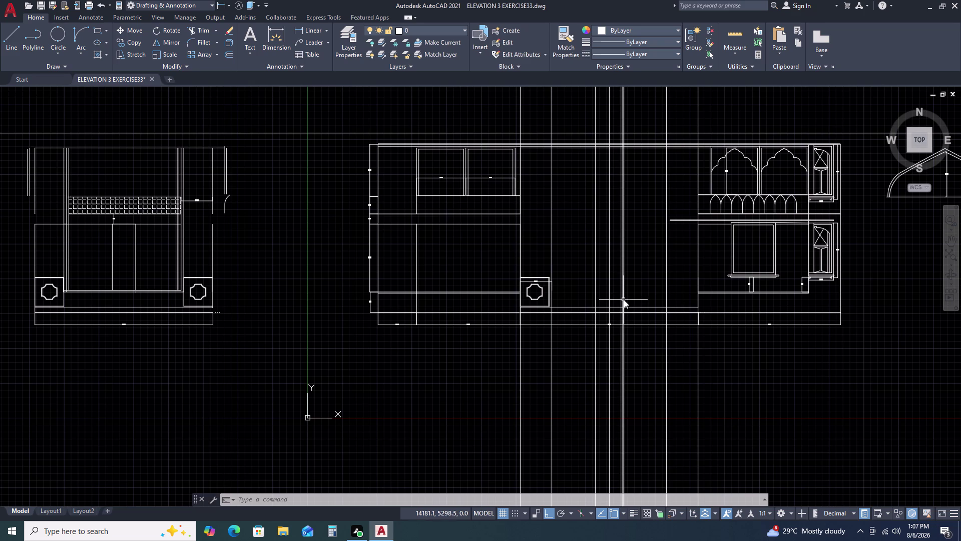
text(LI)
key(space)
scroll(up, 3)
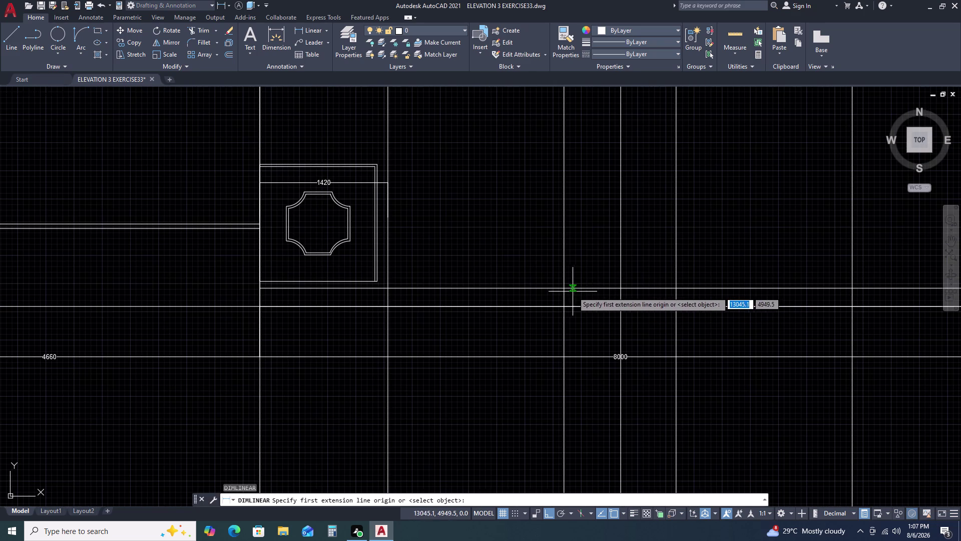
click(565, 285)
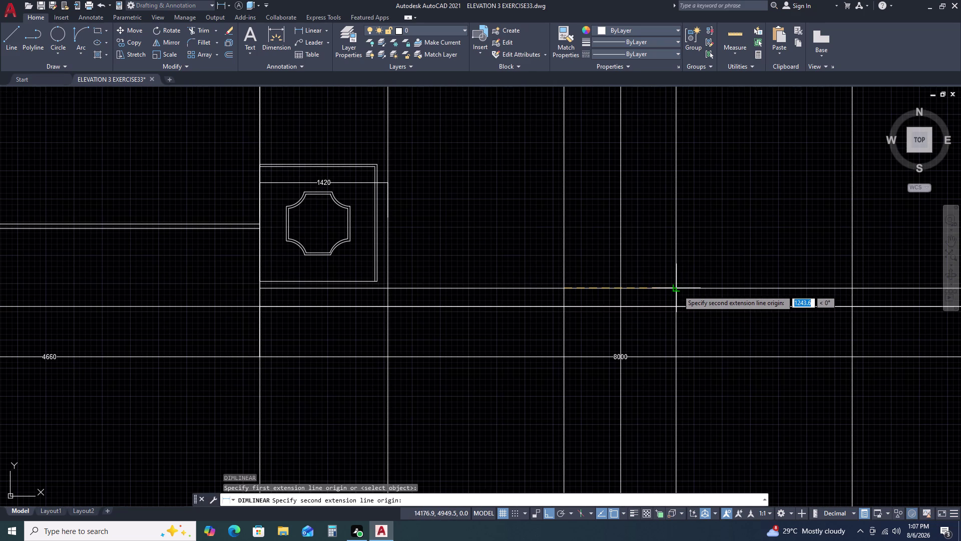
click(678, 290)
scroll(up, 3)
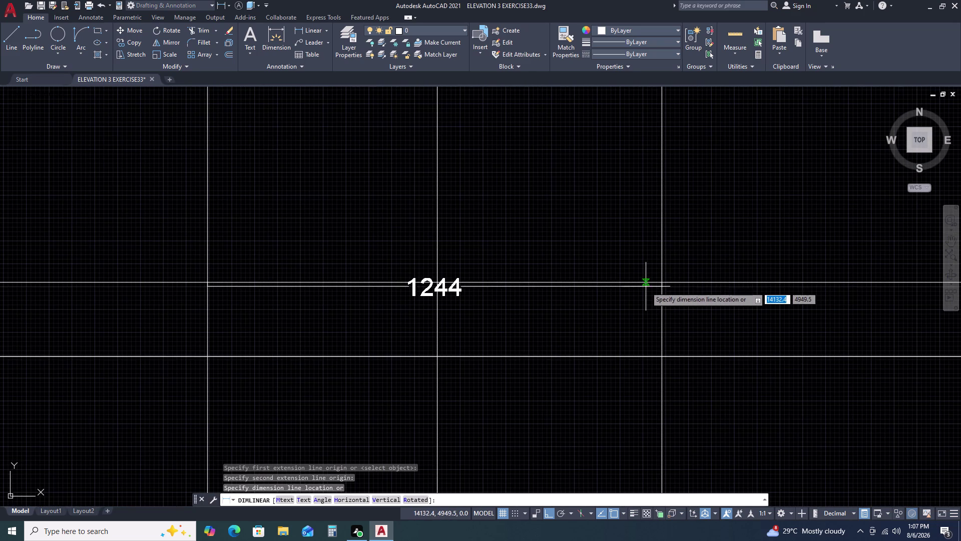
key(Escape)
scroll(down, 3)
scroll(down, 3)
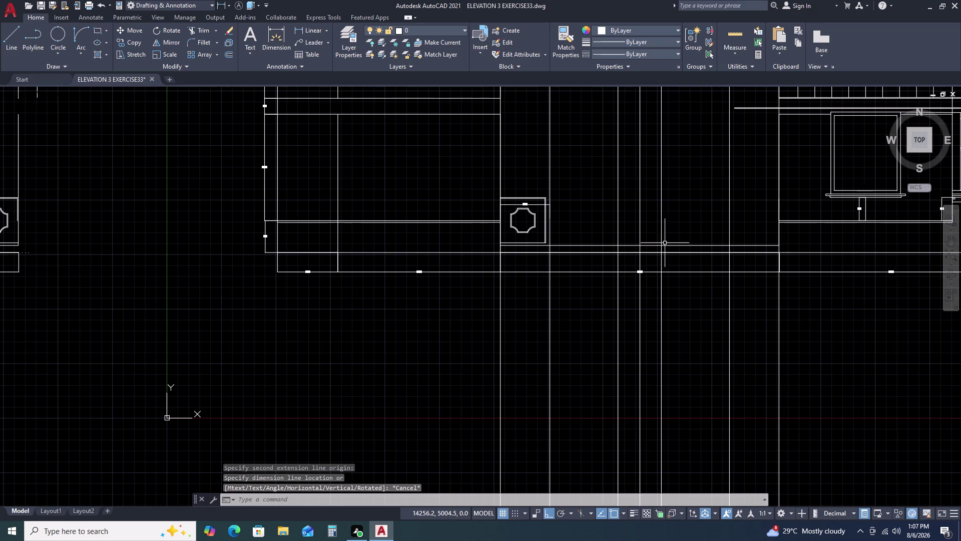
middle_drag(665, 228, 673, 251)
text(L)
key(space)
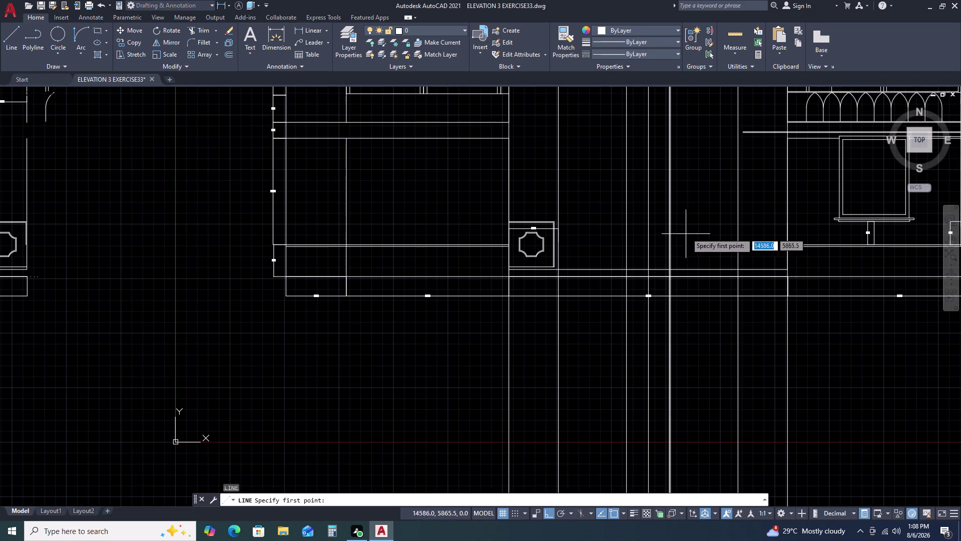
click(687, 231)
key(1)
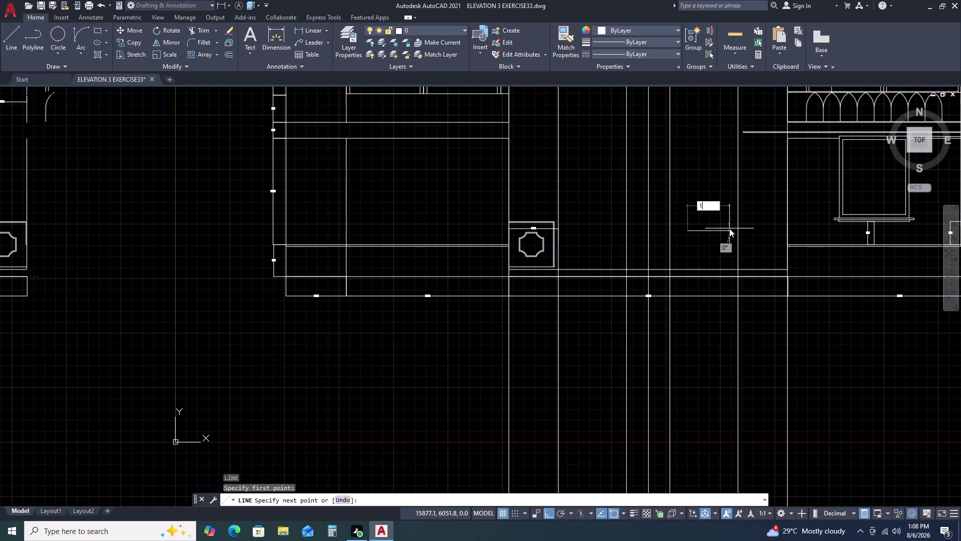
key(0)
text(50)
key(space)
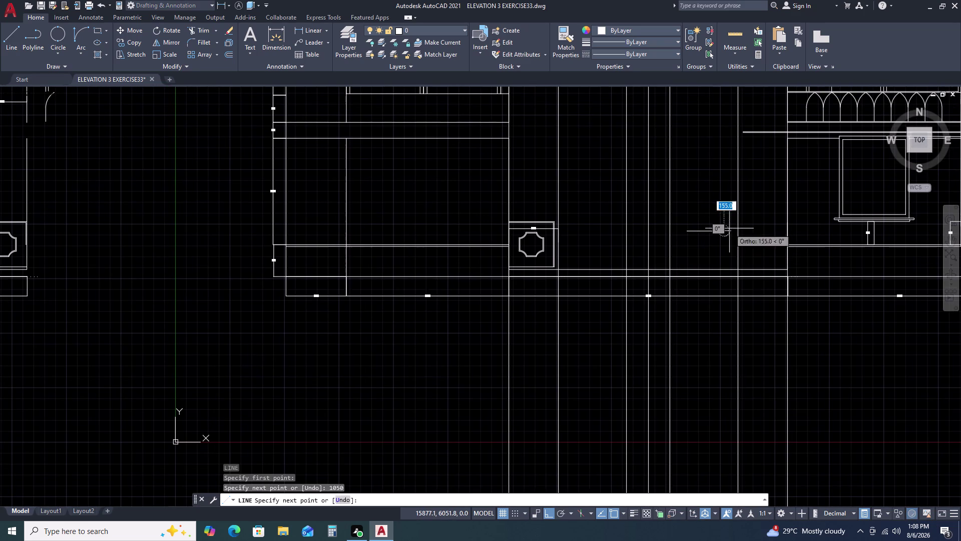
key(Escape)
click(711, 223)
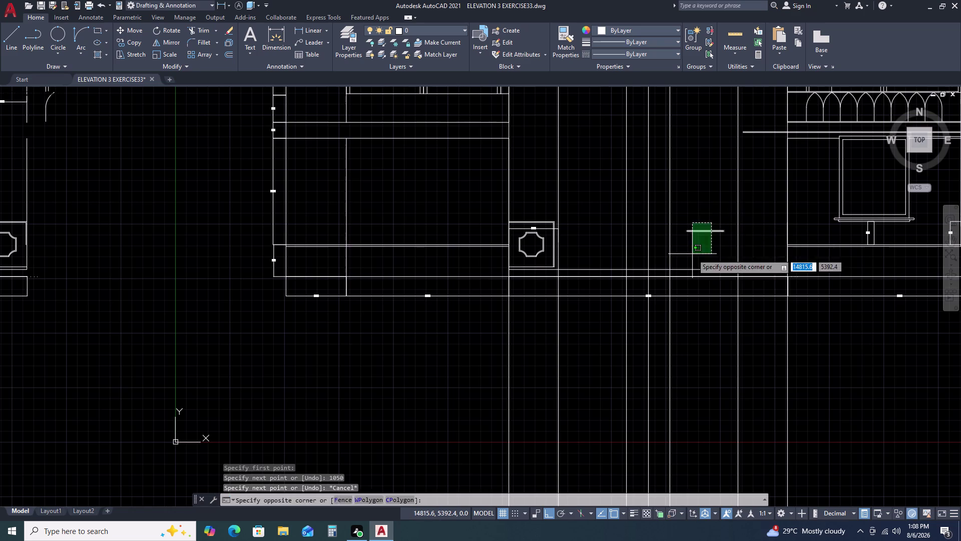
click(693, 254)
text(M)
key(space)
scroll(up, 3)
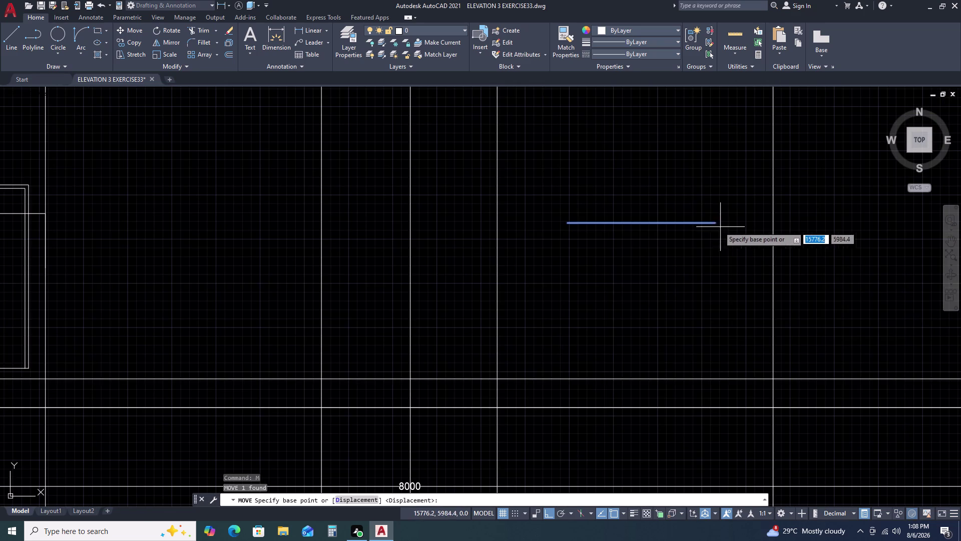
click(643, 223)
key(F8)
scroll(down, 3)
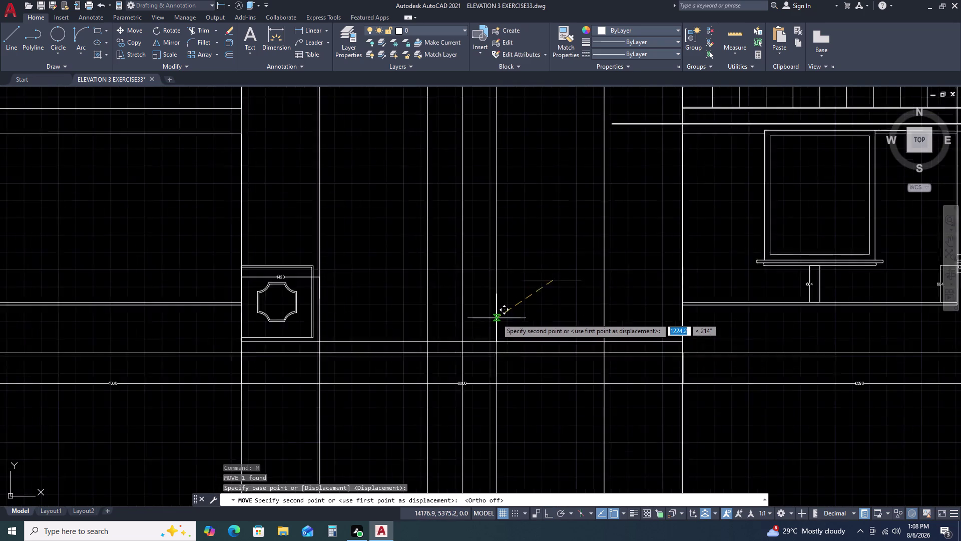
scroll(down, 3)
scroll(up, 3)
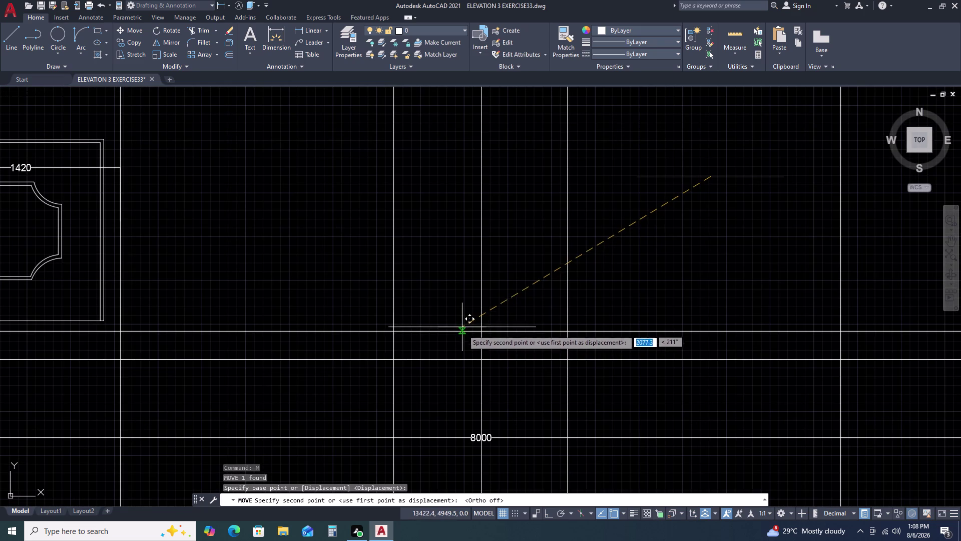
click(480, 331)
key(Escape)
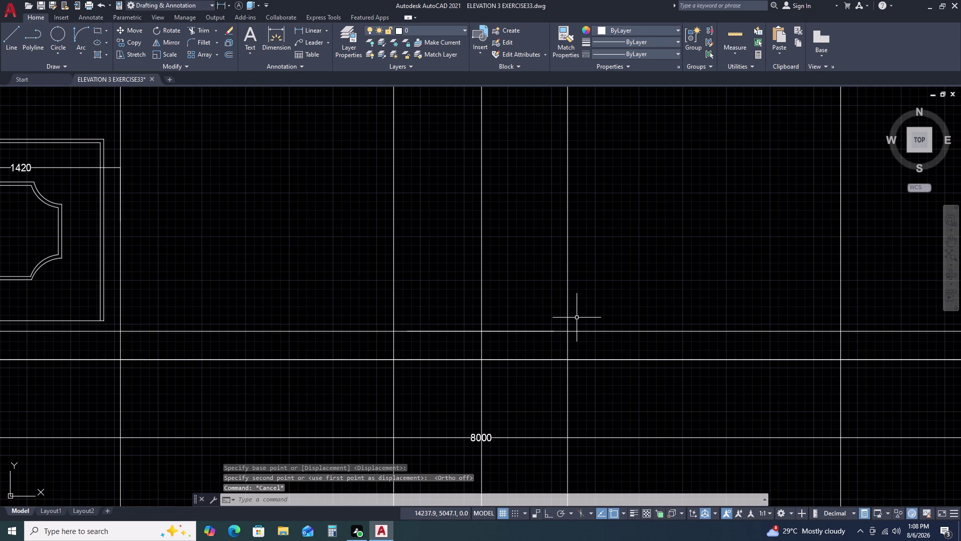
click(577, 316)
Offset the vertical construction line 97.1 units to one side.
click(562, 300)
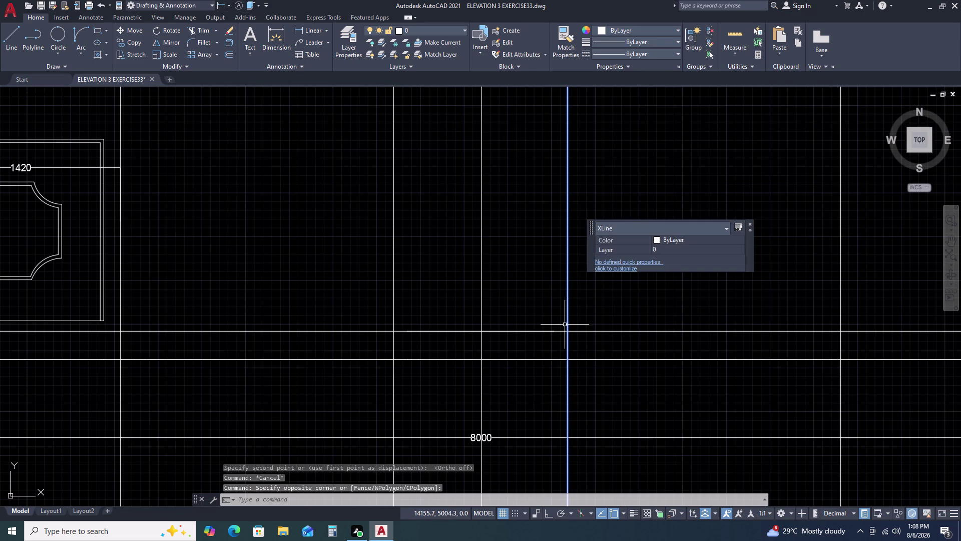
text(O)
key(space)
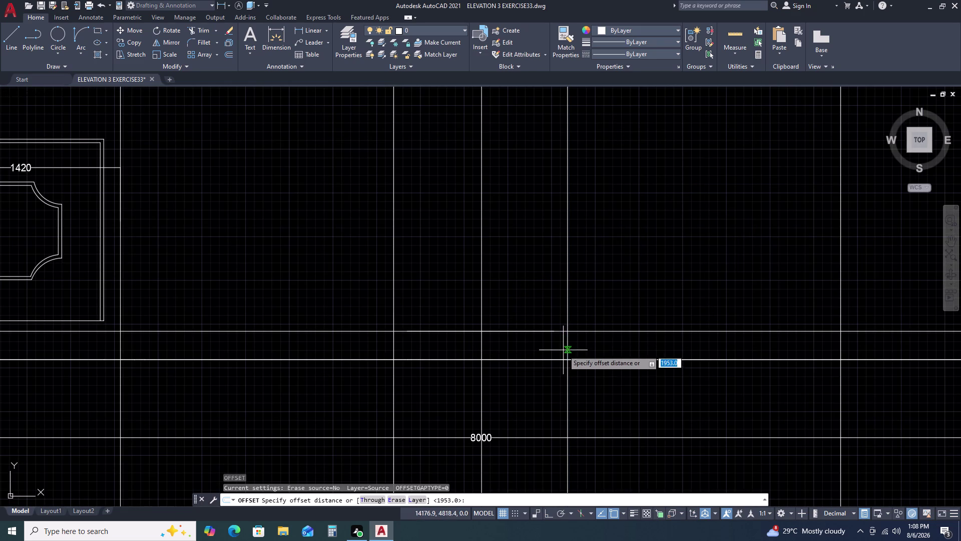
click(568, 331)
click(556, 331)
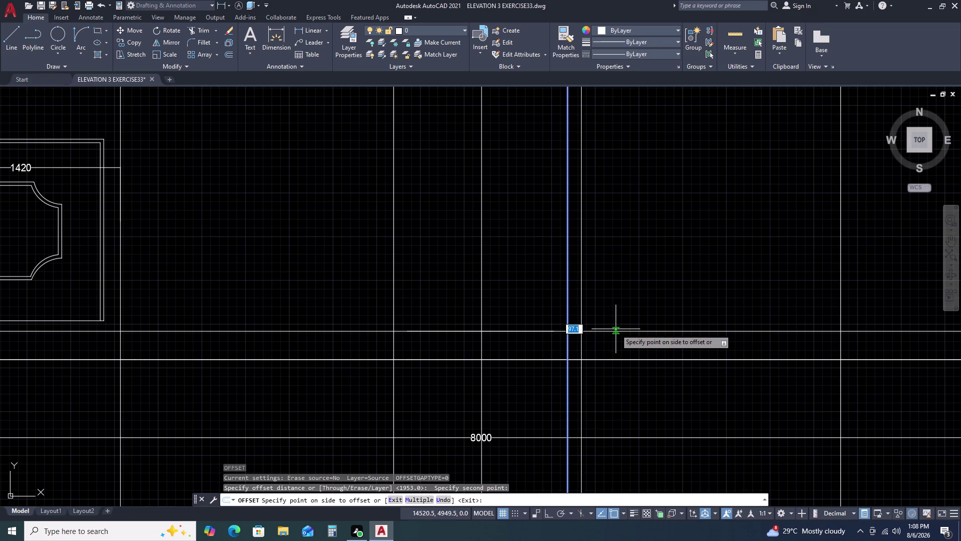
click(556, 333)
key(Escape)
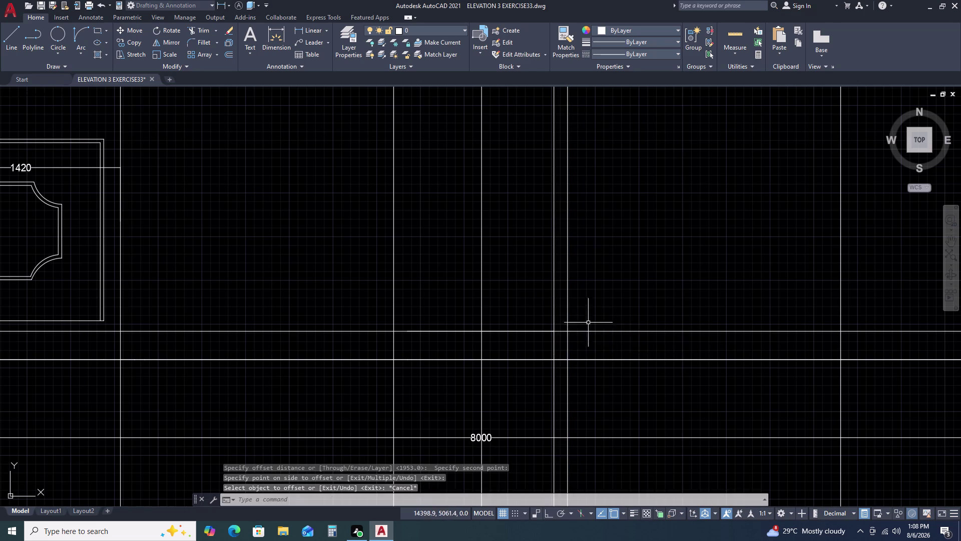
Select the vertical construction line and the 1050-long line, panning to its end.
scroll(up, 3)
click(542, 318)
key(Escape)
click(562, 307)
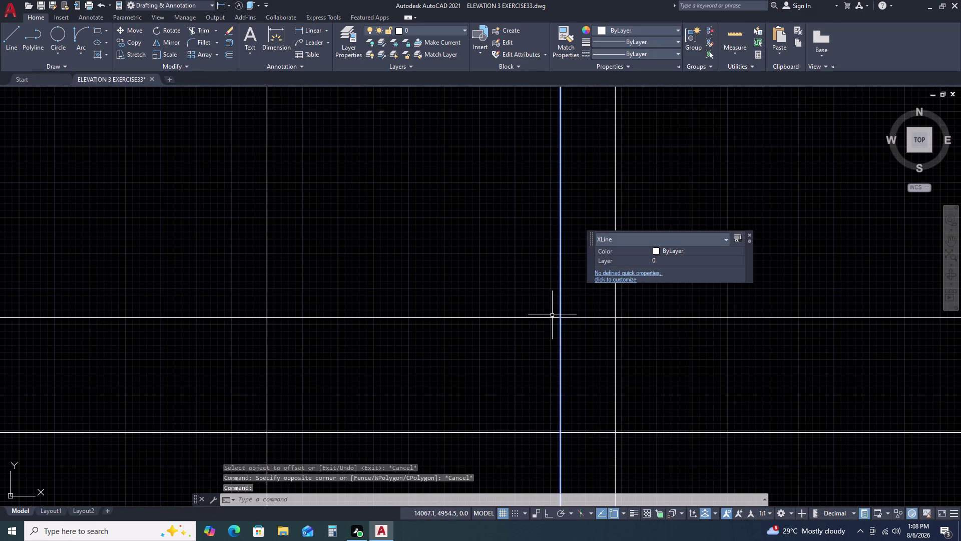
click(548, 318)
key(Escape)
click(548, 318)
scroll(down, 3)
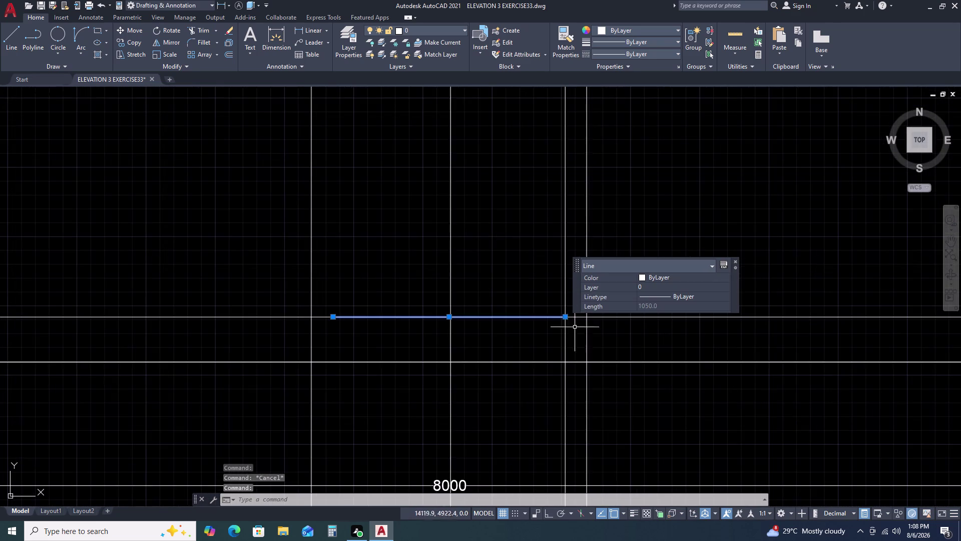
middle_drag(510, 360, 568, 350)
middle_drag(598, 347, 651, 330)
key(Escape)
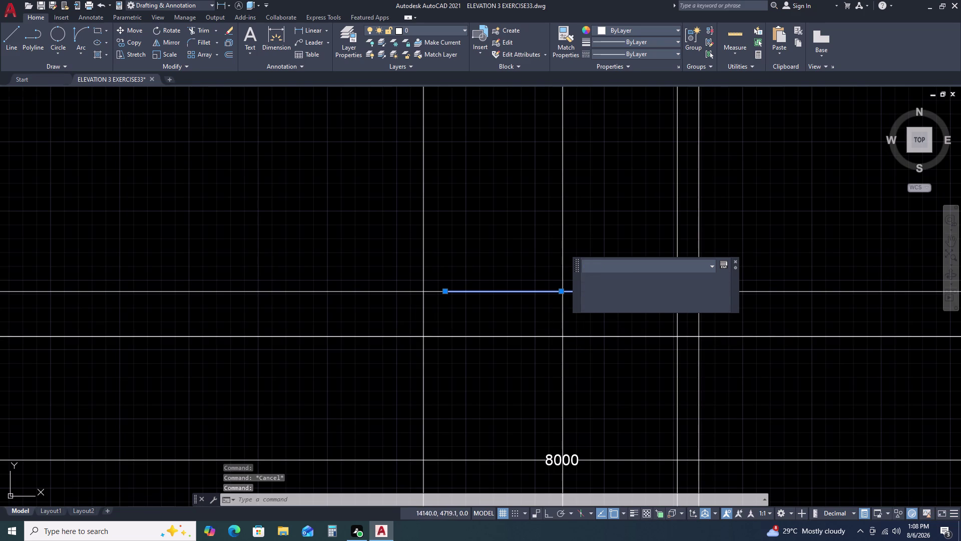
click(686, 247)
click(669, 241)
Attempt a 1050 offset of the vertical line, then cancel it.
text(O)
key(space)
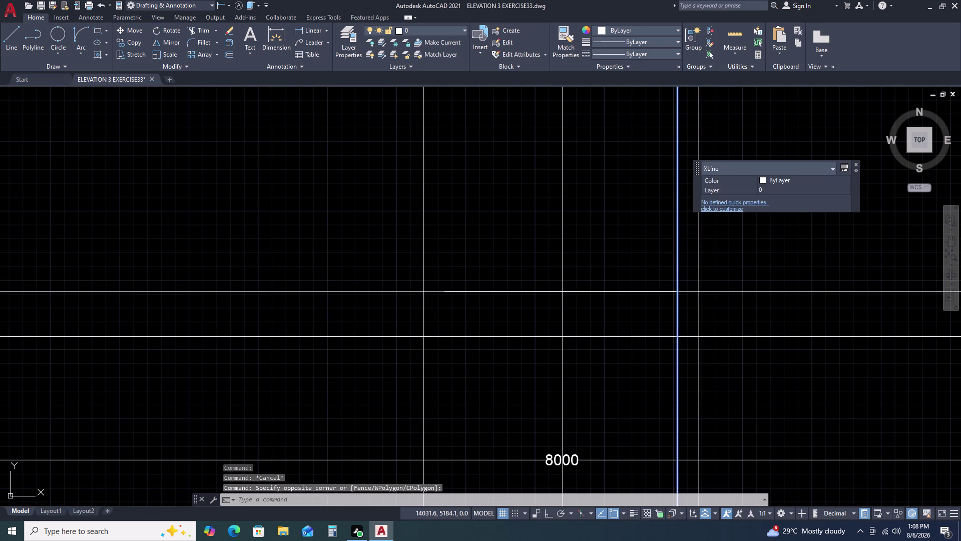
text(10)
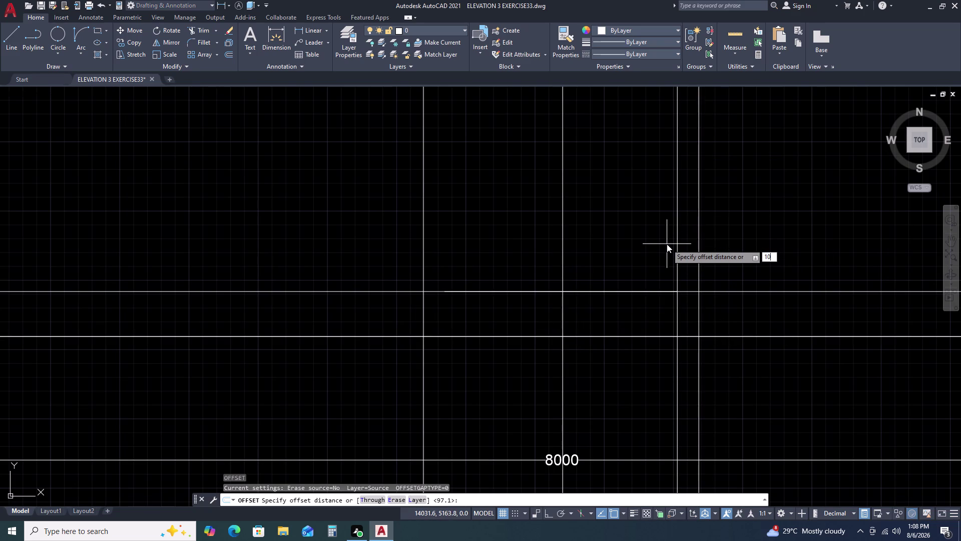
text(5)
text(0)
key(space)
click(624, 240)
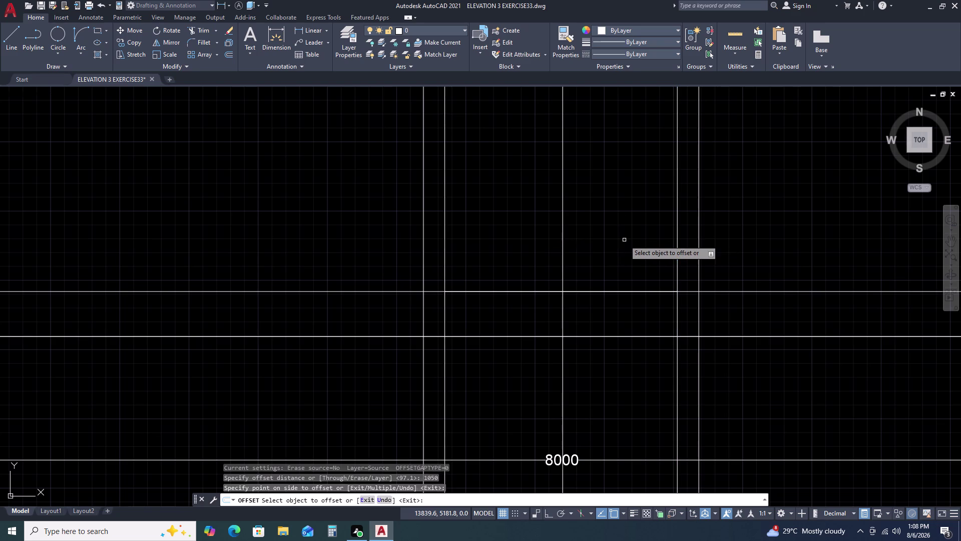
key(Escape)
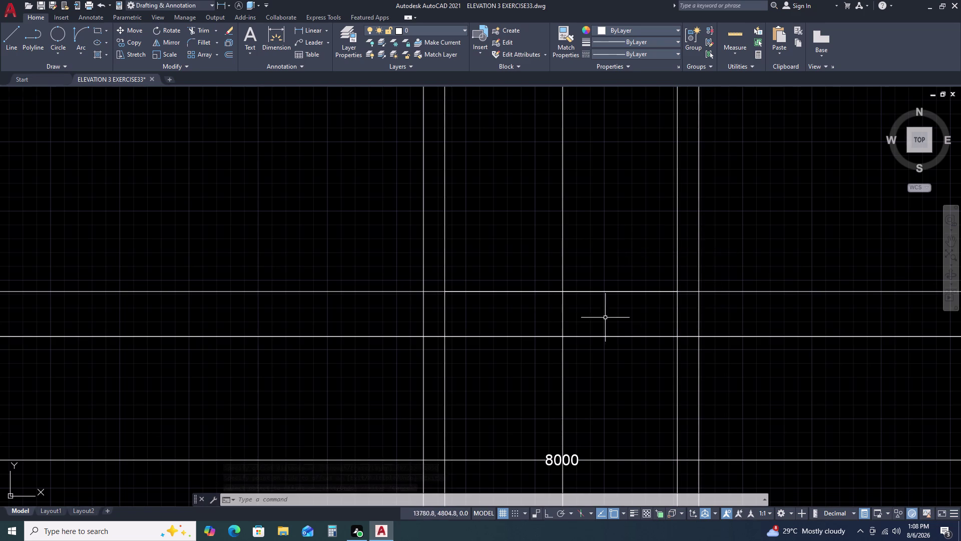
Select the 1050-long horizontal line, pan along it, then clear the selection.
scroll(up, 3)
click(540, 275)
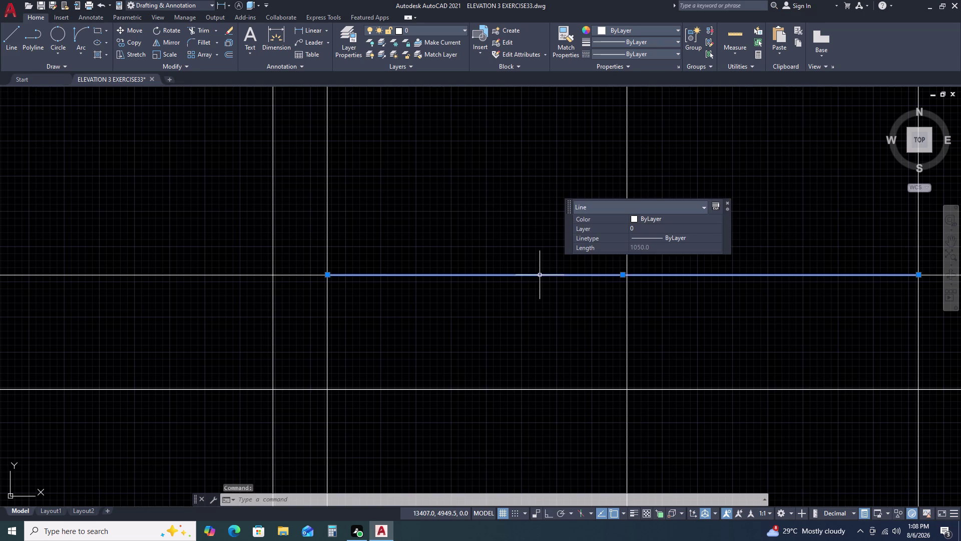
middle_drag(597, 288, 569, 289)
middle_click(543, 289)
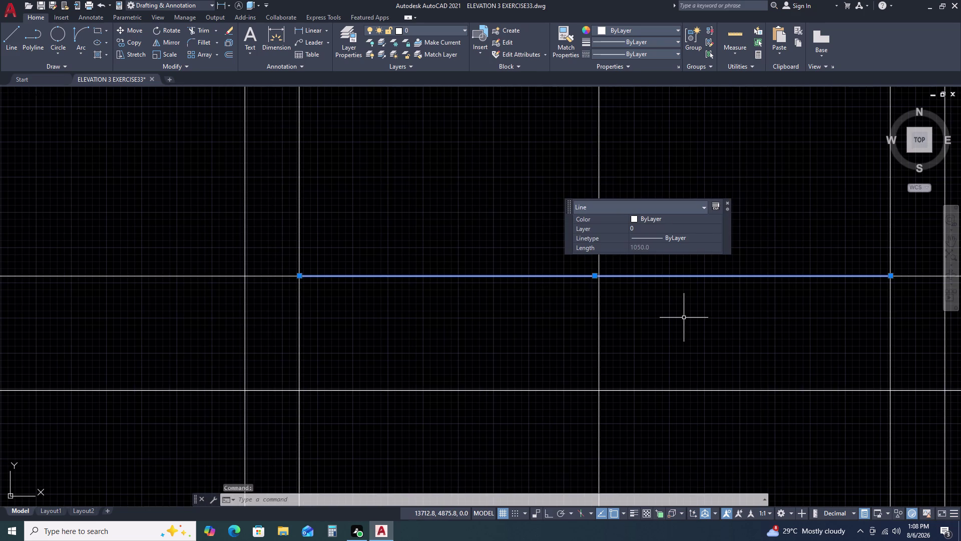
key(Escape)
key(Escape)
key(Escape)
click(702, 275)
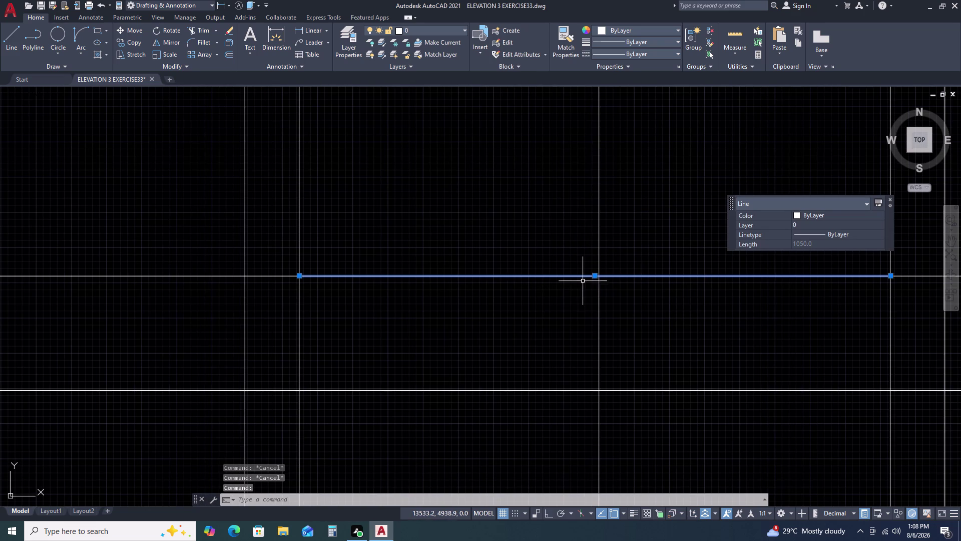
key(Escape)
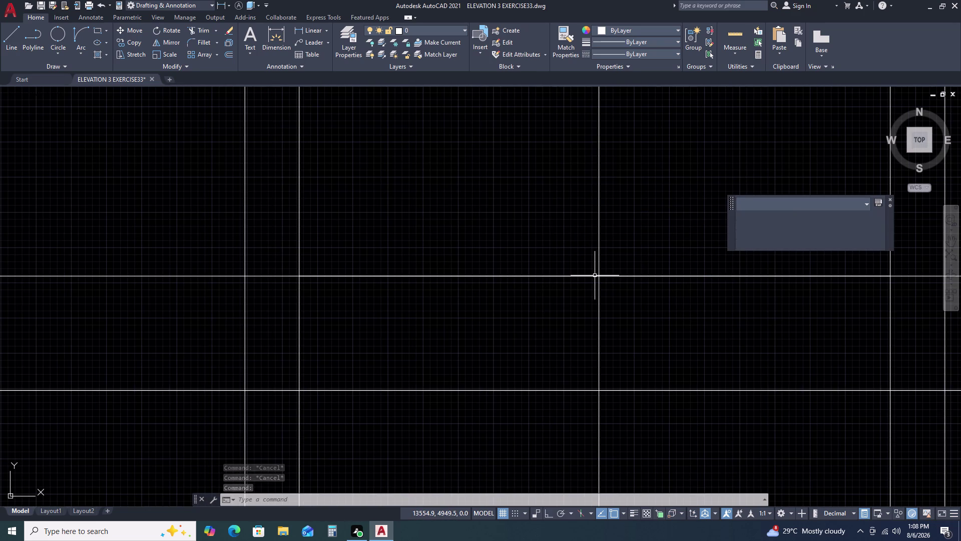
key(Escape)
Reselect the 1050-long line and try stretching it by its midpoint grip.
scroll(down, 3)
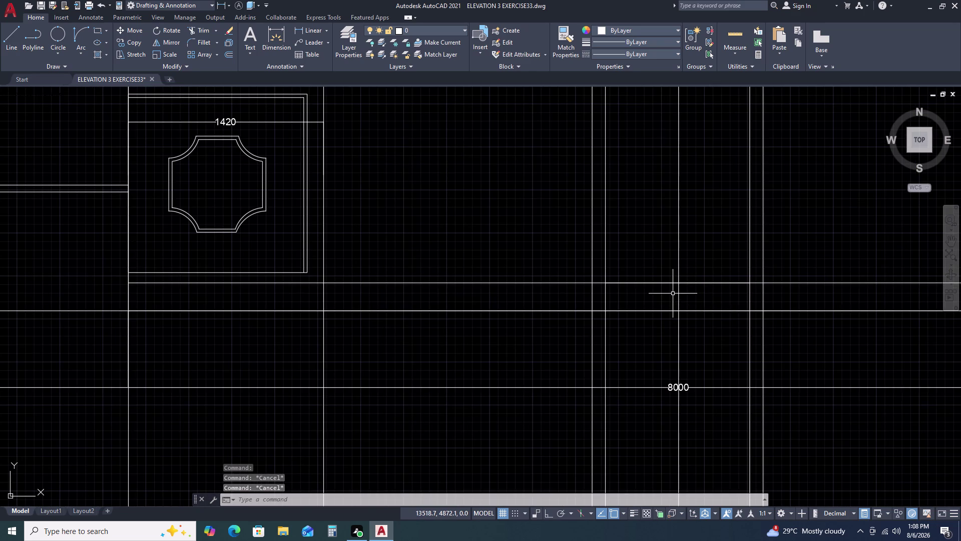
click(649, 283)
scroll(up, 3)
scroll(up, 3)
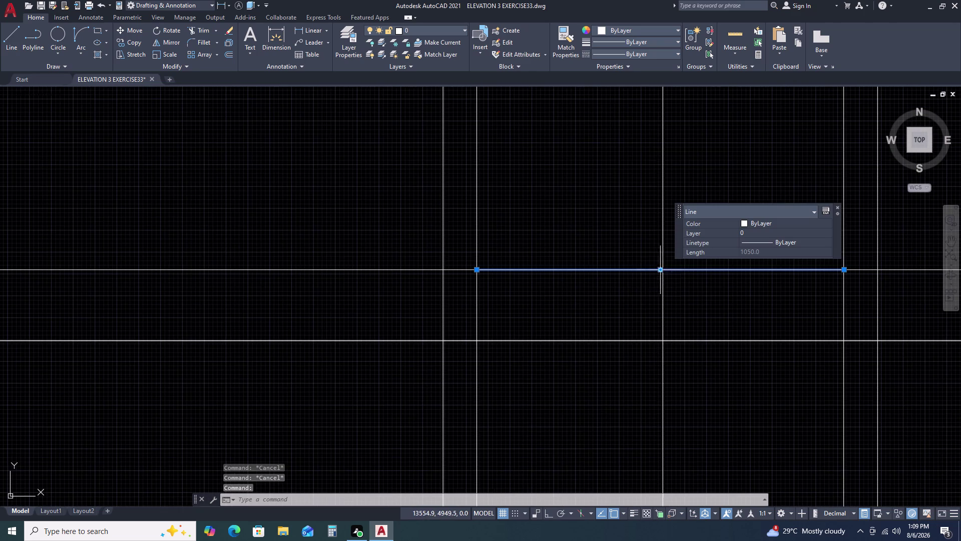
scroll(up, 3)
middle_drag(678, 288, 669, 290)
middle_drag(651, 292, 596, 298)
scroll(down, 3)
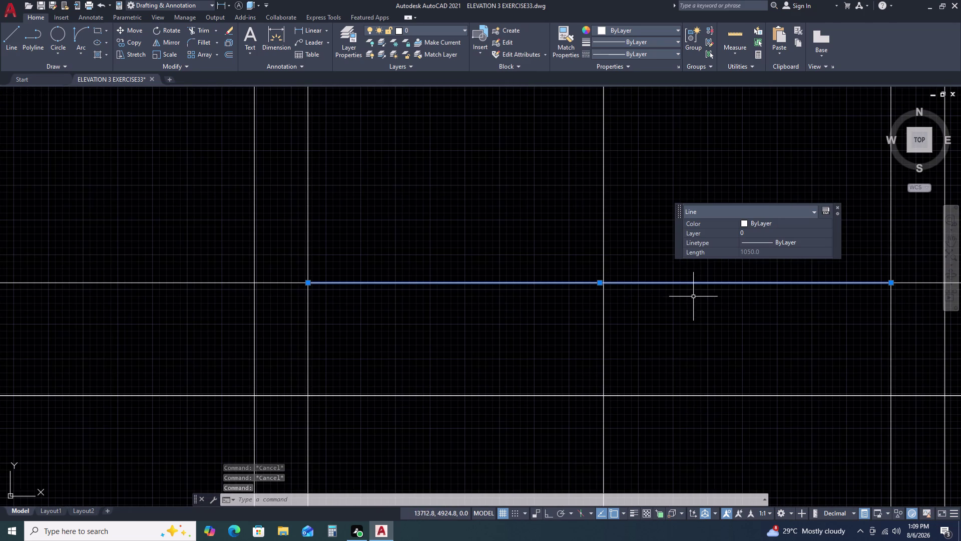
middle_drag(739, 296, 717, 303)
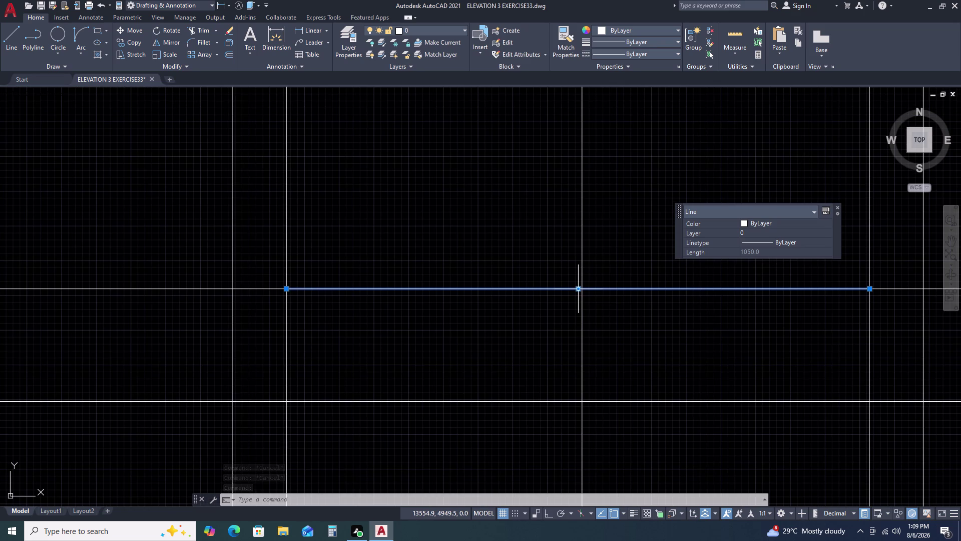
click(576, 288)
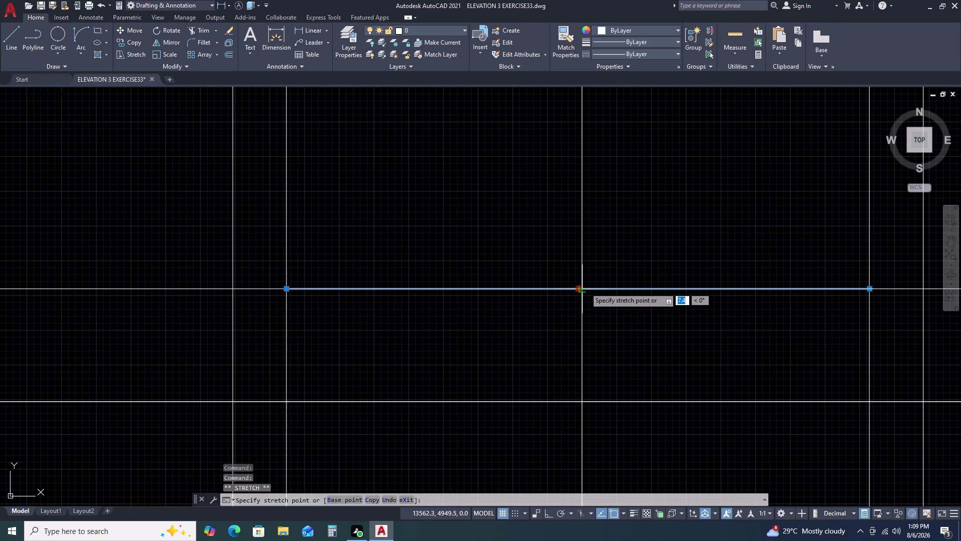
click(585, 287)
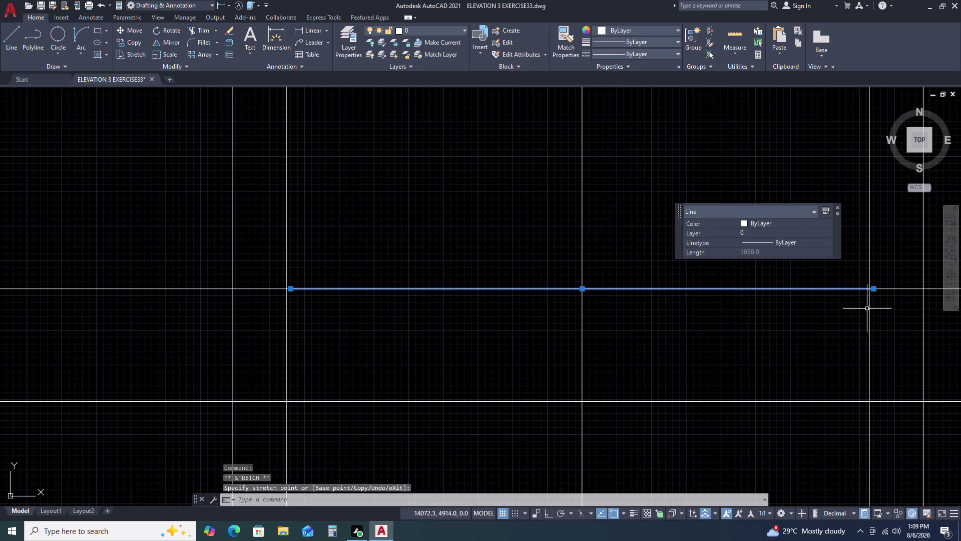
Try moving the right vertical line, then cancel the move.
click(879, 310)
click(853, 321)
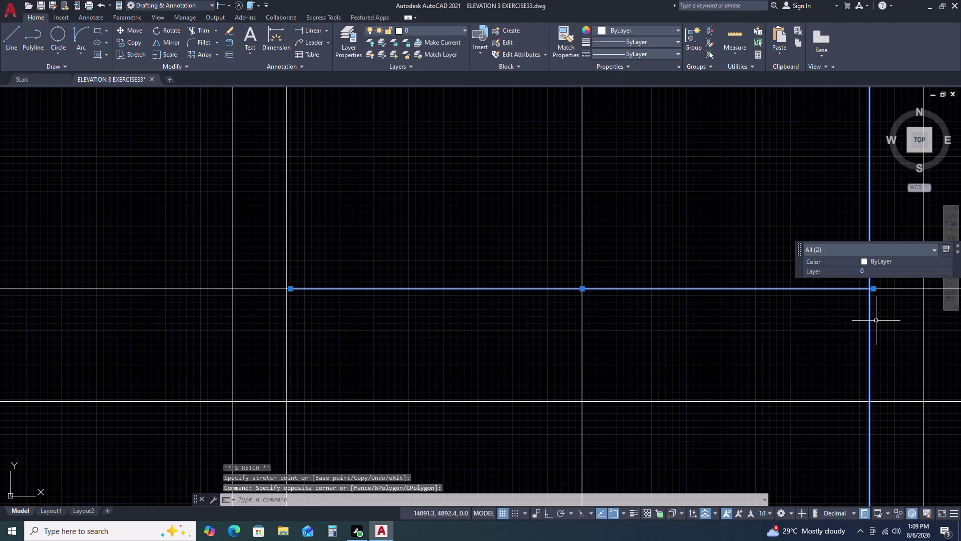
text(M)
key(space)
click(870, 289)
key(Escape)
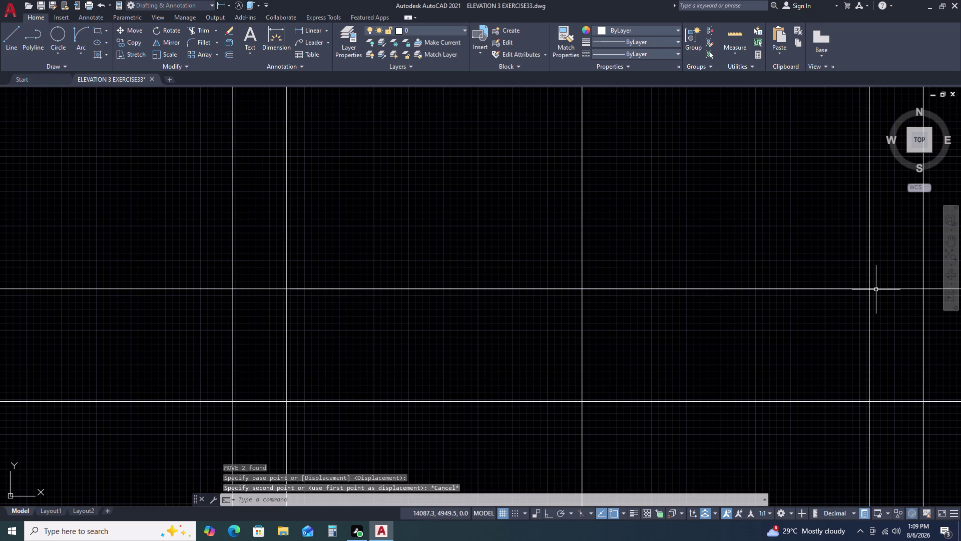
Retry and cancel moving the right vertical line, then reselect the 1050 line.
click(877, 304)
click(839, 320)
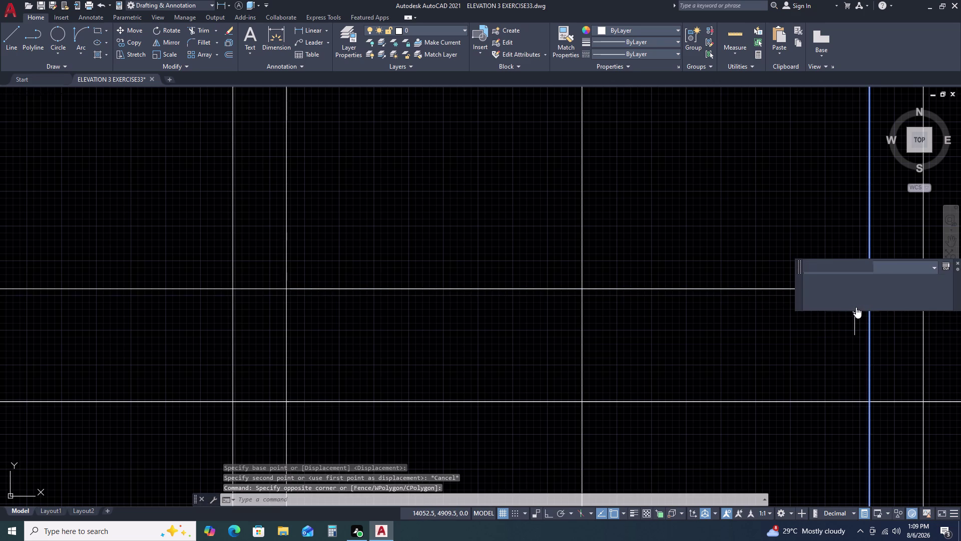
text(M)
key(space)
click(871, 290)
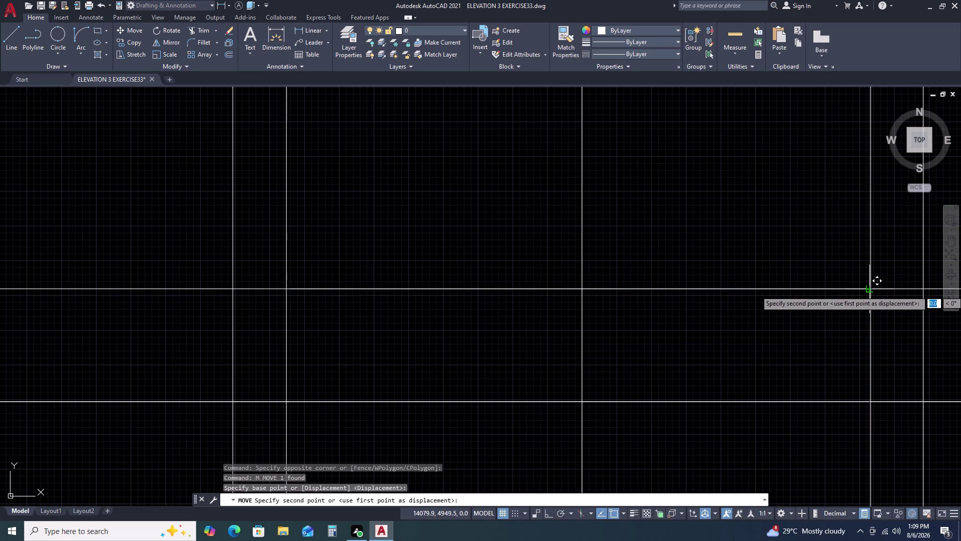
click(871, 291)
key(Escape)
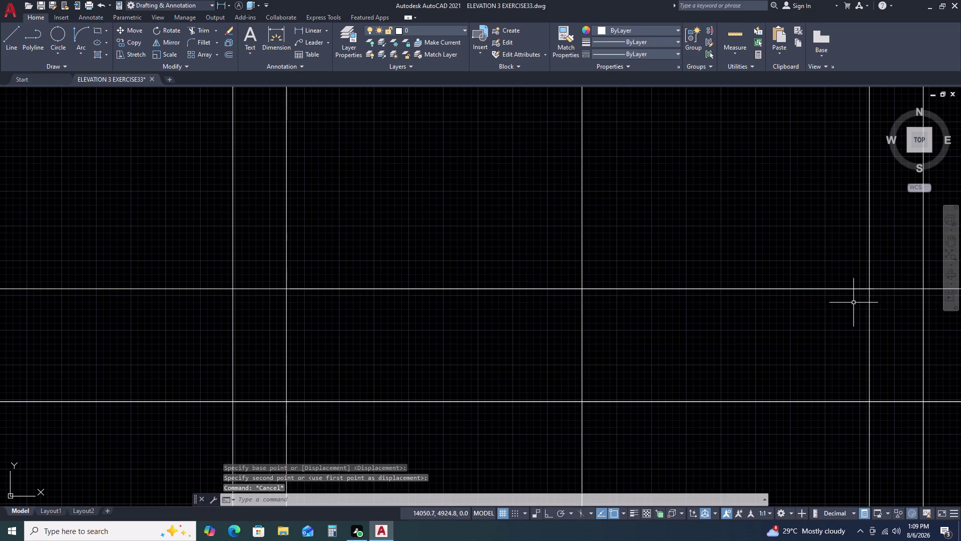
scroll(down, 3)
click(843, 299)
middle_drag(900, 317, 711, 328)
Try moving the vertical construction line, then cancel the stray selection.
middle_drag(702, 329, 691, 330)
scroll(up, 3)
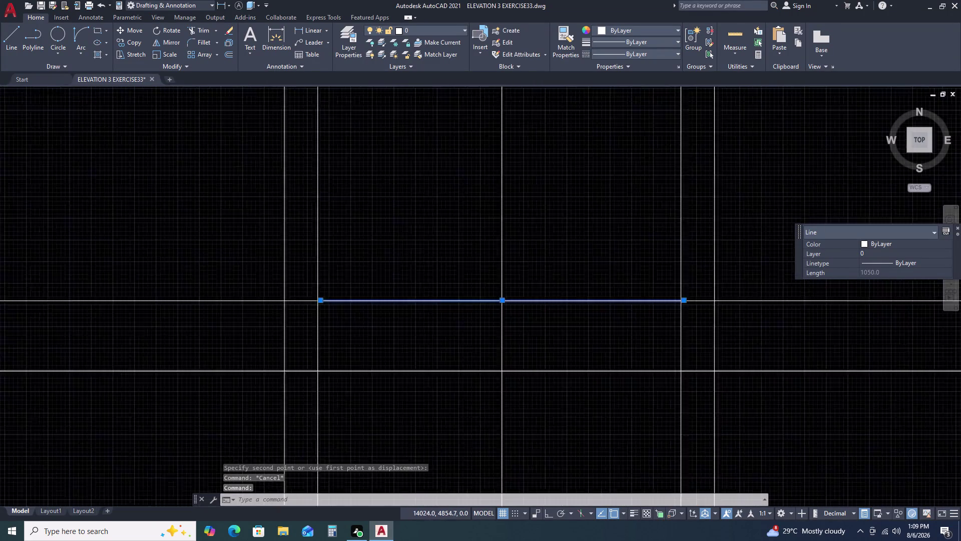
scroll(up, 3)
key(Escape)
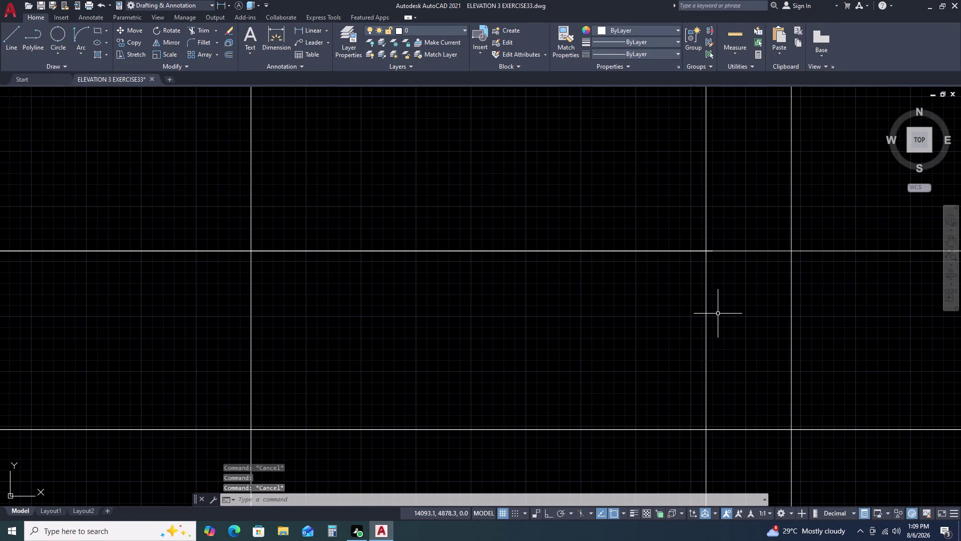
click(707, 306)
text(M)
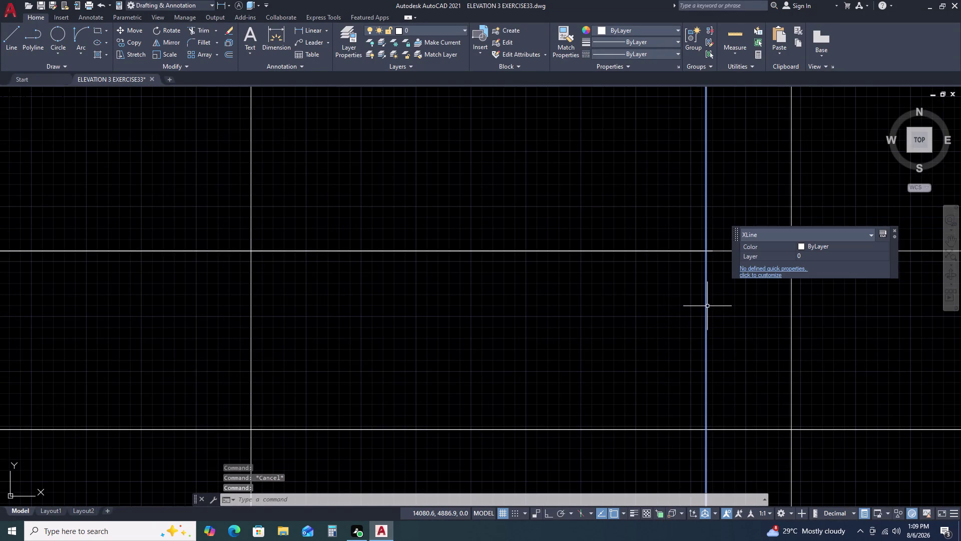
key(space)
click(704, 266)
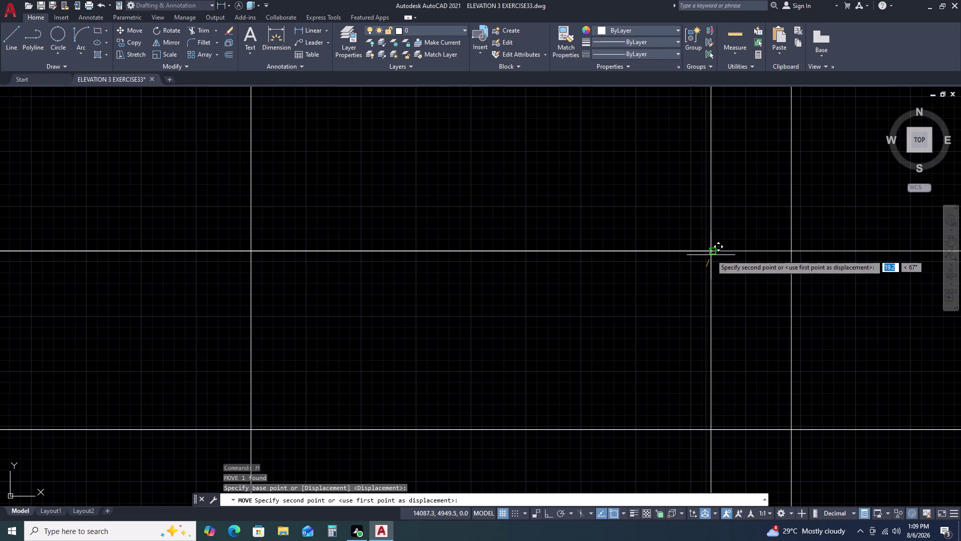
click(714, 252)
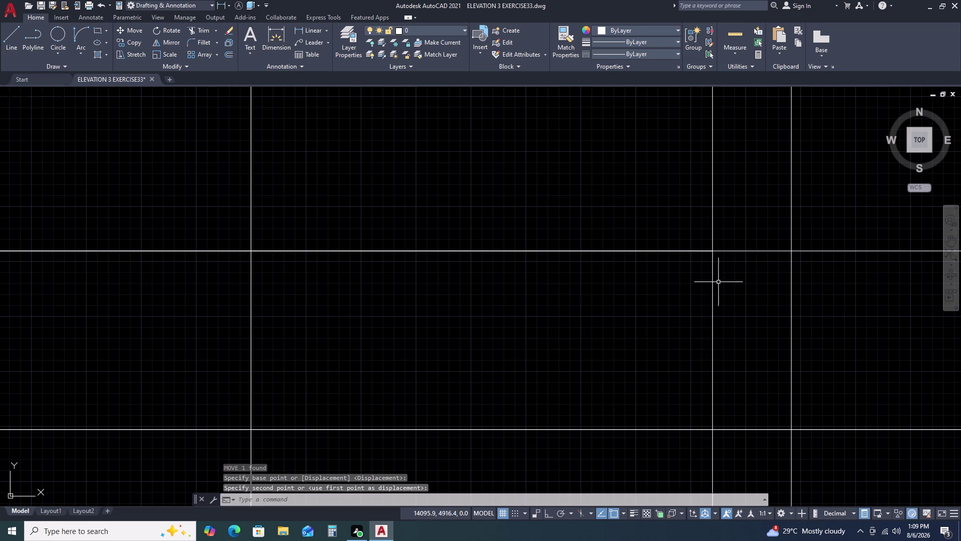
click(715, 282)
click(701, 288)
key(Escape)
Start a 1057 linear dimension along the base, then abandon it.
scroll(down, 3)
scroll(down, 3)
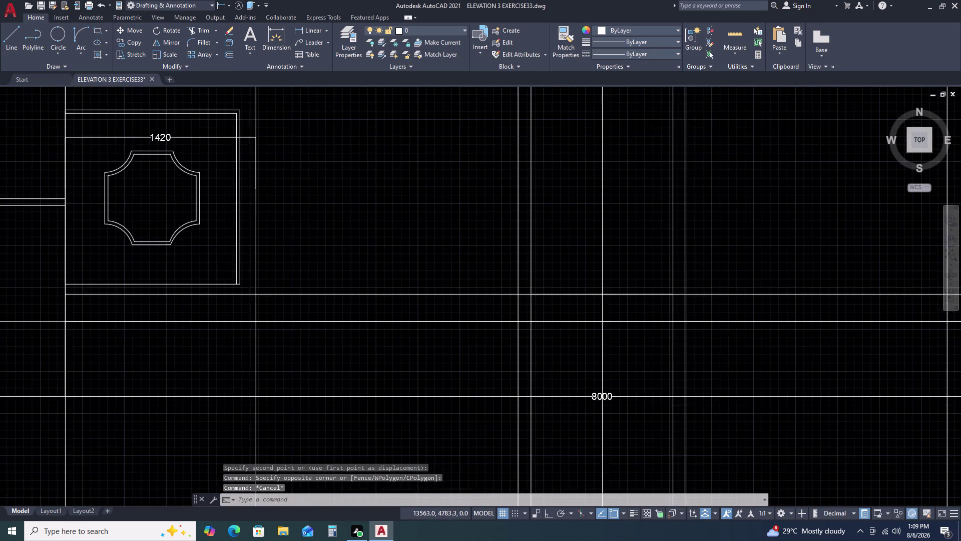
scroll(down, 3)
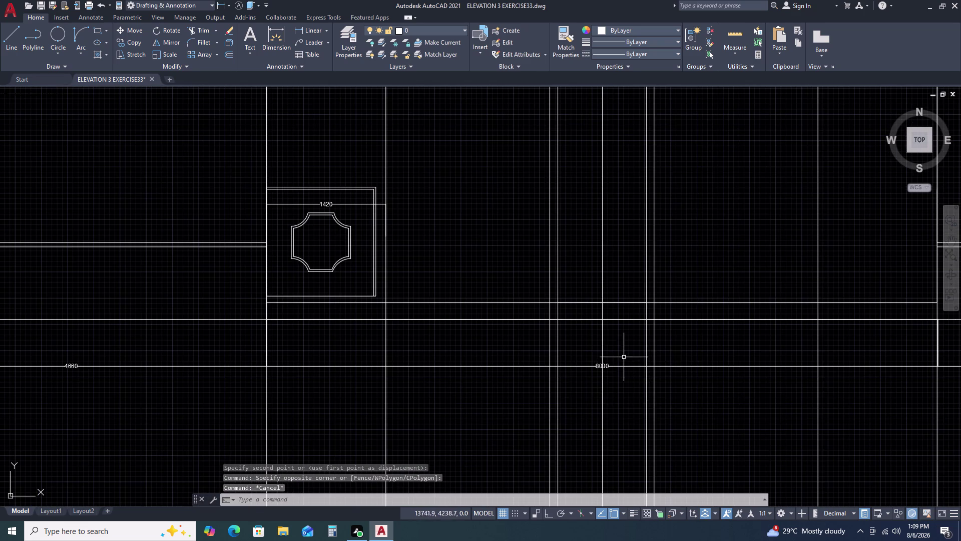
scroll(up, 3)
text(DL)
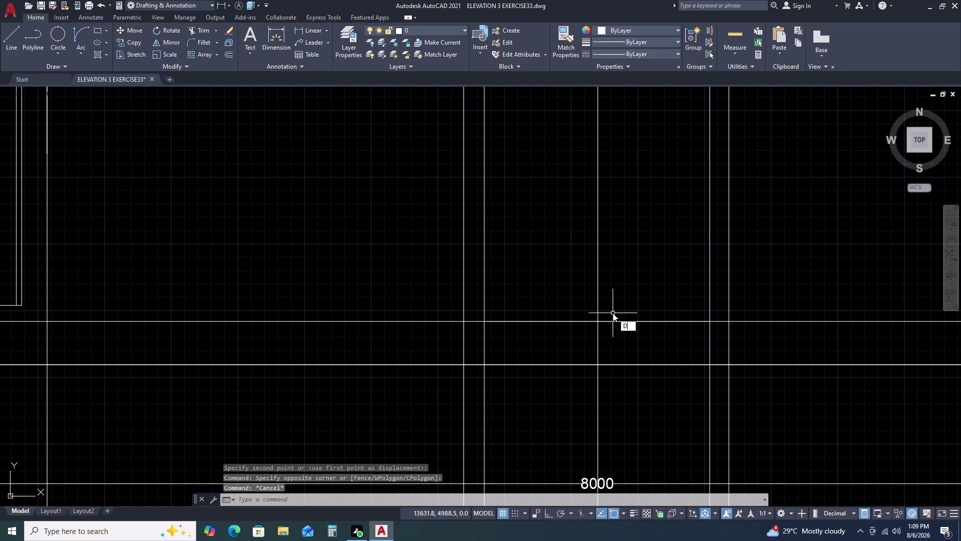
text(I)
key(space)
click(485, 323)
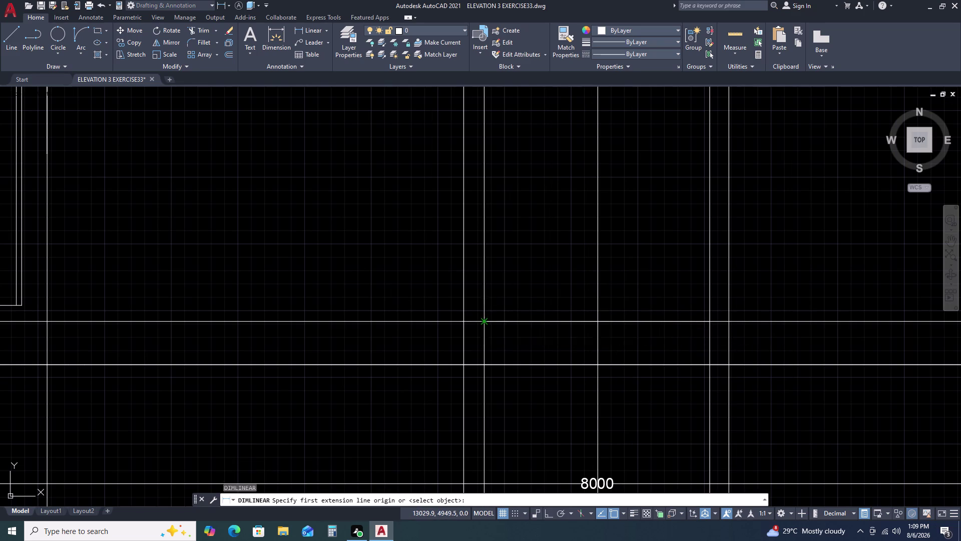
click(710, 320)
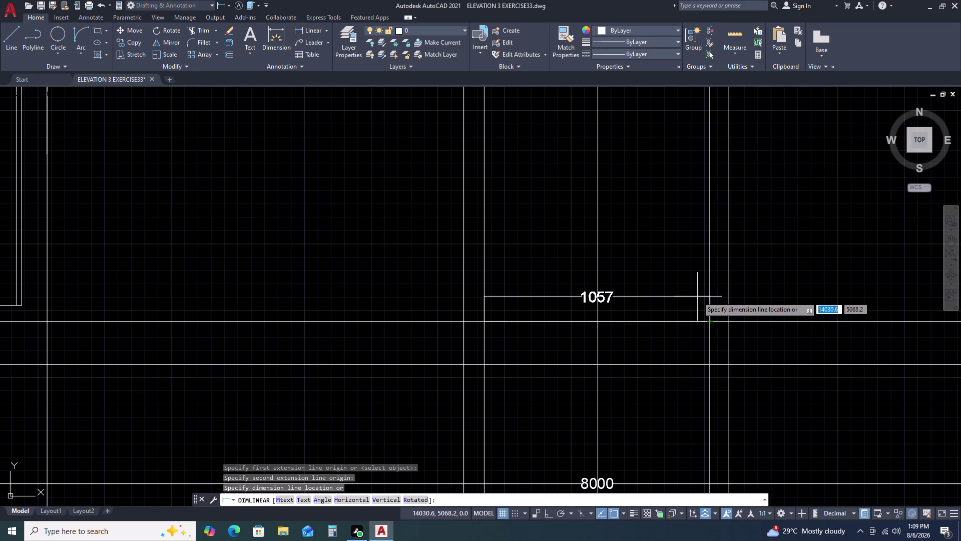
key(Escape)
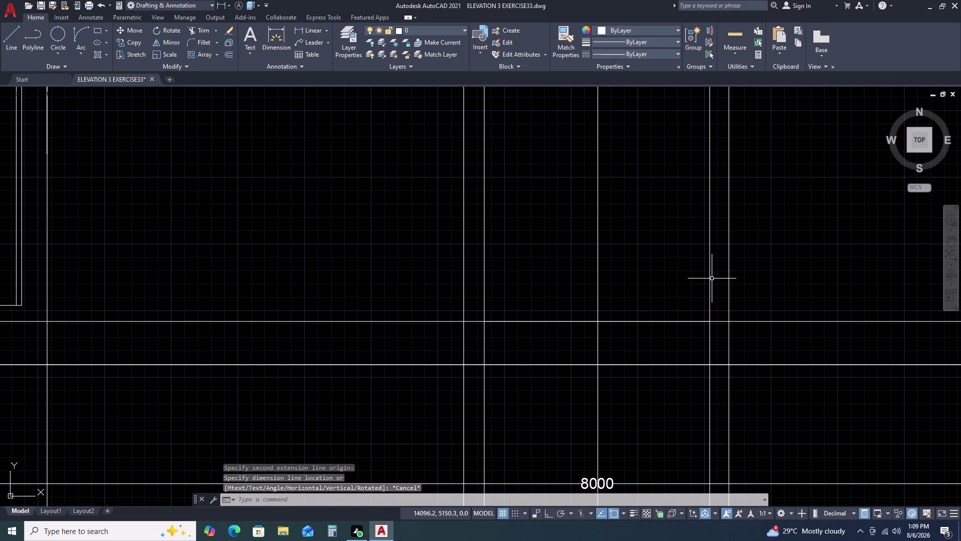
Clear stray selections and try a short linear dimension at the pillar box edge.
click(712, 278)
key(Escape)
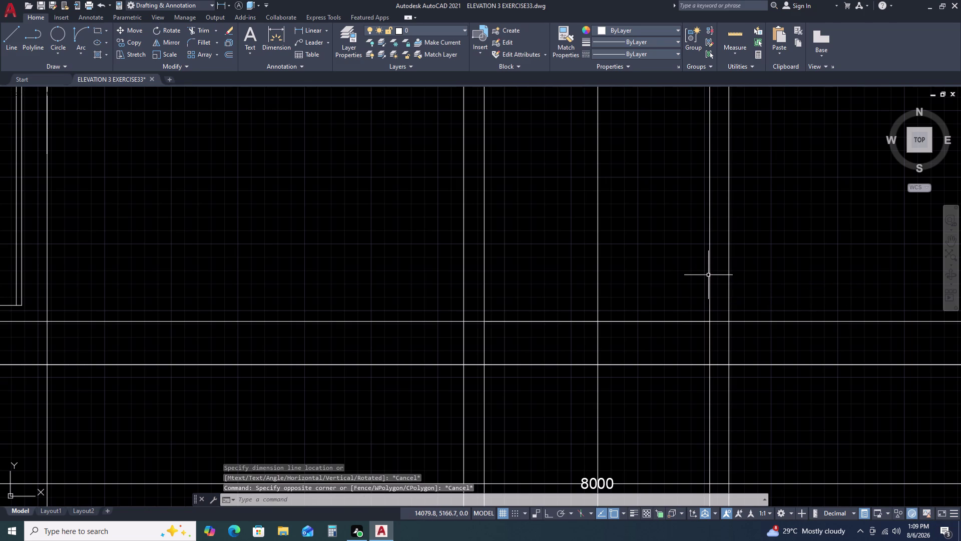
click(708, 275)
key(Escape)
text(D)
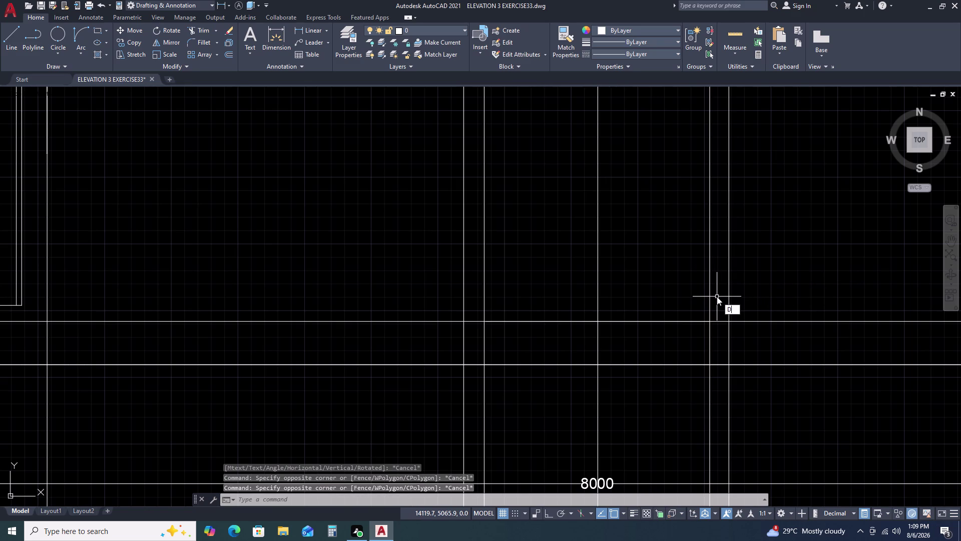
text(LI)
key(space)
click(710, 322)
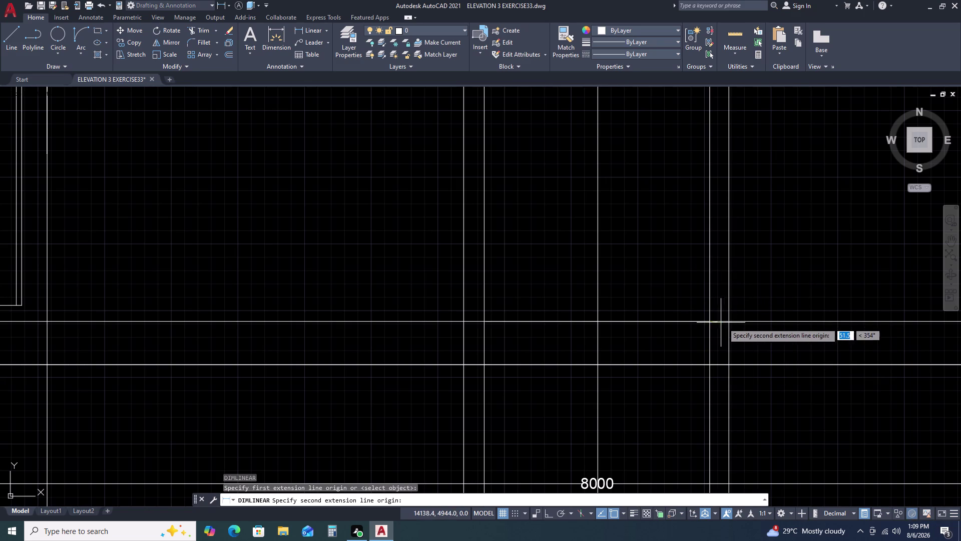
click(727, 323)
key(space)
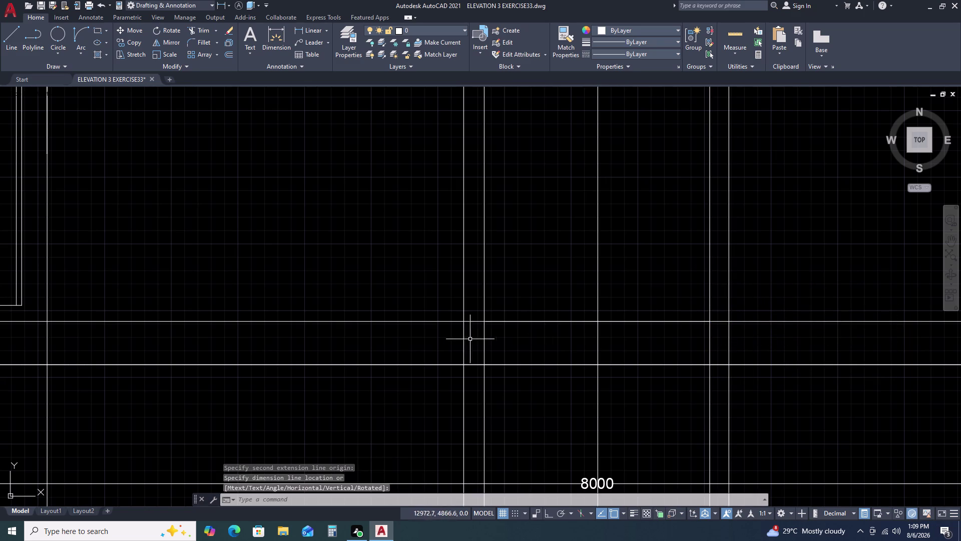
Restart a linear dimension near the left end and abandon it.
key(space)
click(462, 321)
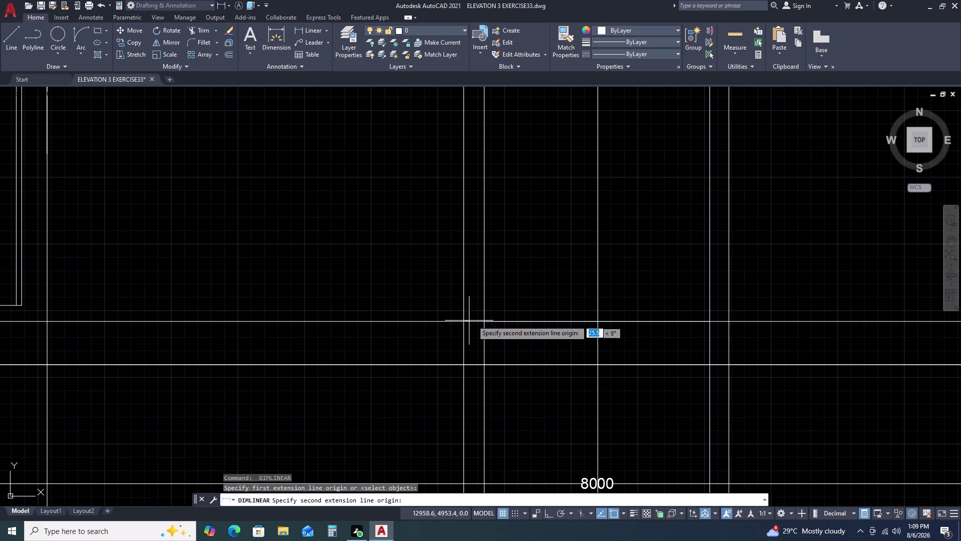
click(484, 322)
key(space)
Select two vertical construction lines, then clear the selection.
scroll(down, 3)
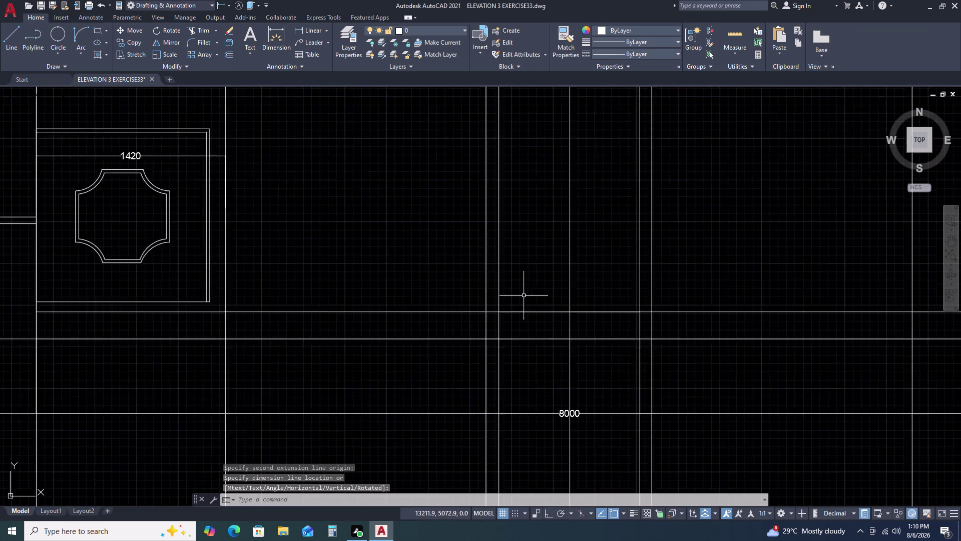
scroll(down, 3)
scroll(down, 3)
scroll(up, 3)
scroll(up, 3)
click(539, 296)
click(496, 307)
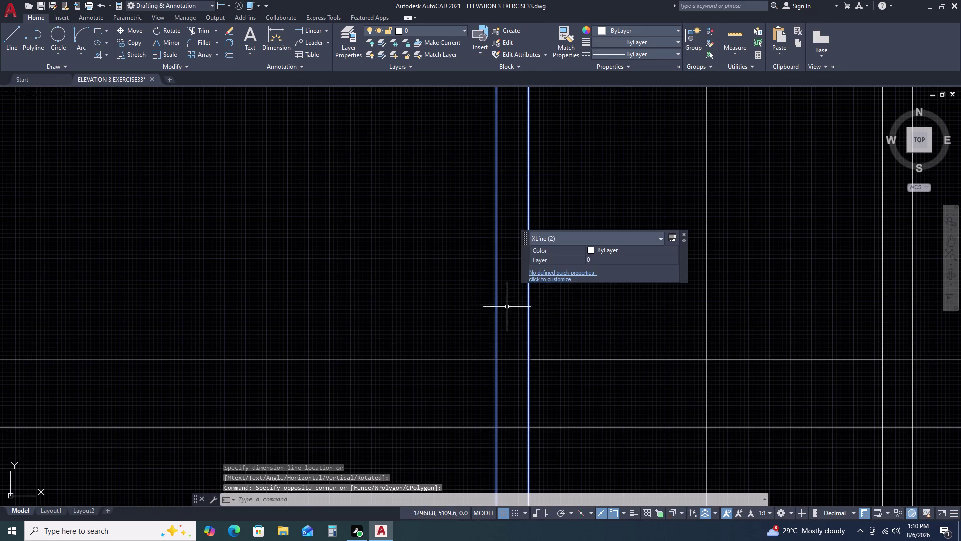
key(Escape)
Erase the unwanted vertical construction line and view the whole elevation.
click(557, 298)
click(527, 333)
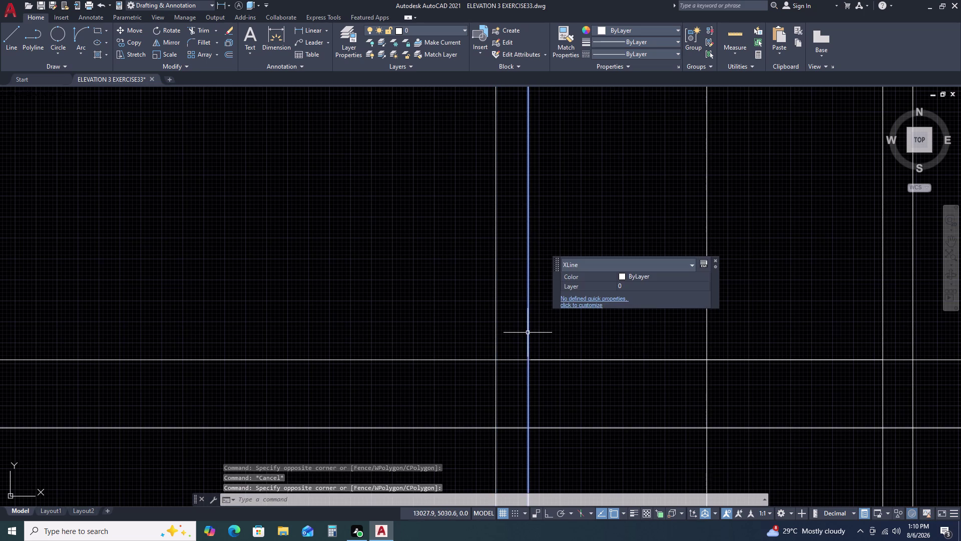
key(Delete)
scroll(down, 3)
scroll(down, 3)
middle_drag(671, 408, 674, 326)
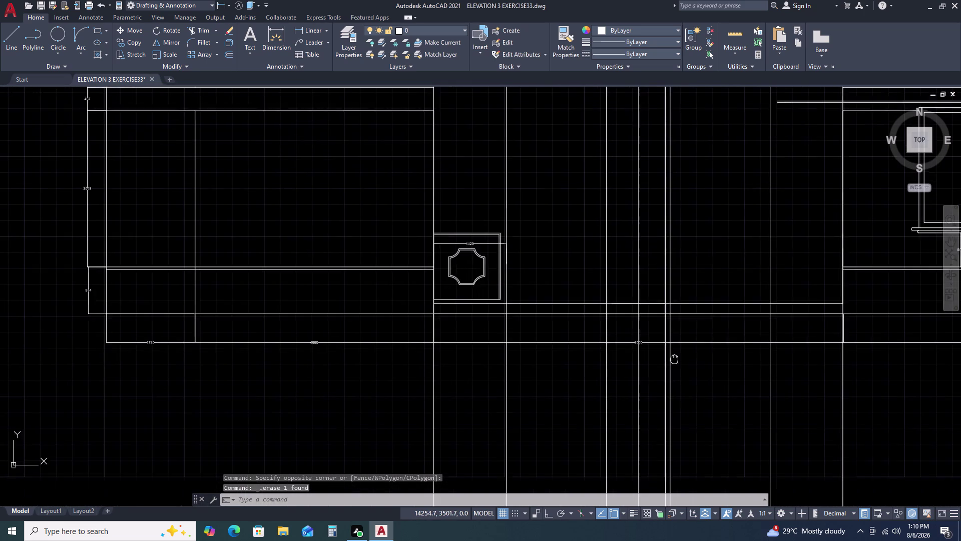
Add a 1954 linear dimension from the pillar box's right edge, in line with 1420.
key(d)
text(LI)
key(space)
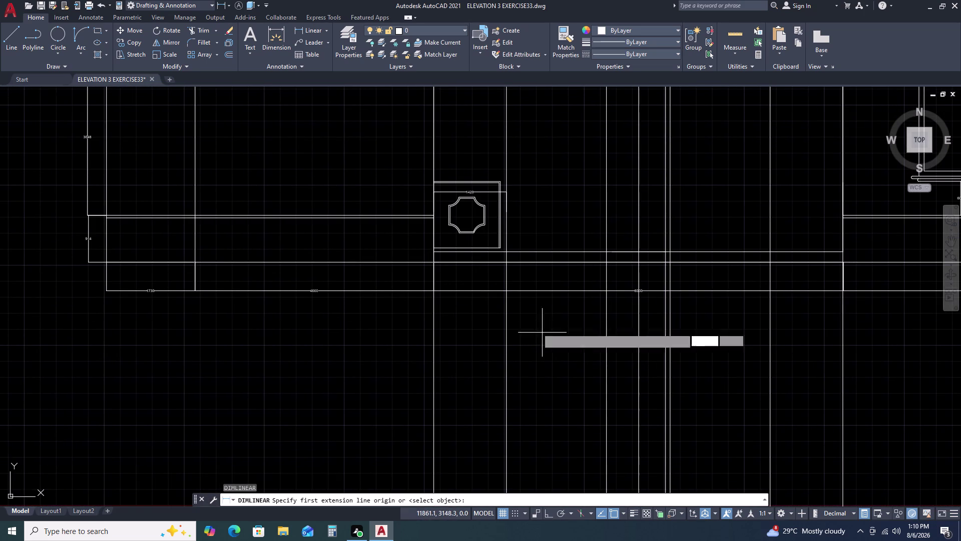
scroll(up, 3)
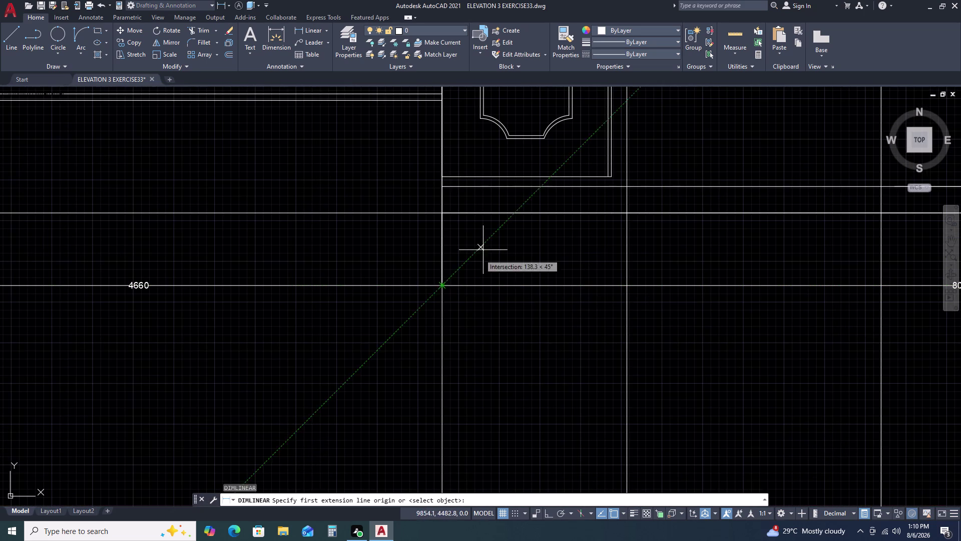
scroll(down, 3)
middle_drag(603, 210, 541, 292)
scroll(up, 3)
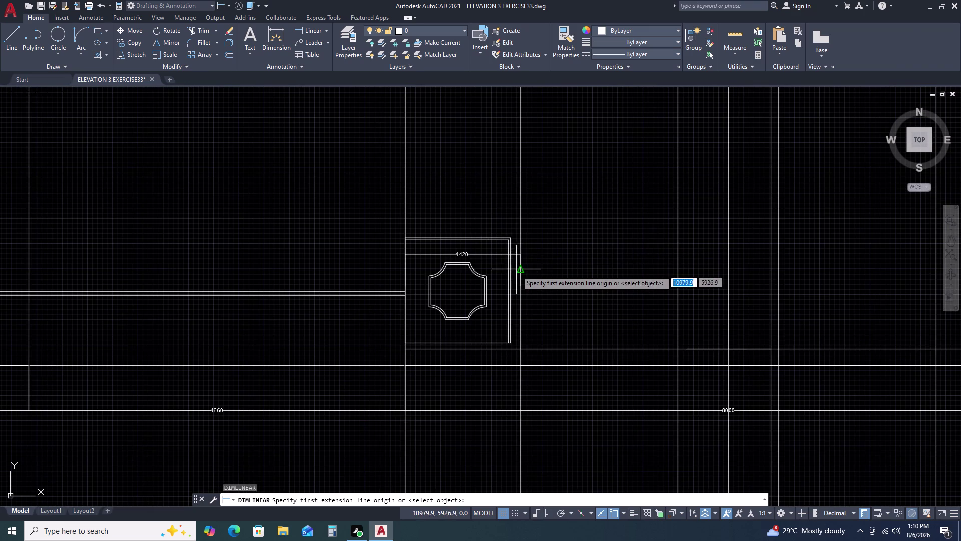
click(520, 255)
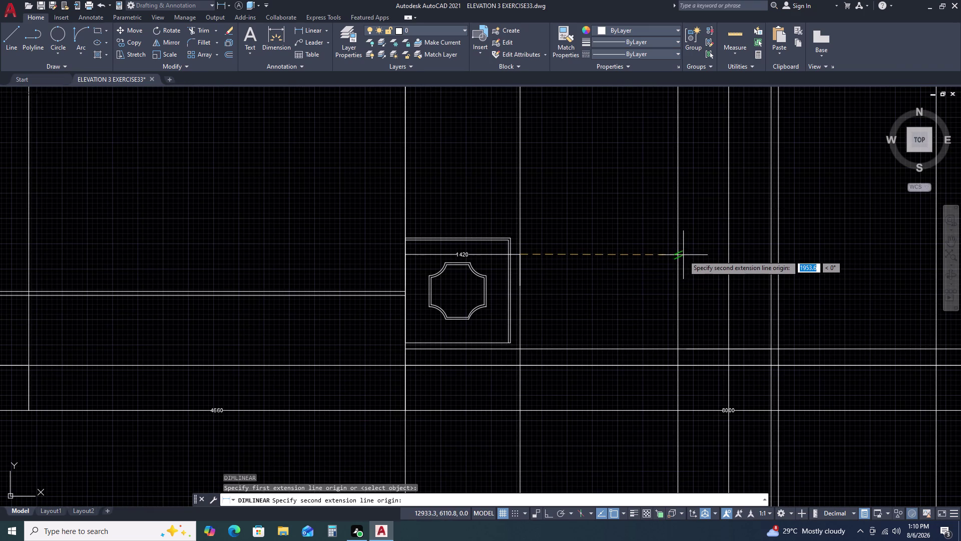
click(677, 254)
click(597, 257)
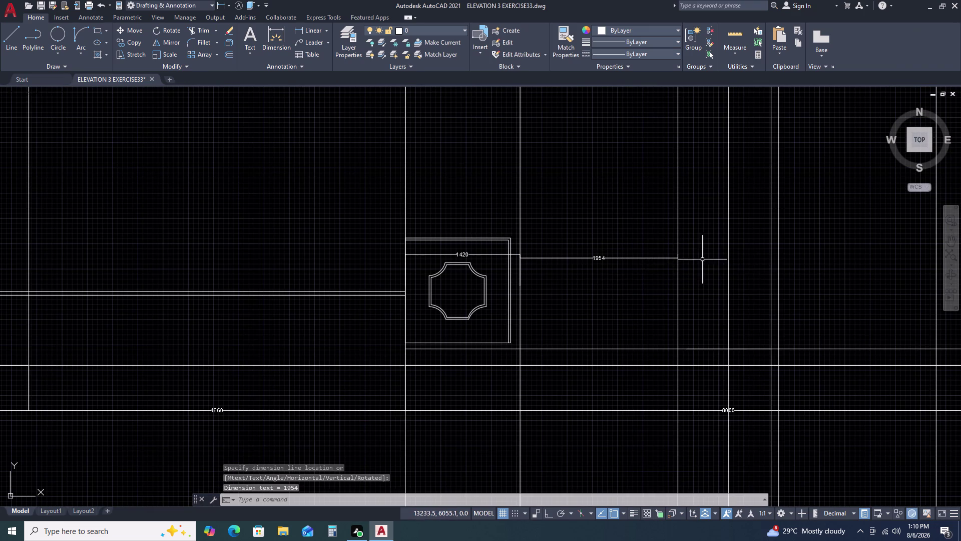
Add a 629 linear dimension continuing after the 1954 dimension.
middle_drag(700, 263, 673, 276)
key(space)
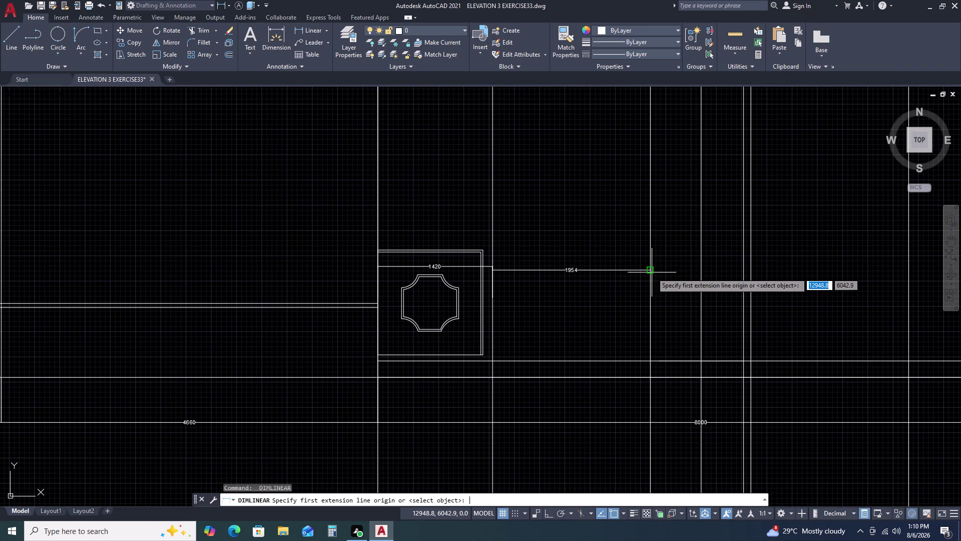
click(651, 268)
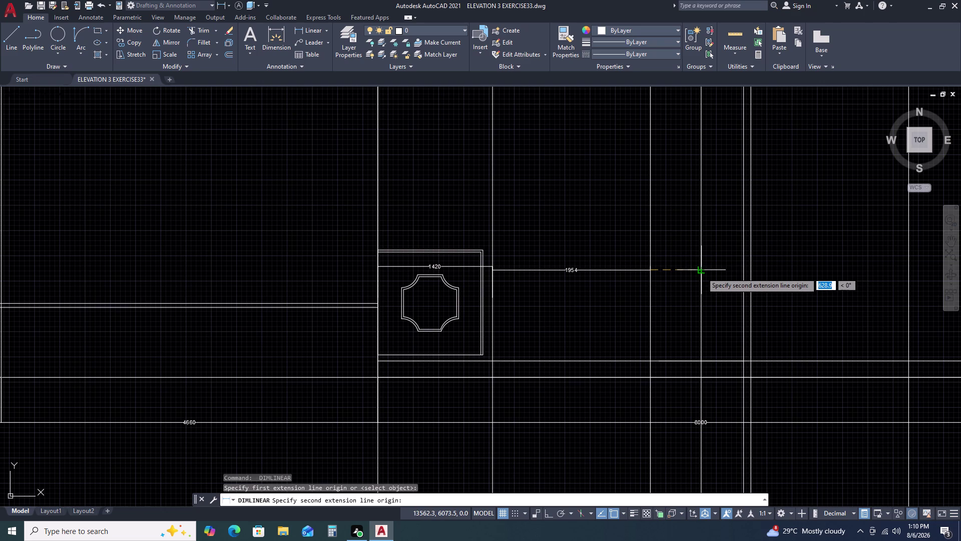
click(702, 273)
click(690, 274)
Cancel the next dimension and delete the wrong 629 dimension.
key(space)
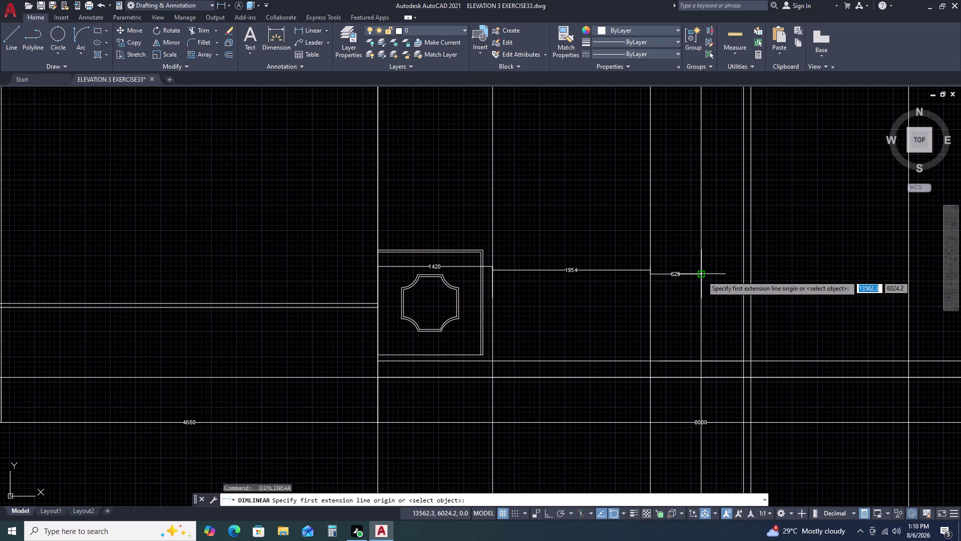
double_click(702, 276)
key(Escape)
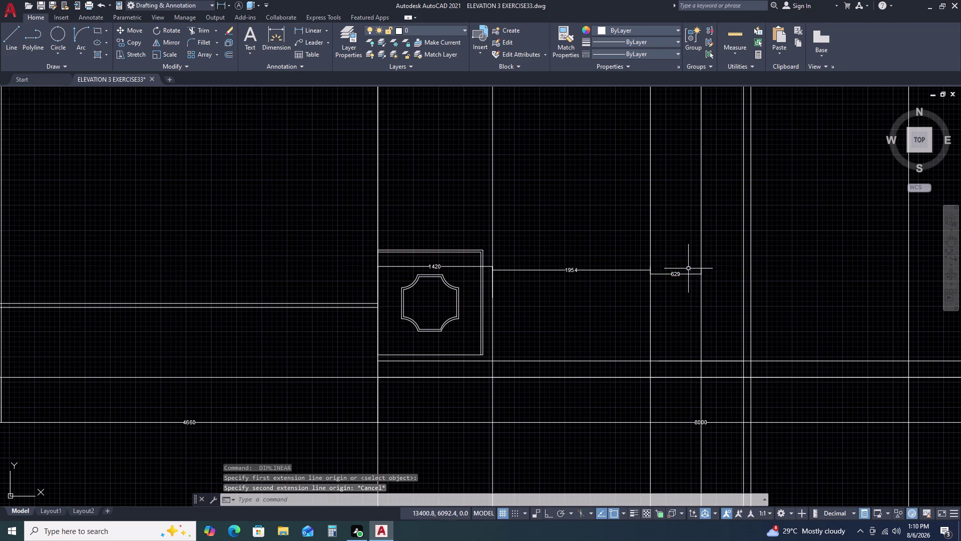
drag(686, 270, 684, 274)
click(679, 286)
key(Delete)
key(space)
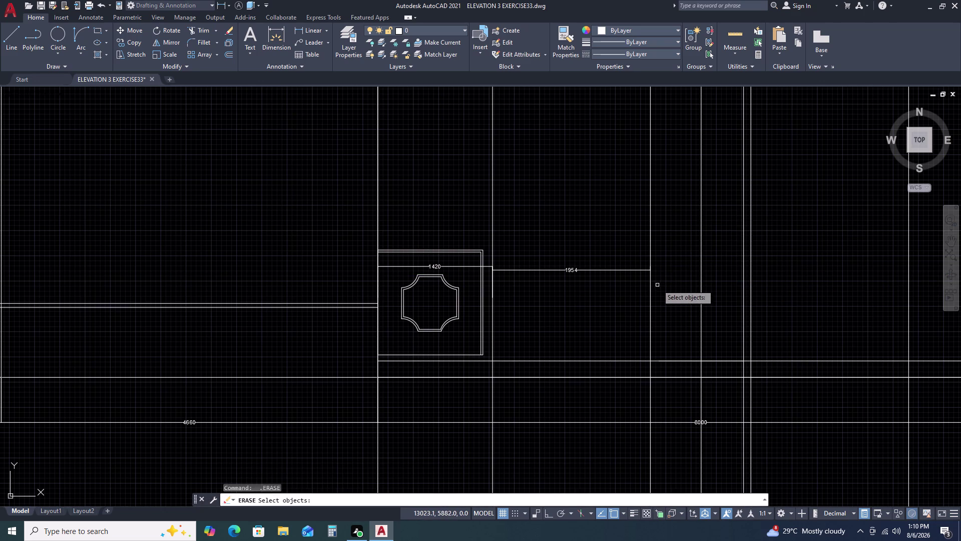
key(Escape)
Add an 1154 linear dimension after the 1954 dimension using DLI.
key(d)
text(LI)
key(space)
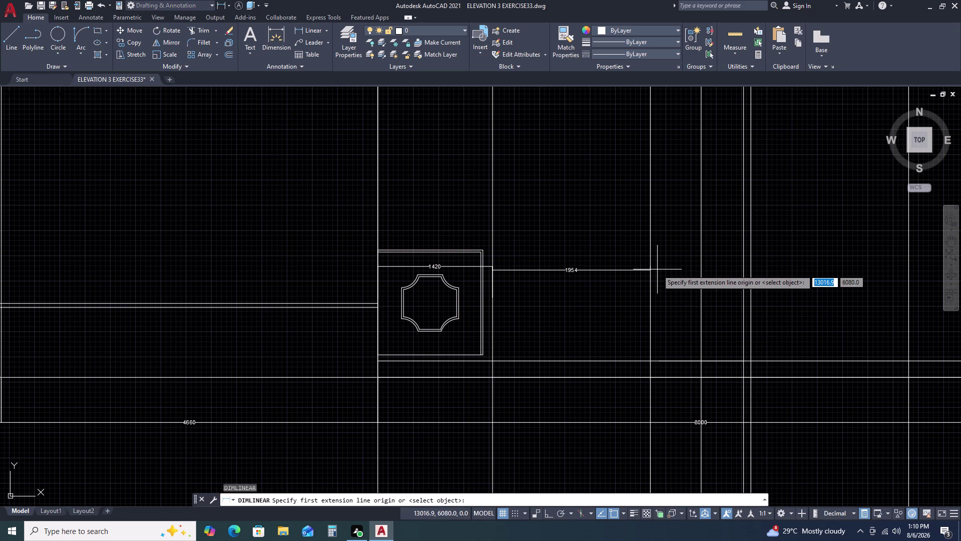
click(652, 270)
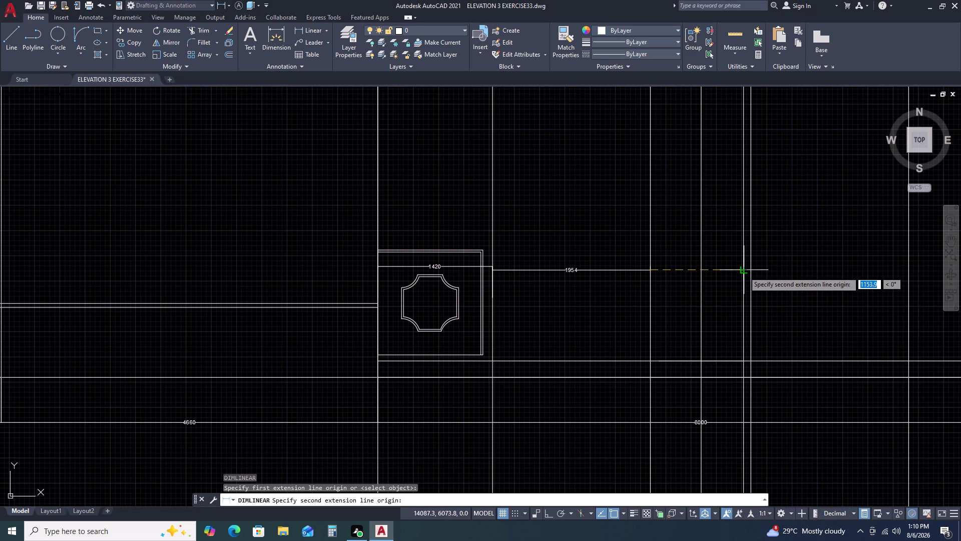
click(744, 271)
click(685, 275)
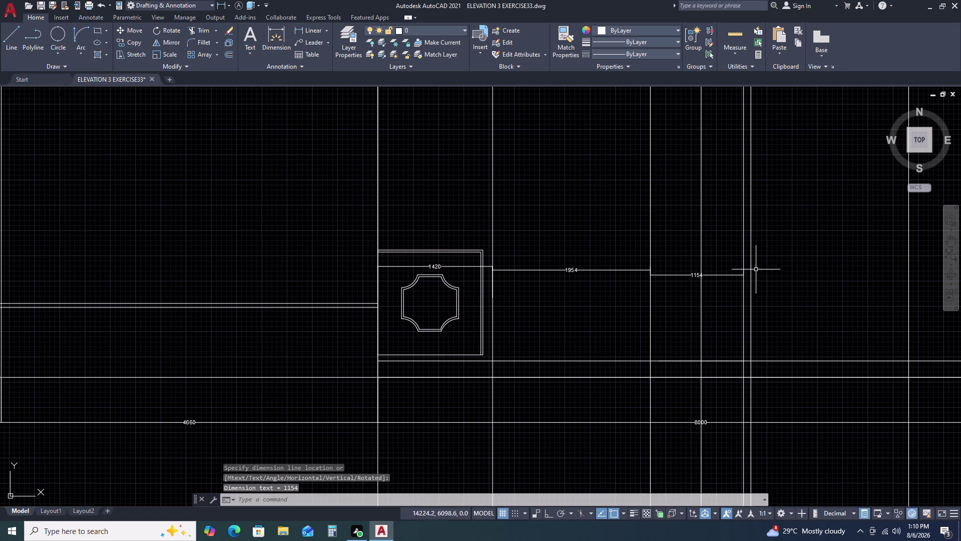
scroll(down, 3)
middle_drag(818, 283, 802, 278)
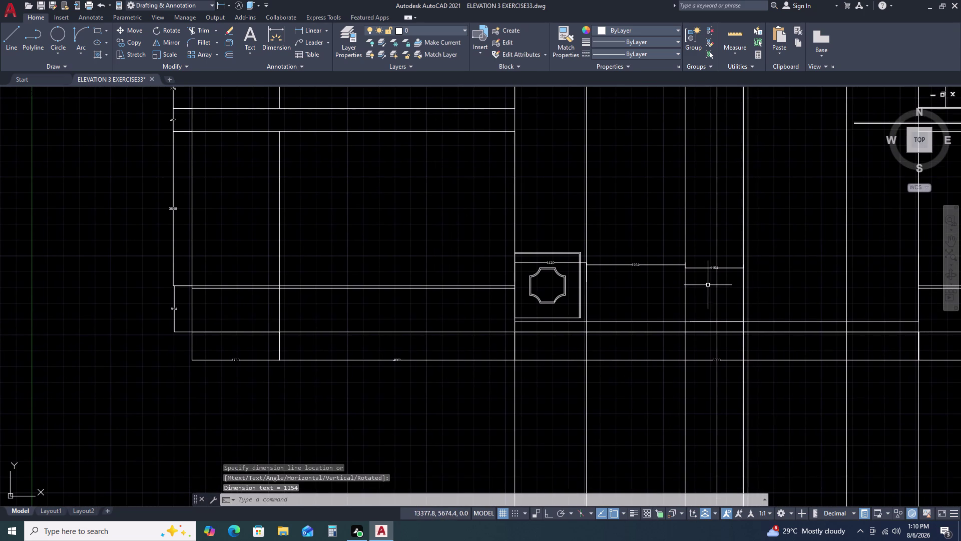
scroll(up, 3)
Erase the extra 1954 and 1154 dimensions beside the pillar box.
drag(848, 233, 842, 232)
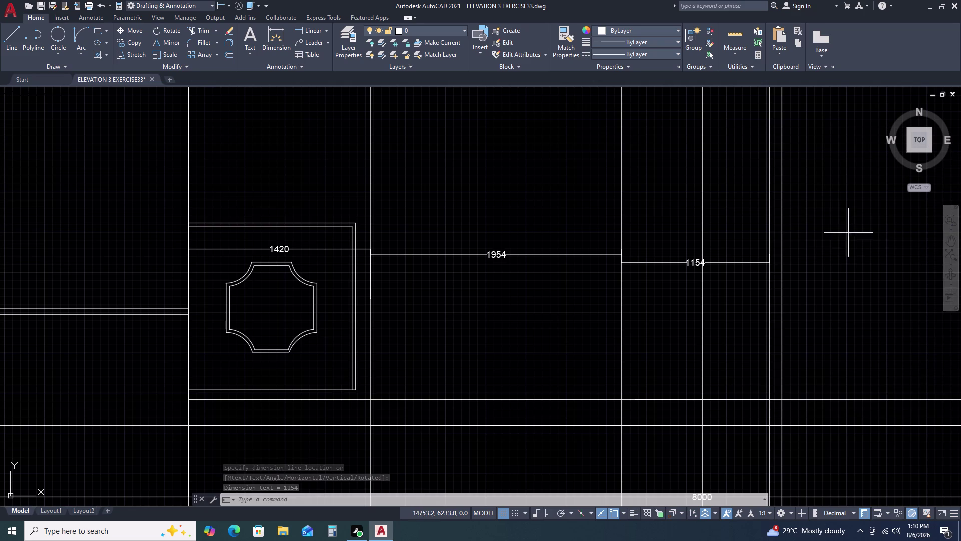
drag(843, 232, 824, 229)
click(574, 172)
key(Delete)
scroll(down, 3)
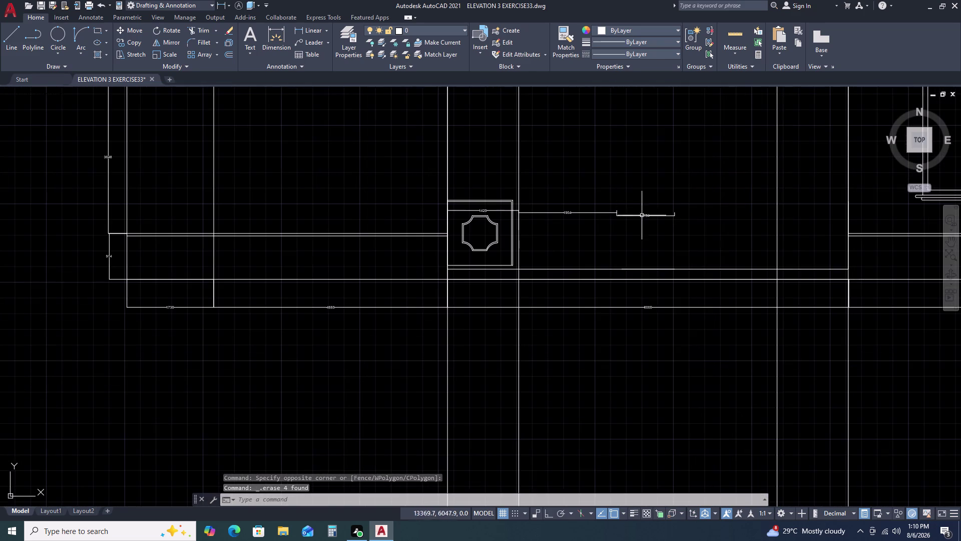
click(689, 191)
click(584, 226)
key(Delete)
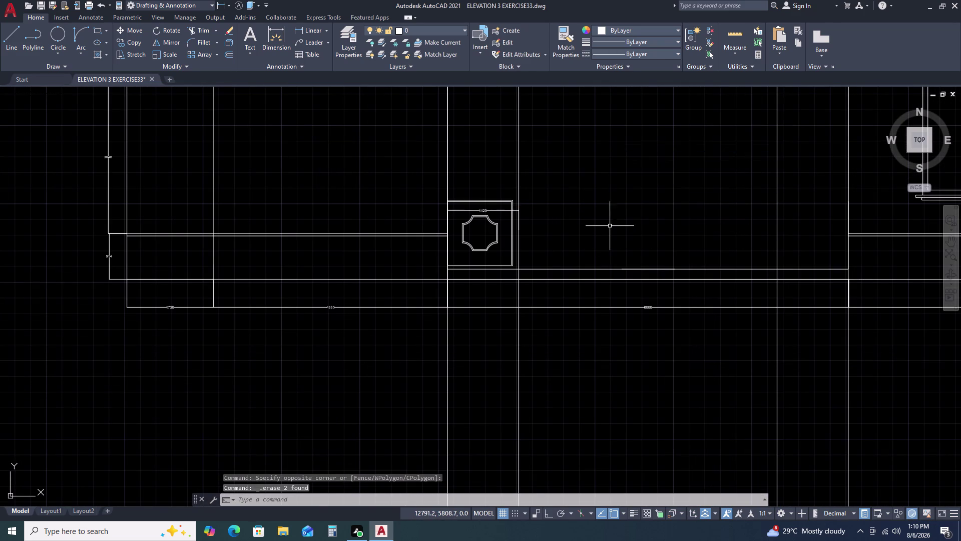
Erase the stray segment near the right edge of the elevation.
scroll(down, 3)
scroll(up, 3)
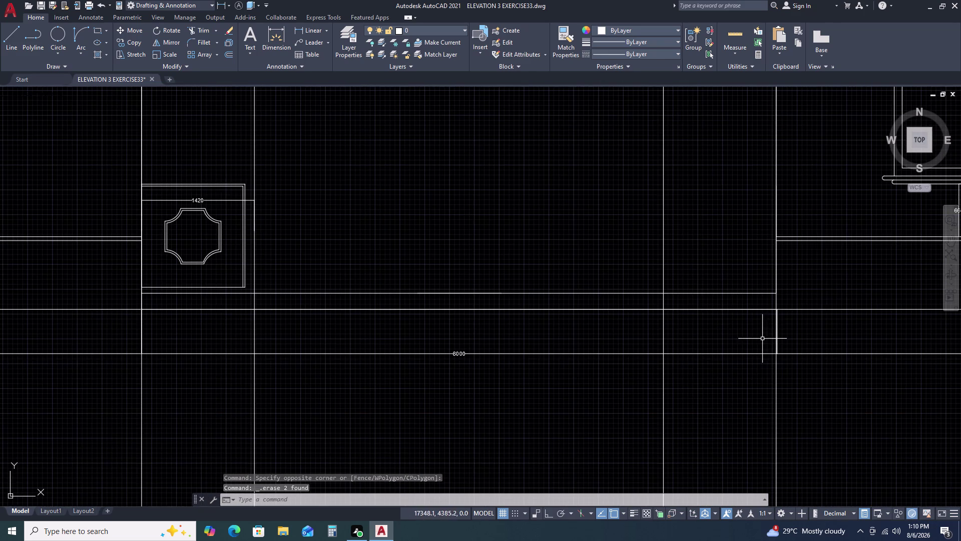
scroll(up, 3)
scroll(down, 3)
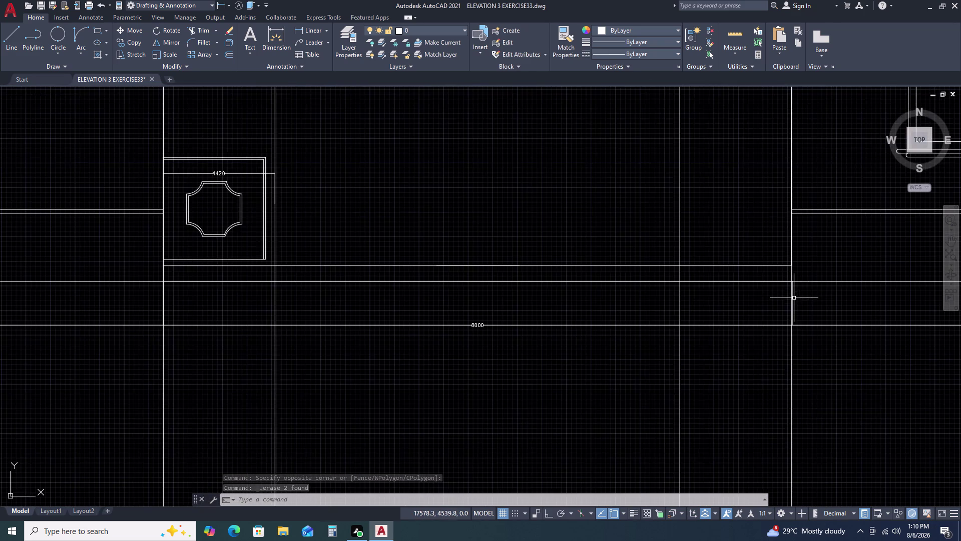
scroll(up, 3)
scroll(down, 3)
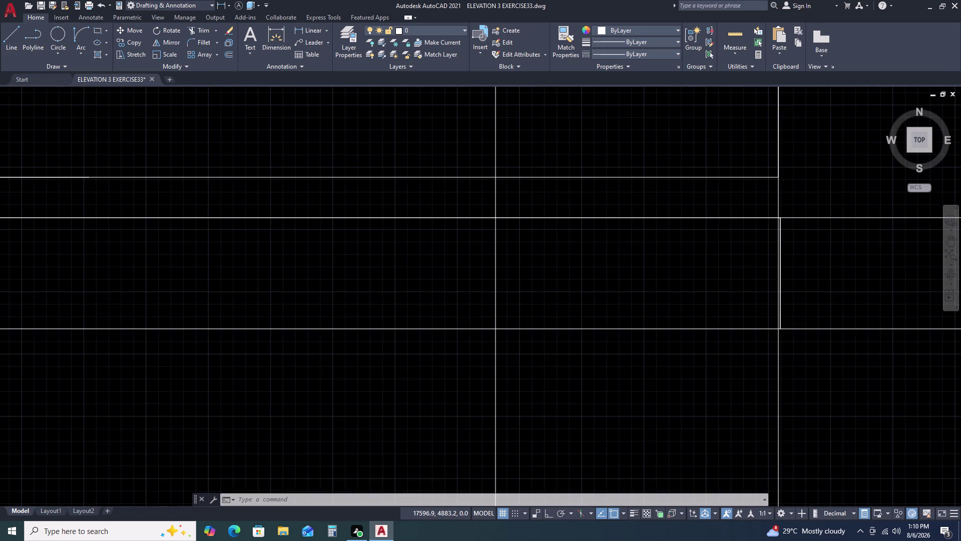
click(804, 356)
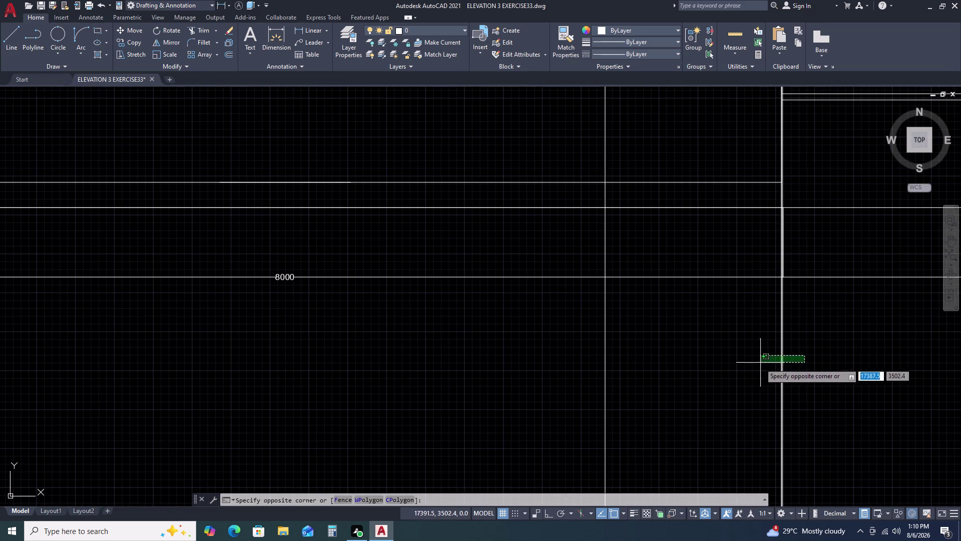
double_click(759, 363)
scroll(down, 3)
key(Delete)
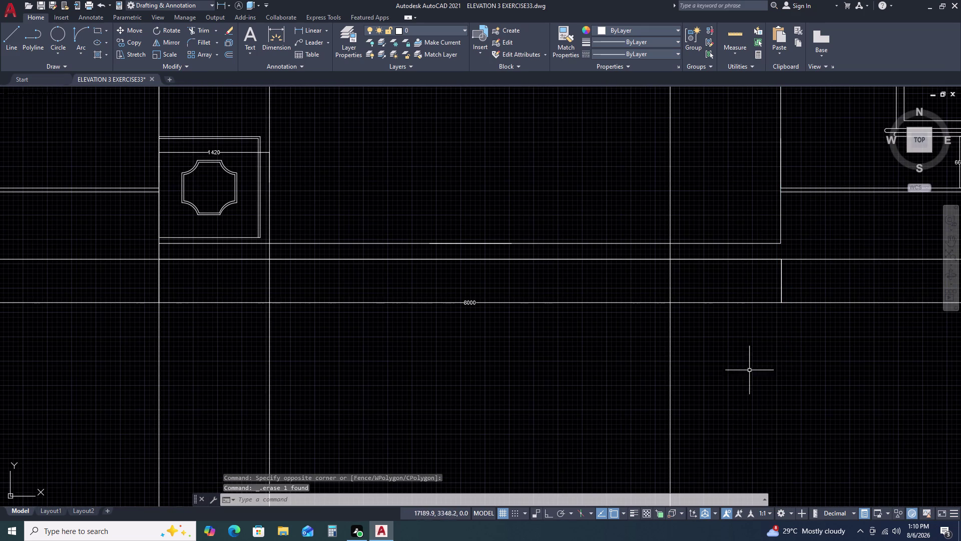
Pan back to the pillar box and cancel stray selections near the 8000 dimension.
middle_drag(709, 361, 749, 330)
middle_click(749, 329)
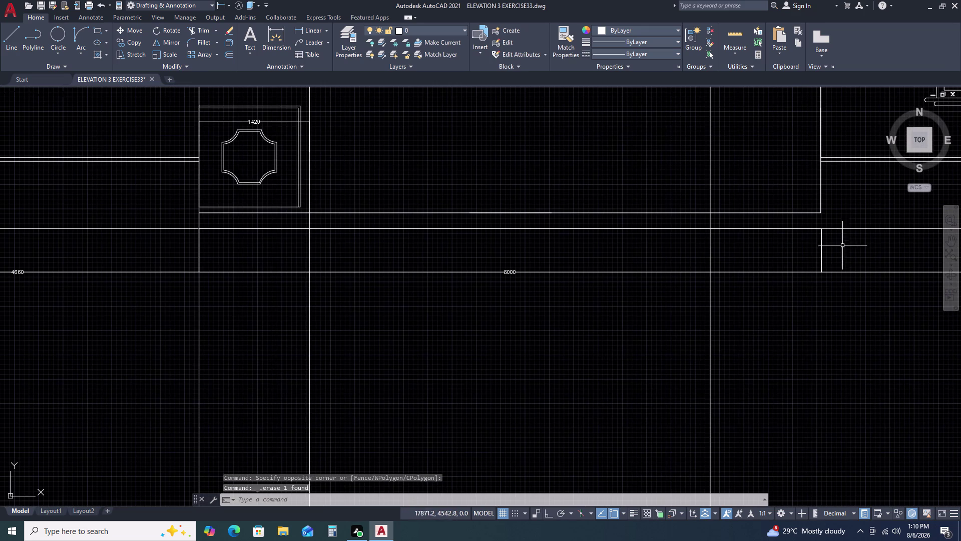
click(822, 248)
key(Escape)
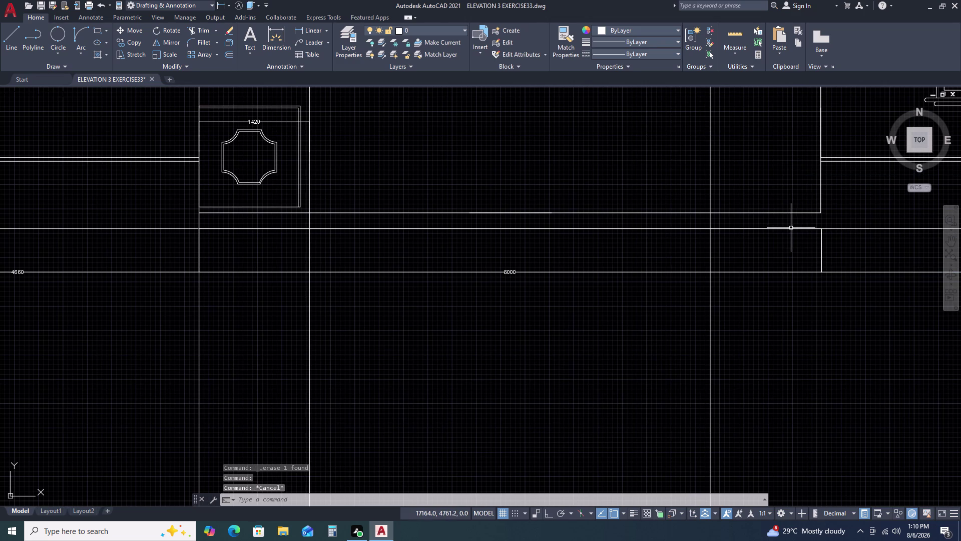
click(791, 228)
key(Escape)
click(692, 268)
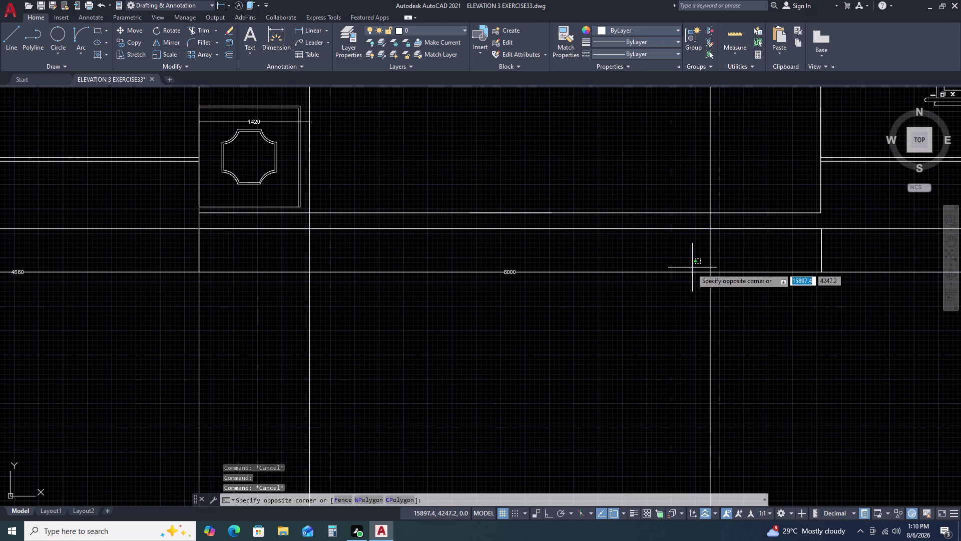
click(686, 275)
key(Escape)
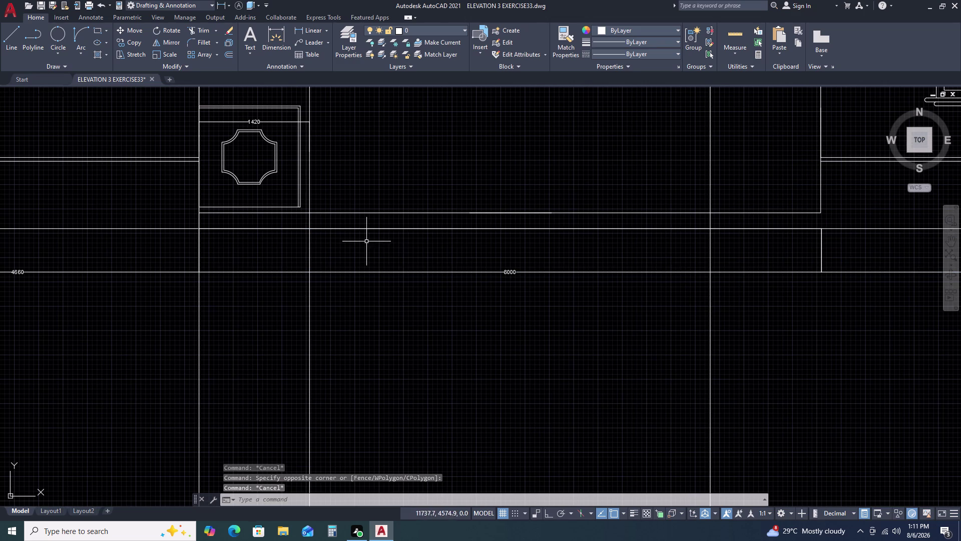
click(743, 318)
click(684, 340)
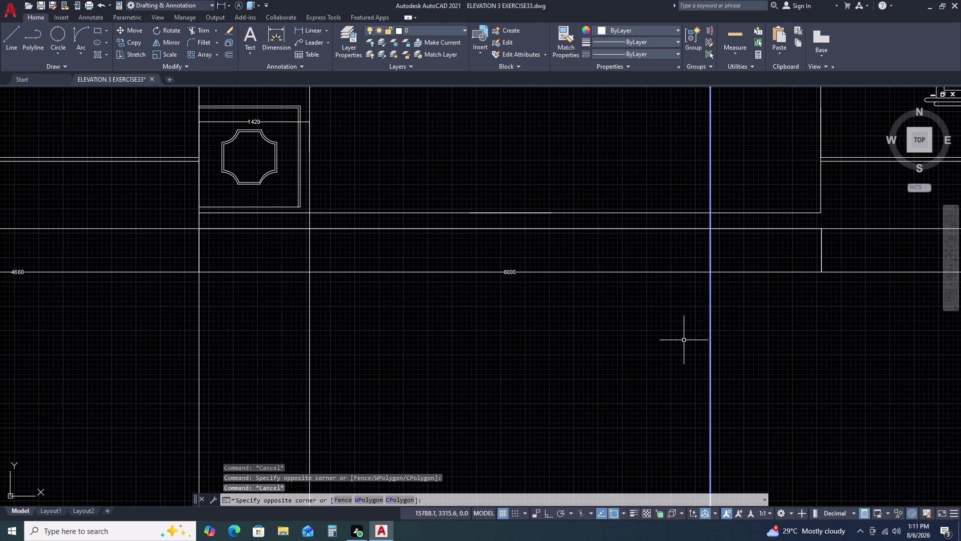
Erase the first vertical construction line with a window selection.
key(Escape)
scroll(down, 3)
click(726, 254)
click(676, 270)
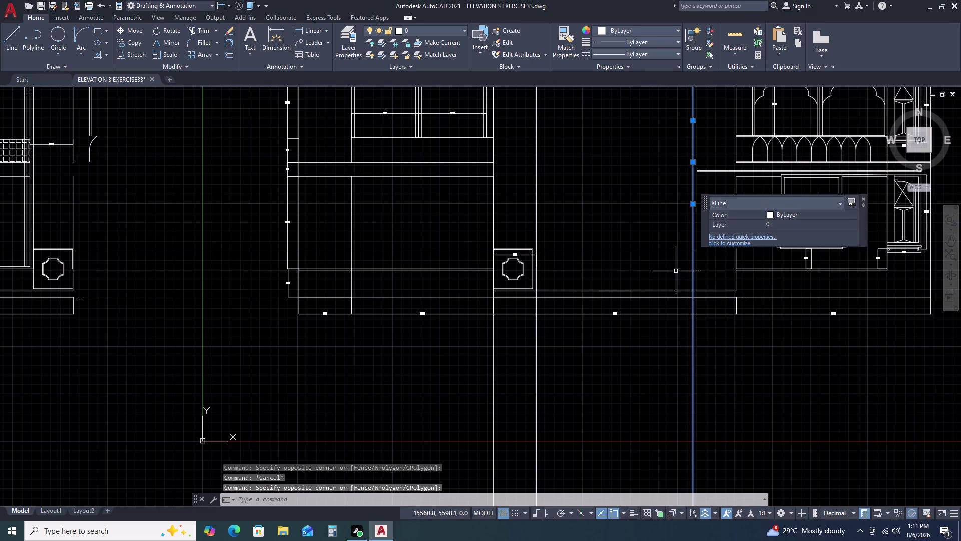
key(Delete)
Pan across the drawing and erase the second vertical construction line.
scroll(up, 3)
scroll(up, 3)
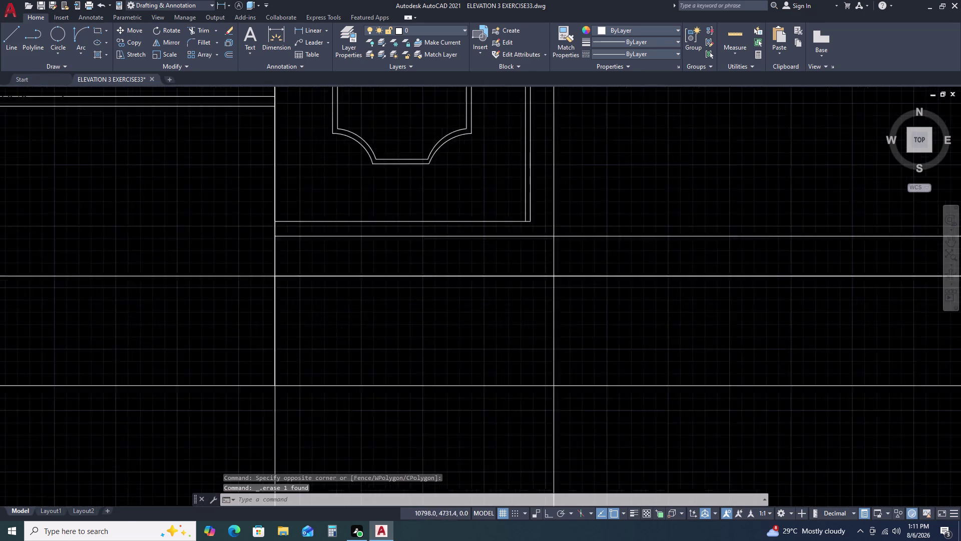
middle_drag(399, 259, 545, 275)
middle_drag(572, 278, 707, 295)
middle_drag(732, 298, 809, 303)
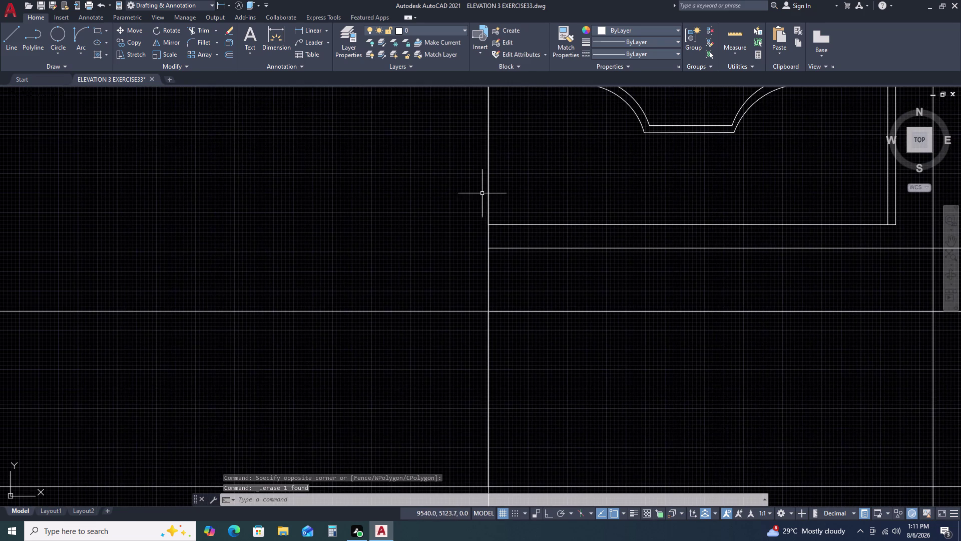
scroll(up, 3)
scroll(up, 3)
scroll(up, 3)
scroll(up, 3)
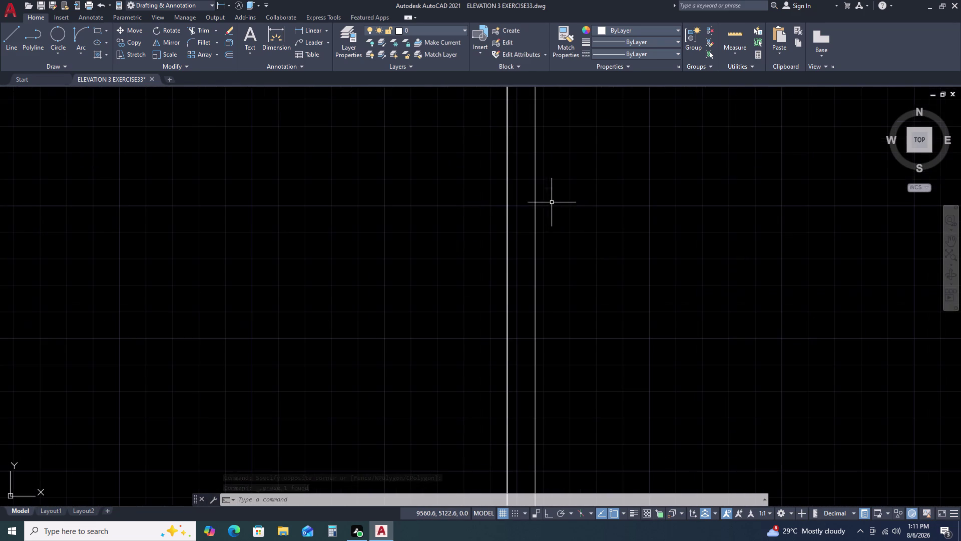
click(563, 203)
click(522, 243)
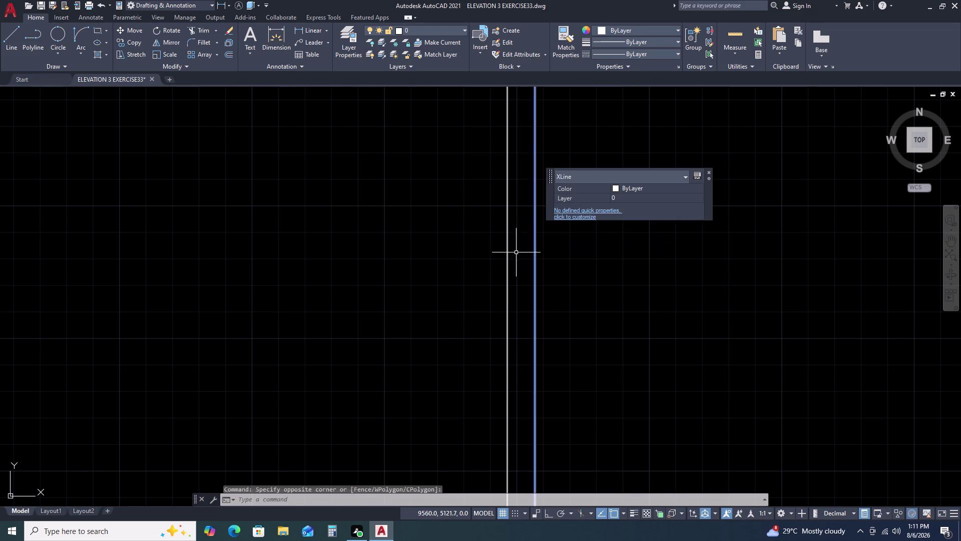
scroll(down, 3)
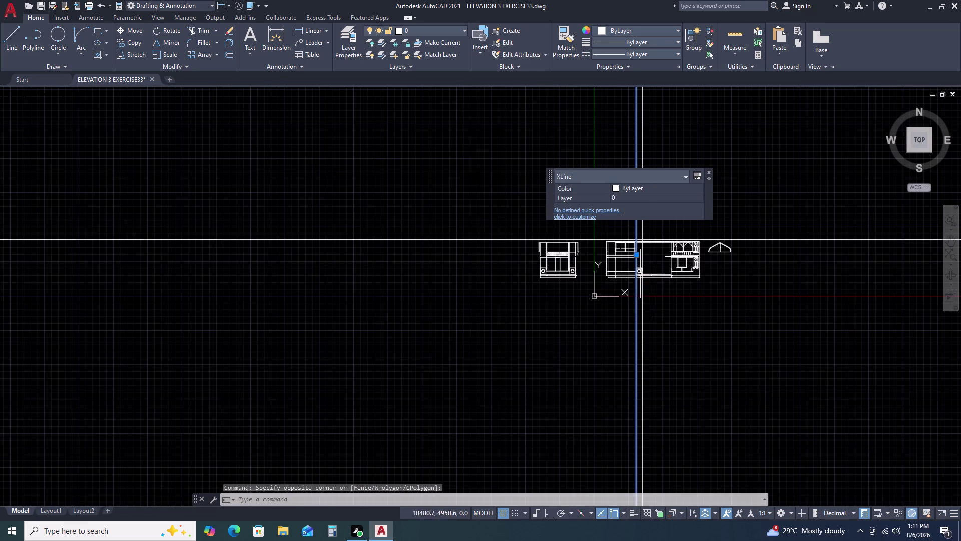
key(Delete)
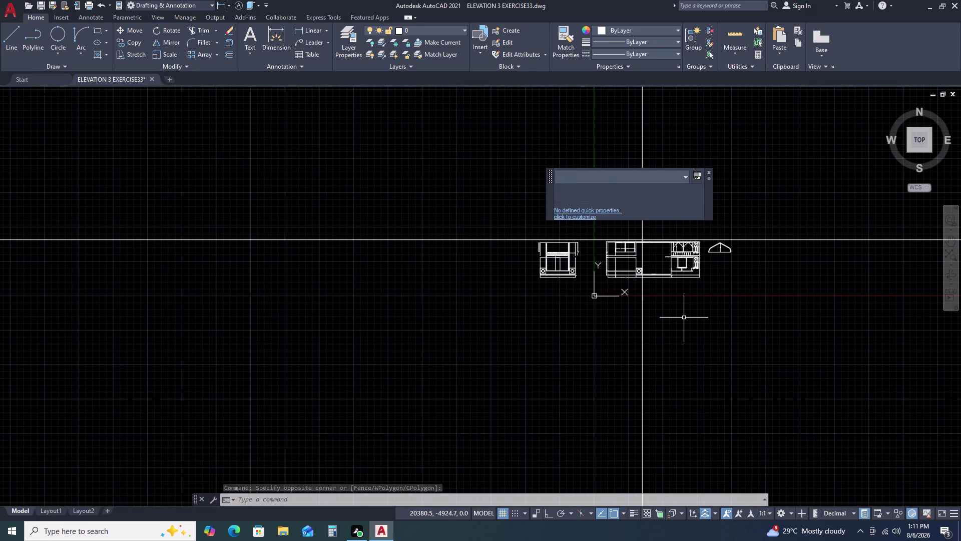
Clear the accidental selection of the 8000 base dimension.
scroll(up, 3)
scroll(up, 3)
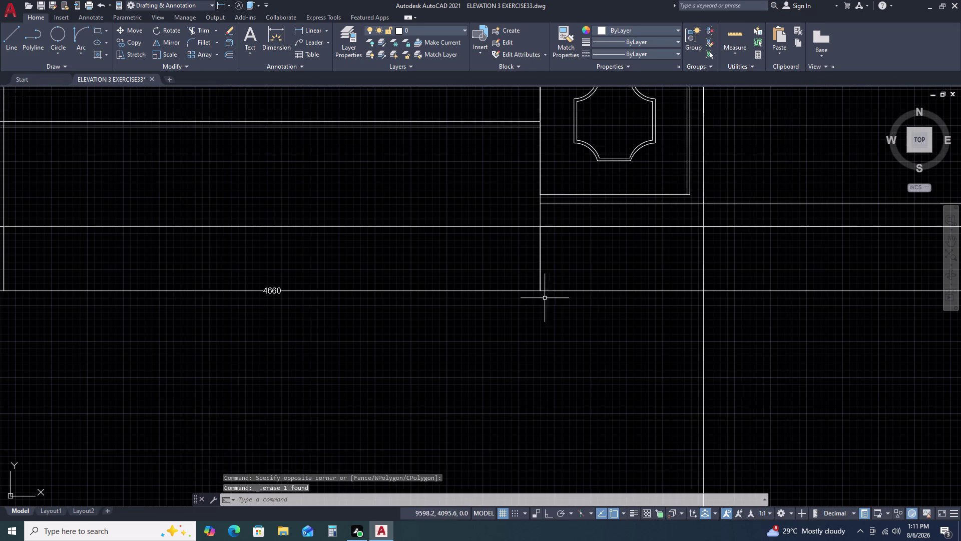
click(539, 263)
scroll(down, 3)
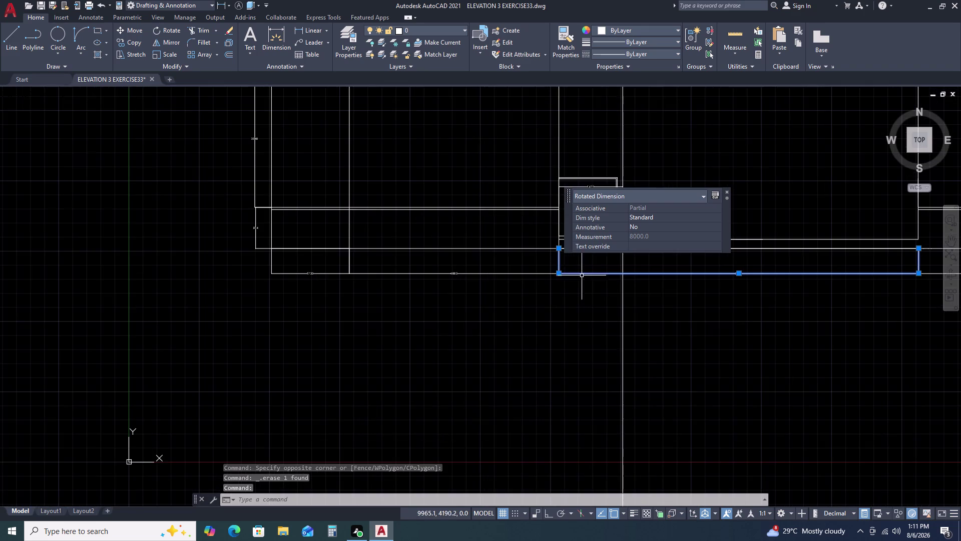
scroll(down, 3)
key(Escape)
double_click(625, 306)
click(583, 325)
click(580, 329)
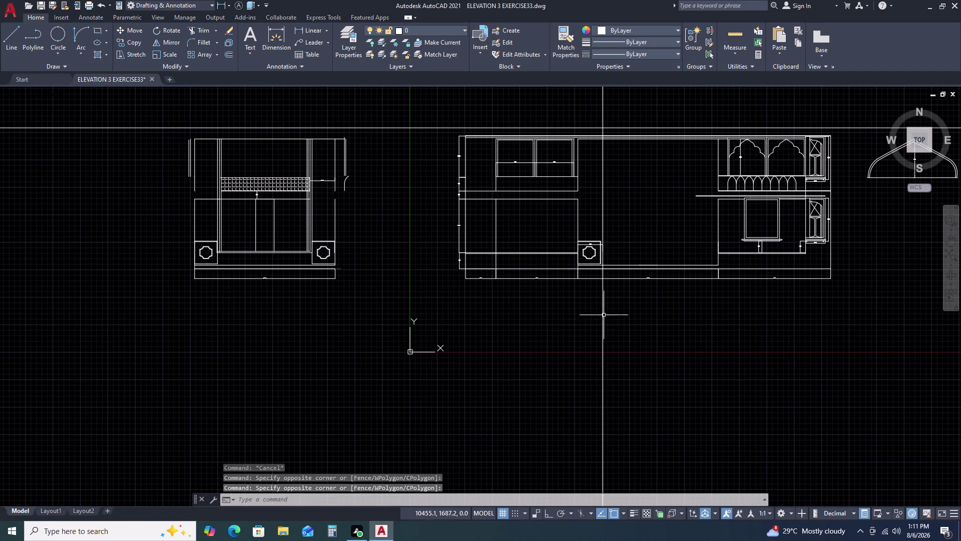
Erase the last remaining vertical construction line.
click(616, 305)
click(602, 312)
key(Delete)
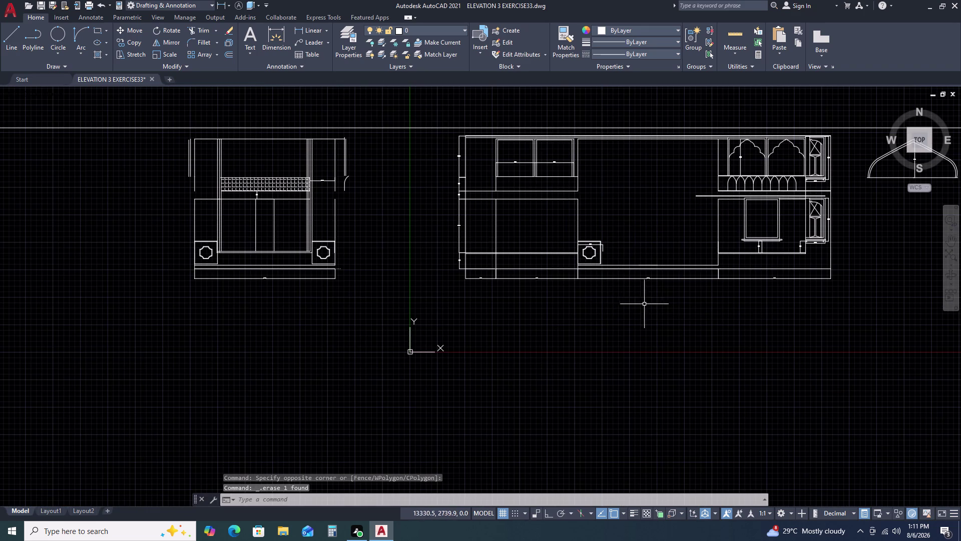
scroll(up, 3)
middle_drag(676, 258, 649, 265)
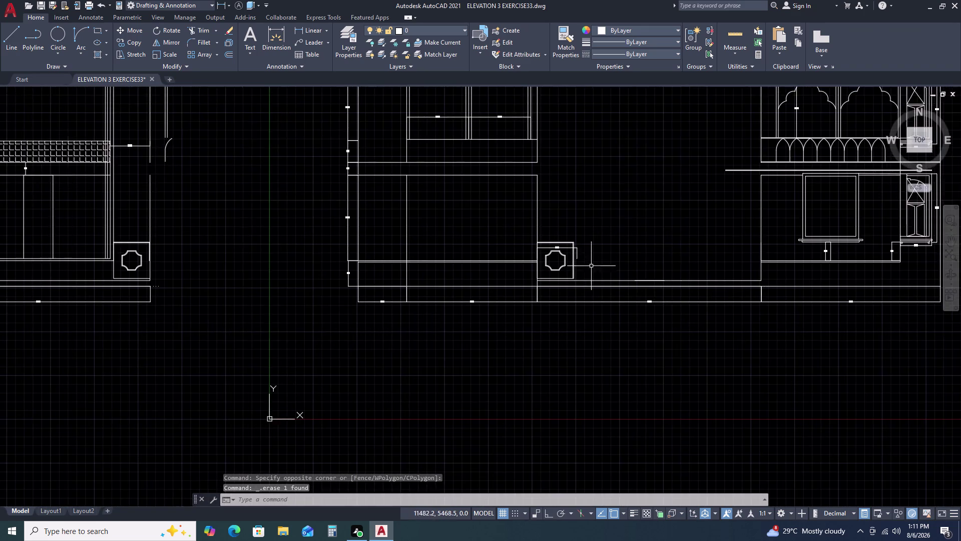
scroll(down, 3)
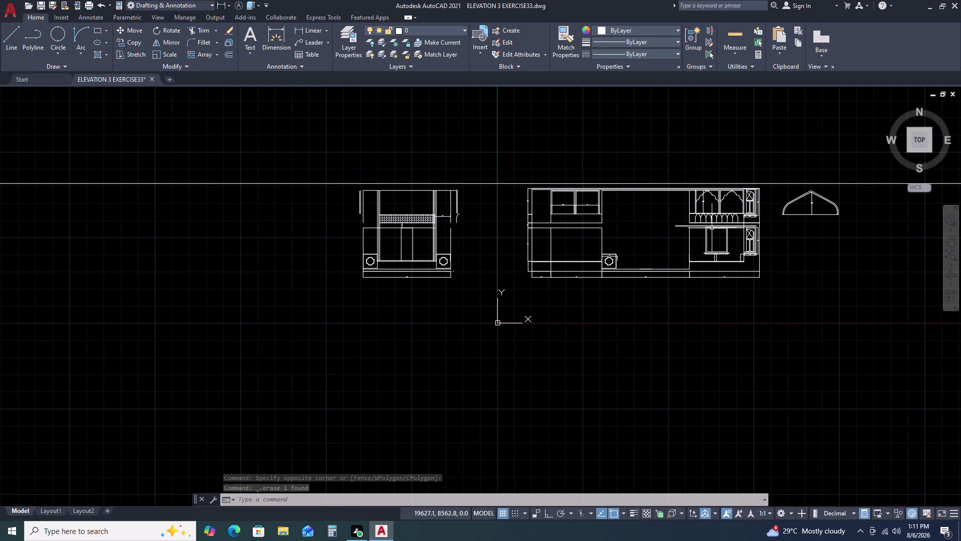
Erase the small stray line at the main elevation's base.
scroll(up, 3)
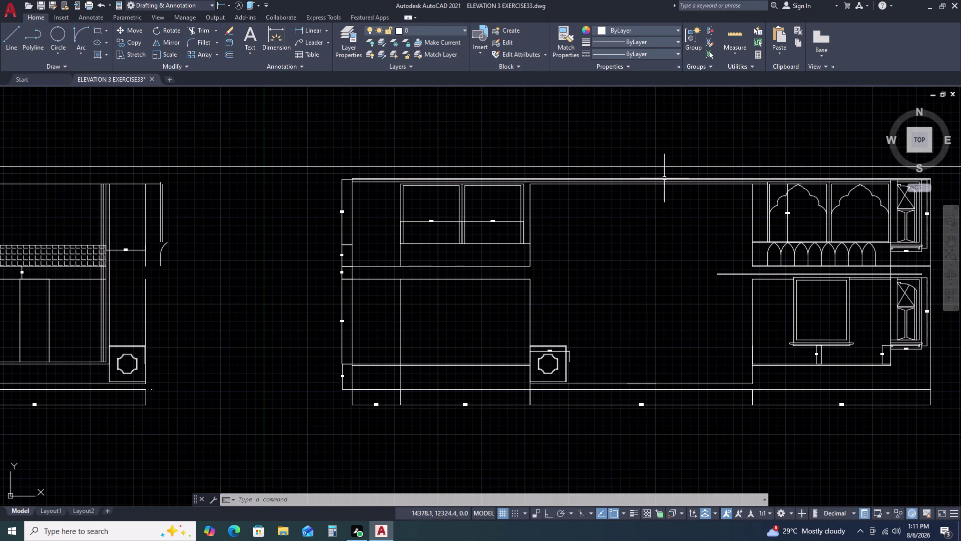
scroll(up, 3)
scroll(down, 3)
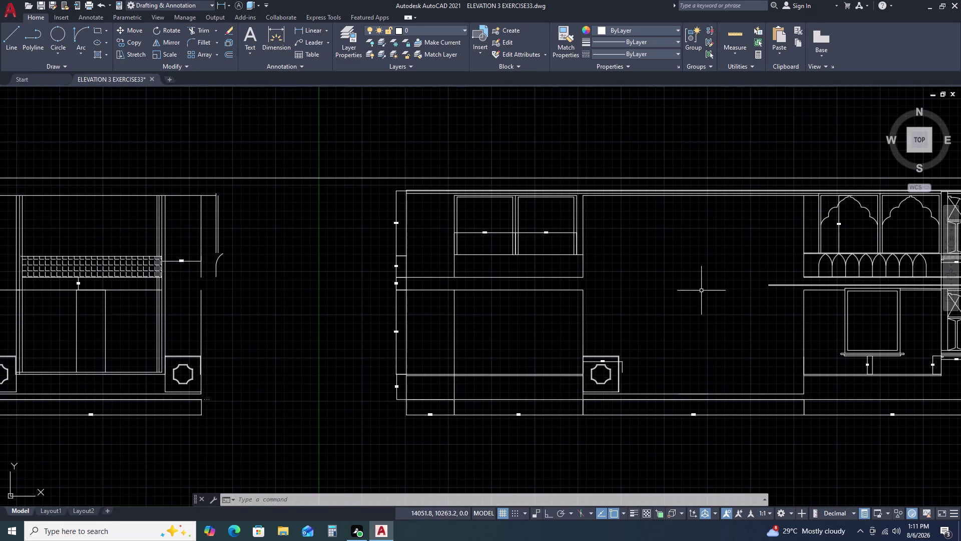
middle_drag(713, 394, 683, 268)
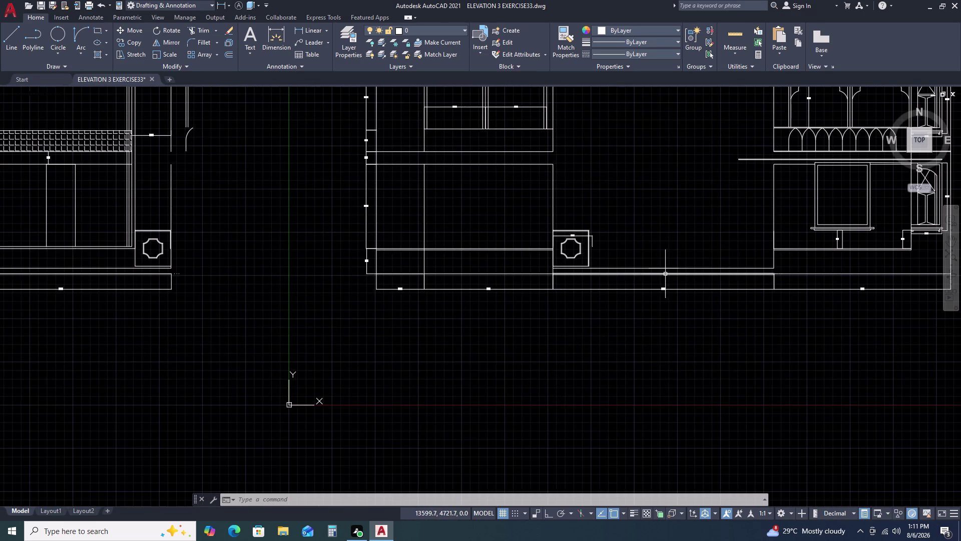
double_click(665, 274)
key(Delete)
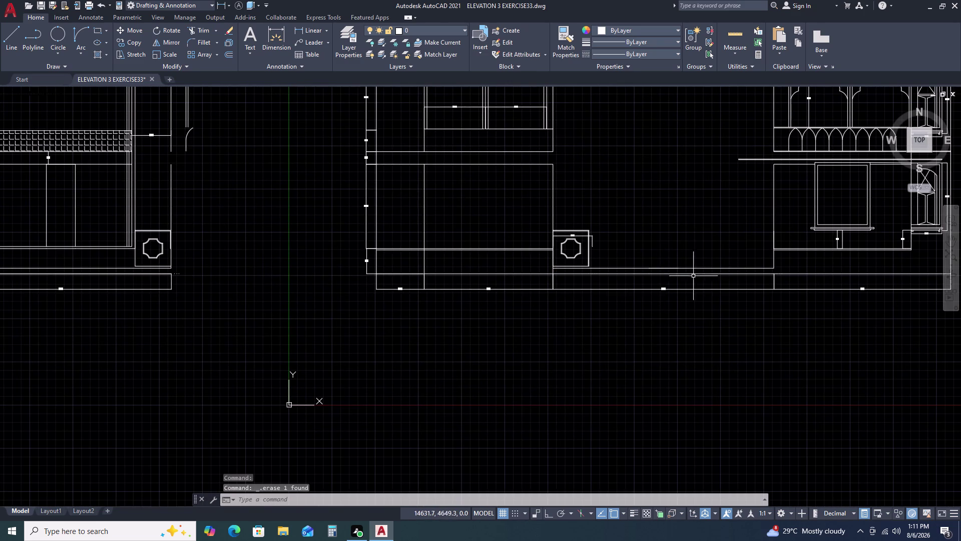
scroll(down, 3)
scroll(up, 3)
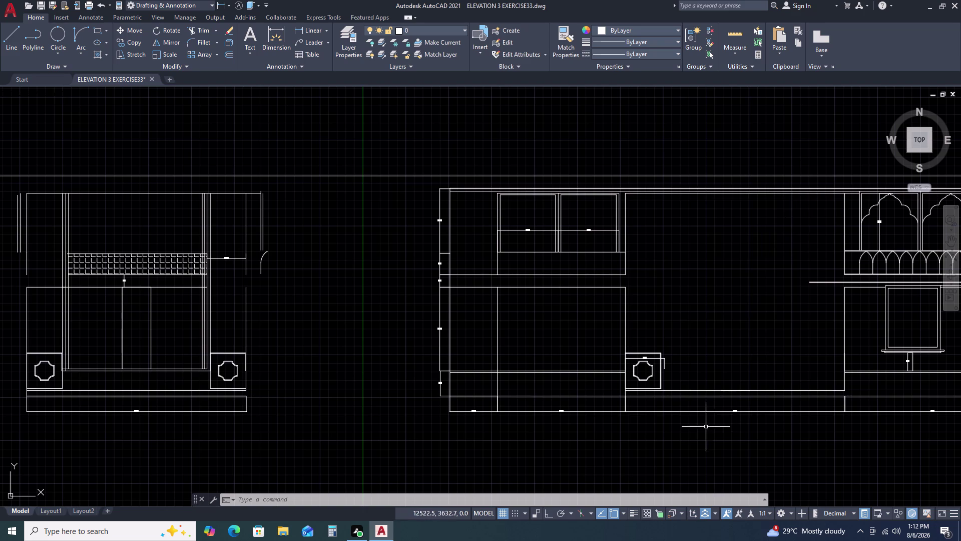
scroll(up, 3)
scroll(down, 3)
scroll(up, 3)
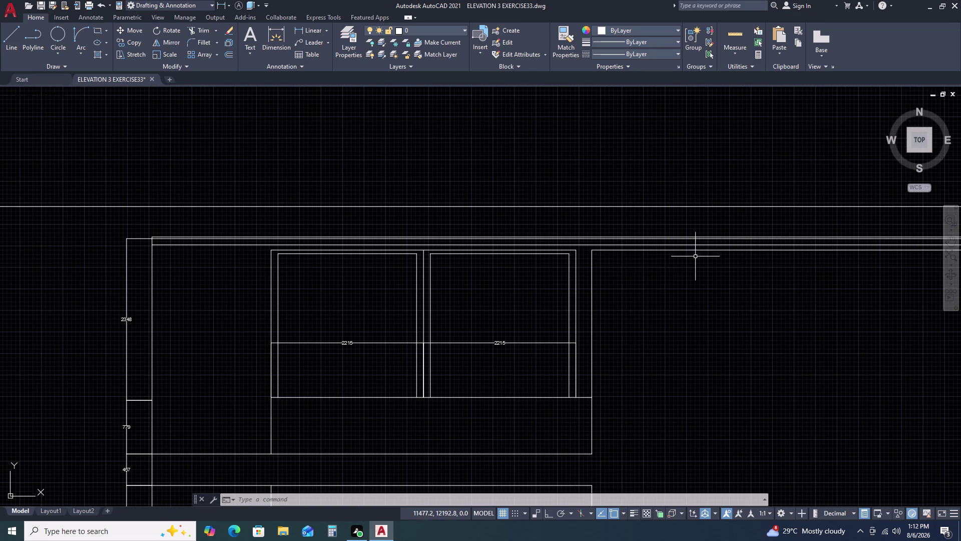
text(DL)
key(i)
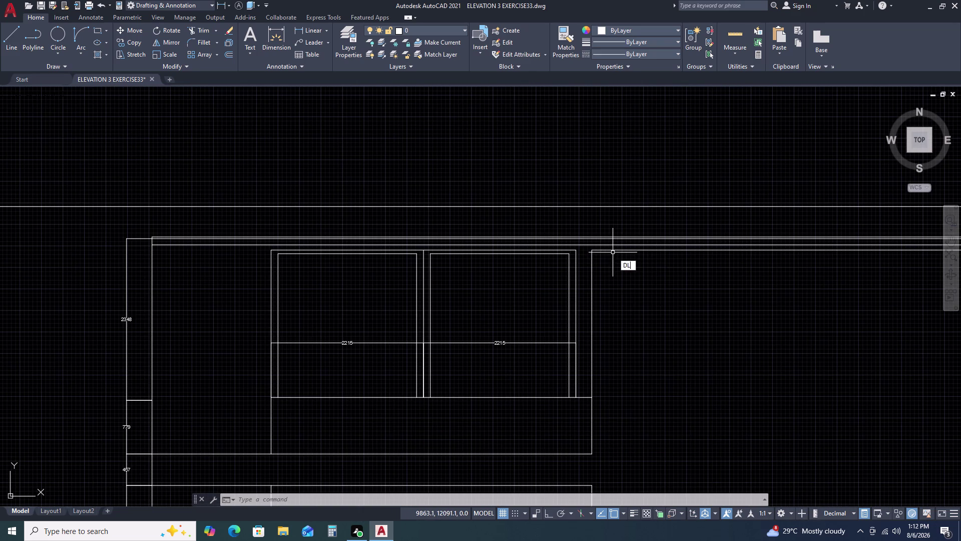
key(space)
click(590, 251)
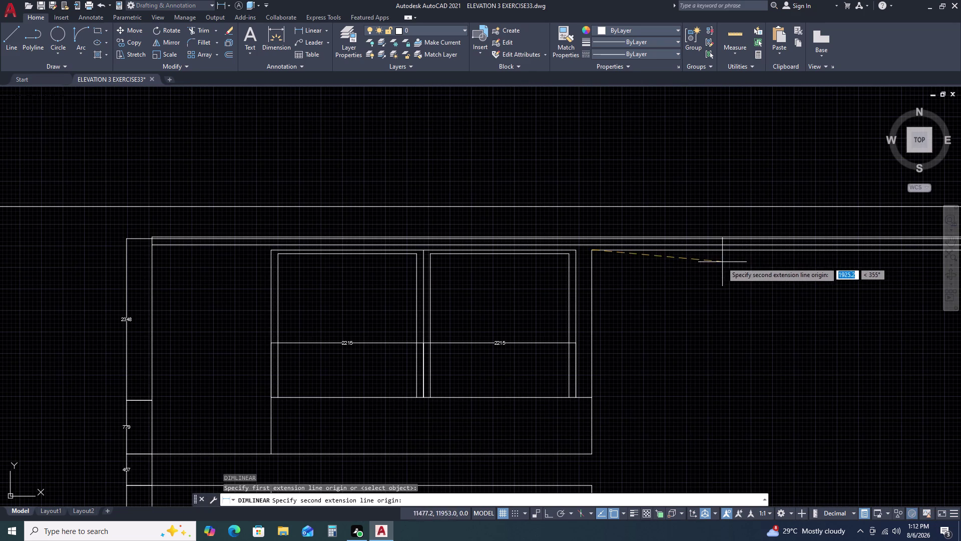
middle_drag(807, 270, 711, 256)
middle_drag(788, 252, 636, 223)
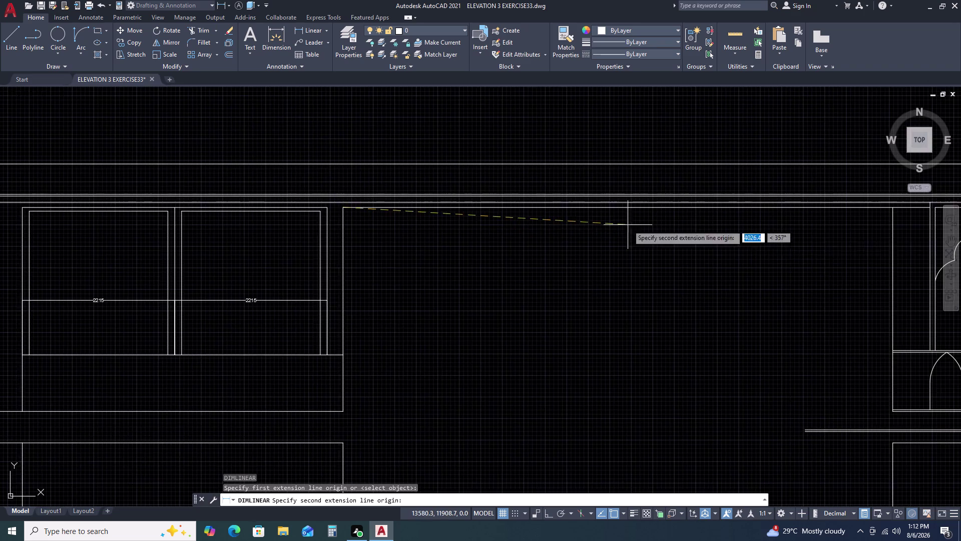
scroll(down, 3)
scroll(up, 3)
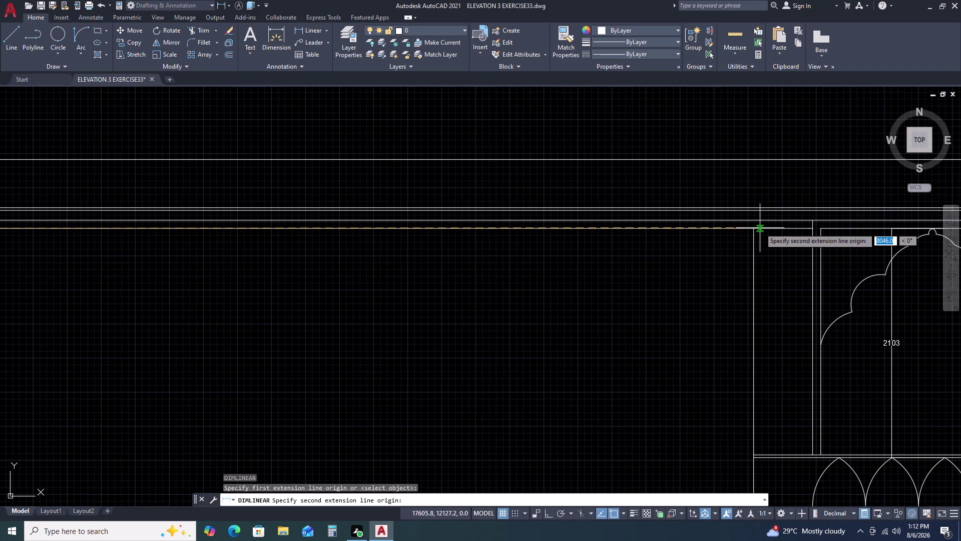
click(756, 227)
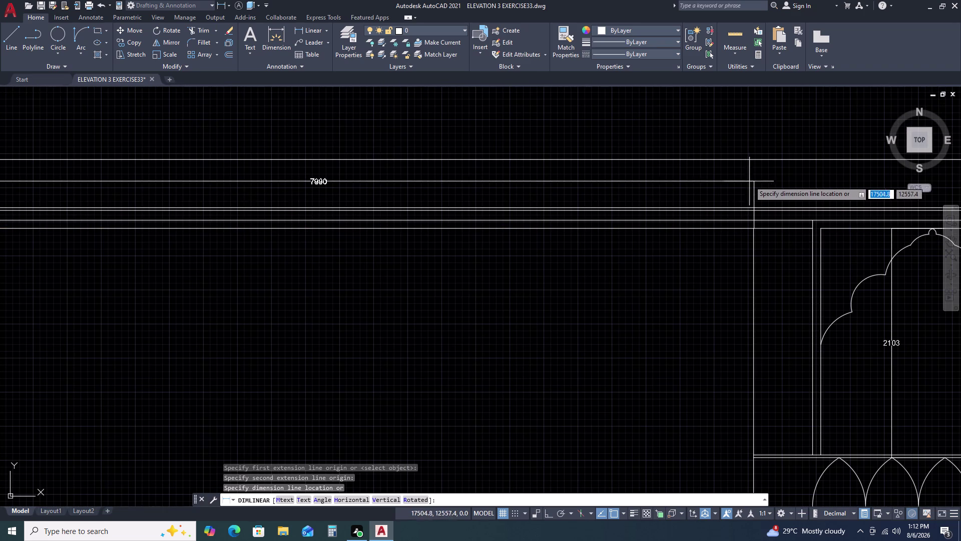
scroll(up, 3)
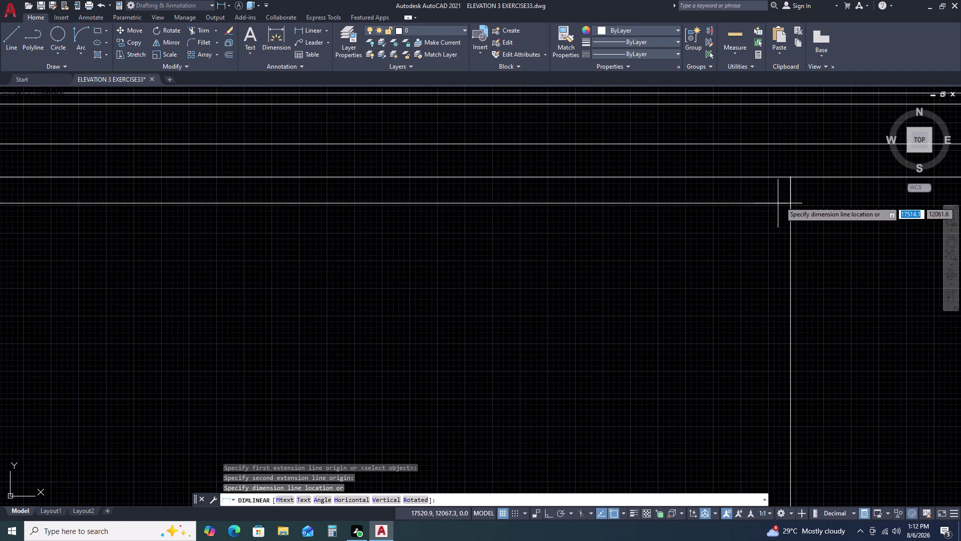
scroll(down, 3)
key(Escape)
scroll(down, 3)
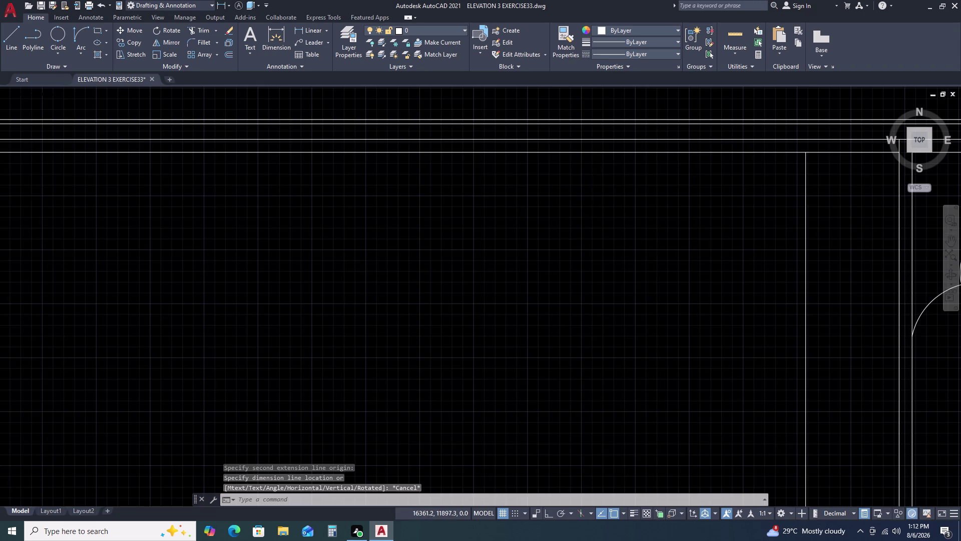
scroll(down, 3)
key(space)
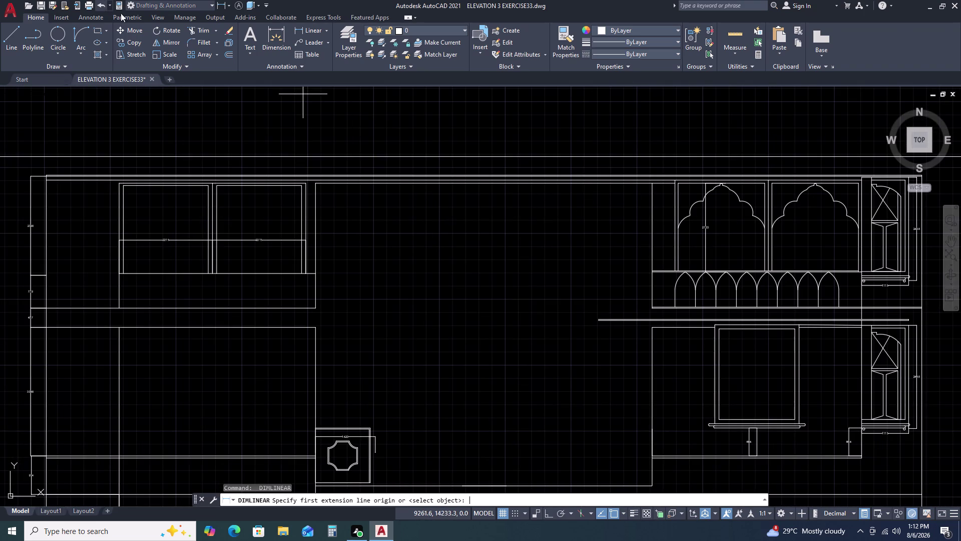
scroll(up, 3)
click(317, 175)
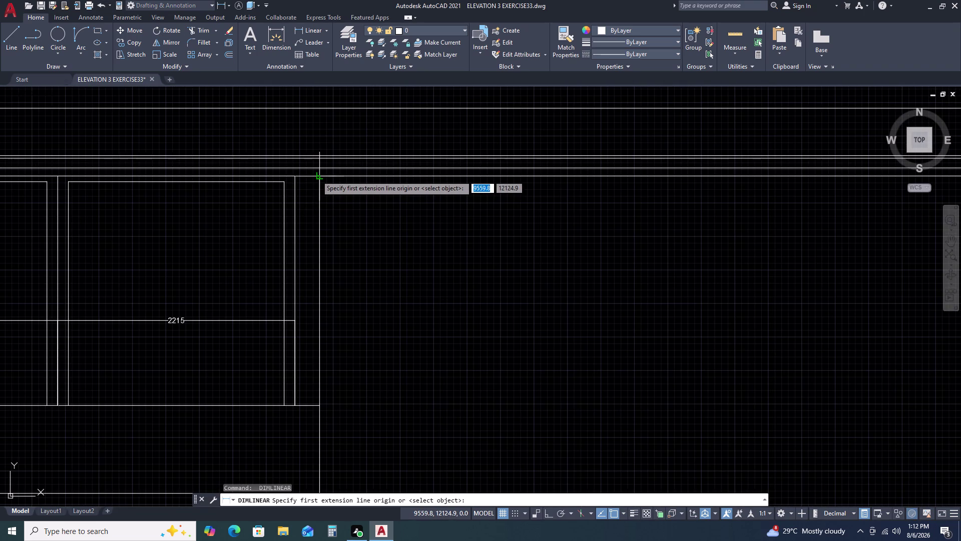
middle_drag(533, 168, 328, 191)
scroll(down, 3)
scroll(up, 3)
click(733, 166)
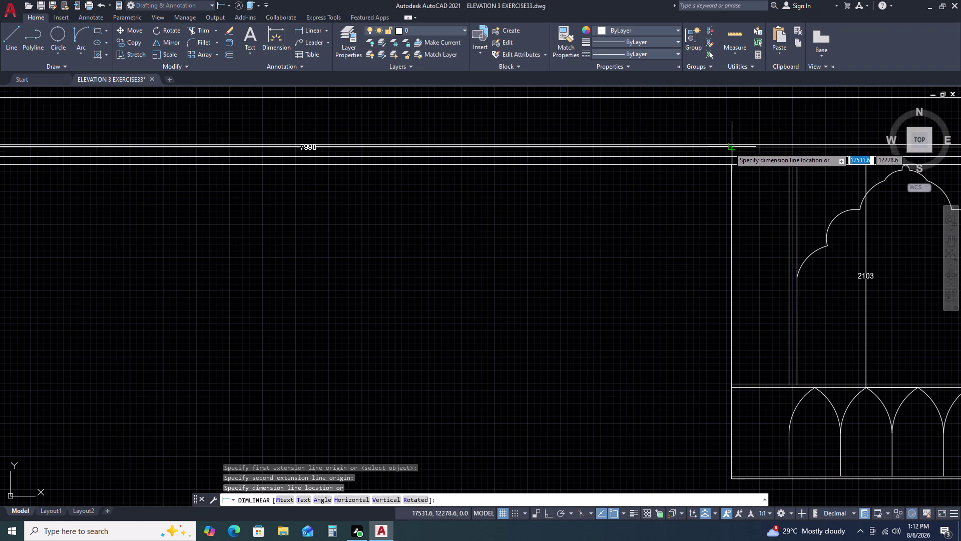
scroll(down, 3)
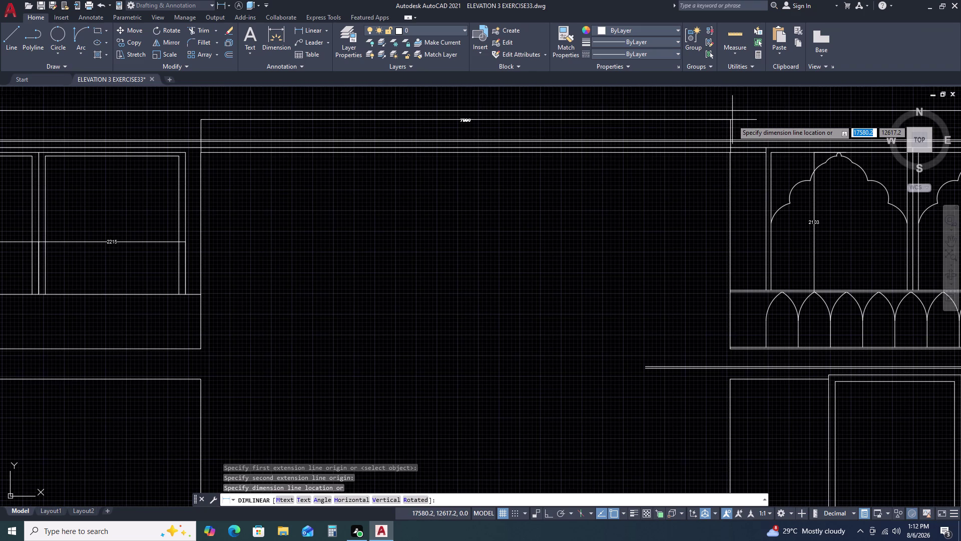
key(space)
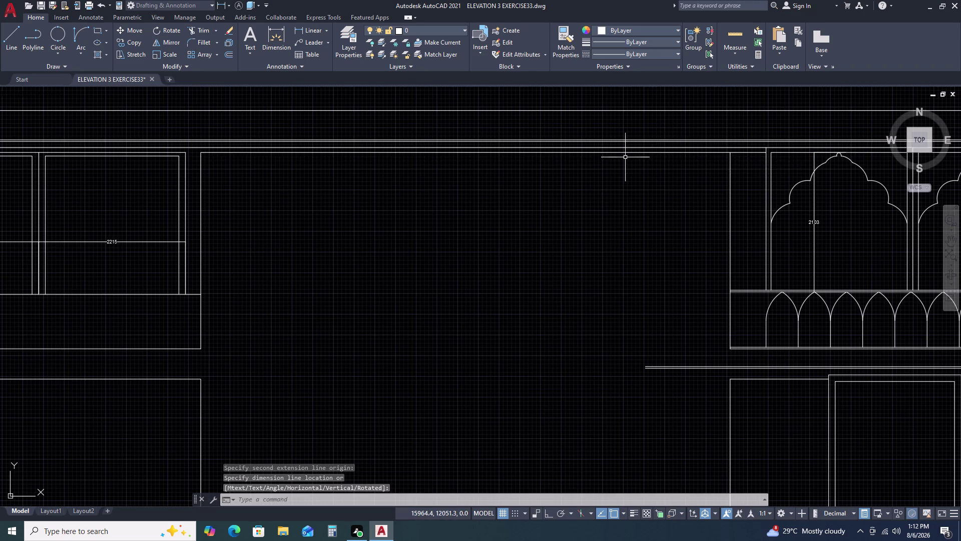
scroll(down, 3)
middle_drag(639, 230, 642, 160)
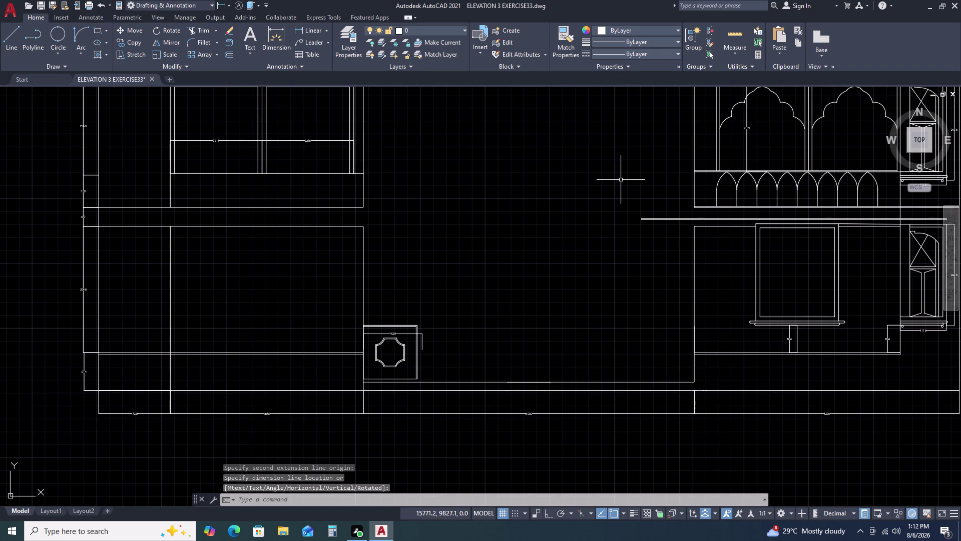
Pick the single extra line on the base below the pillar box and erase it.
click(527, 380)
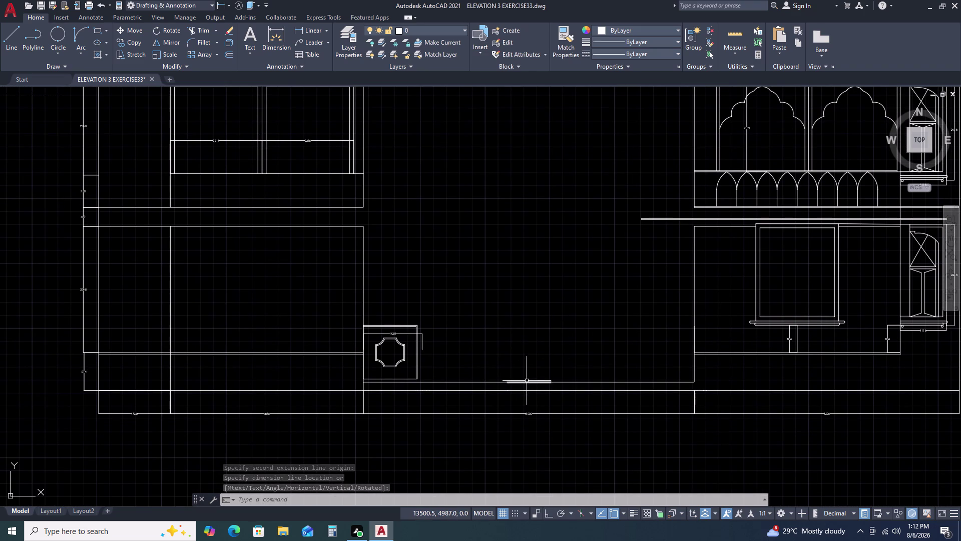
click(526, 383)
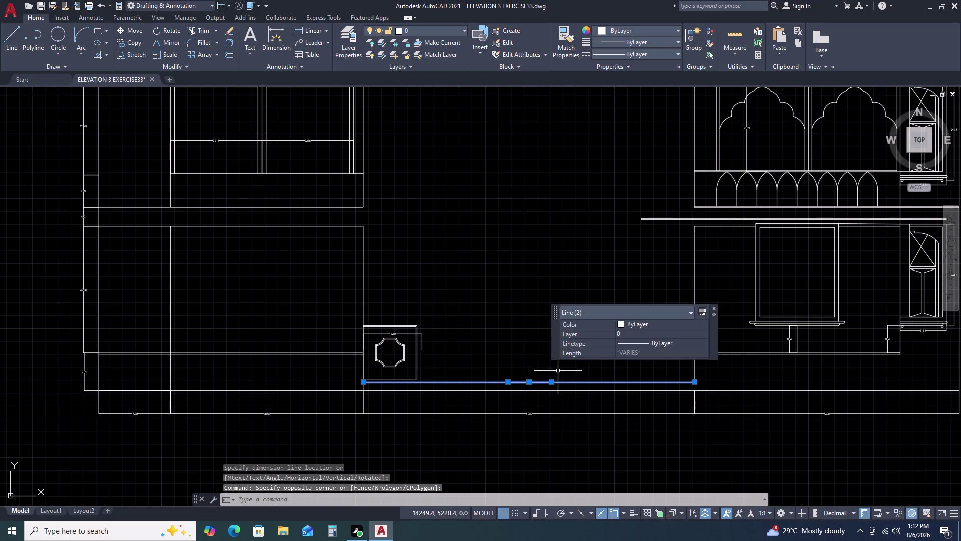
key(Escape)
click(530, 382)
key(Delete)
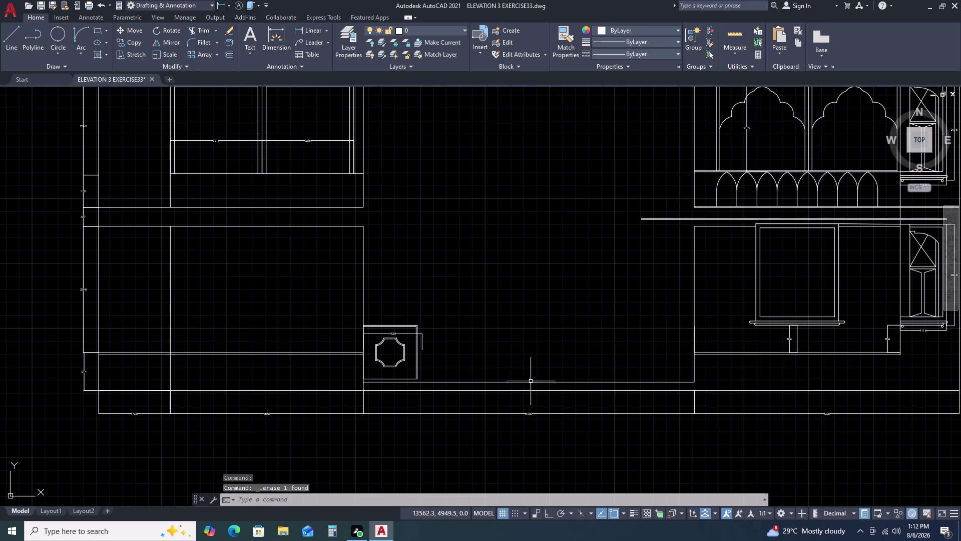
scroll(down, 3)
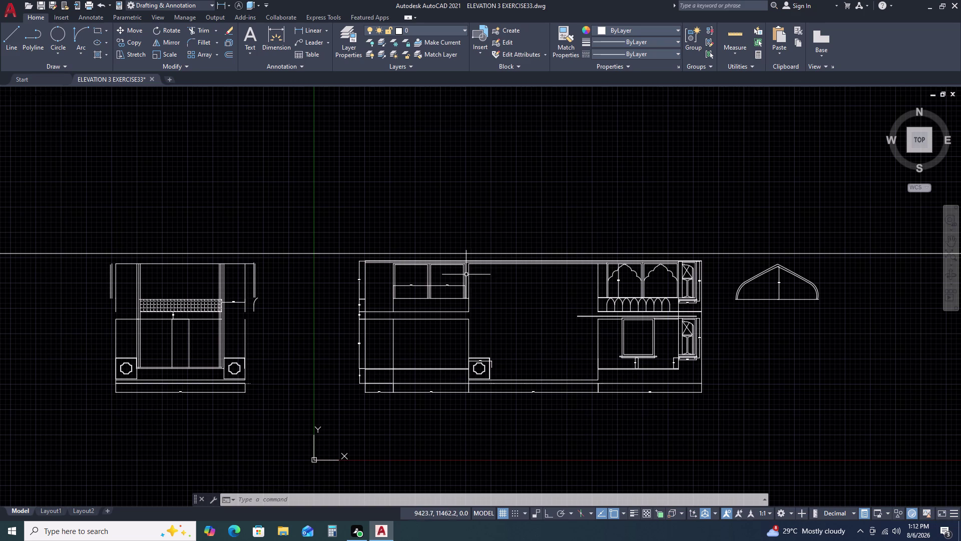
scroll(up, 3)
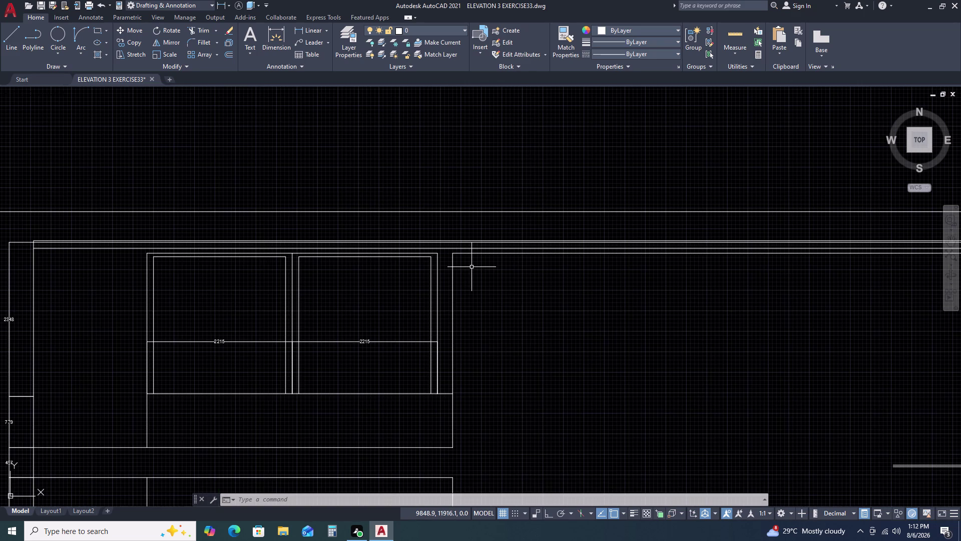
scroll(down, 3)
middle_drag(487, 360, 487, 340)
middle_click(482, 304)
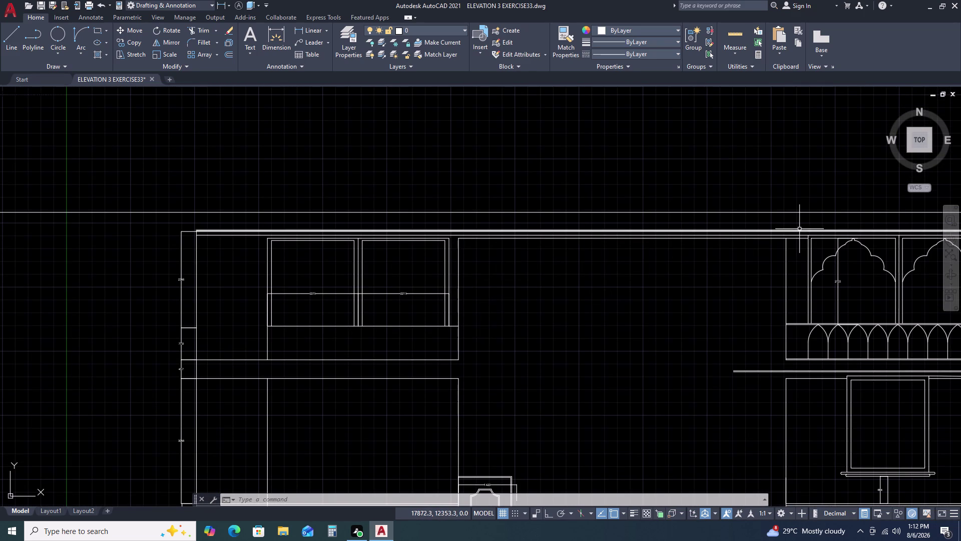
key(d)
text(LI)
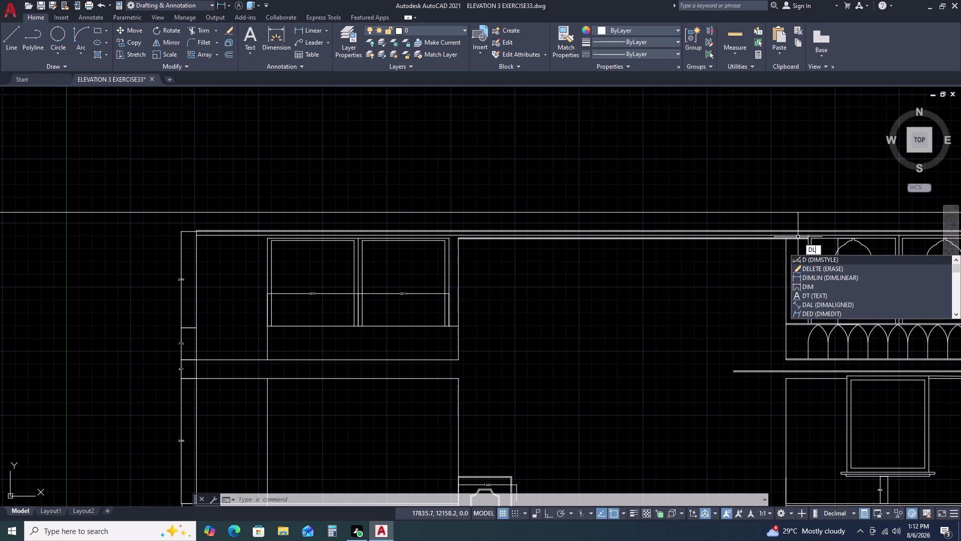
key(space)
scroll(down, 3)
scroll(up, 3)
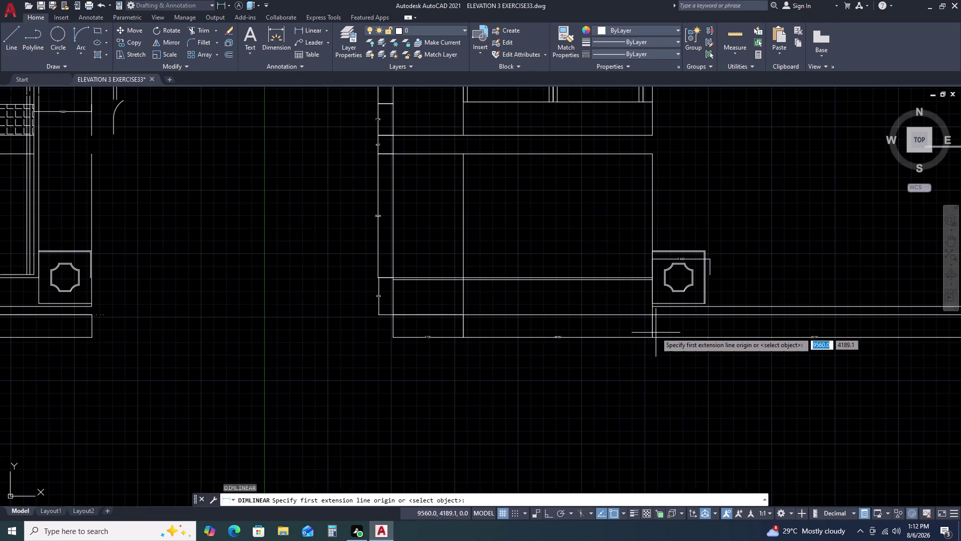
scroll(up, 3)
click(644, 298)
middle_drag(809, 297, 406, 310)
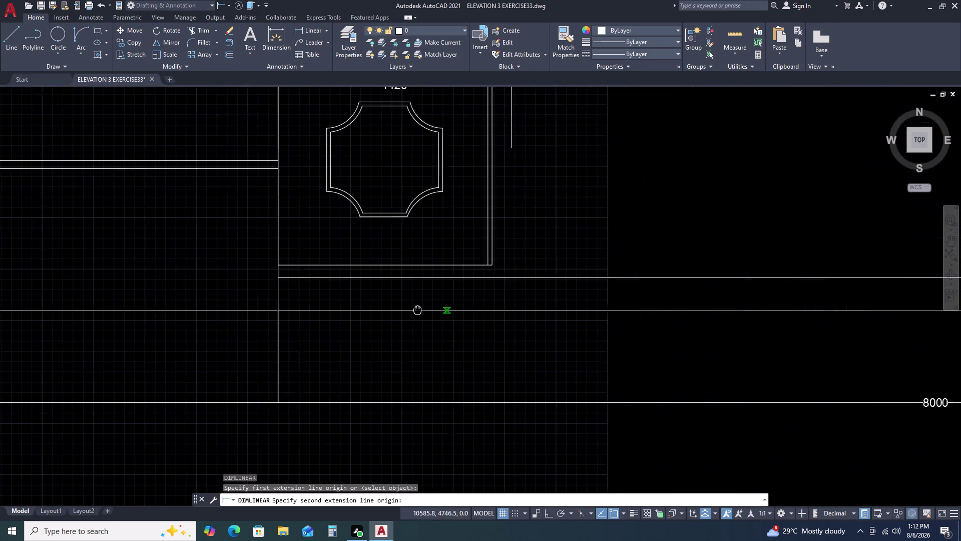
scroll(down, 3)
scroll(up, 3)
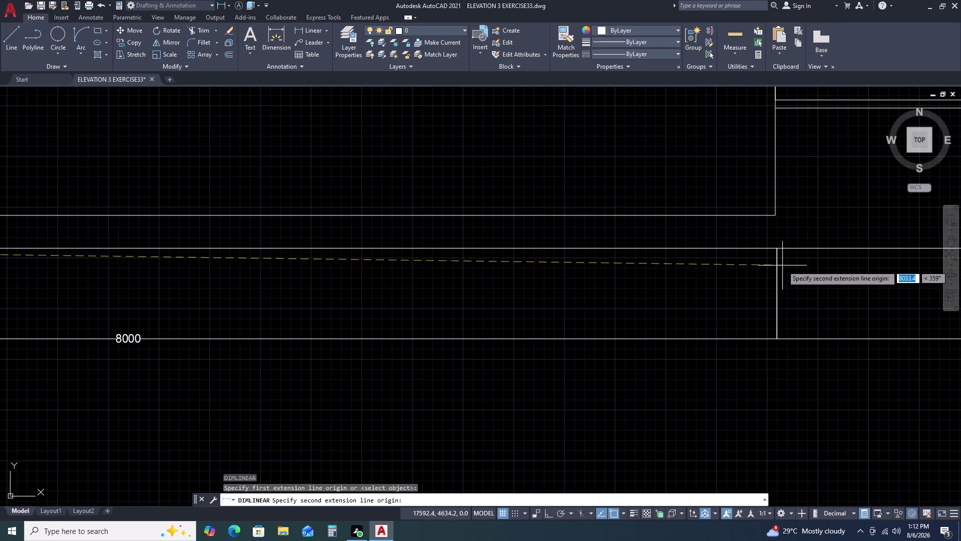
click(777, 249)
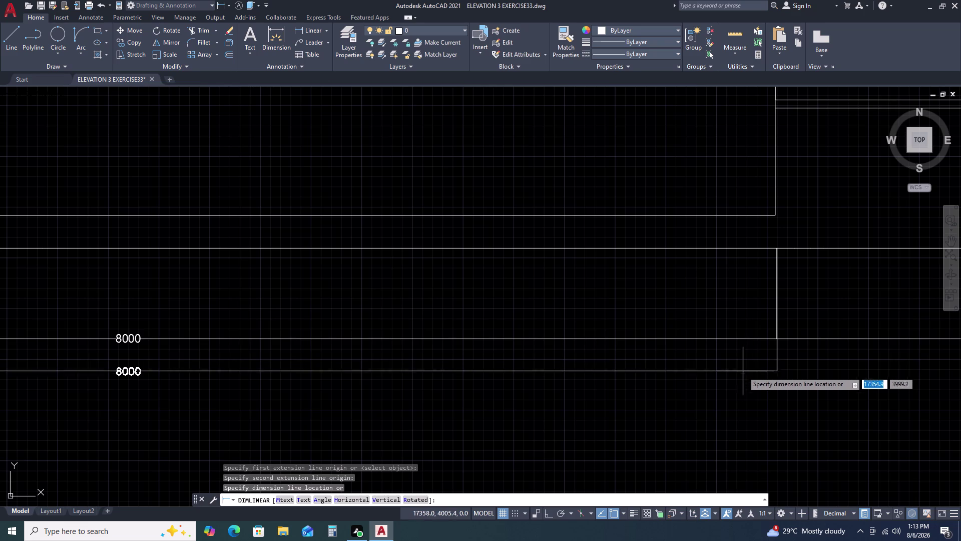
click(739, 382)
middle_drag(642, 337, 833, 322)
scroll(down, 3)
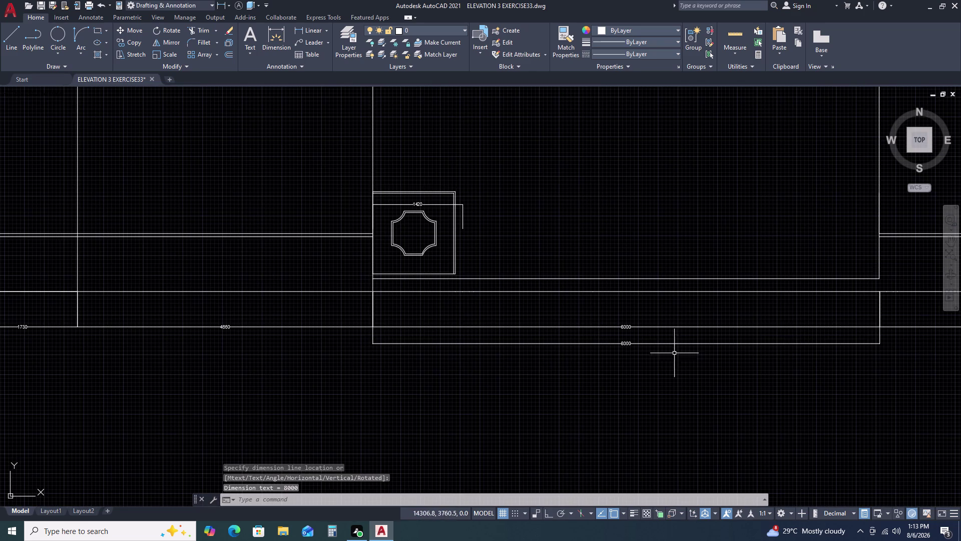
click(676, 348)
click(616, 342)
key(Delete)
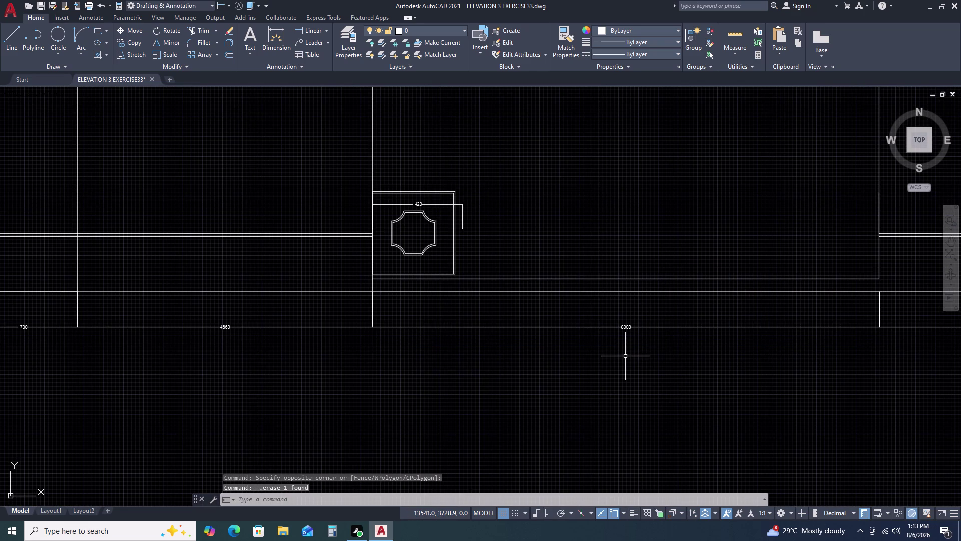
Draw a new base line from the pillar box's base corner to the base's right end.
key(l)
key(space)
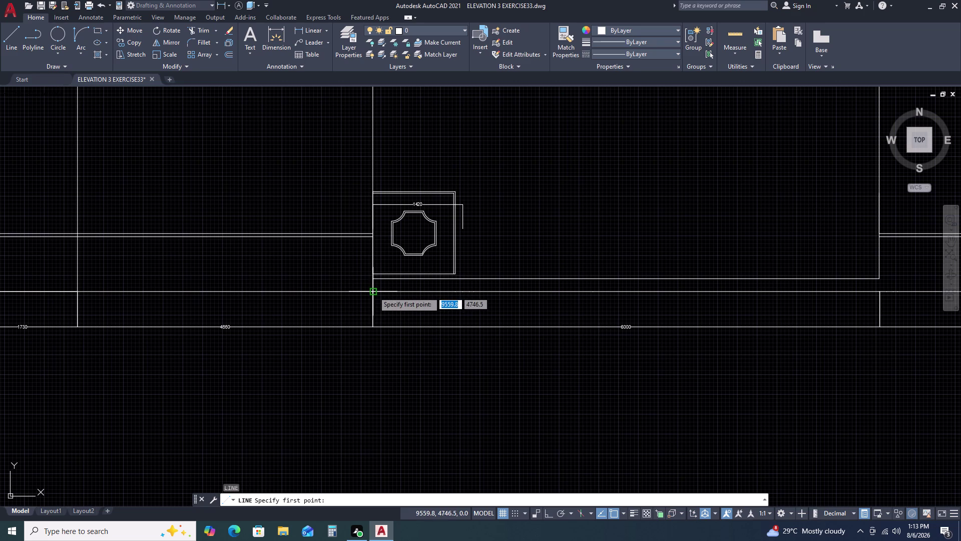
click(376, 292)
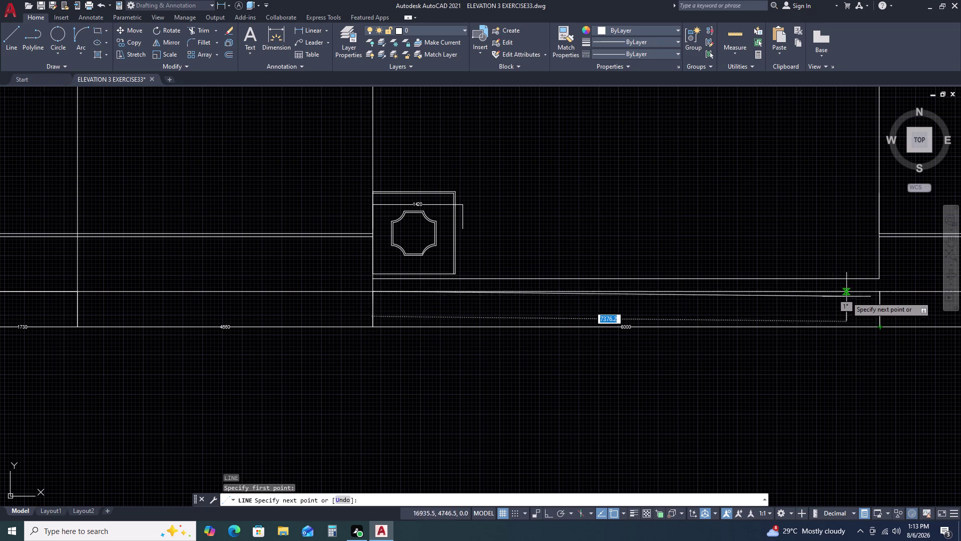
click(878, 291)
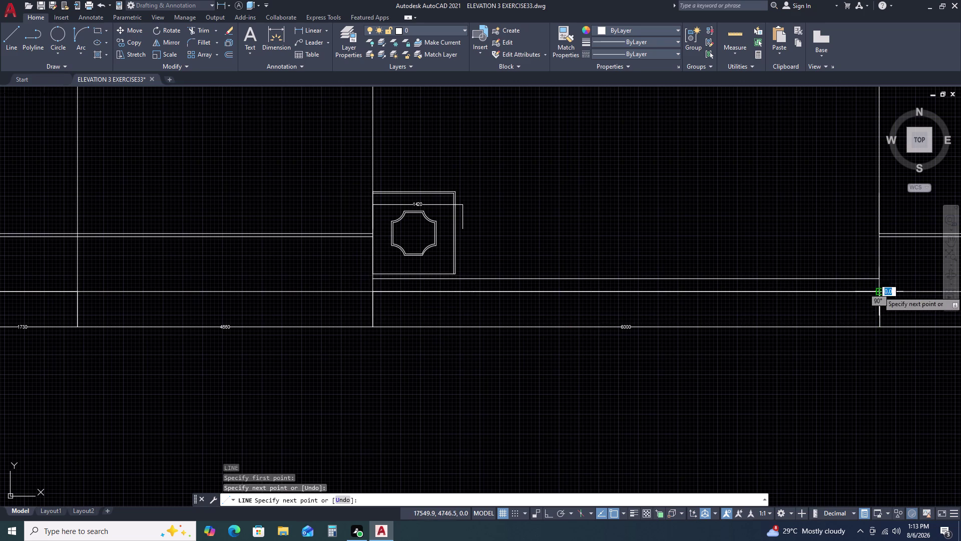
key(Escape)
click(795, 292)
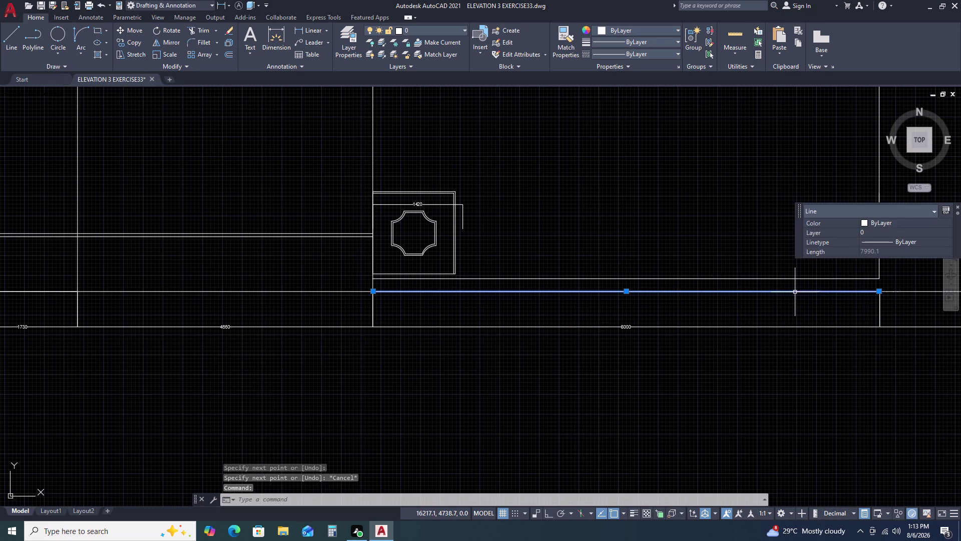
key(Escape)
Place a vertical XLine through the pillar box's corner on the base line.
key(x)
key(l)
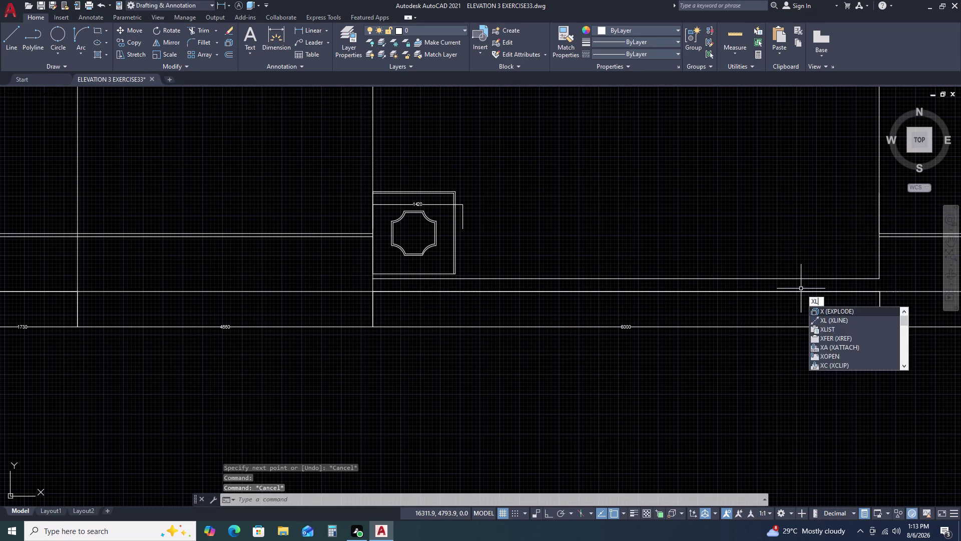
key(space)
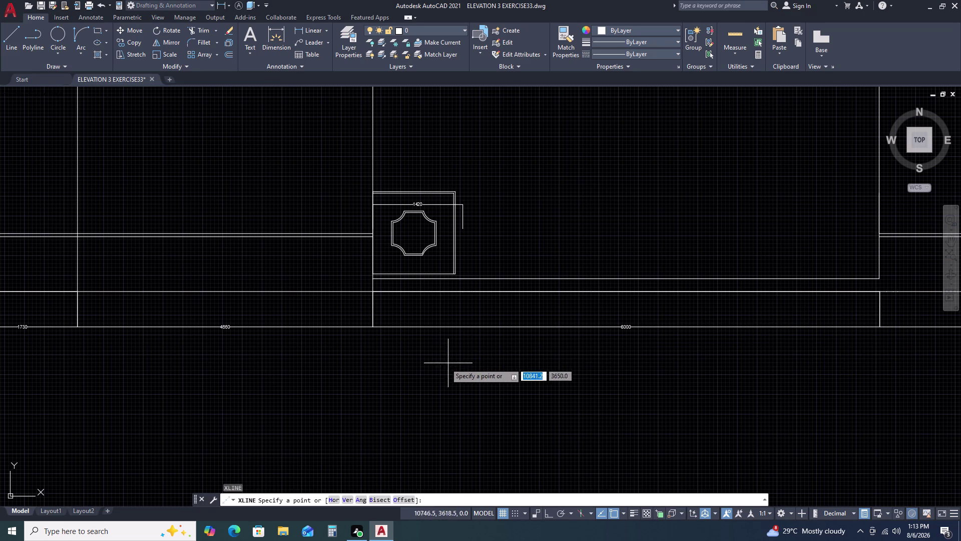
text(V)
key(space)
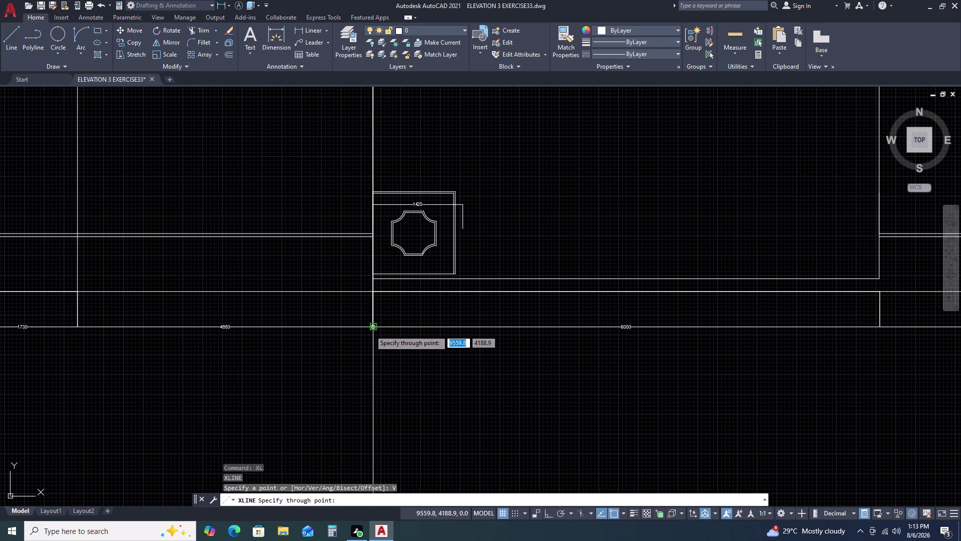
scroll(up, 3)
click(375, 321)
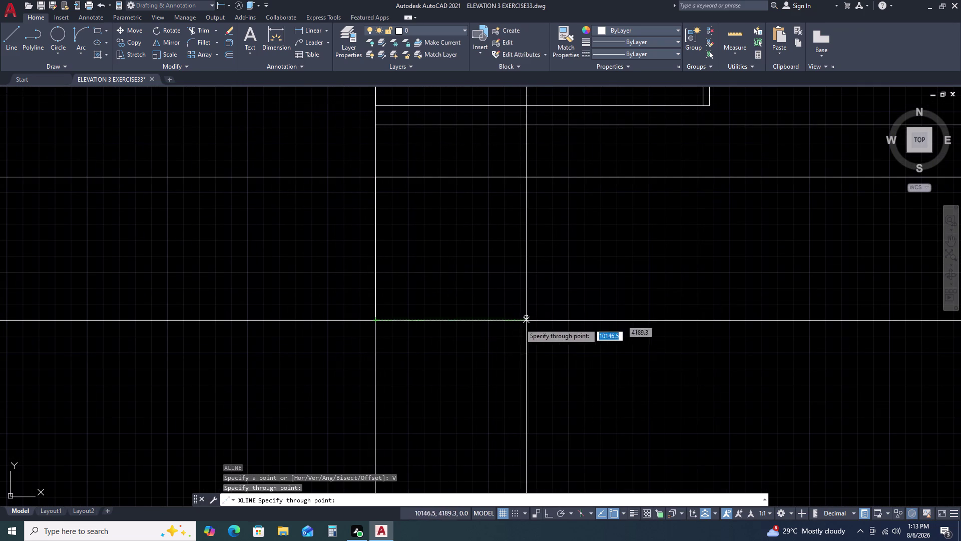
key(Escape)
drag(401, 351, 391, 352)
click(355, 360)
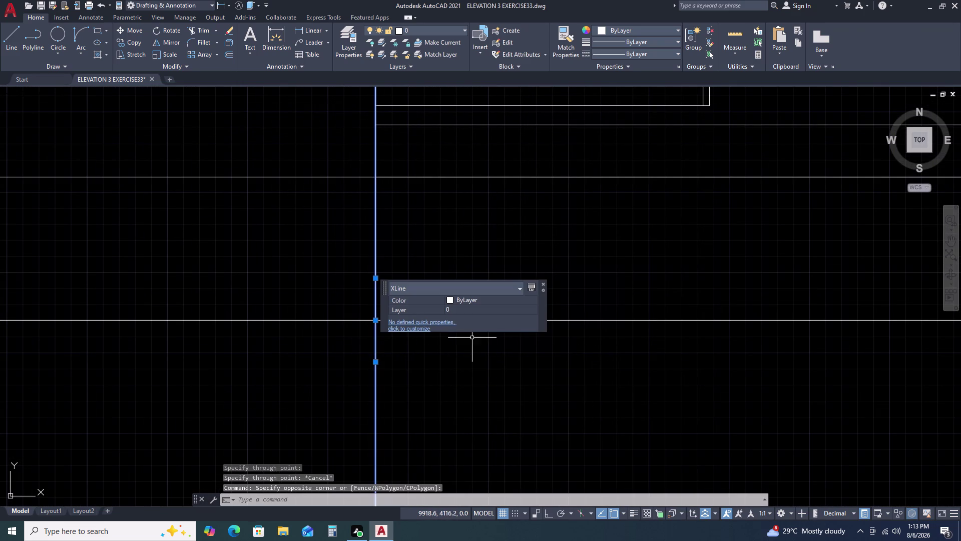
key(o)
key(space)
Correct the offset distance to 4000 and confirm it.
text(20)
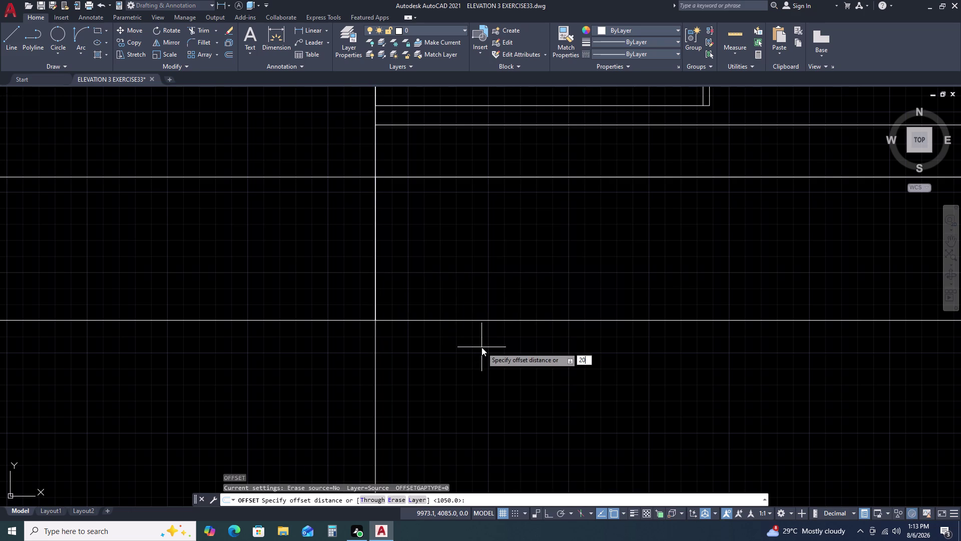
key(BackSpace)
key(BackSpace)
key(BackSpace)
key(BackSpace)
key(4)
text(00)
text(0)
key(Return)
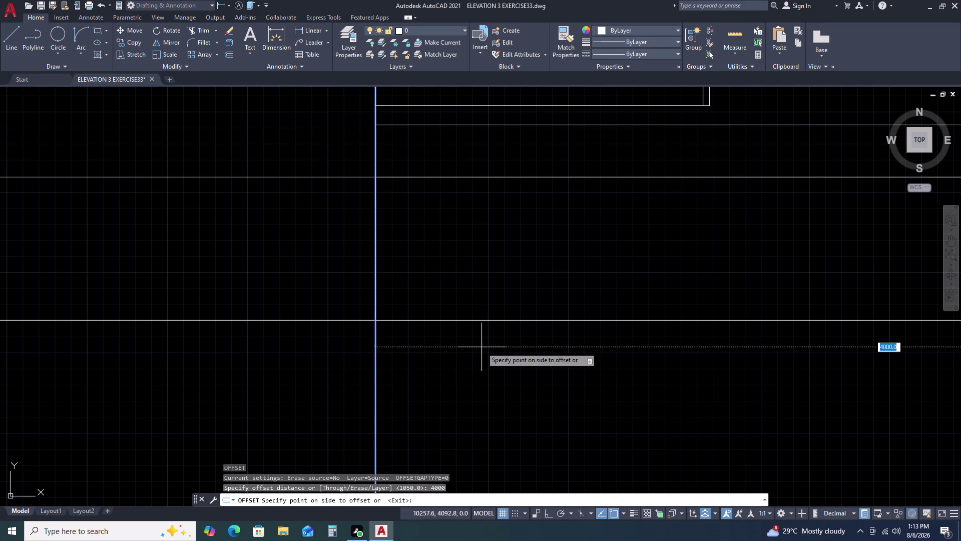
Offset two vertical guide lines 4000 units to the right, then end the offset.
scroll(down, 3)
scroll(down, 3)
click(618, 373)
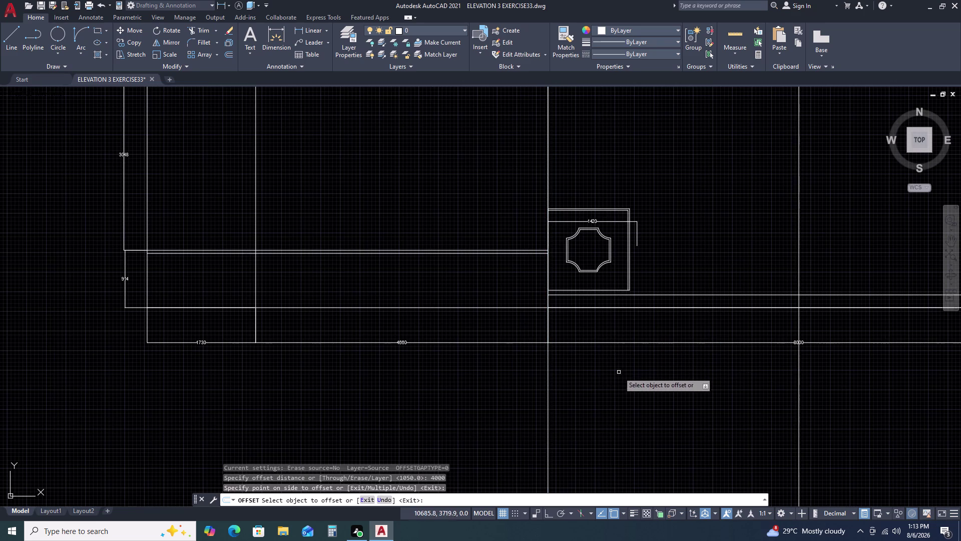
scroll(down, 3)
double_click(742, 370)
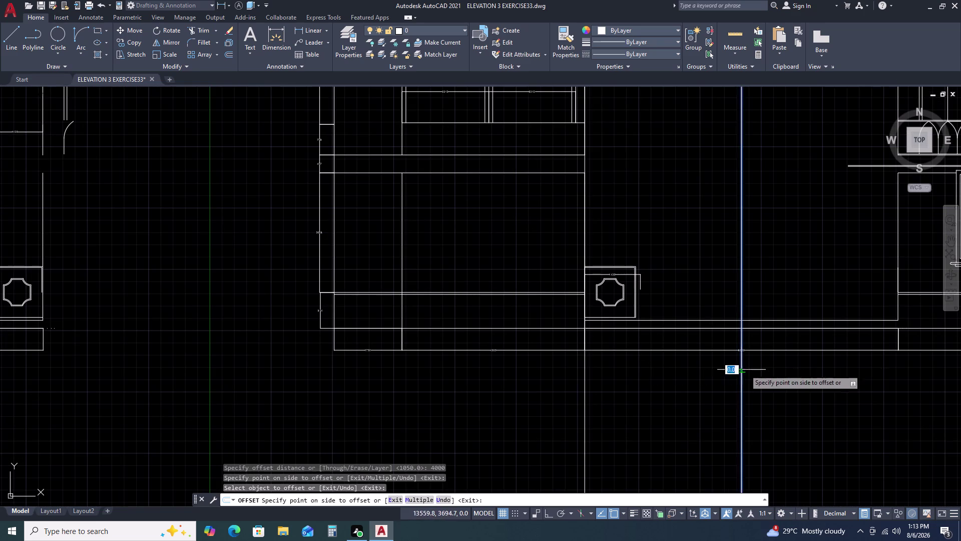
click(811, 366)
scroll(up, 3)
scroll(up, 3)
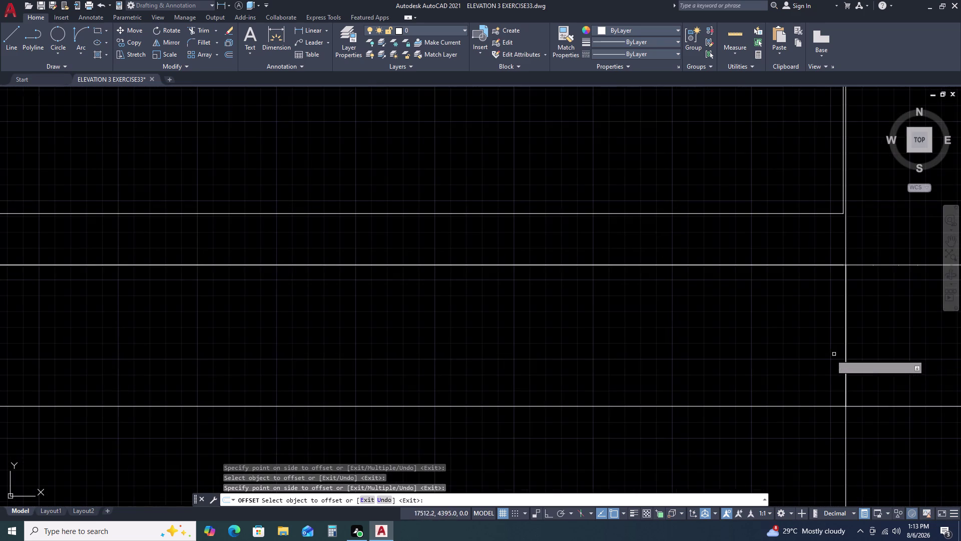
scroll(up, 3)
scroll(up, 3)
scroll(down, 3)
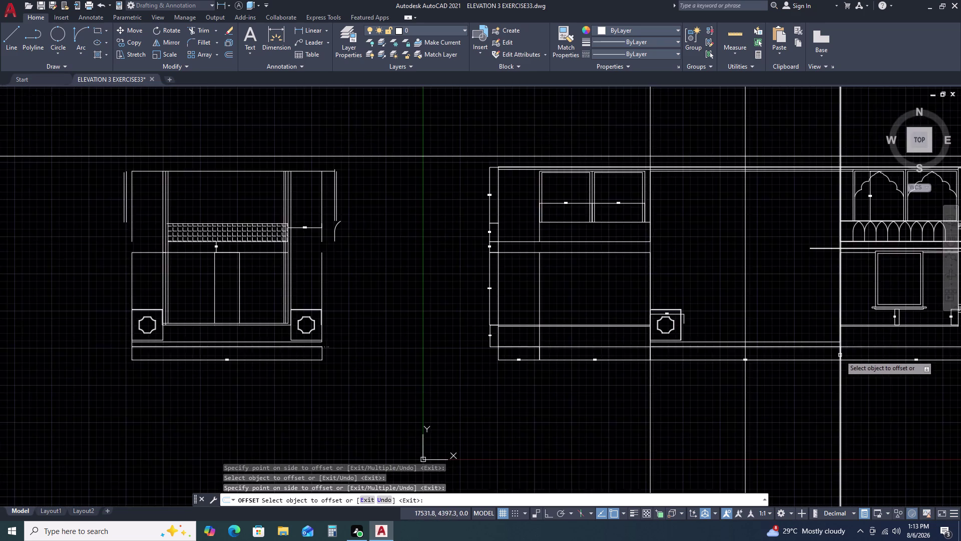
scroll(up, 3)
scroll(up, 3)
scroll(up, 3)
scroll(down, 3)
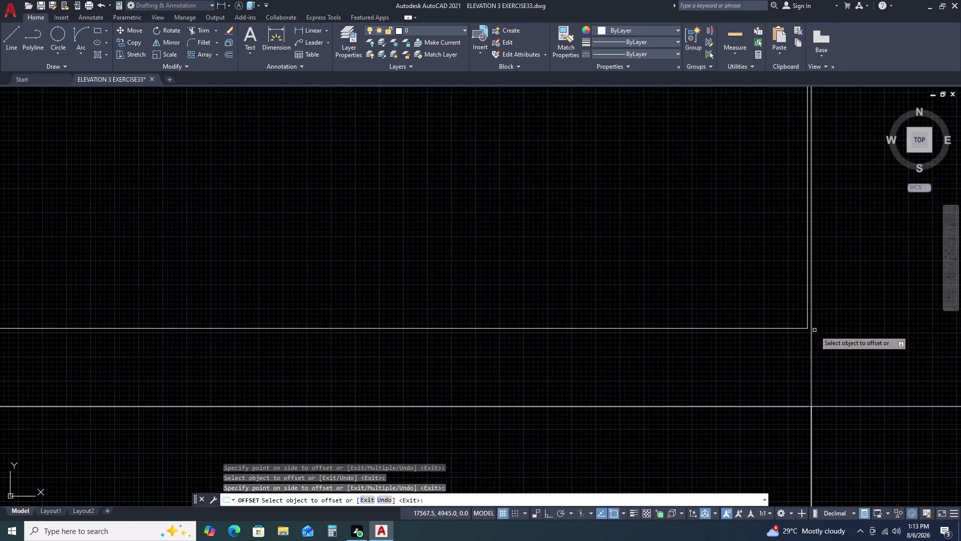
scroll(down, 3)
scroll(down, 3)
key(Escape)
Delete the stray 3759-long vertical line.
scroll(up, 3)
scroll(up, 3)
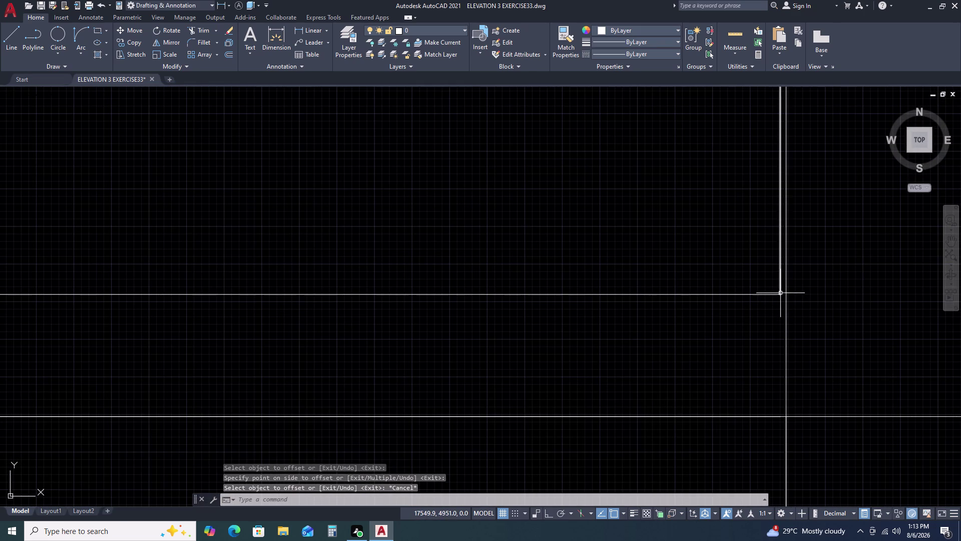
double_click(780, 292)
key(Delete)
scroll(down, 3)
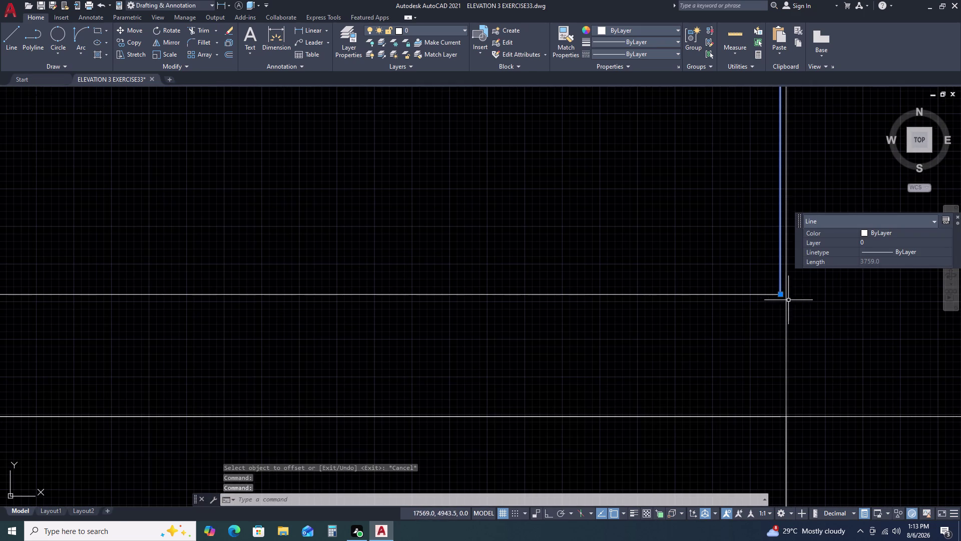
key(Delete)
Select the second extra line and delete it.
scroll(down, 3)
scroll(down, 3)
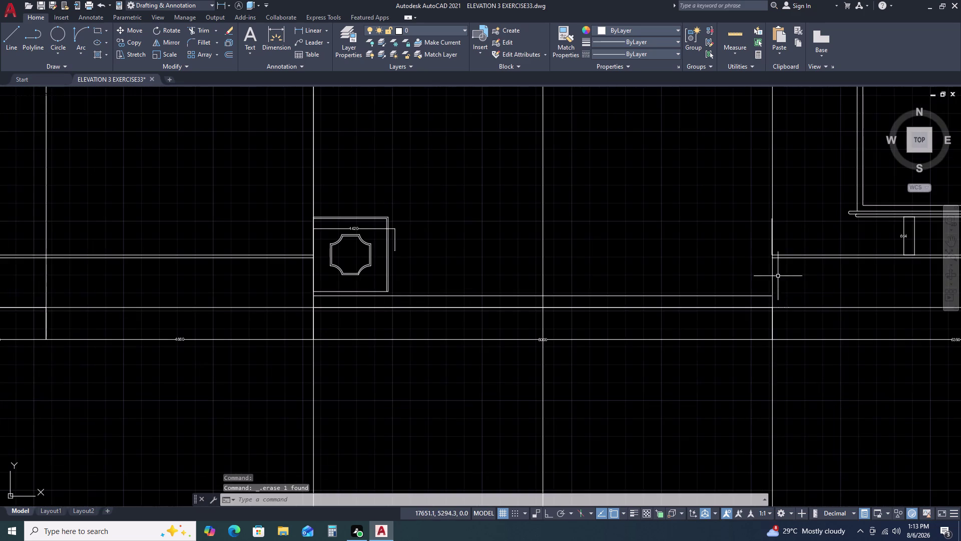
scroll(up, 3)
scroll(up, 3)
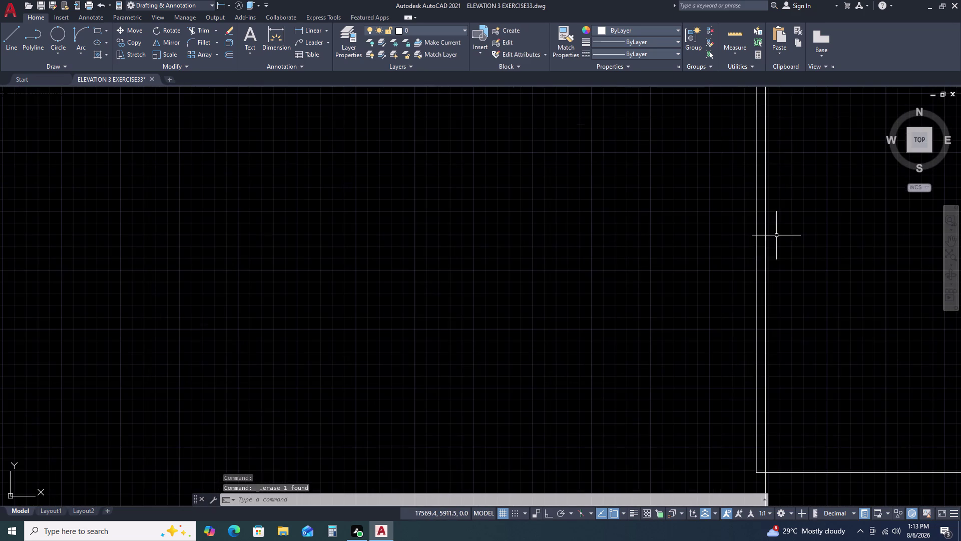
click(761, 260)
right_click(761, 260)
click(761, 261)
click(747, 280)
key(Escape)
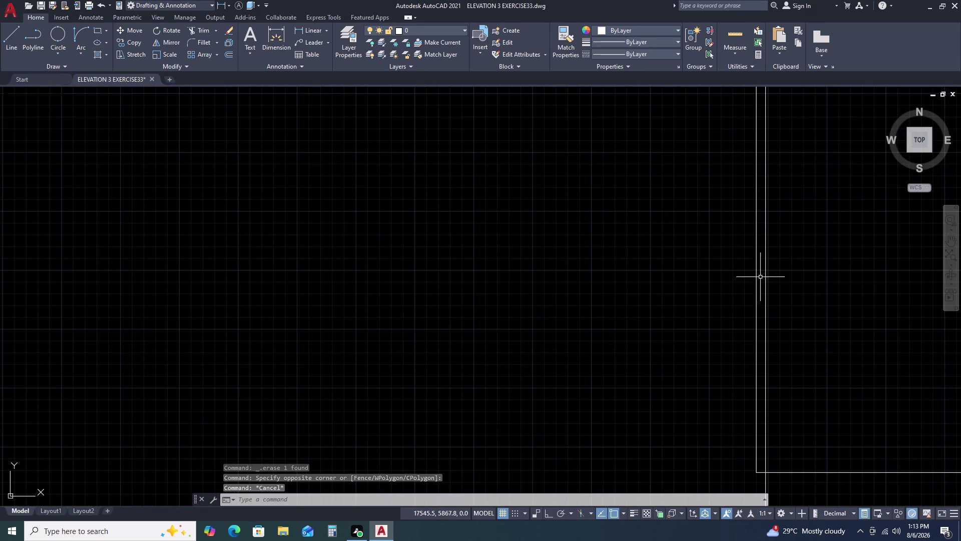
click(759, 278)
click(731, 296)
key(Delete)
scroll(down, 3)
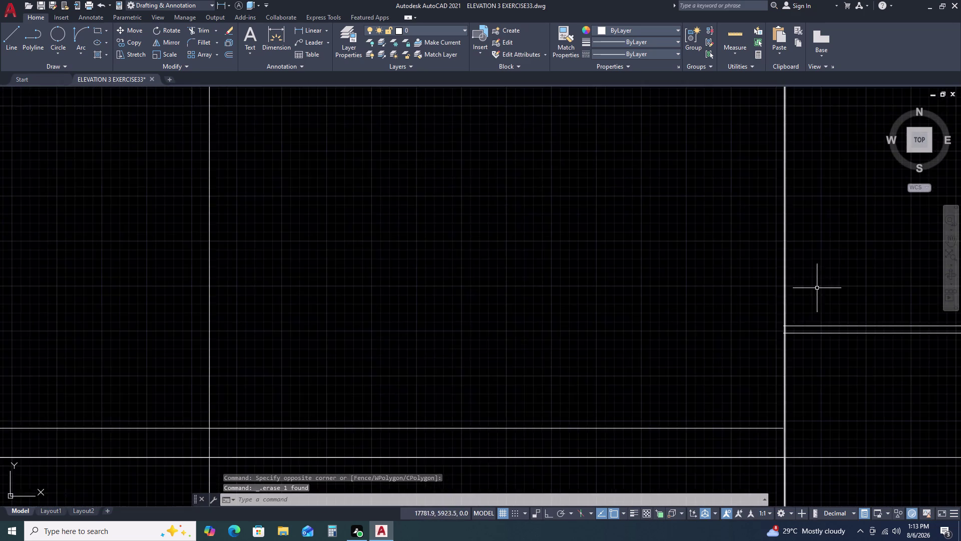
scroll(down, 3)
scroll(up, 3)
scroll(up, 3)
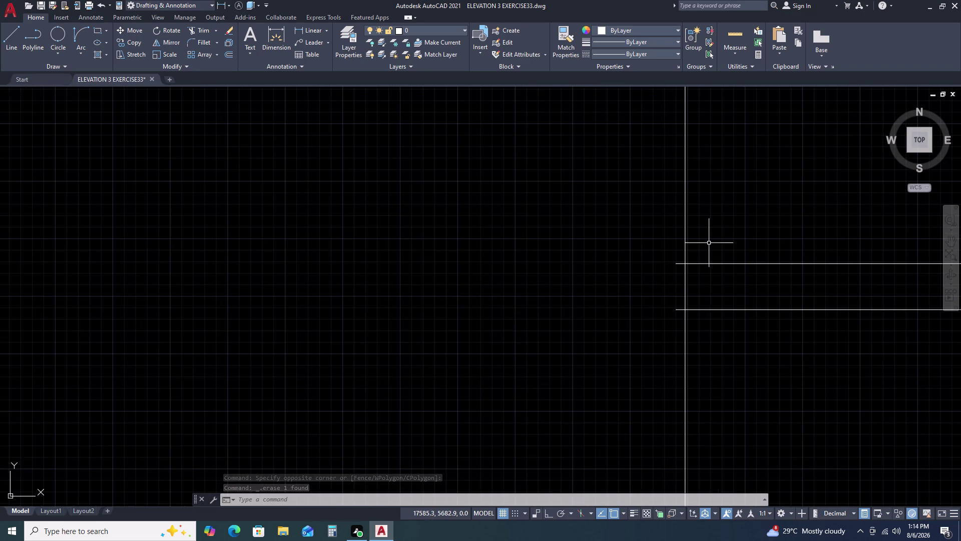
Fence-trim the overhanging horizontal segment back to the right wall guide with TR.
text(TR)
key(space)
double_click(682, 260)
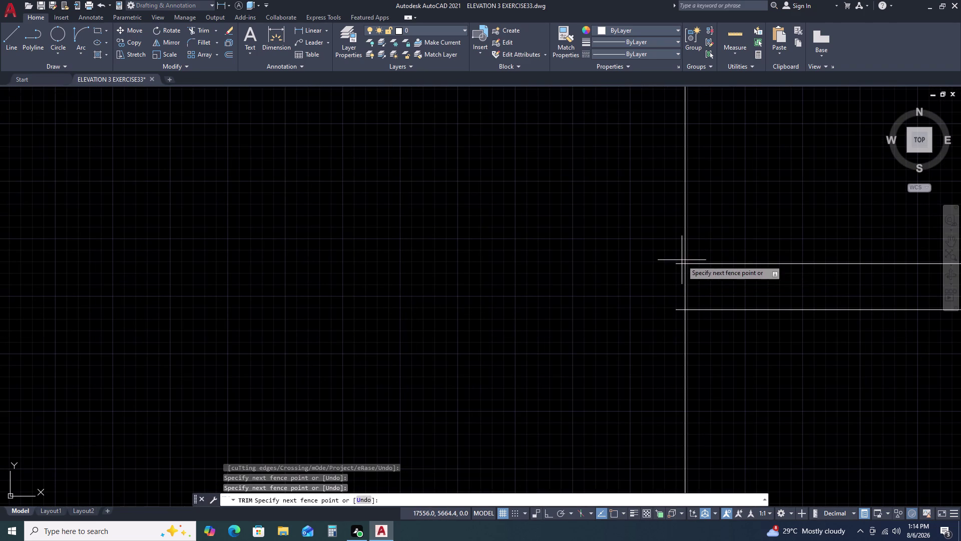
click(679, 319)
scroll(down, 3)
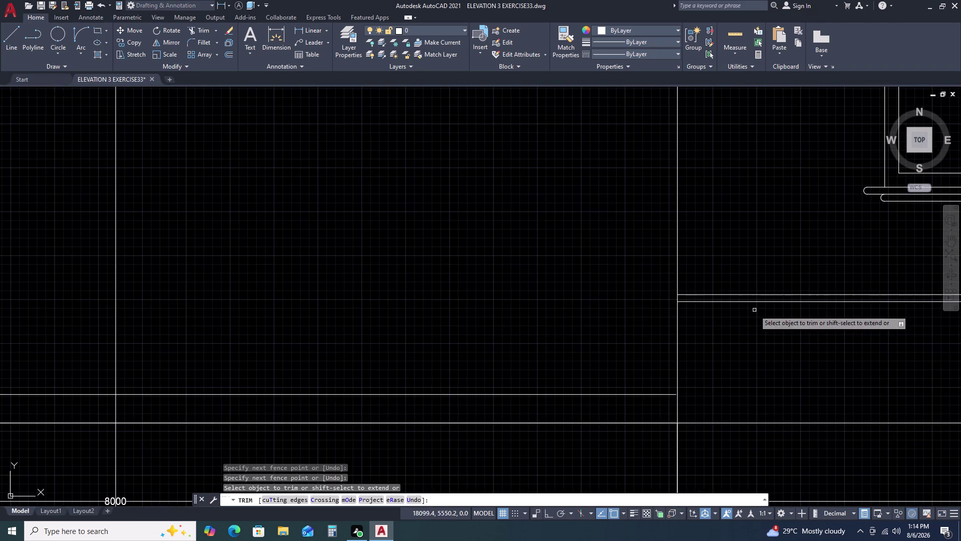
key(Escape)
scroll(down, 3)
scroll(up, 3)
scroll(up, 3)
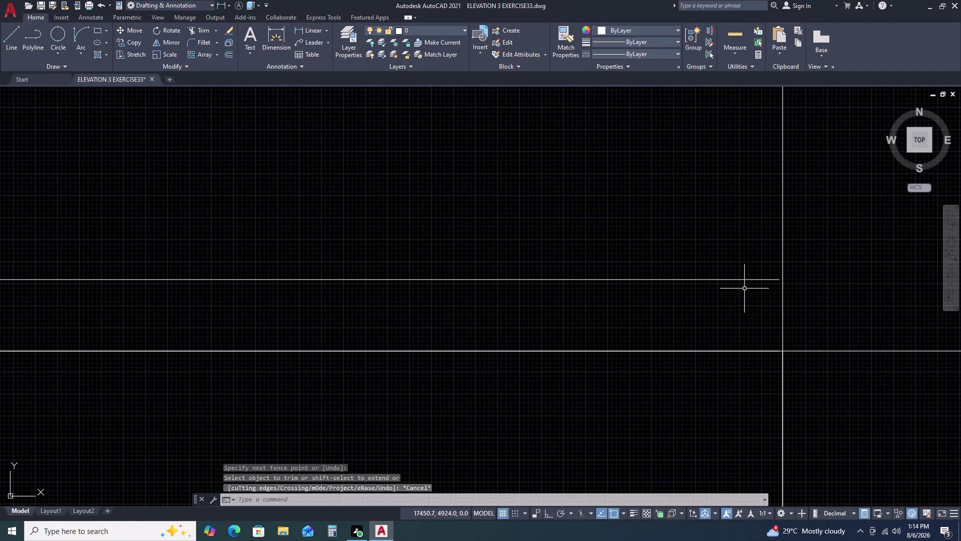
Check the 7990-long horizontal line's endpoint without changing it, then pan back to the pillar box.
double_click(767, 278)
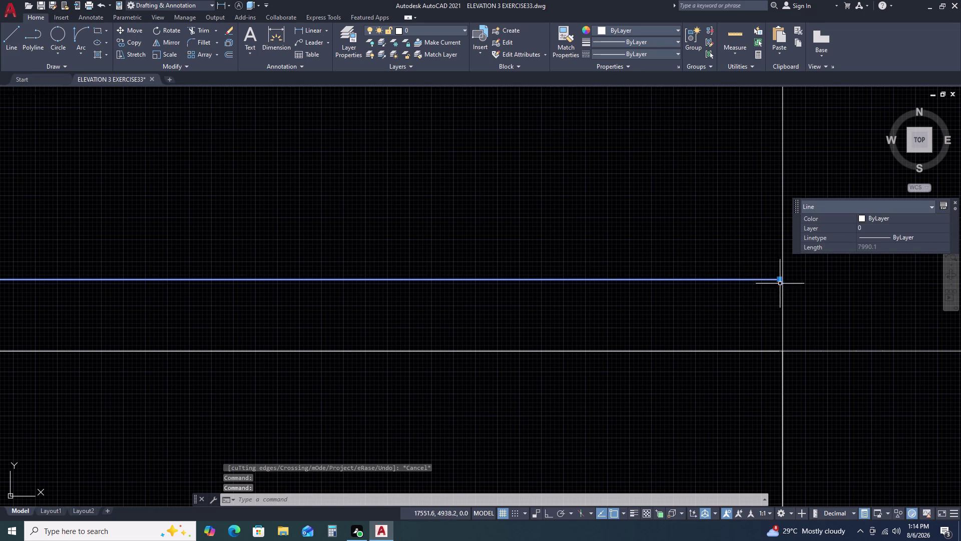
click(782, 280)
click(785, 278)
key(Escape)
scroll(down, 3)
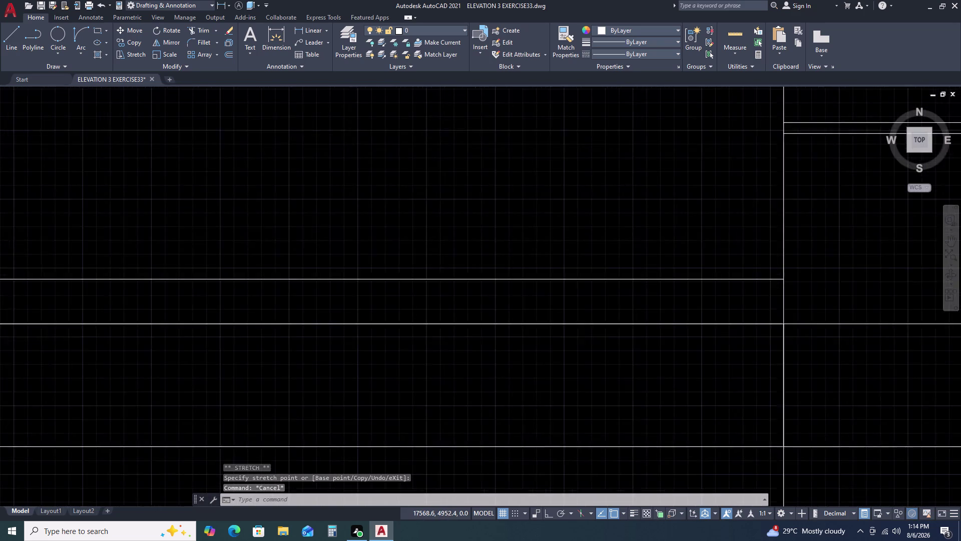
scroll(down, 3)
scroll(down, 3)
middle_drag(827, 263, 806, 301)
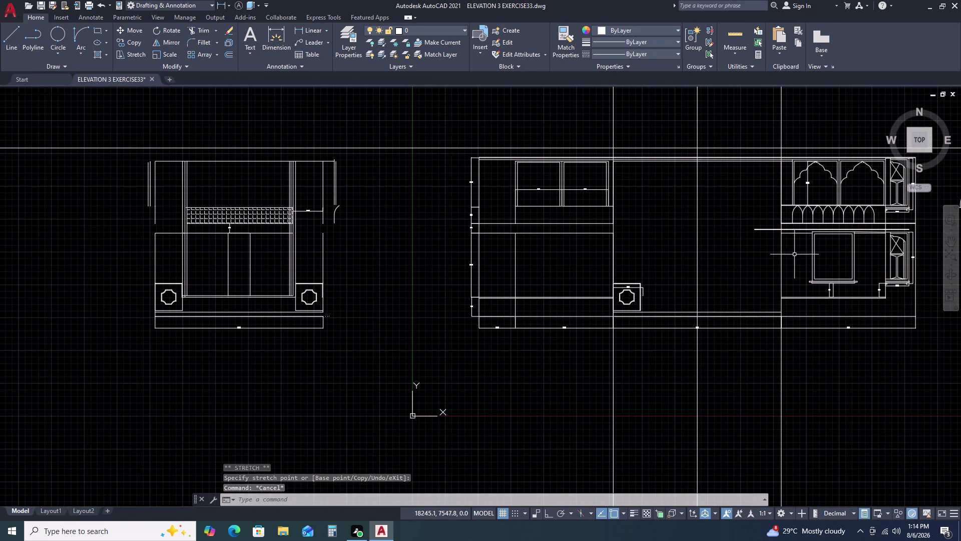
scroll(up, 3)
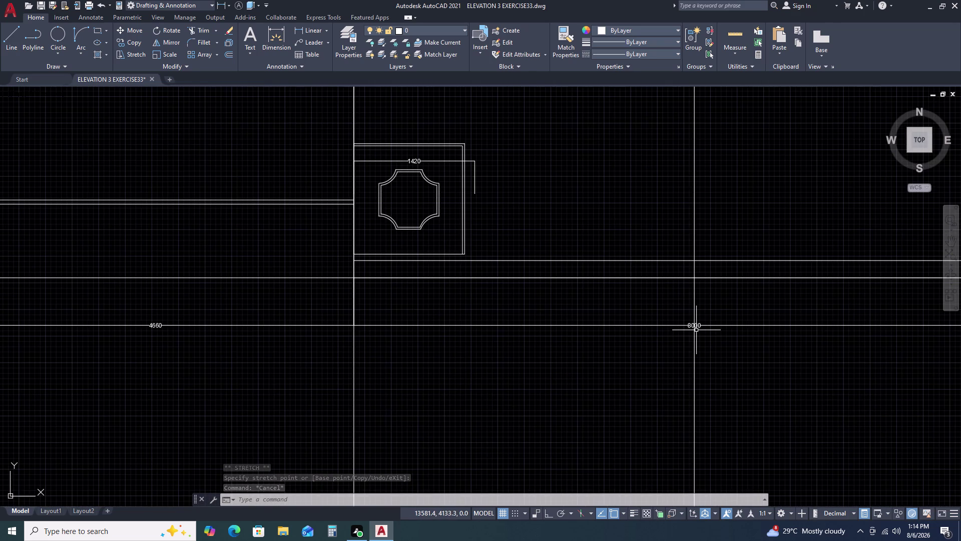
Preview a trial 3990 linear dimension along the base line, then abandon it.
key(d)
key(l)
key(i)
key(space)
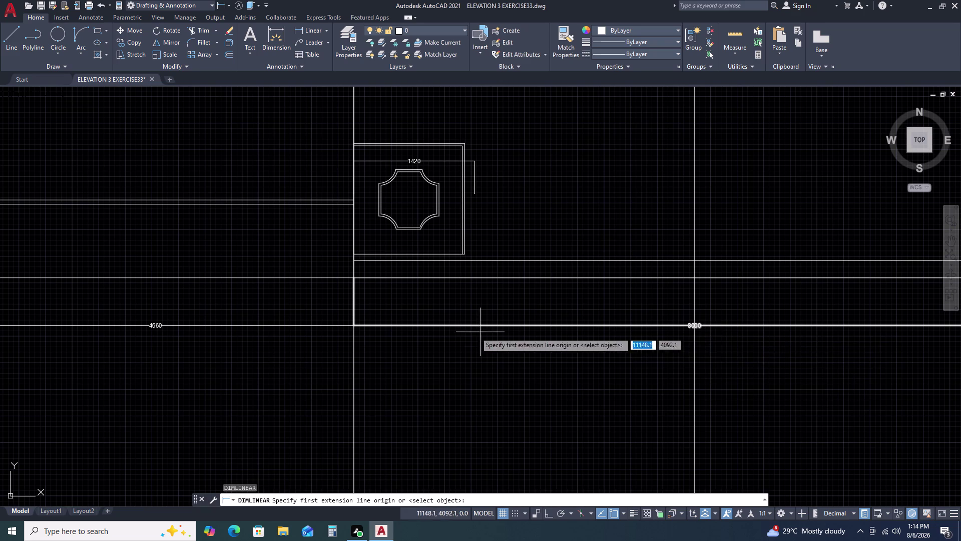
double_click(352, 279)
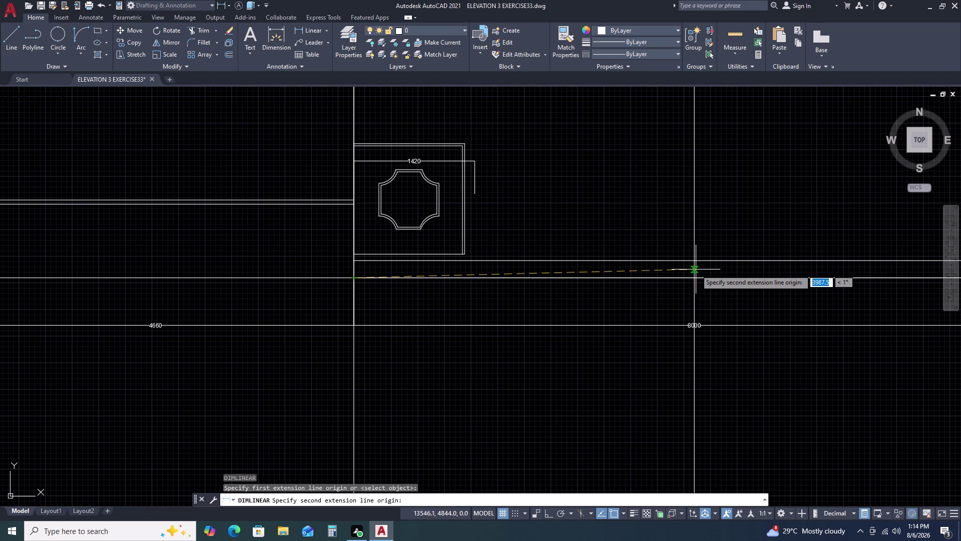
double_click(696, 279)
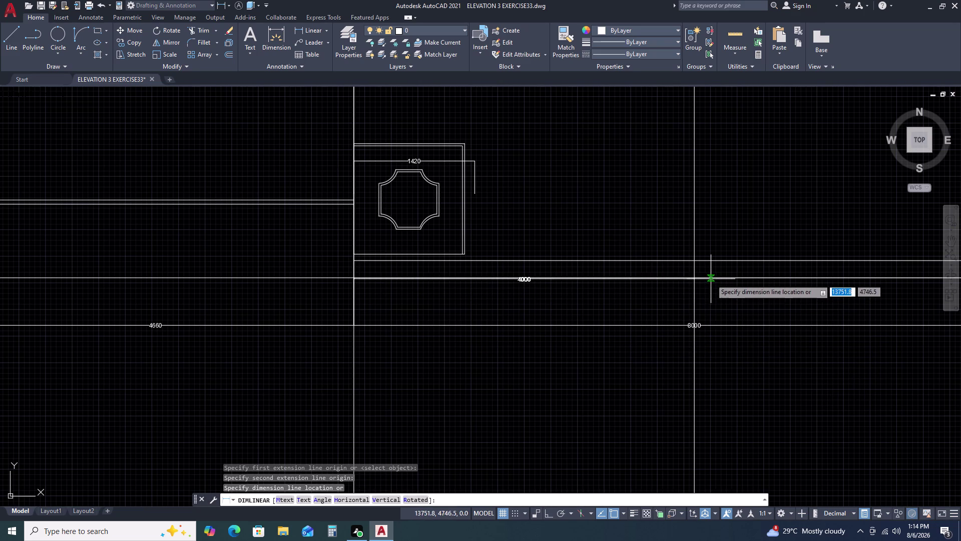
key(space)
key(space)
click(697, 278)
middle_drag(790, 269, 706, 279)
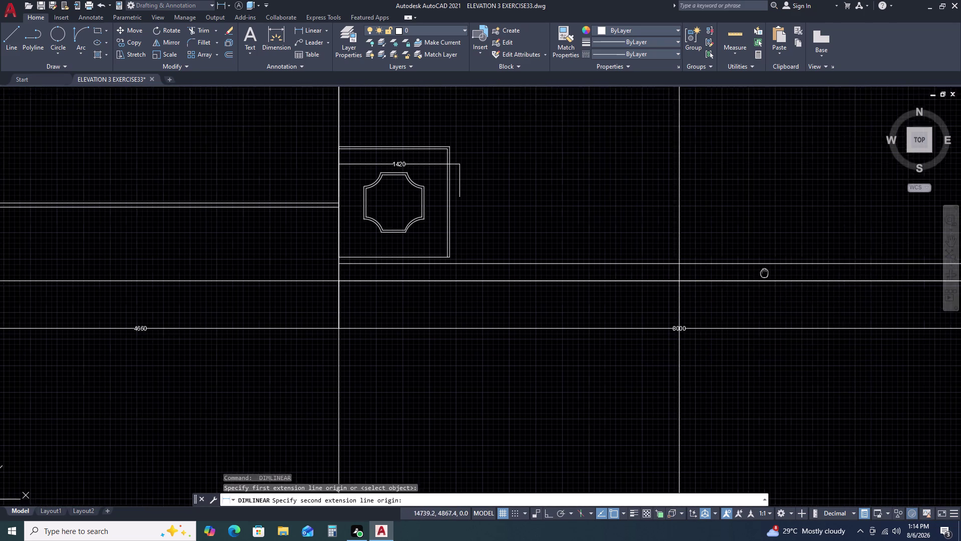
middle_drag(707, 279, 577, 279)
scroll(down, 3)
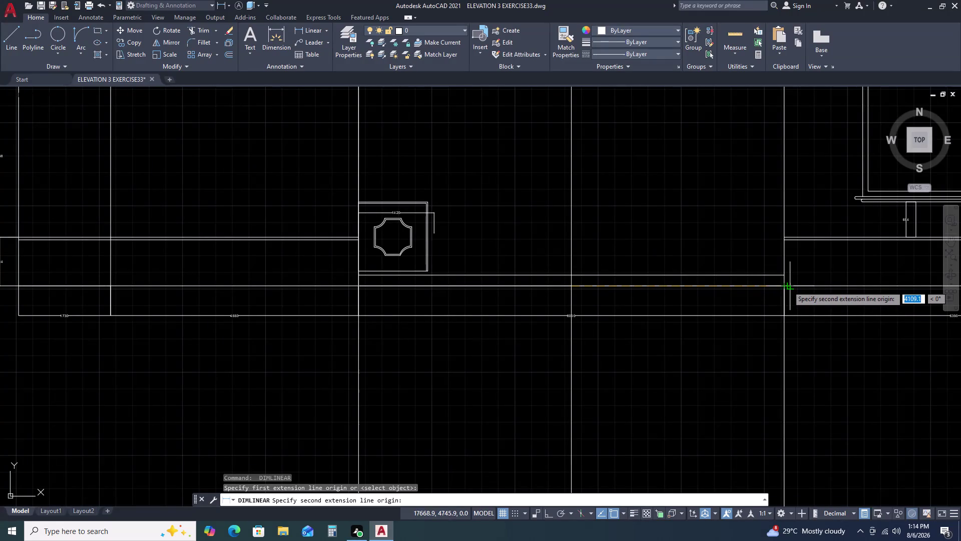
click(782, 286)
scroll(up, 3)
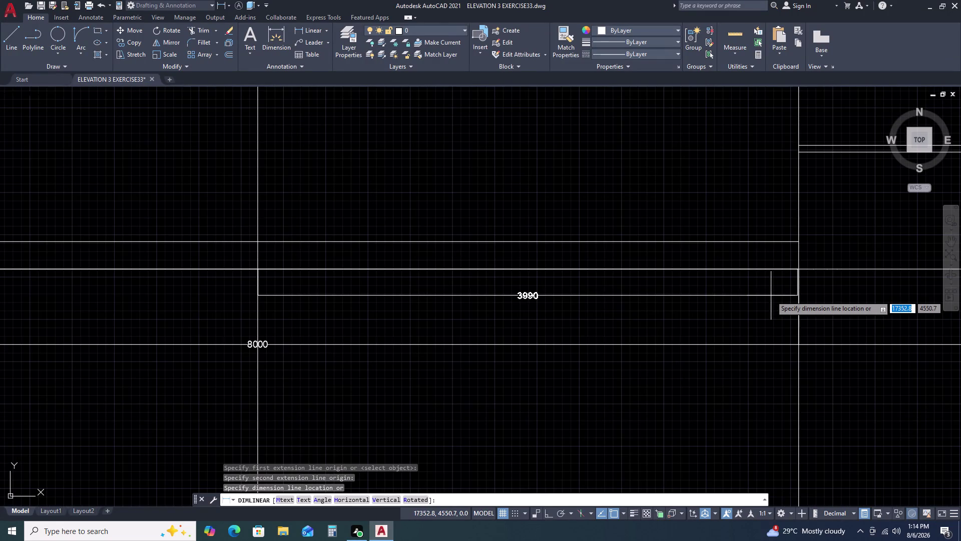
key(space)
Preview a second trial linear dimension of 4005 and cancel it.
key(space)
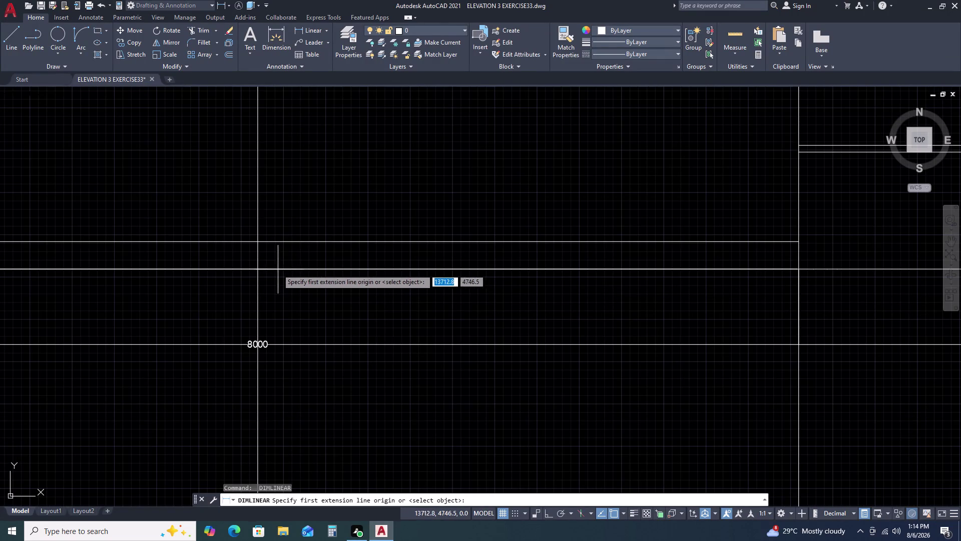
click(254, 269)
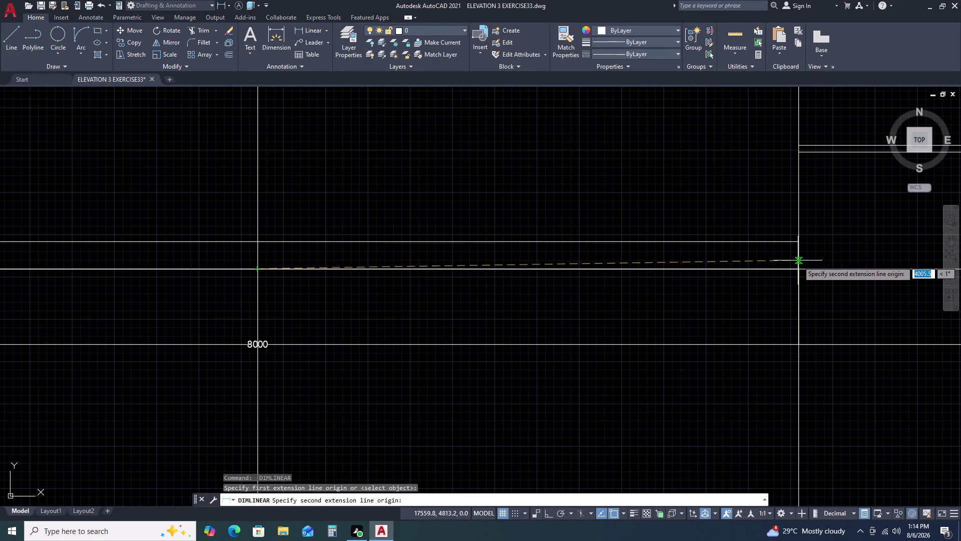
scroll(up, 3)
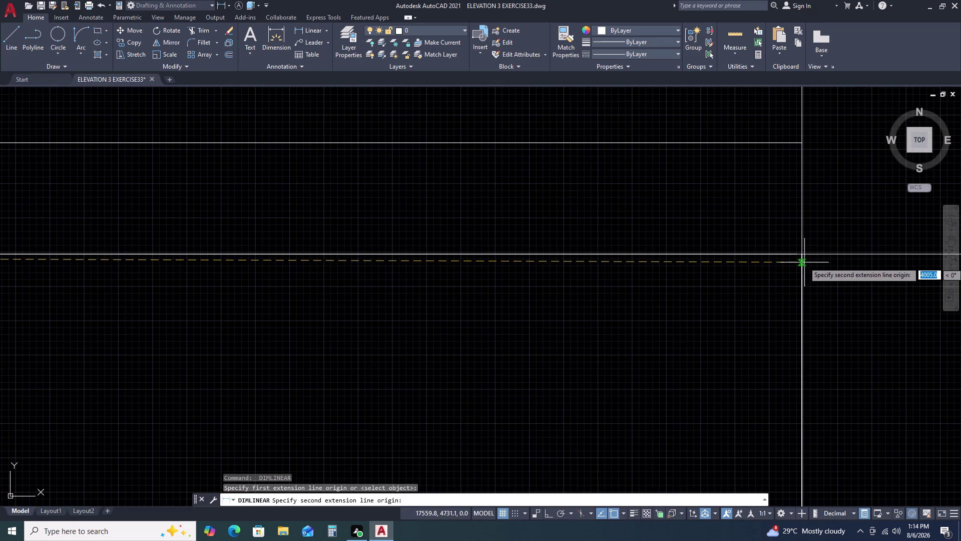
double_click(803, 254)
scroll(down, 3)
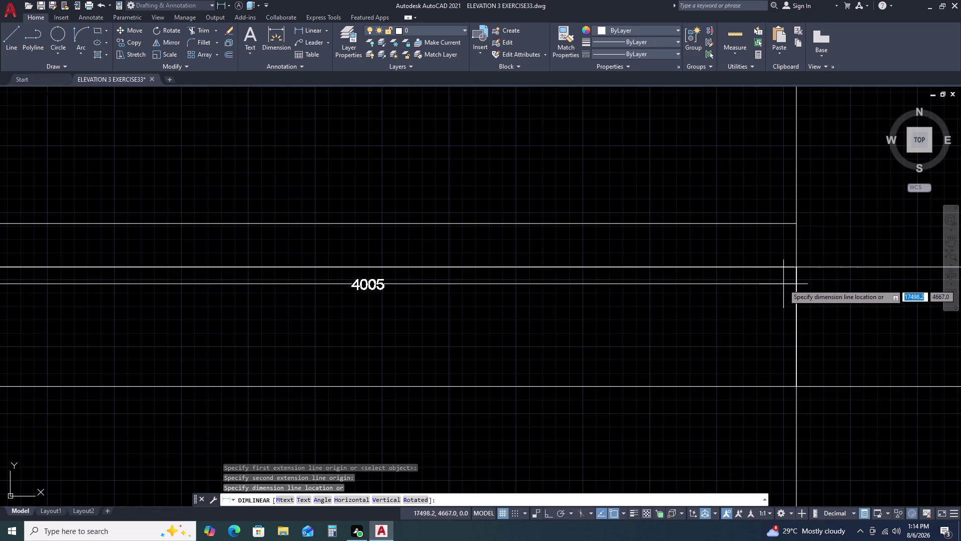
scroll(up, 3)
key(Escape)
Select the base line to read its 7990.1 length.
scroll(up, 3)
double_click(789, 258)
scroll(down, 3)
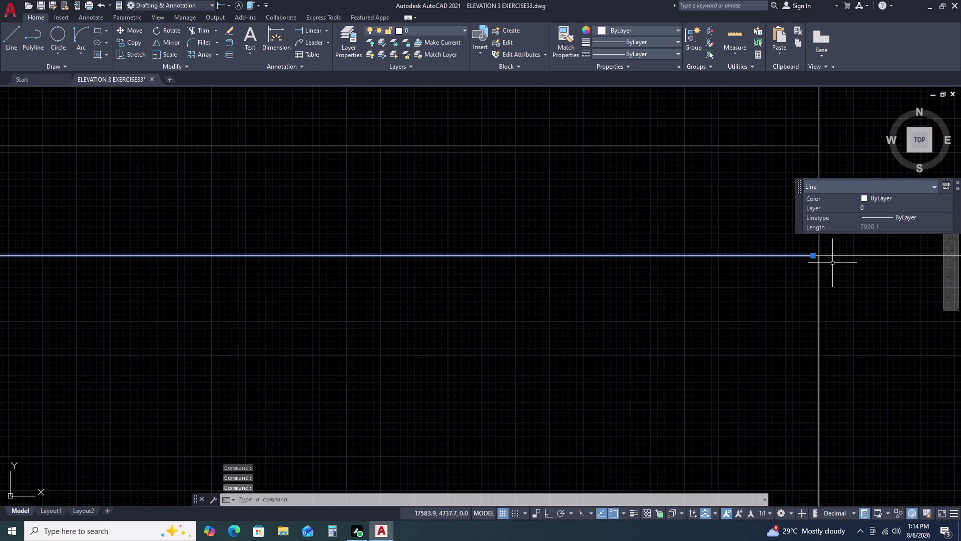
Stretch the base line's right endpoint from 7990.1 to exactly 8000.
scroll(down, 3)
scroll(up, 3)
scroll(up, 3)
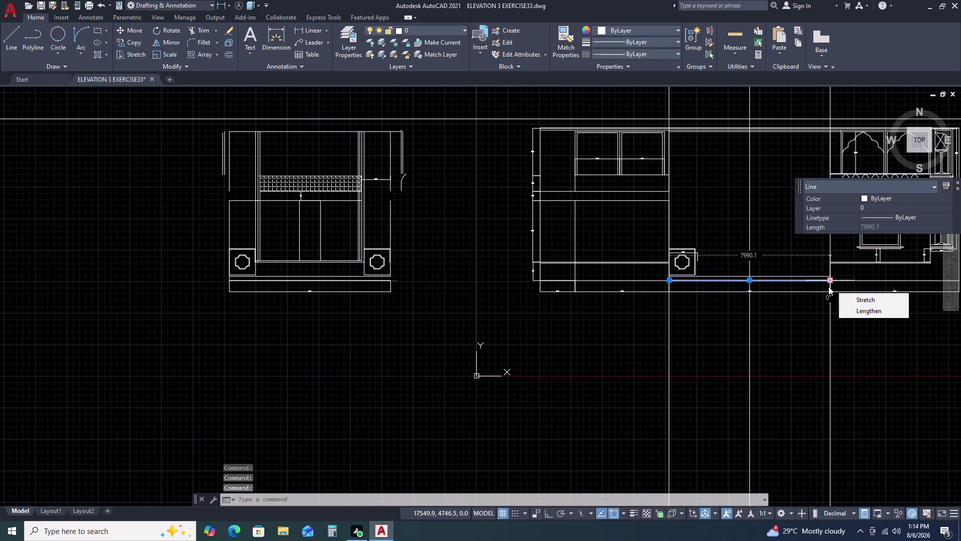
scroll(up, 3)
key(Escape)
scroll(up, 3)
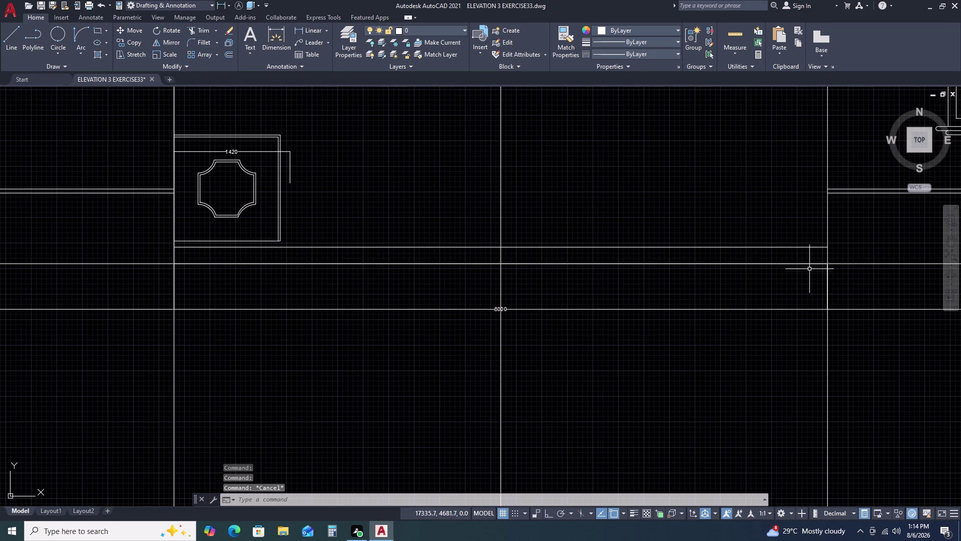
click(812, 264)
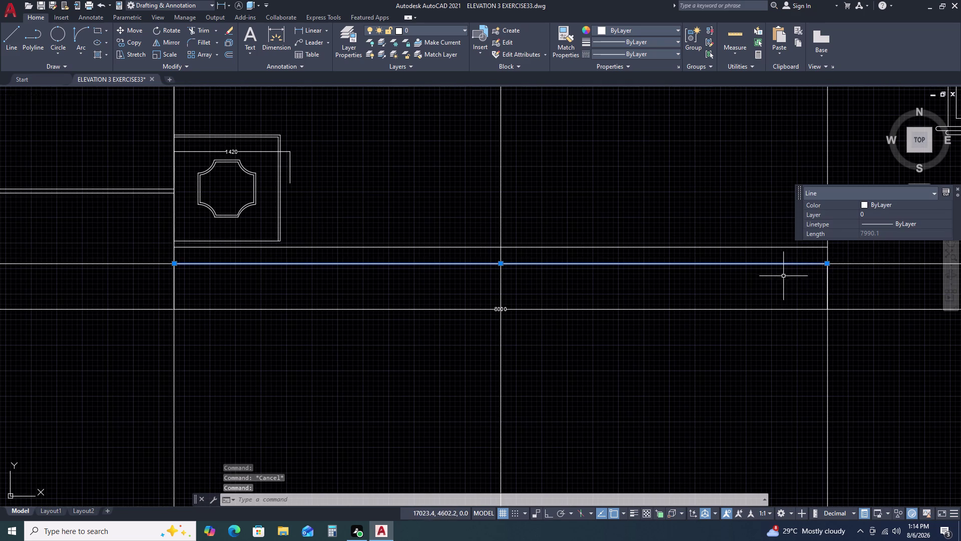
scroll(up, 3)
scroll(up, 3)
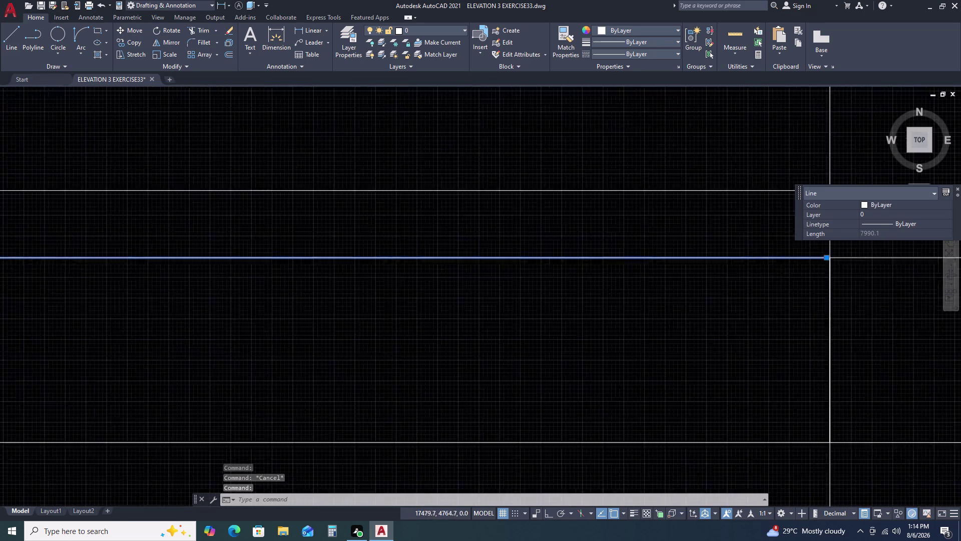
scroll(up, 3)
scroll(up, 3)
double_click(860, 271)
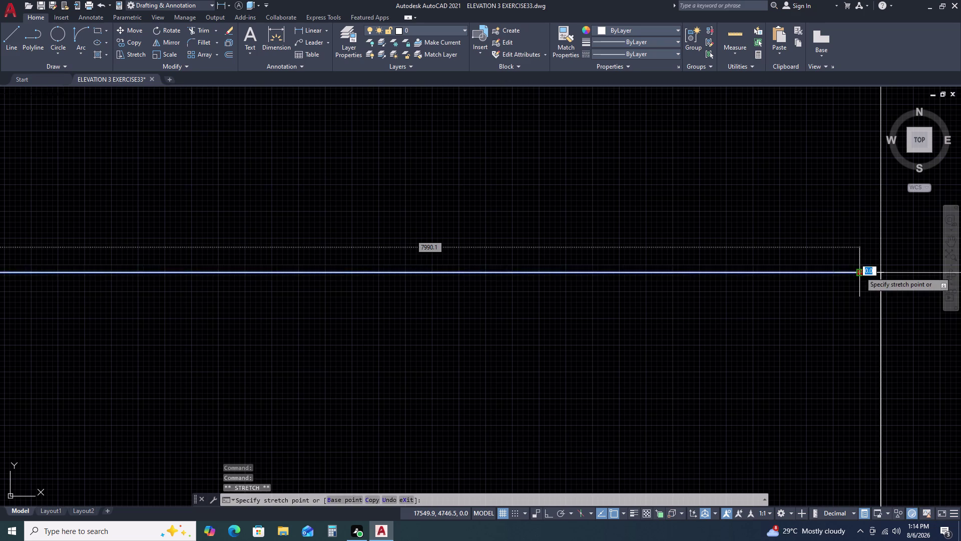
click(880, 271)
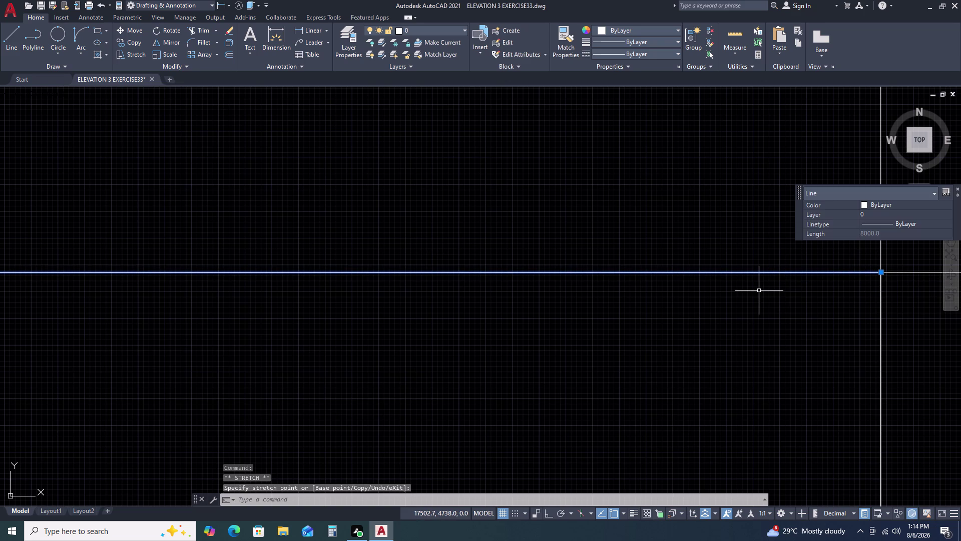
Deselect the base line and pan the view toward the pillar boxes.
scroll(down, 3)
key(Escape)
scroll(down, 3)
scroll(down, 3)
middle_drag(719, 293, 735, 290)
scroll(down, 3)
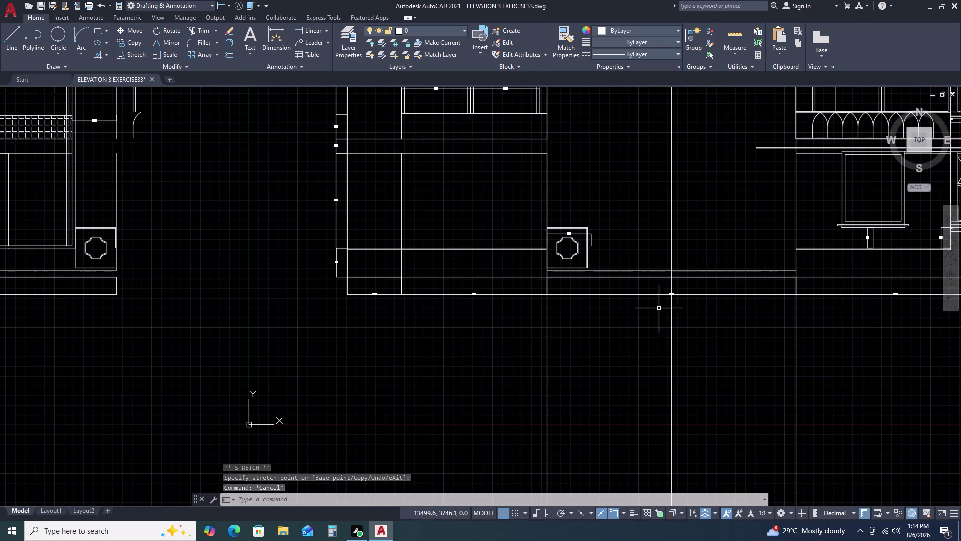
scroll(up, 3)
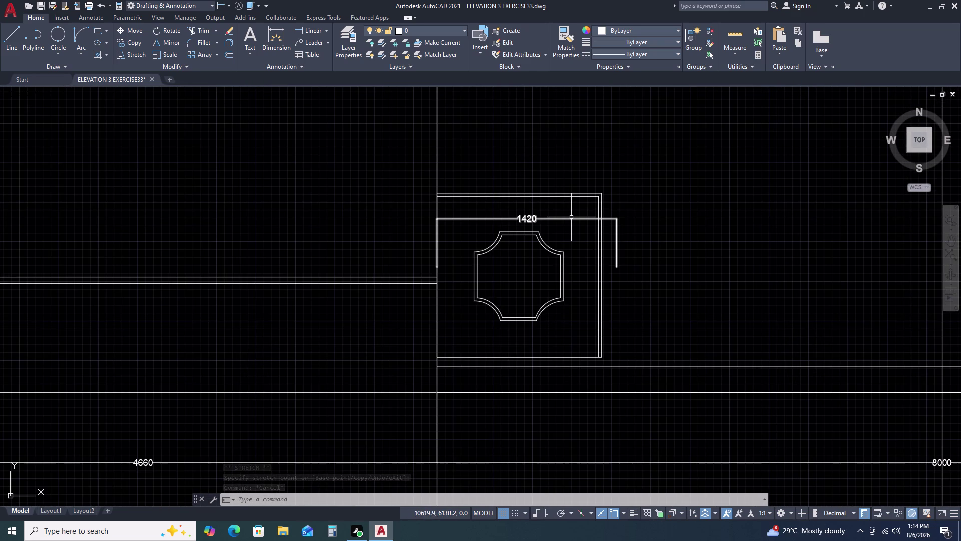
scroll(down, 3)
scroll(down, 3)
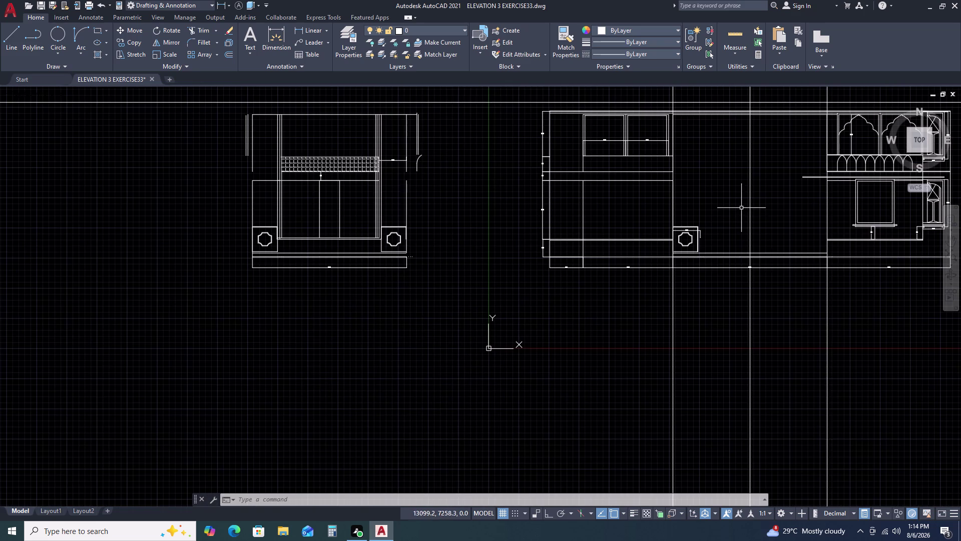
click(836, 212)
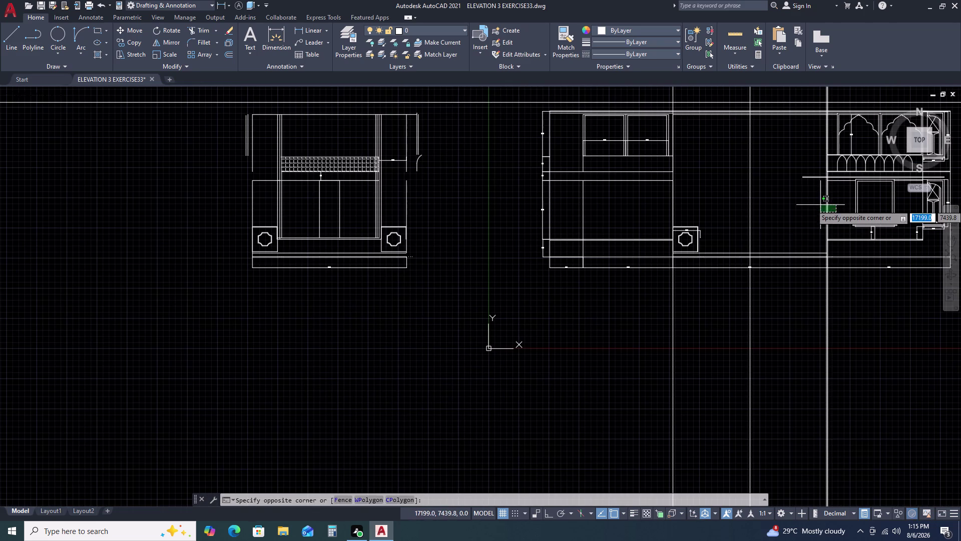
Try offsetting a vertical line by 1439, then cancel the offset.
click(820, 205)
text(O)
key(space)
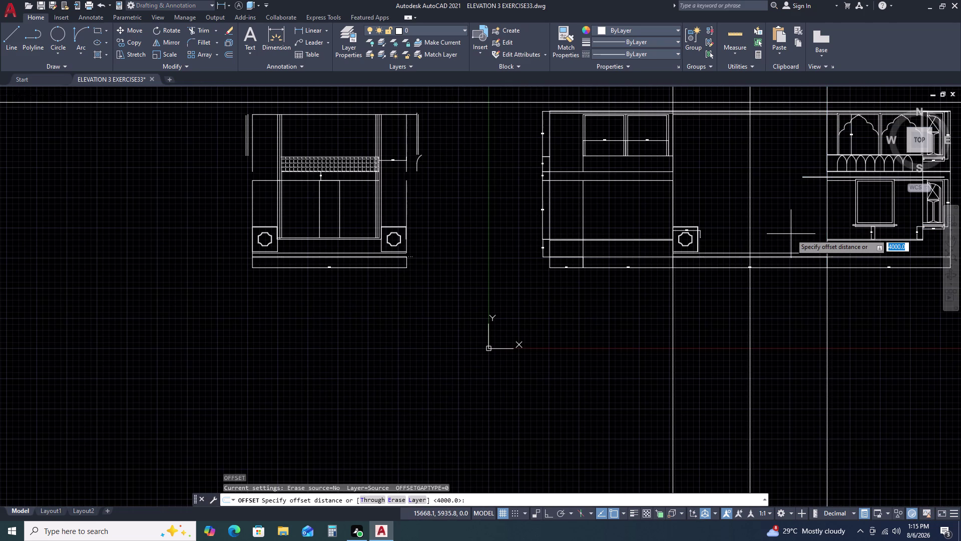
key(1)
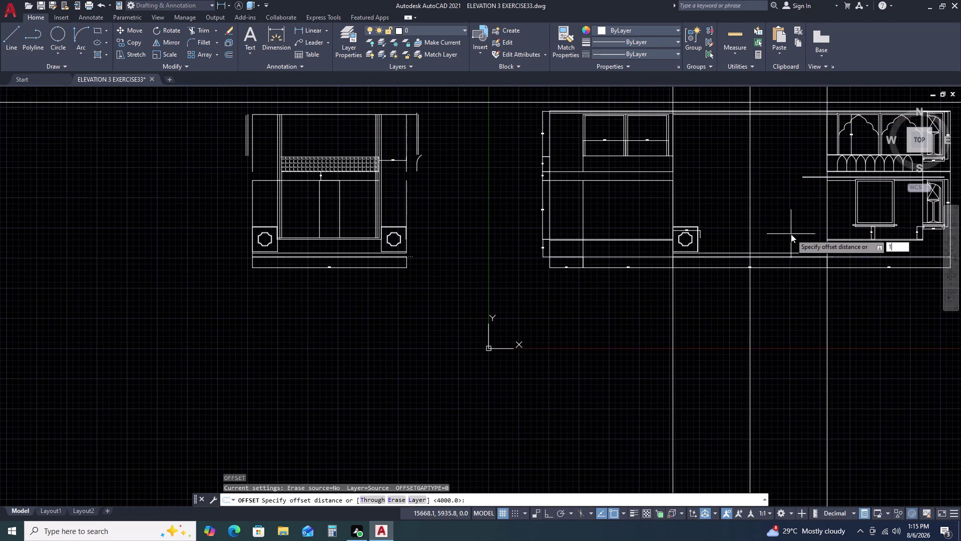
text(43)
text(9)
key(space)
click(780, 227)
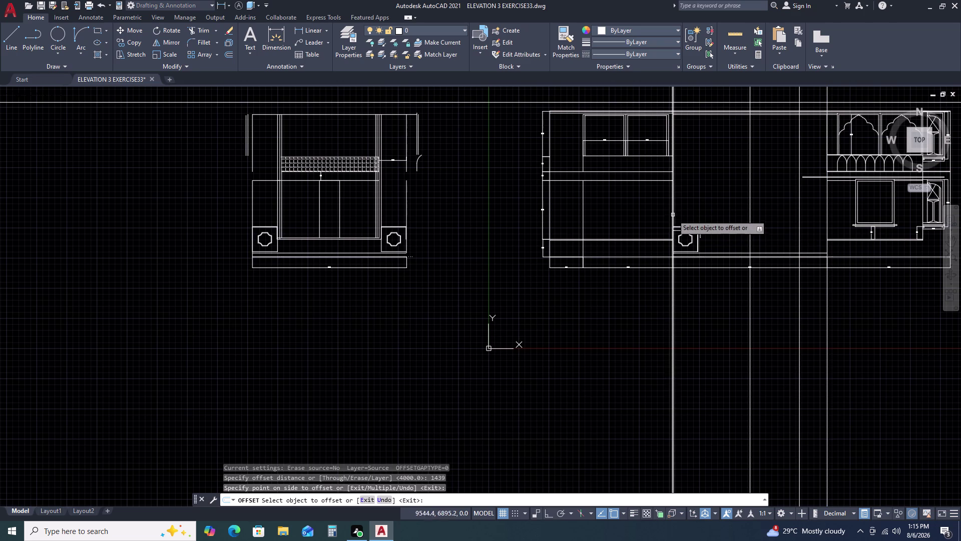
key(Escape)
Select and clear the vertical construction line, then start and cancel a linear dimension.
click(806, 203)
click(785, 212)
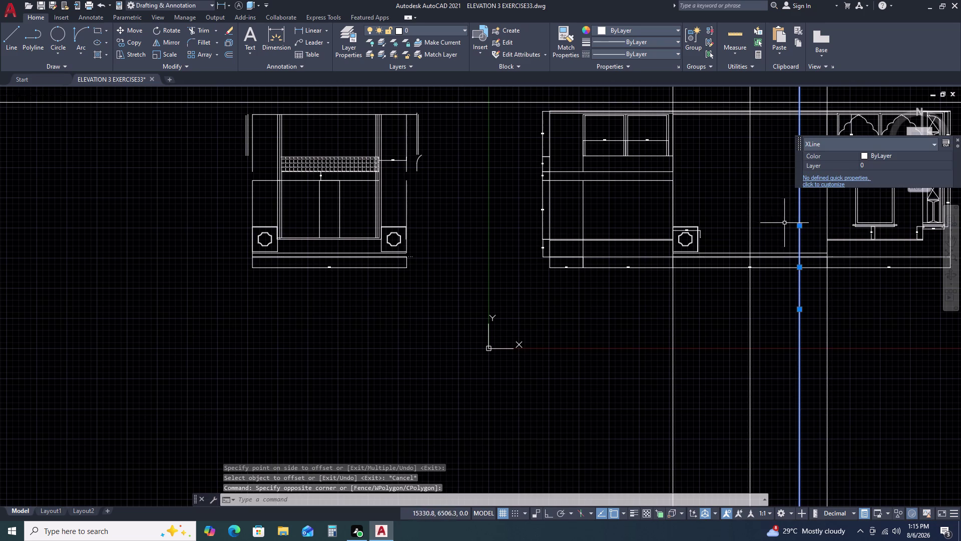
key(Escape)
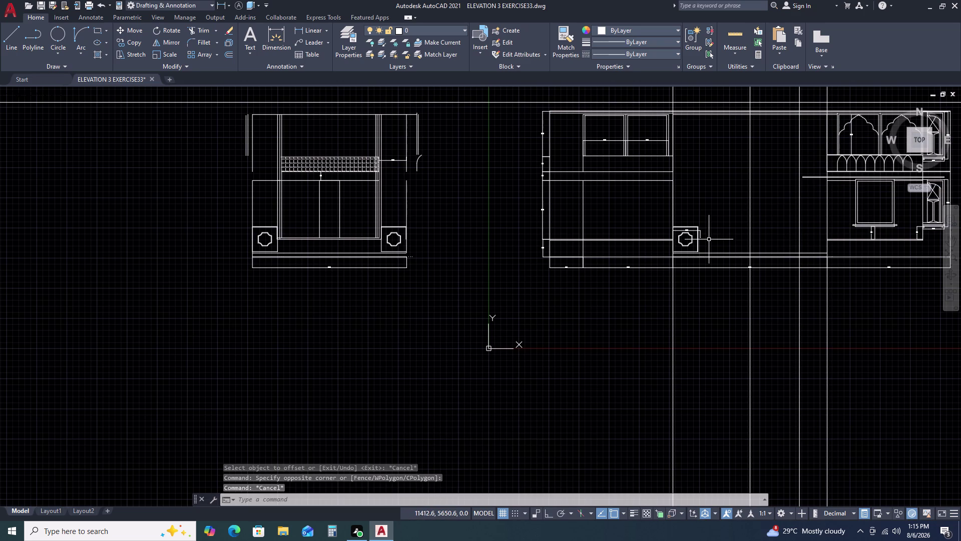
text(DLI)
key(space)
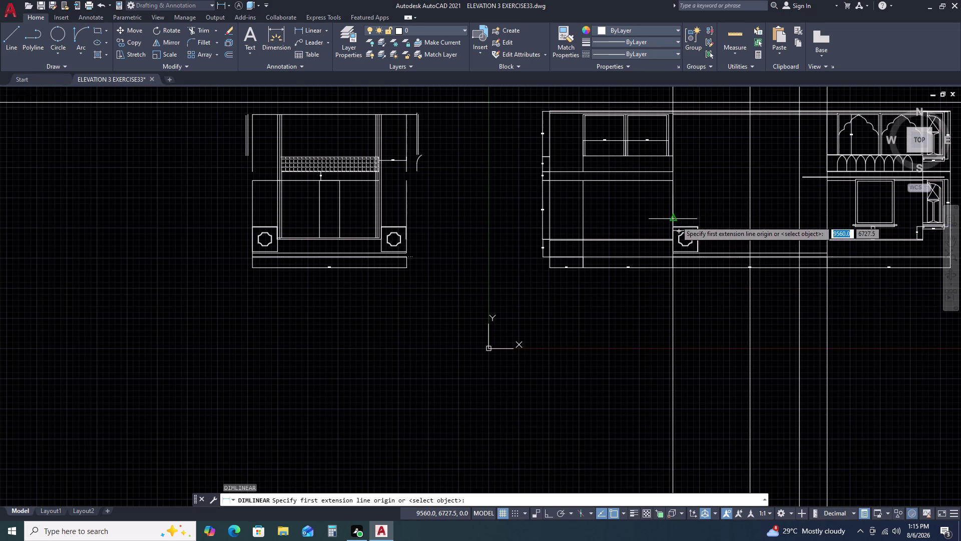
key(Escape)
Offset the pillar's vertical construction line 1420 units to the right.
click(673, 218)
text(O)
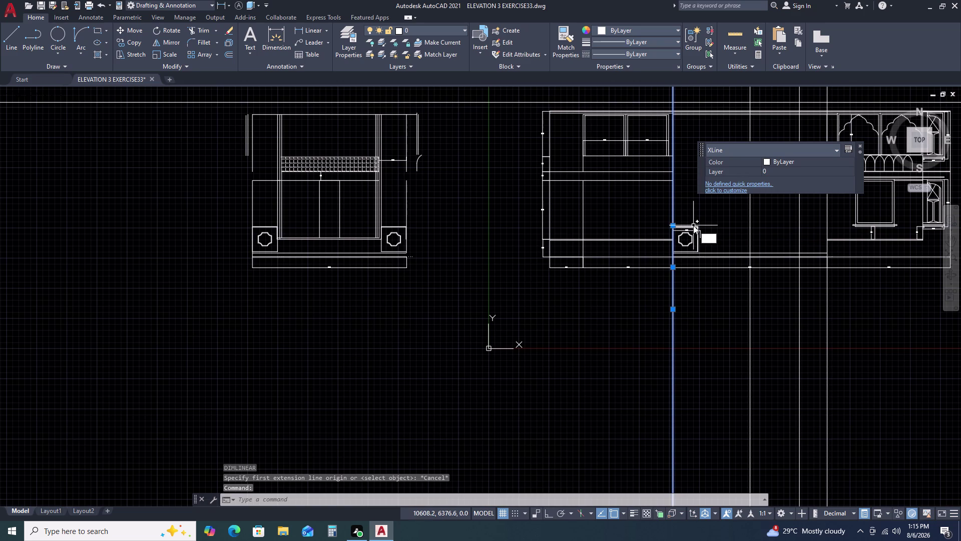
key(space)
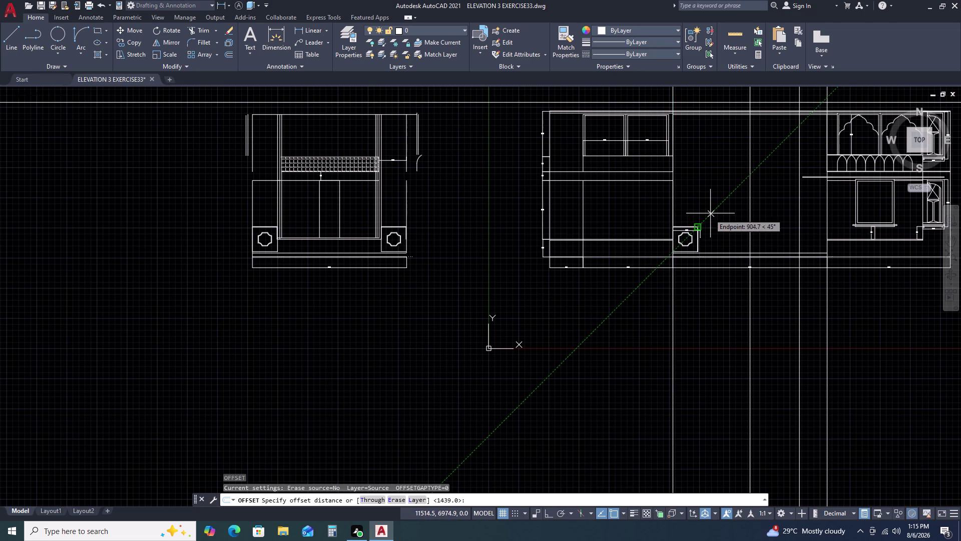
text(14)
key(2)
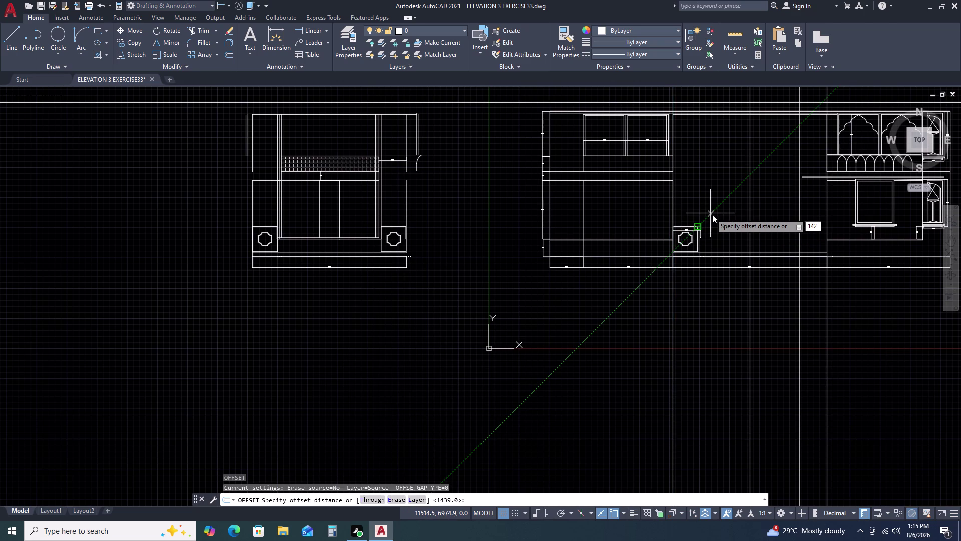
key(0)
key(space)
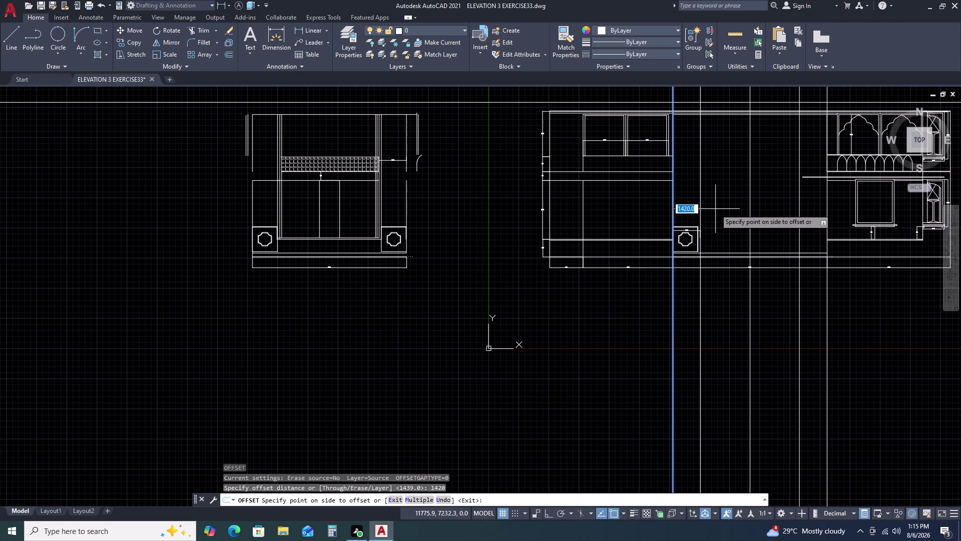
click(715, 210)
key(Escape)
click(705, 205)
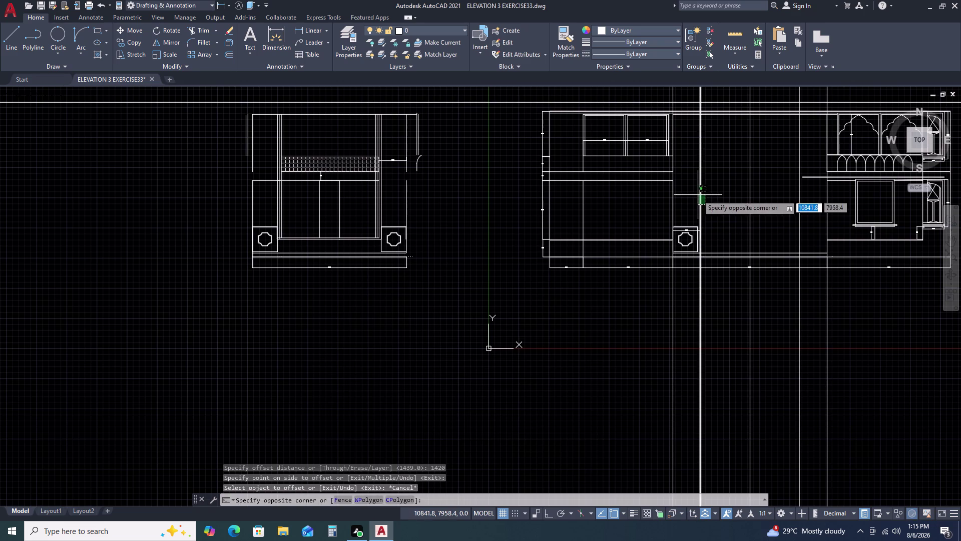
double_click(698, 194)
Place a copy of a line 100 units beside the pillar.
text(O)
key(space)
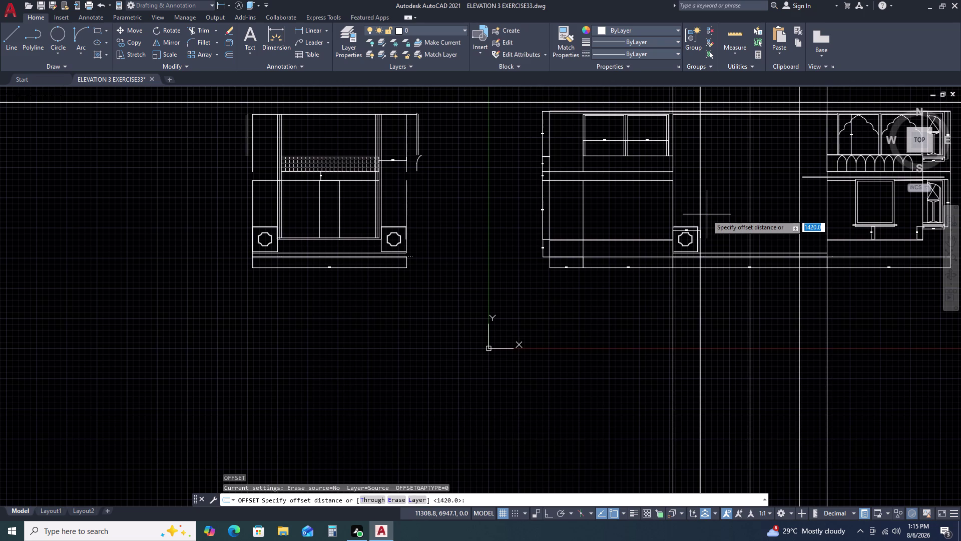
key(1)
key(0)
key(0)
key(space)
click(710, 230)
scroll(up, 3)
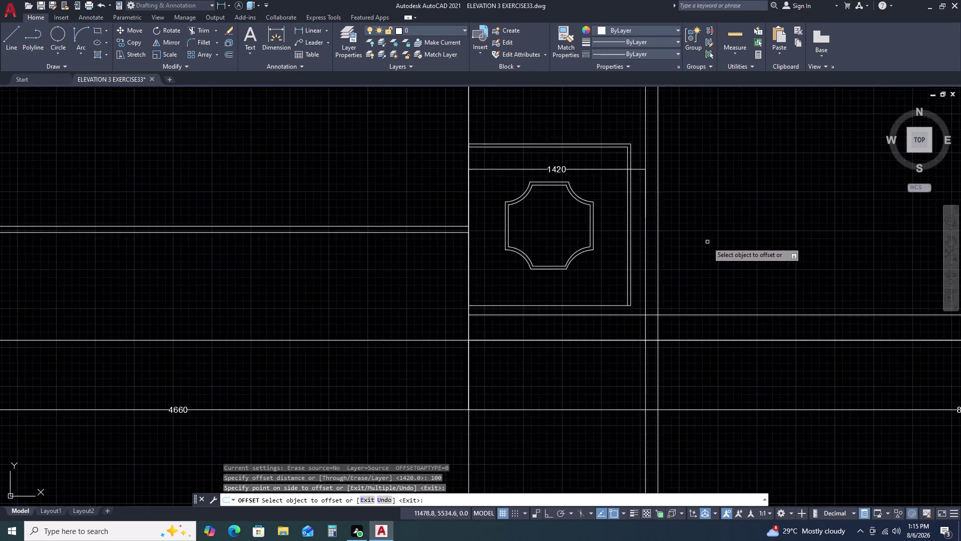
scroll(down, 3)
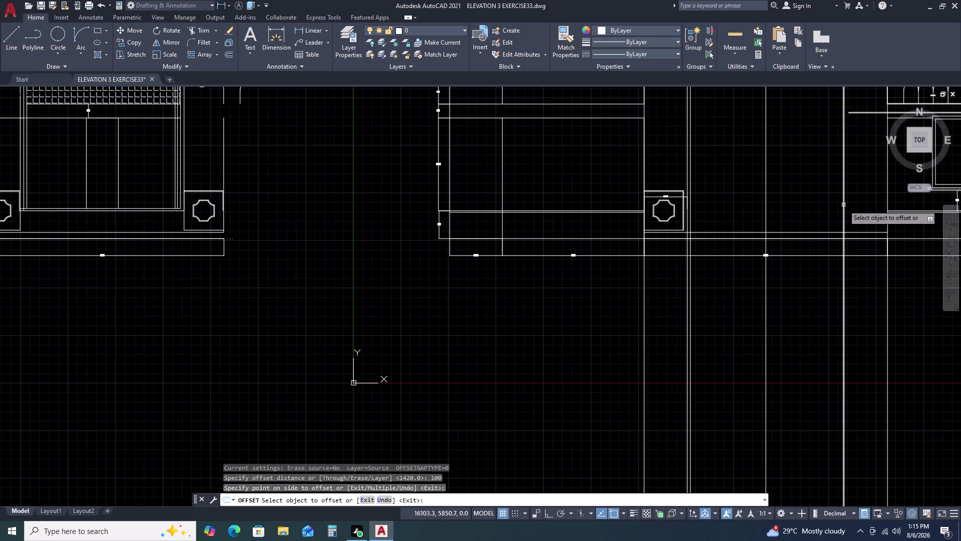
click(844, 205)
double_click(816, 206)
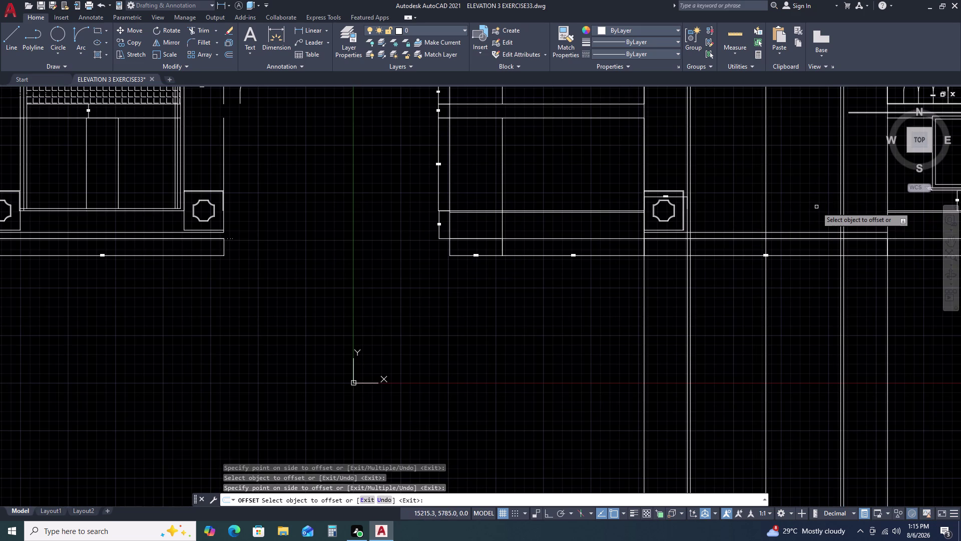
key(Escape)
Select the new construction line beside the pillar box.
scroll(up, 3)
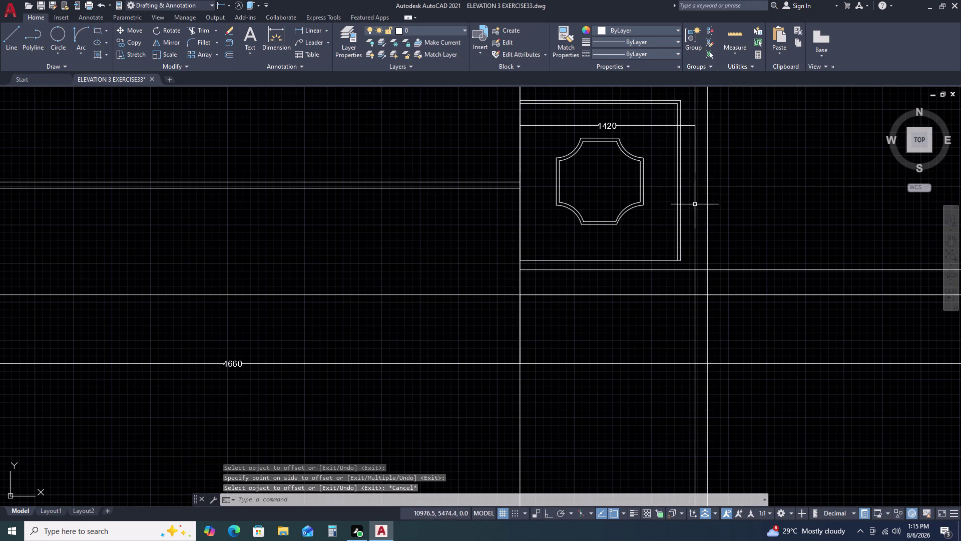
double_click(705, 197)
click(709, 189)
click(714, 185)
click(706, 202)
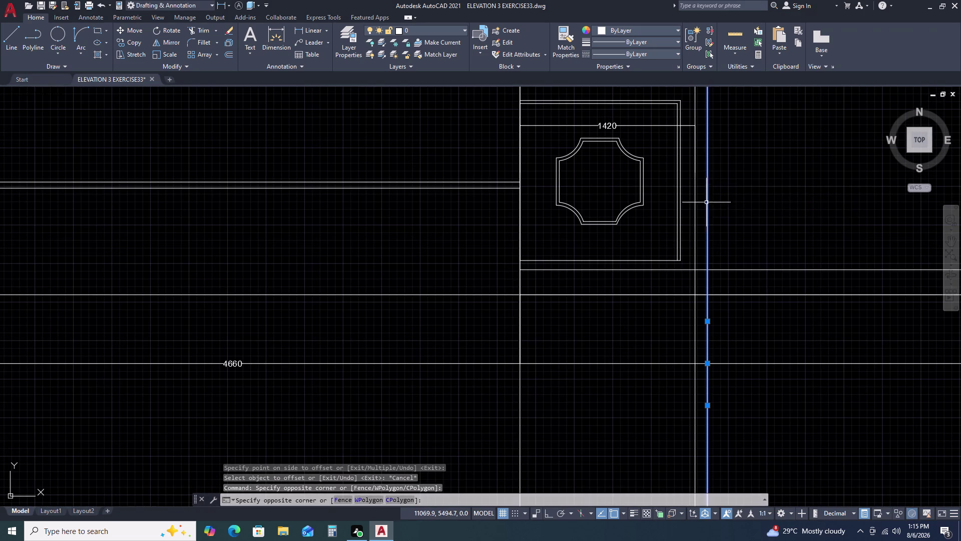
Offset two vertical lines by 1953 units beside the pillar box.
key(o)
key(space)
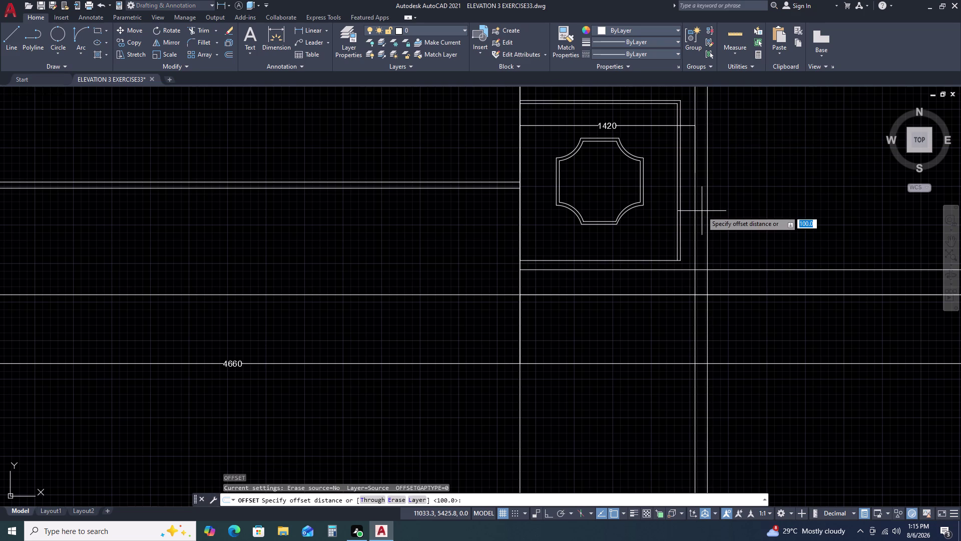
text(19)
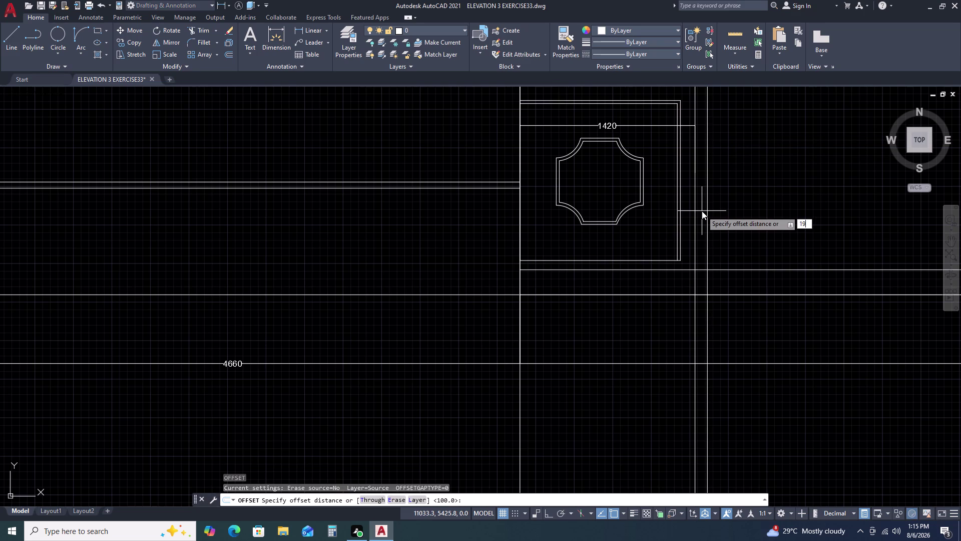
text(53)
key(space)
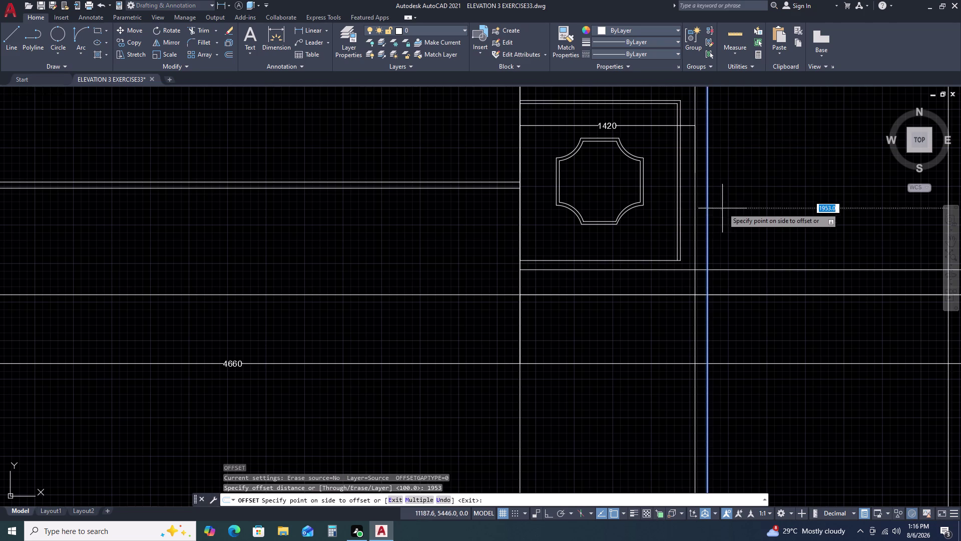
scroll(down, 3)
click(762, 200)
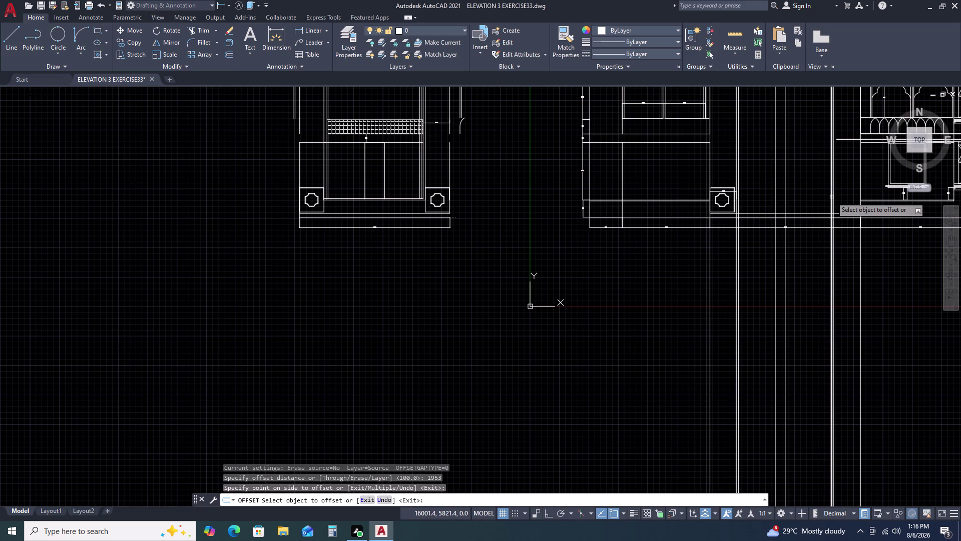
click(832, 197)
click(813, 197)
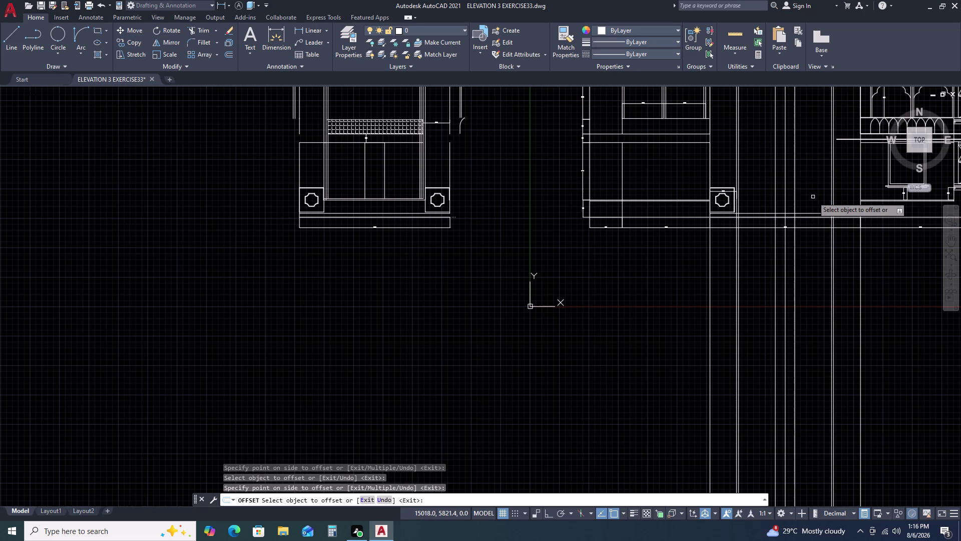
scroll(up, 3)
key(Escape)
scroll(down, 3)
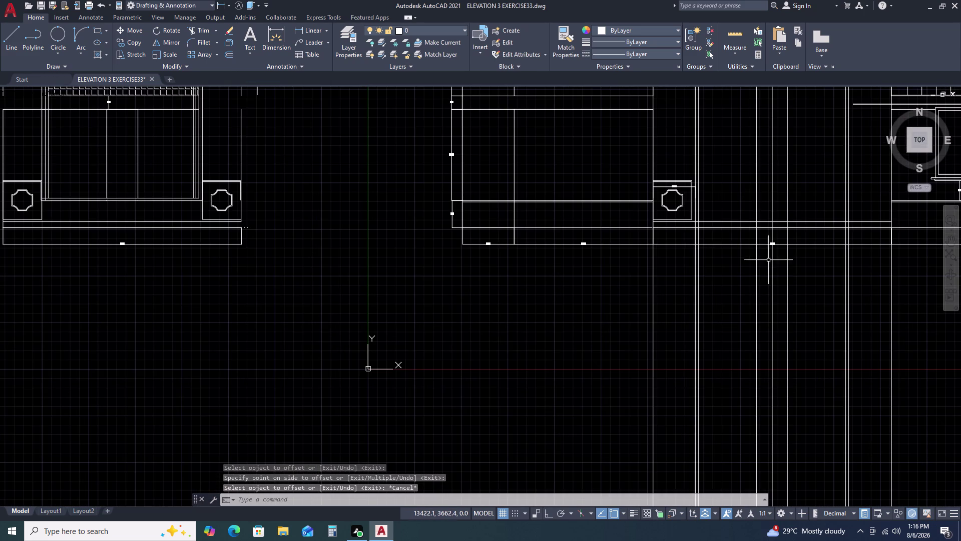
Start a 1035 linear dimension on the base line, then abandon it.
text(DLI)
key(space)
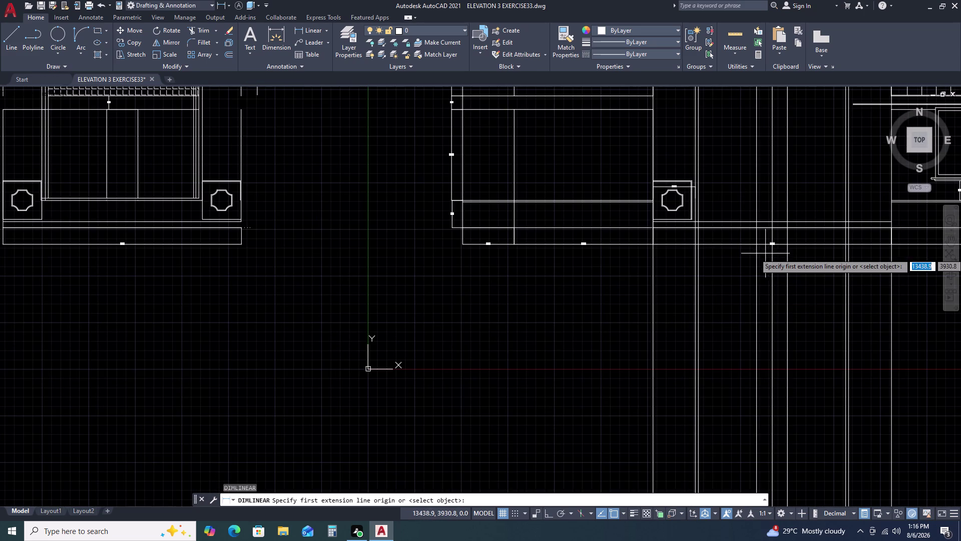
scroll(up, 3)
click(741, 245)
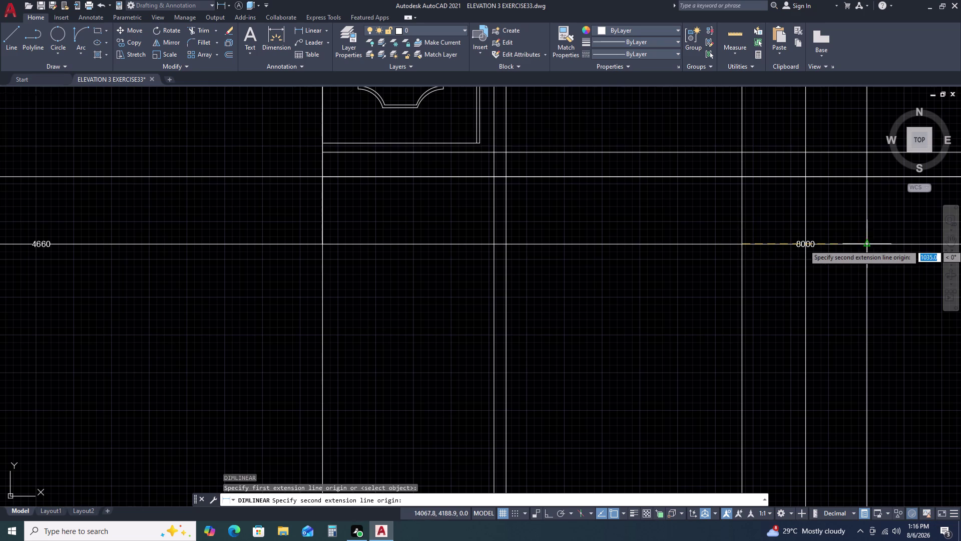
click(868, 242)
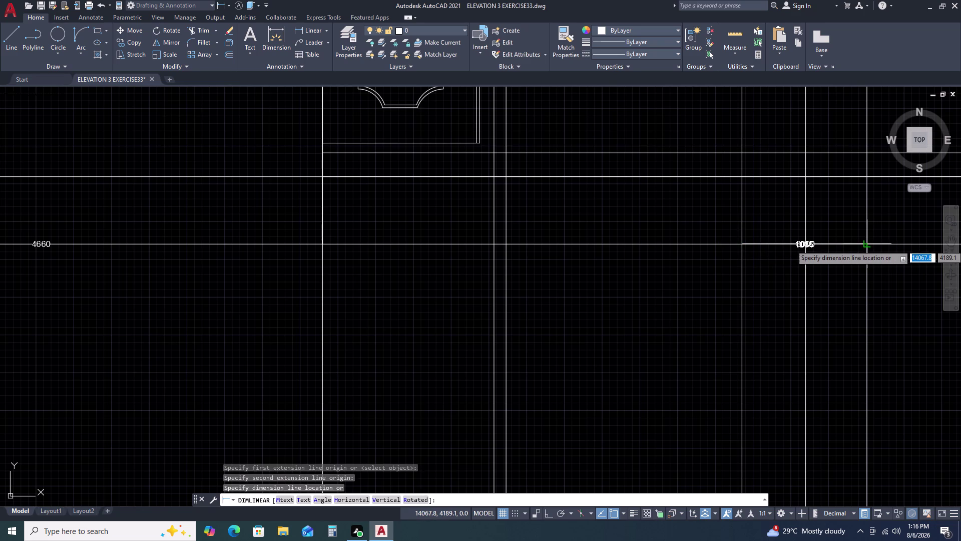
scroll(up, 3)
scroll(down, 3)
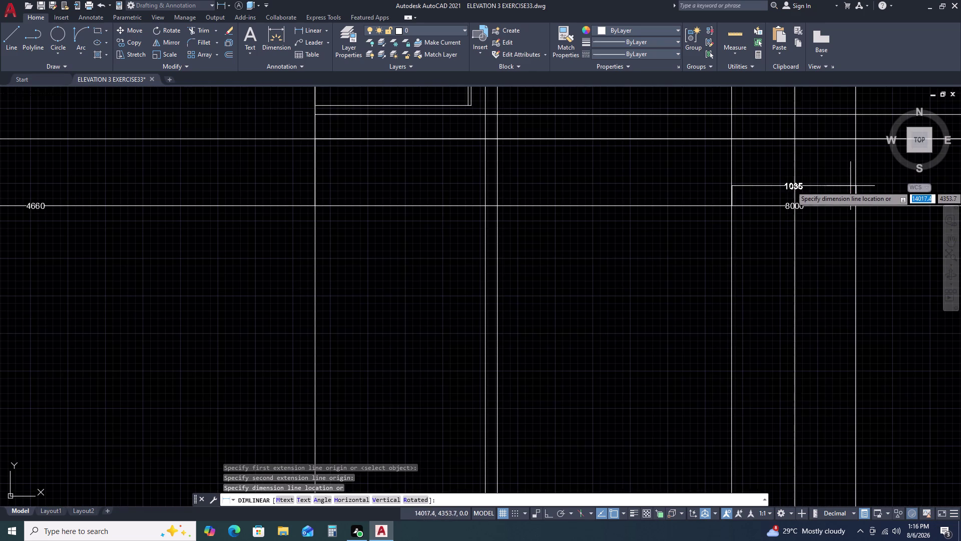
key(Escape)
scroll(down, 3)
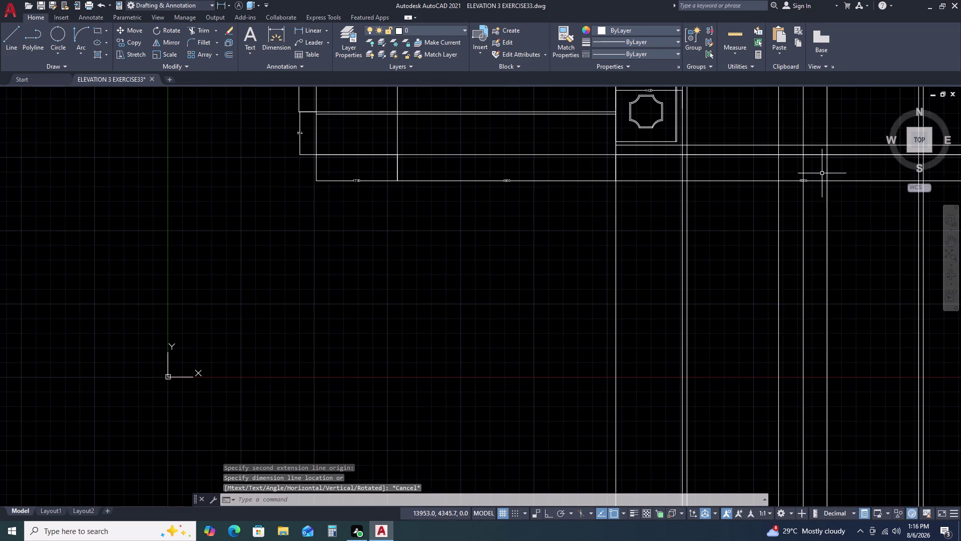
Delete two pairs of stray vertical construction lines around the right pillar box.
middle_drag(824, 174, 739, 204)
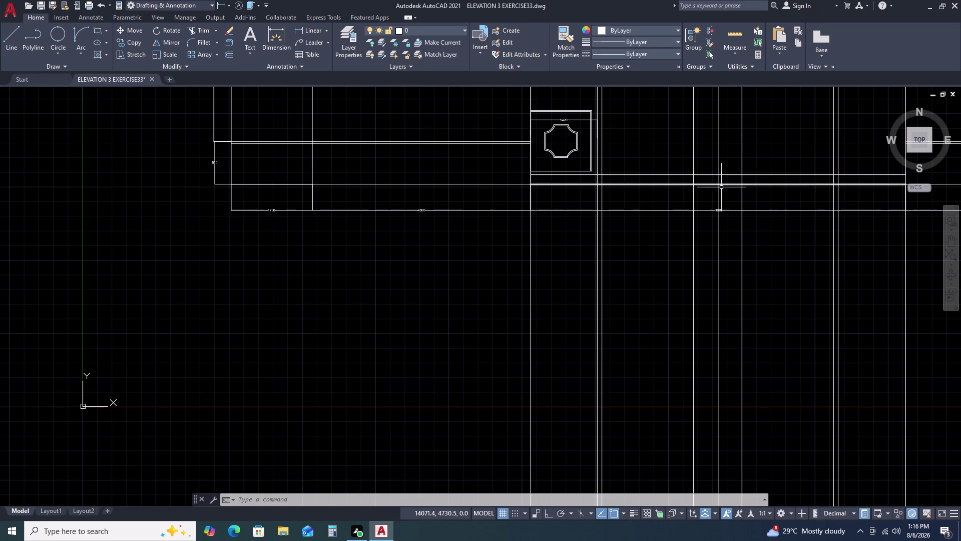
click(602, 143)
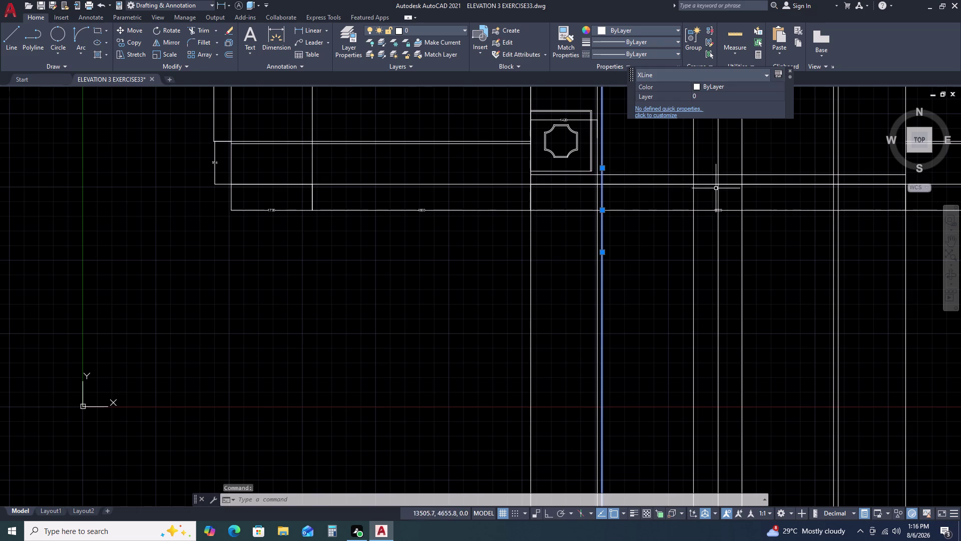
middle_drag(663, 168, 551, 254)
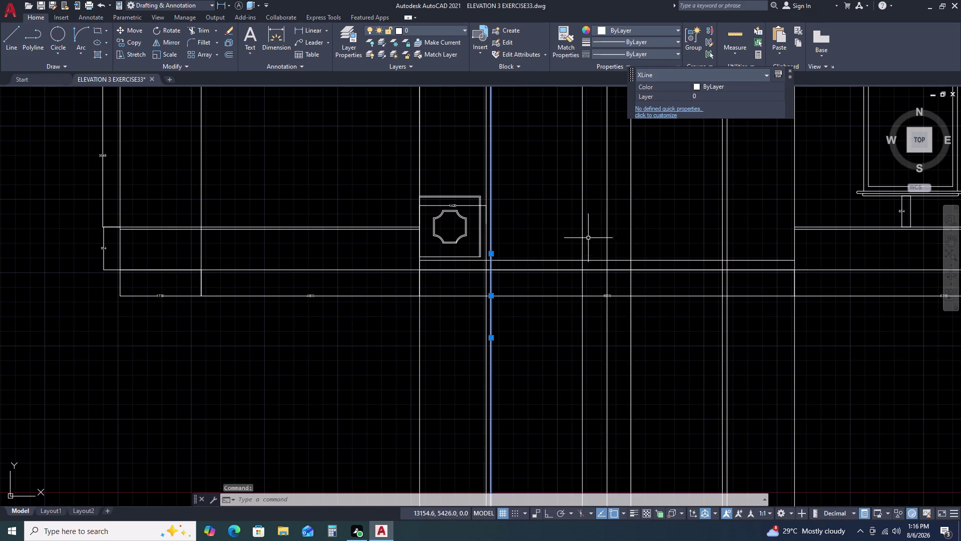
click(583, 223)
key(Delete)
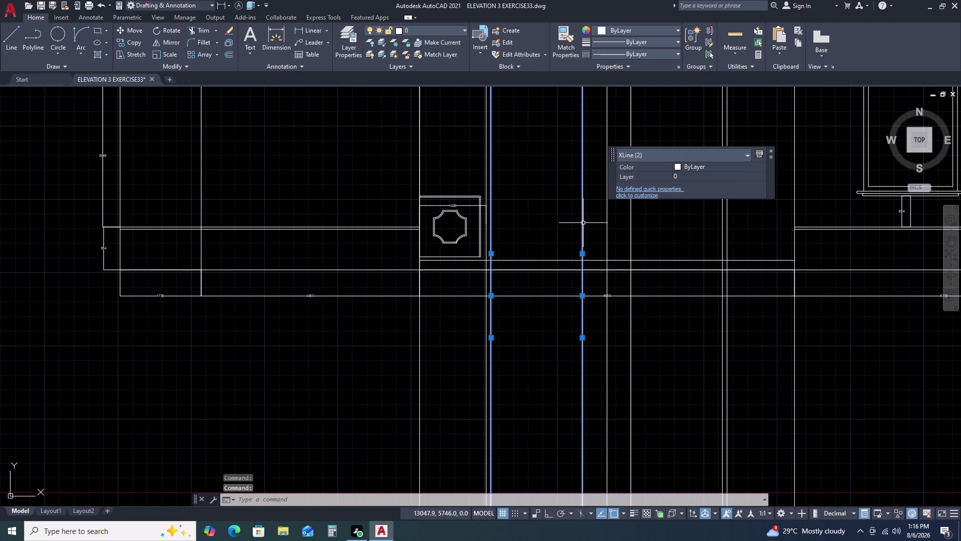
double_click(630, 225)
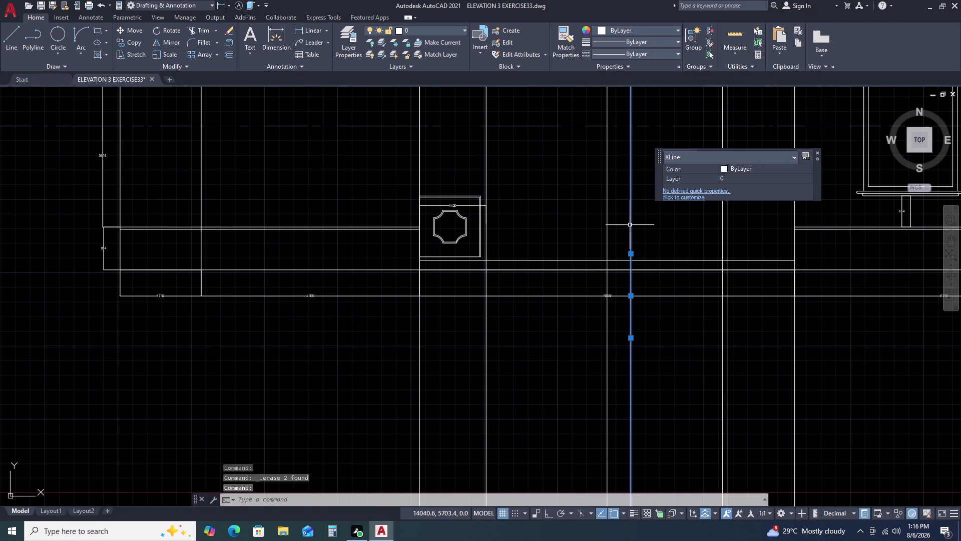
click(723, 227)
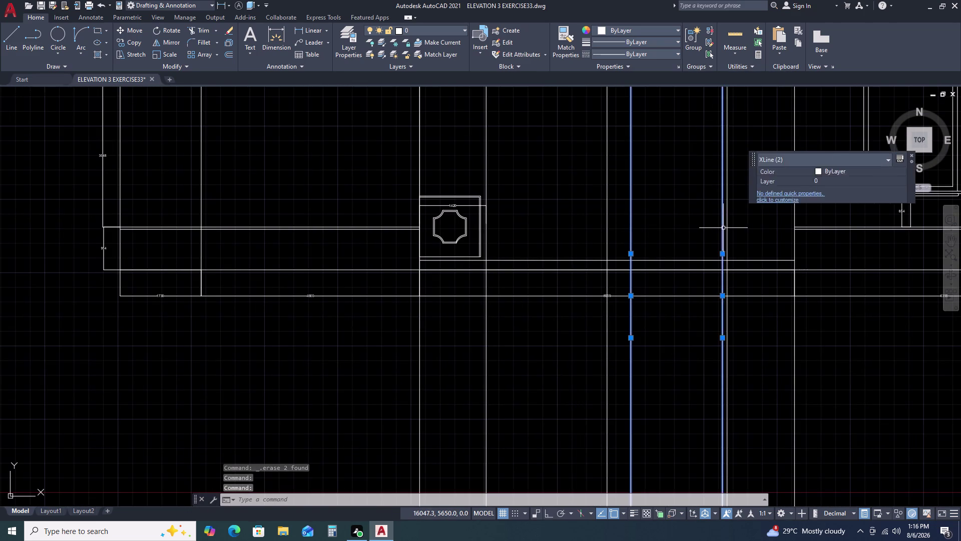
key(Delete)
scroll(down, 3)
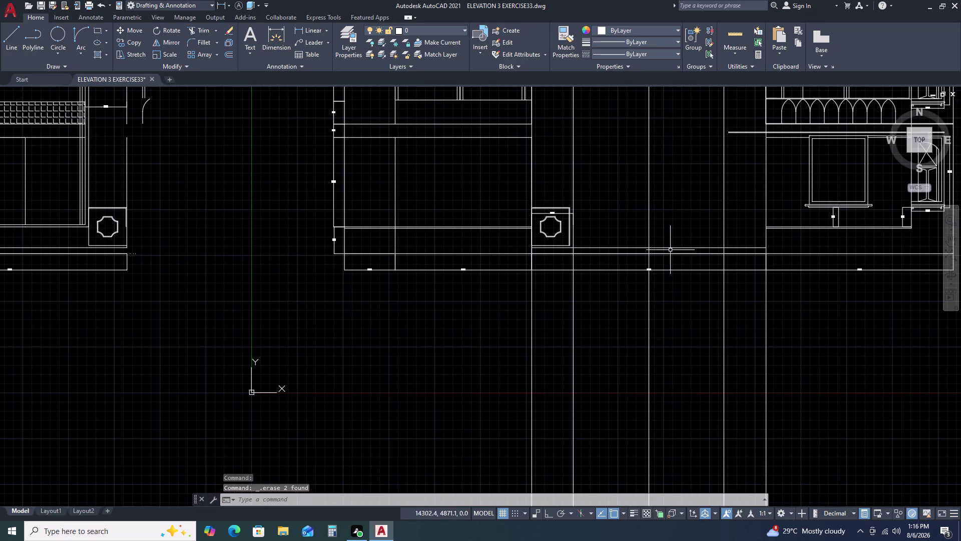
Dimension the pillar box width as 1420 below the base line.
text(D)
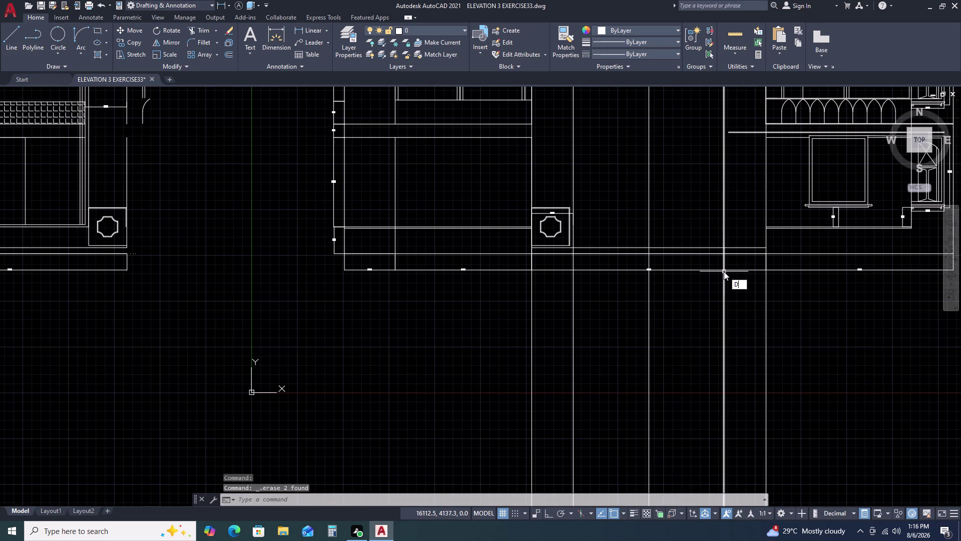
text(L)
text(I)
key(space)
scroll(up, 3)
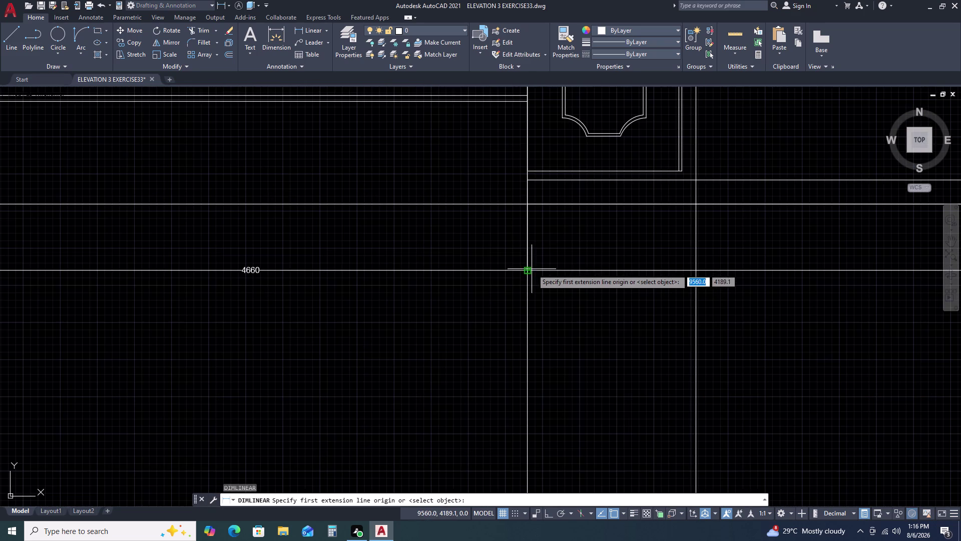
click(525, 269)
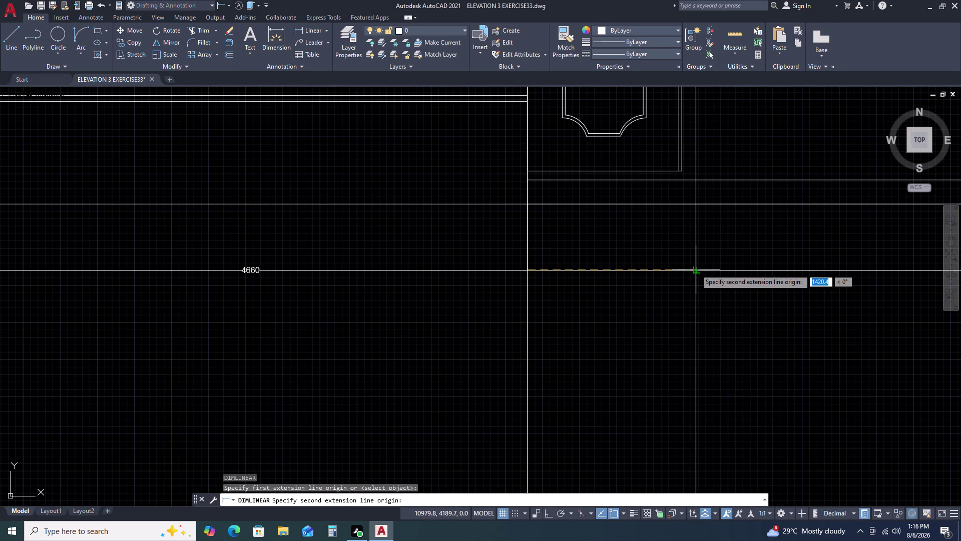
click(697, 268)
click(678, 291)
key(space)
middle_drag(779, 265, 571, 261)
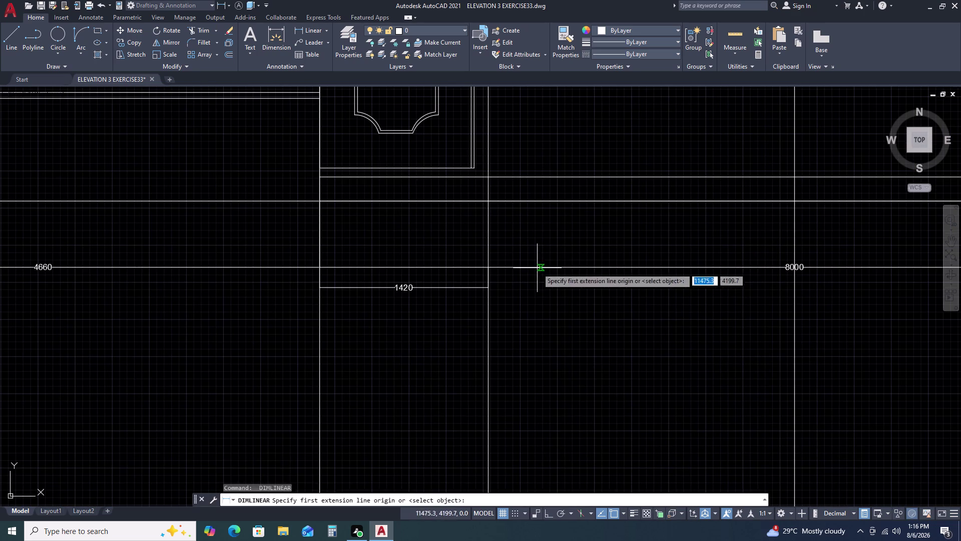
key(space)
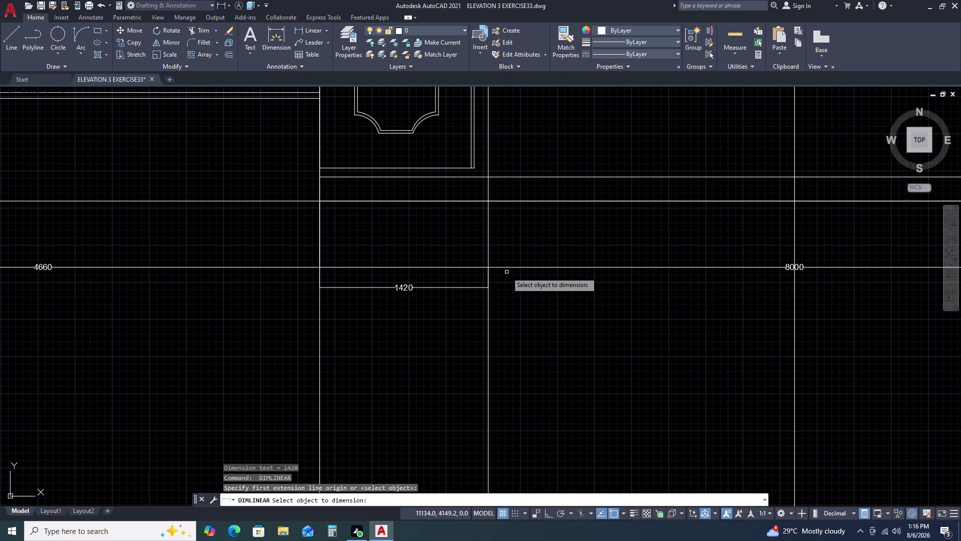
key(Escape)
Add a 2580 dimension from the pillar box's right edge to the 8000 line.
text(DLI)
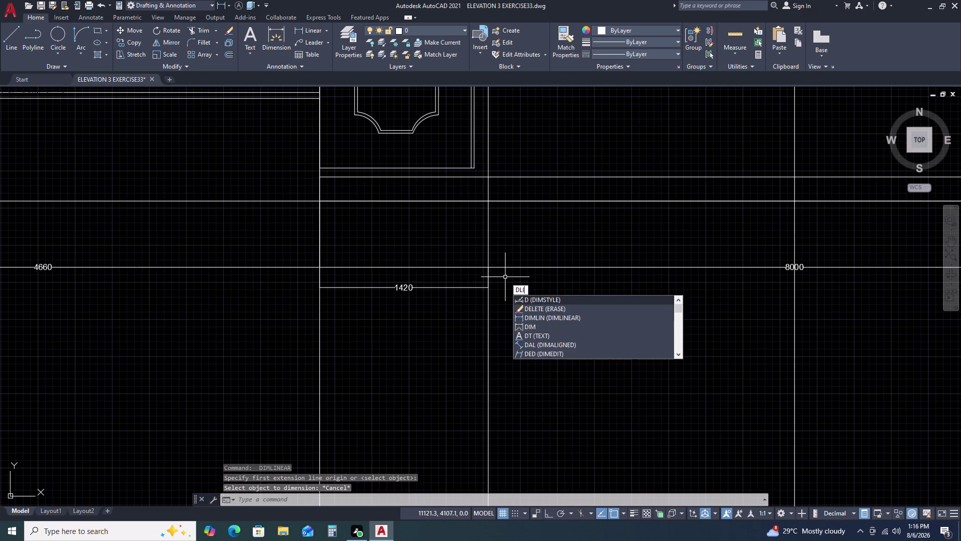
key(space)
click(488, 266)
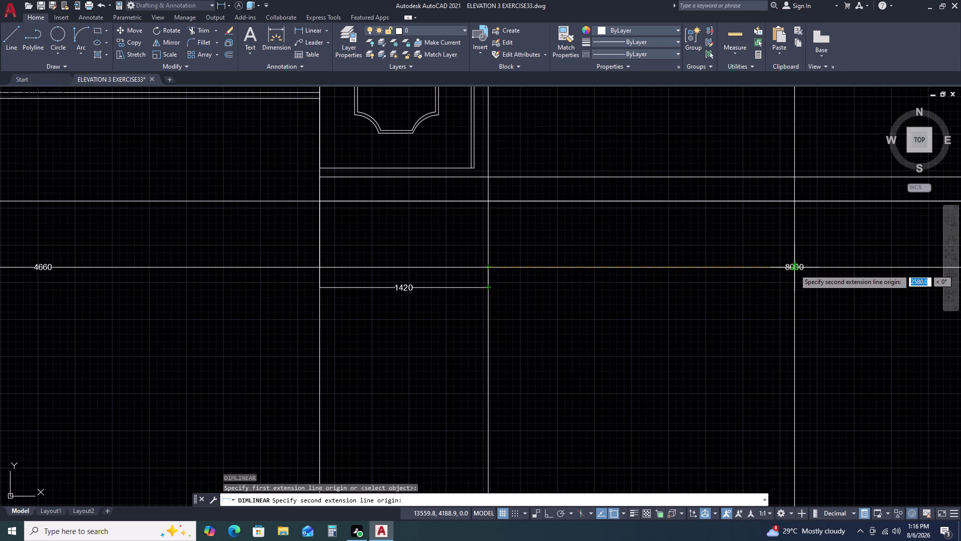
double_click(795, 269)
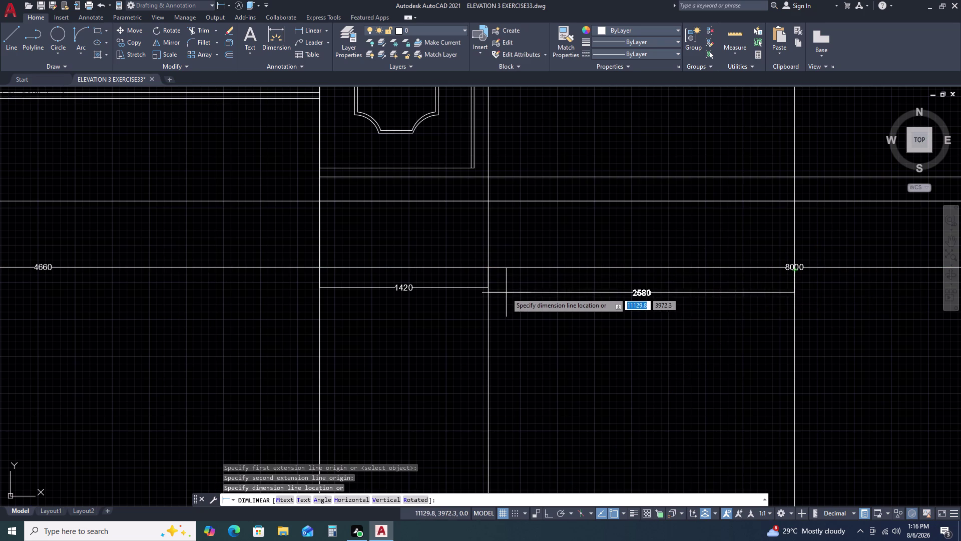
key(space)
key(space)
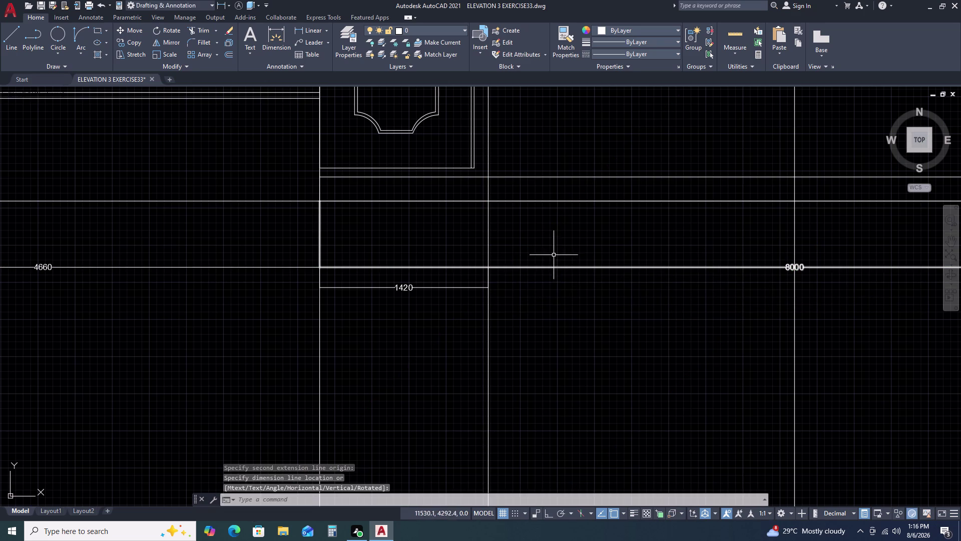
click(488, 202)
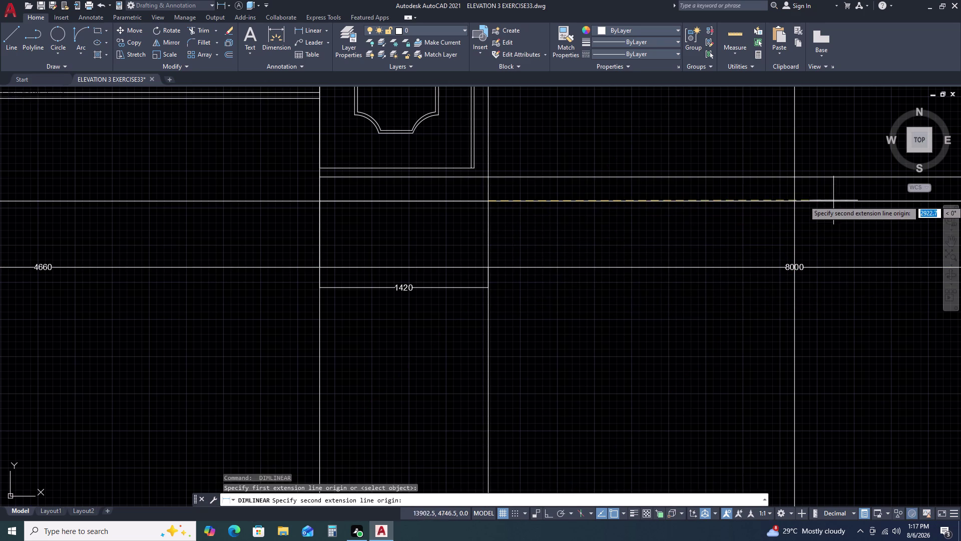
triple_click(796, 201)
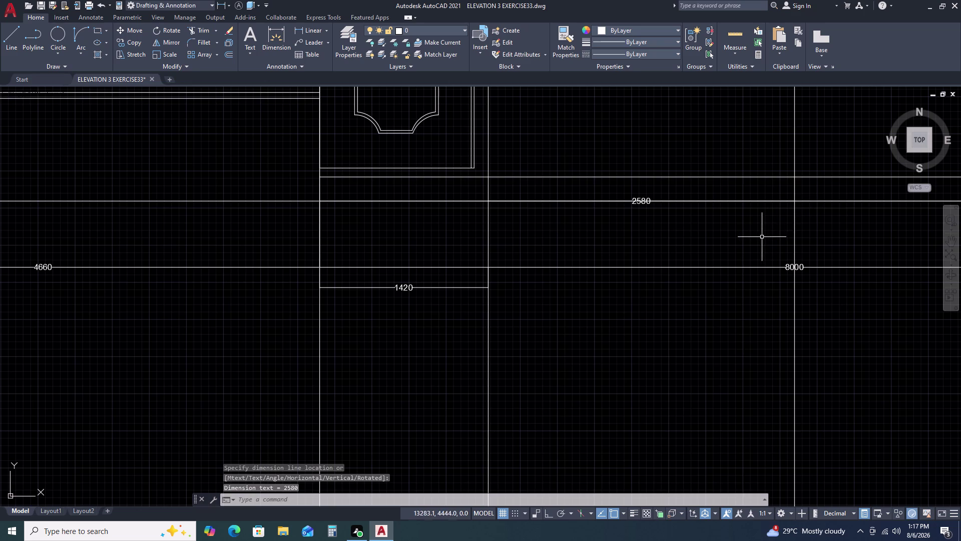
middle_drag(829, 214, 683, 242)
Add a 2561 dimension from the end of 2580 to the next vertical line.
key(space)
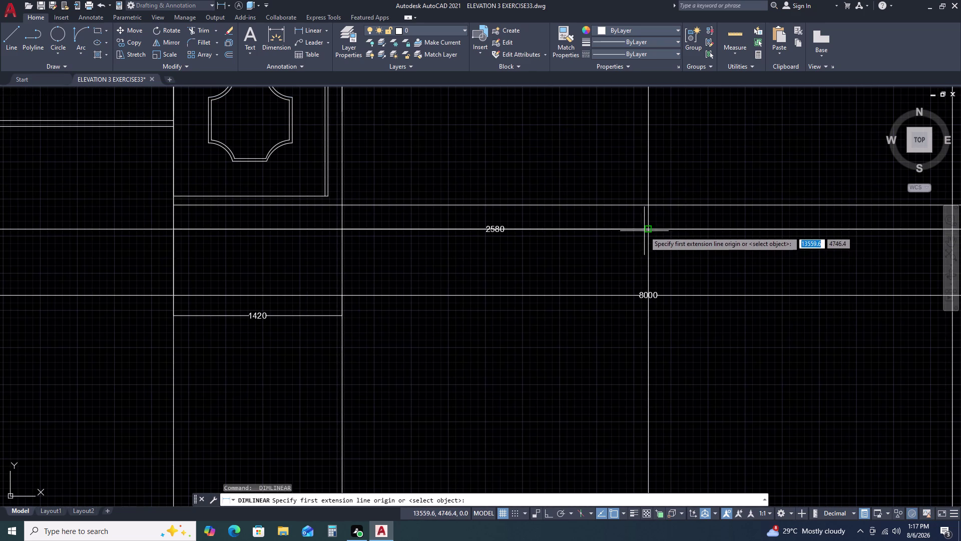
click(647, 228)
middle_drag(838, 231, 495, 273)
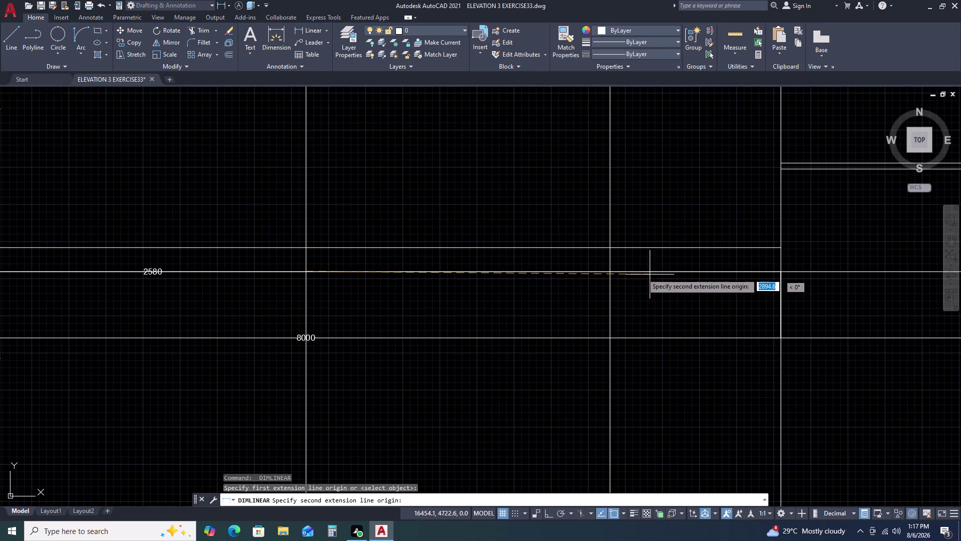
click(608, 273)
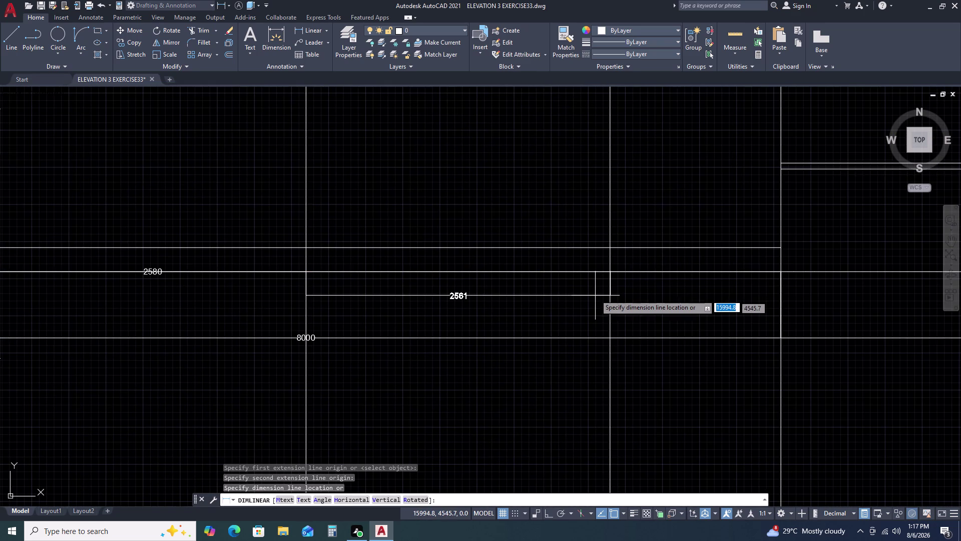
click(596, 292)
Add a 1439 dimension after the 2561 one, then select the 2561 dimension.
key(space)
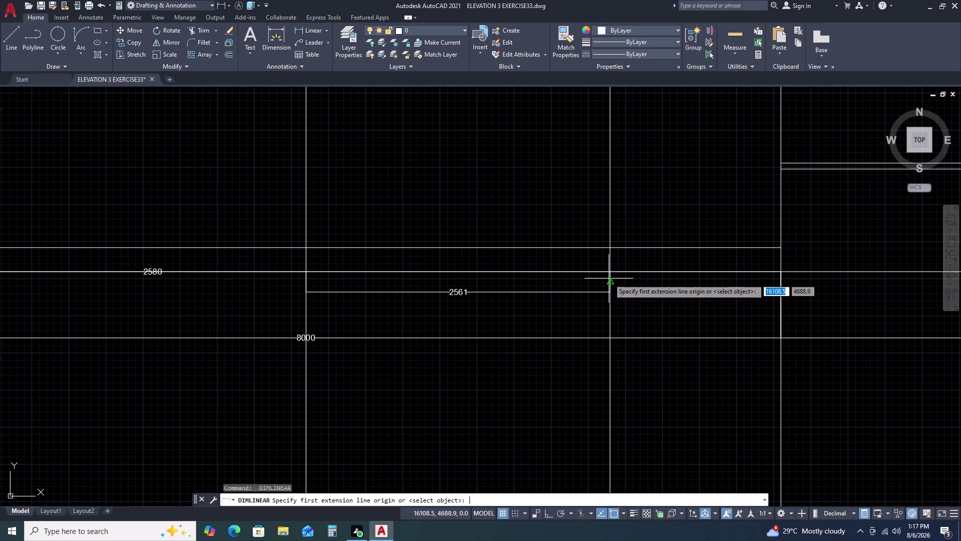
click(610, 272)
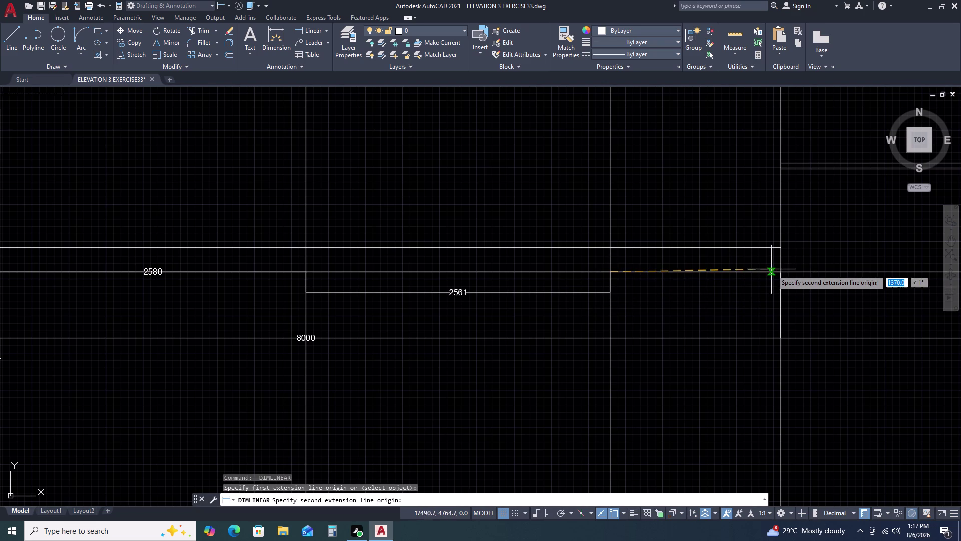
click(782, 270)
click(774, 285)
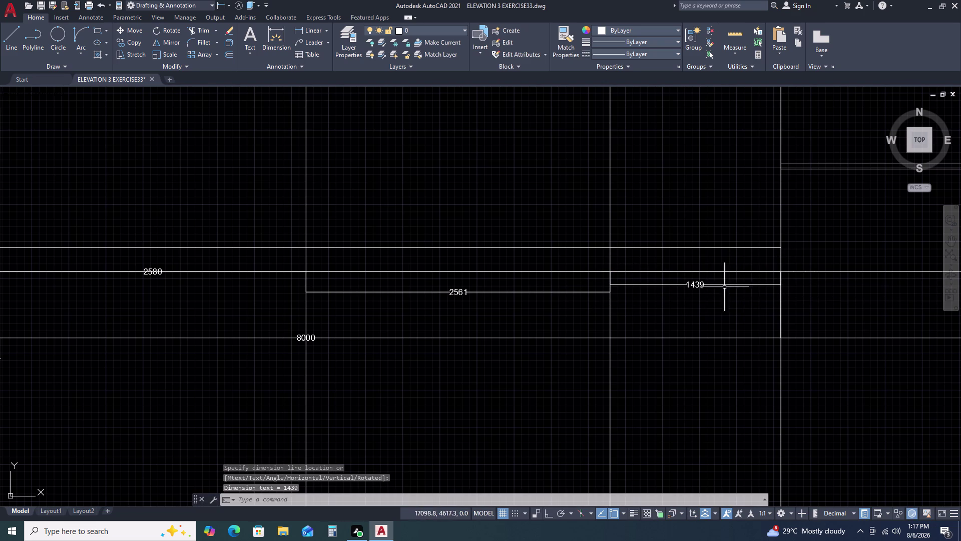
scroll(down, 3)
click(588, 290)
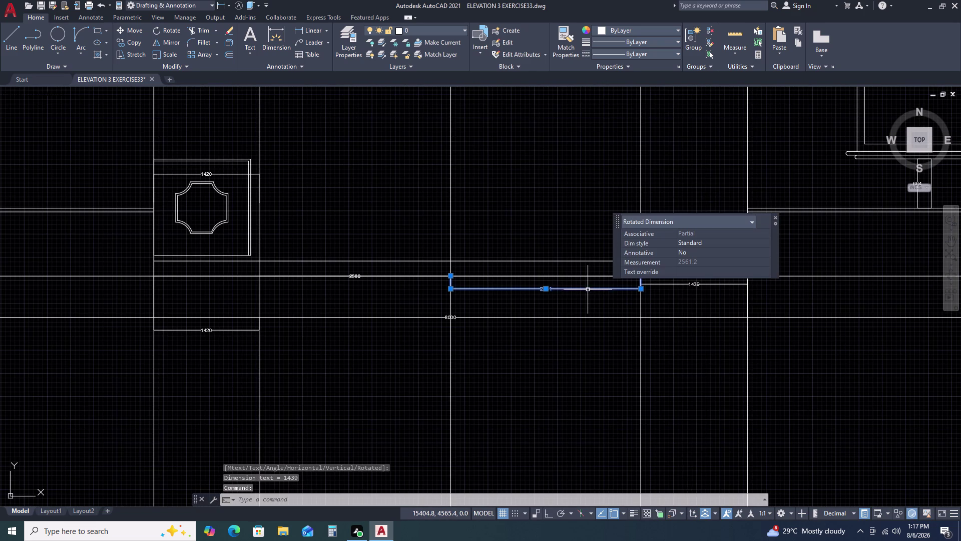
Delete the 2561, 2580 and 1439 dimensions.
click(410, 275)
key(Delete)
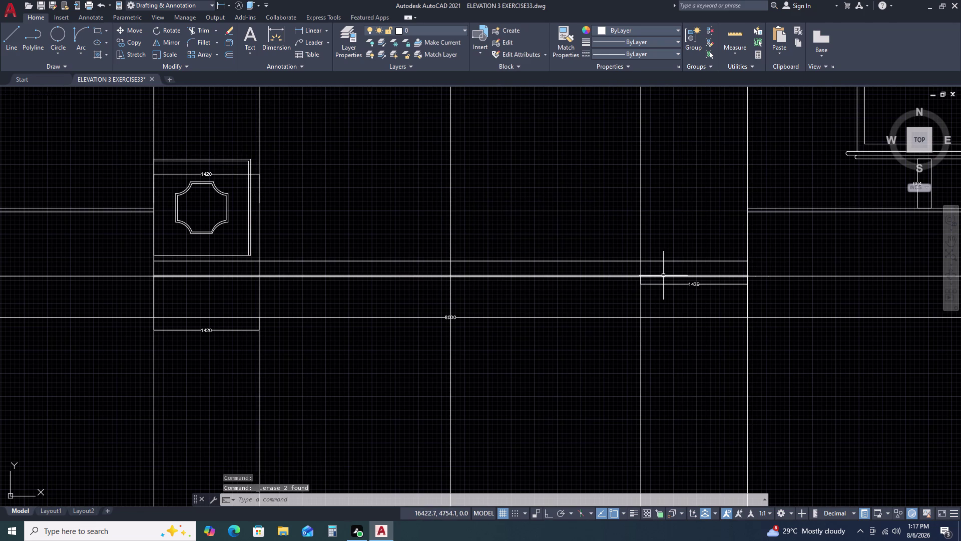
click(673, 283)
key(Delete)
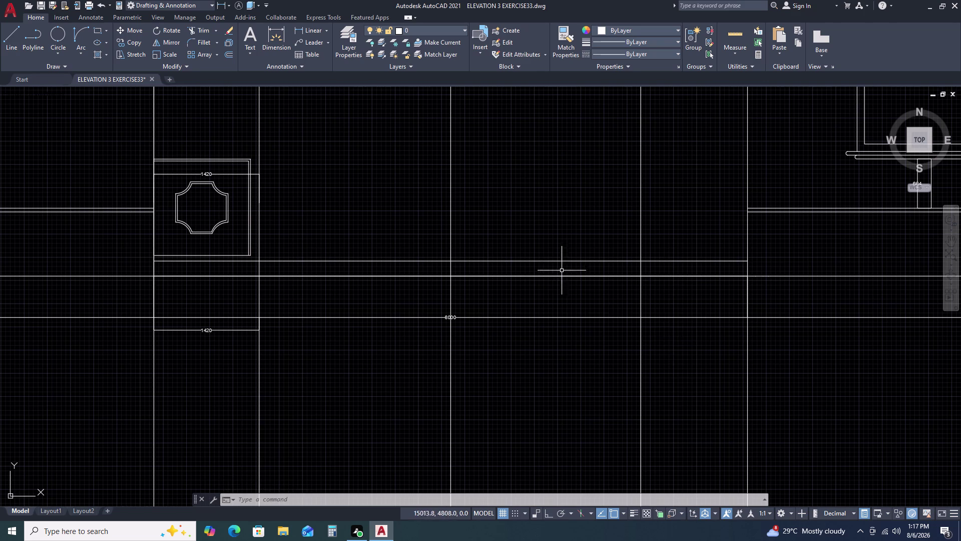
Window-select the stray line and delete it.
scroll(down, 3)
scroll(down, 3)
scroll(up, 3)
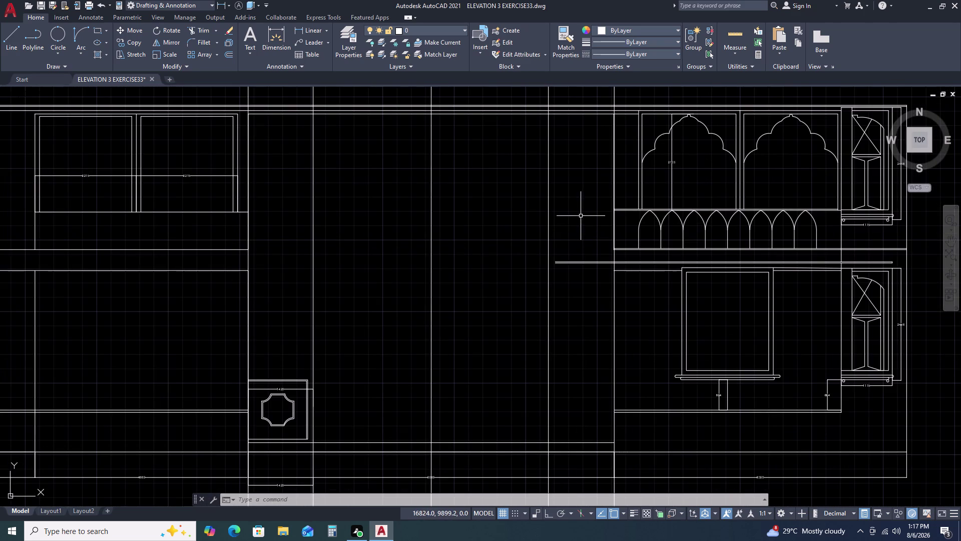
click(580, 215)
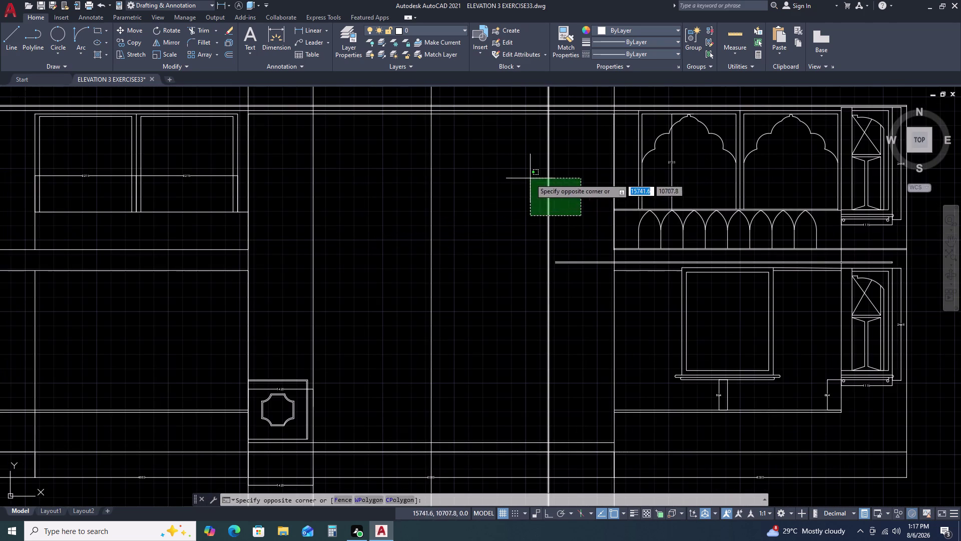
click(530, 177)
key(Delete)
scroll(down, 3)
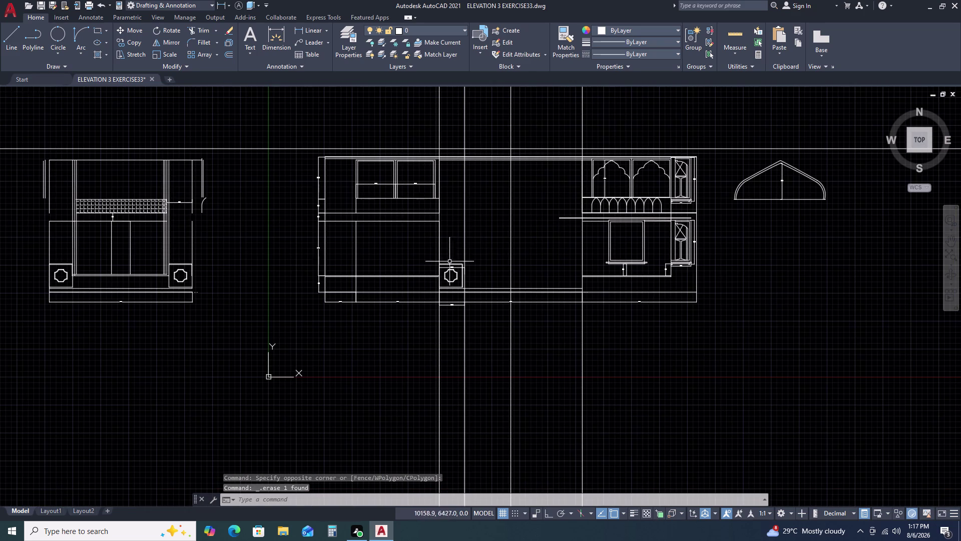
Delete one more object near the central bay, then select the vertical construction line.
double_click(488, 203)
double_click(458, 206)
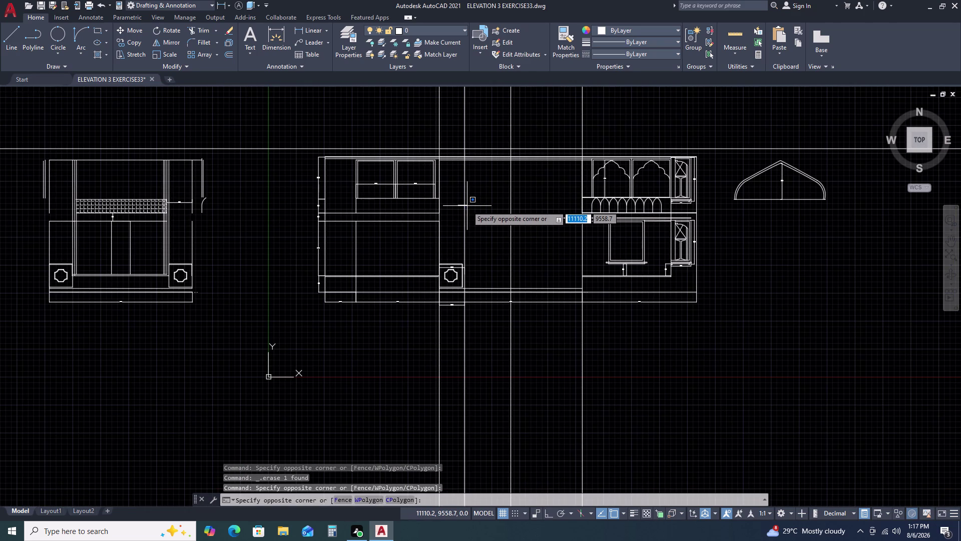
key(Delete)
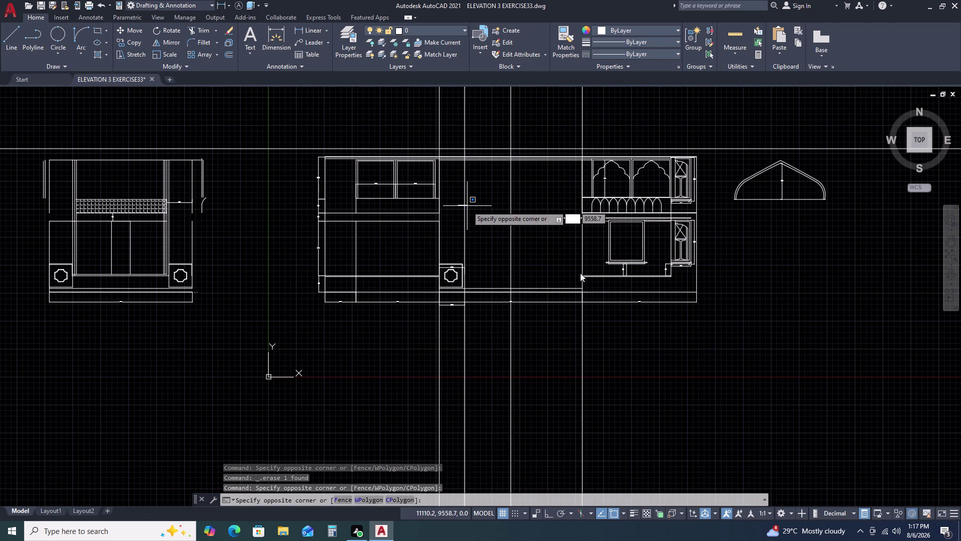
key(Escape)
key(Escape)
double_click(579, 252)
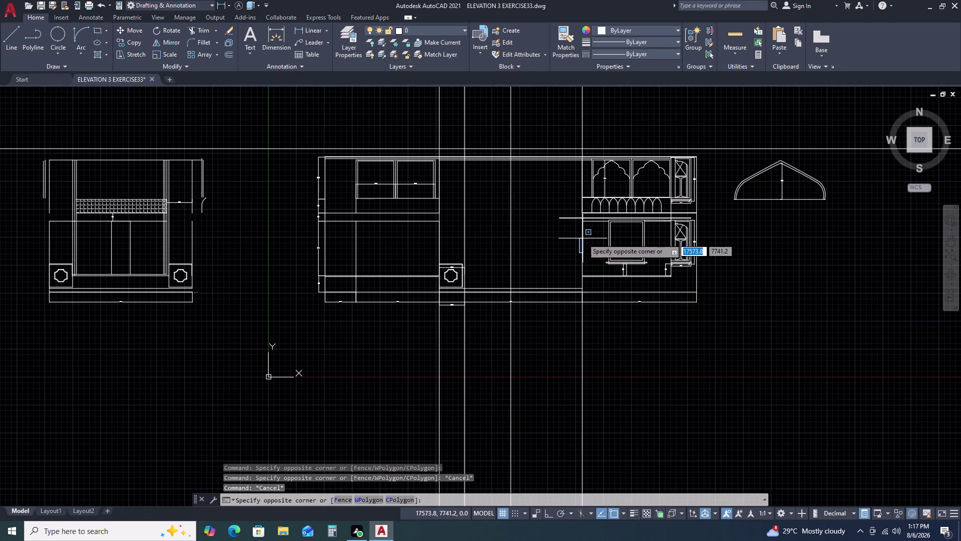
triple_click(582, 238)
Offset the vertical construction line 1420 units to the left.
text(O)
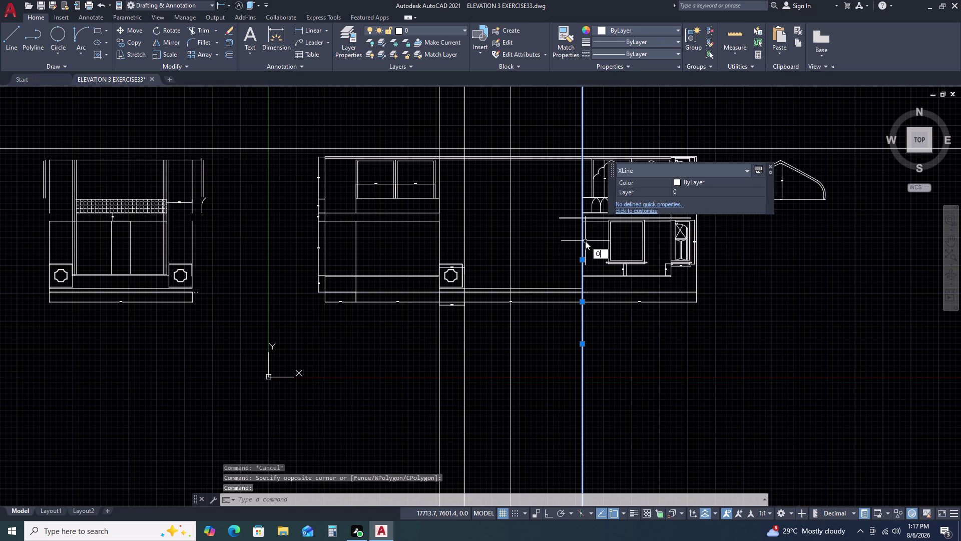
key(space)
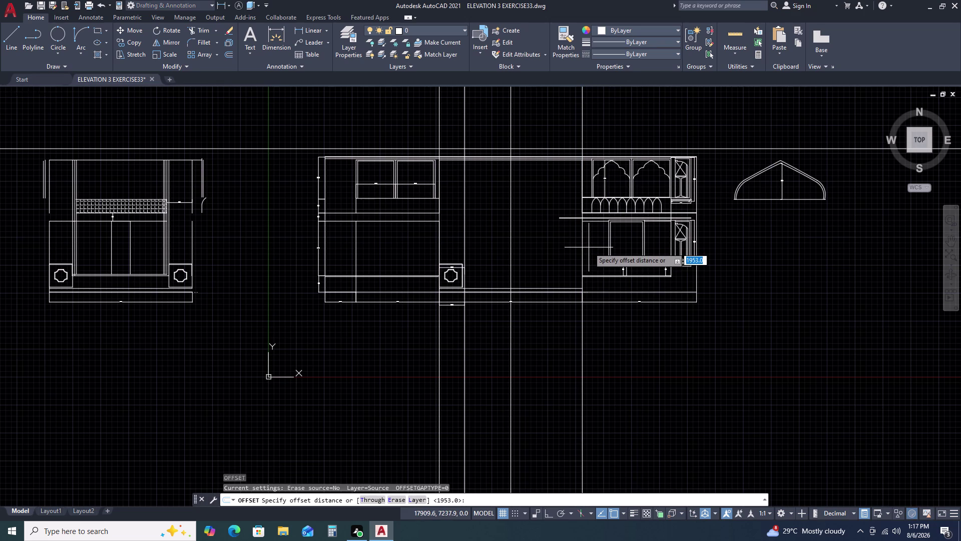
key(1)
text(43)
key(BackSpace)
key(2)
key(0)
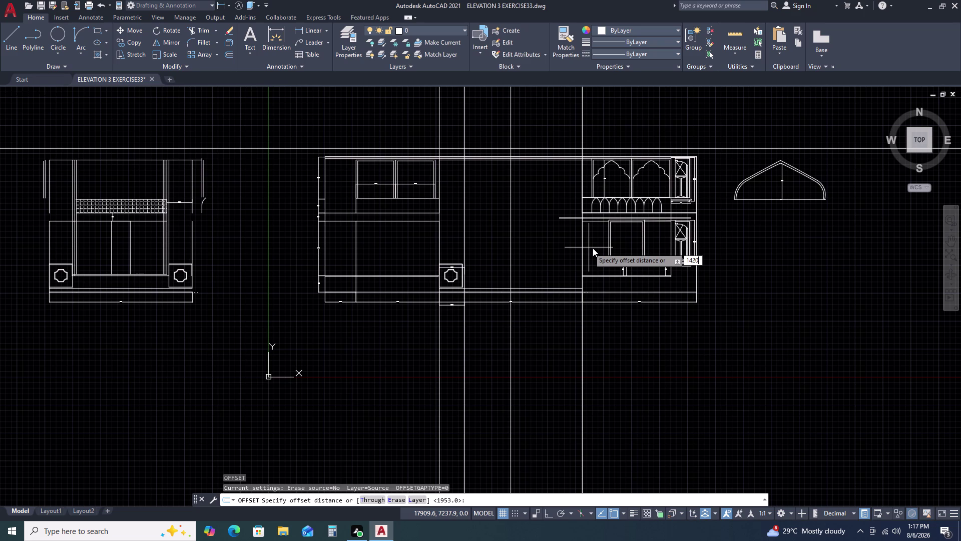
key(space)
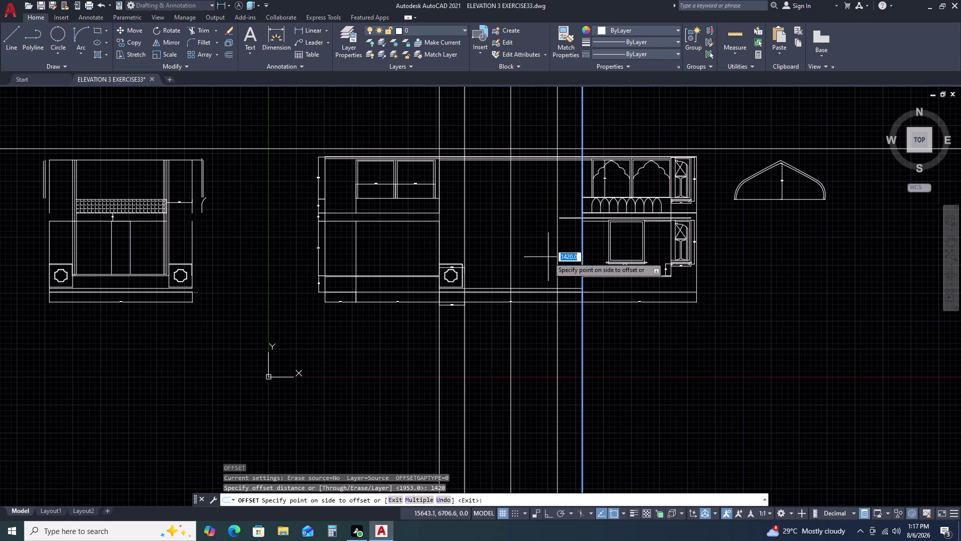
scroll(up, 3)
double_click(548, 257)
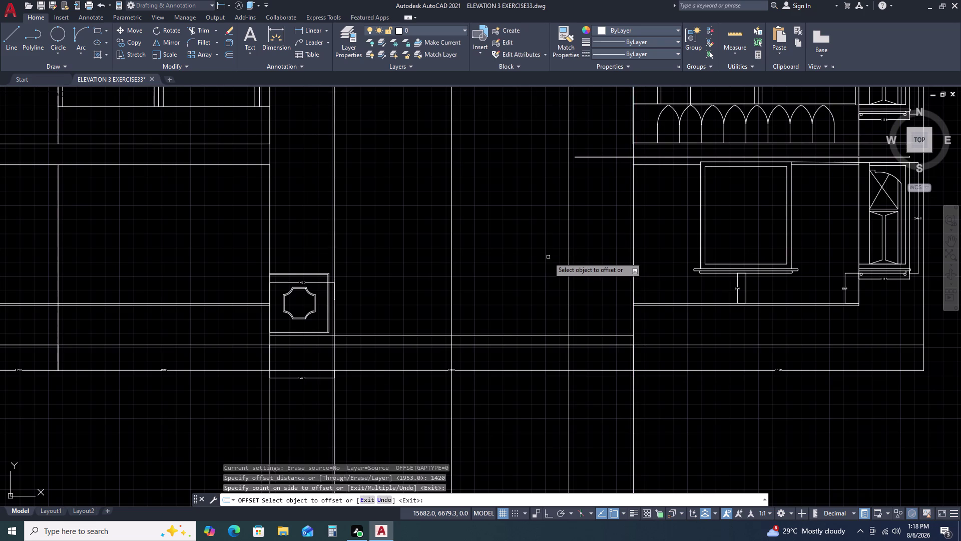
scroll(down, 3)
click(549, 269)
key(Escape)
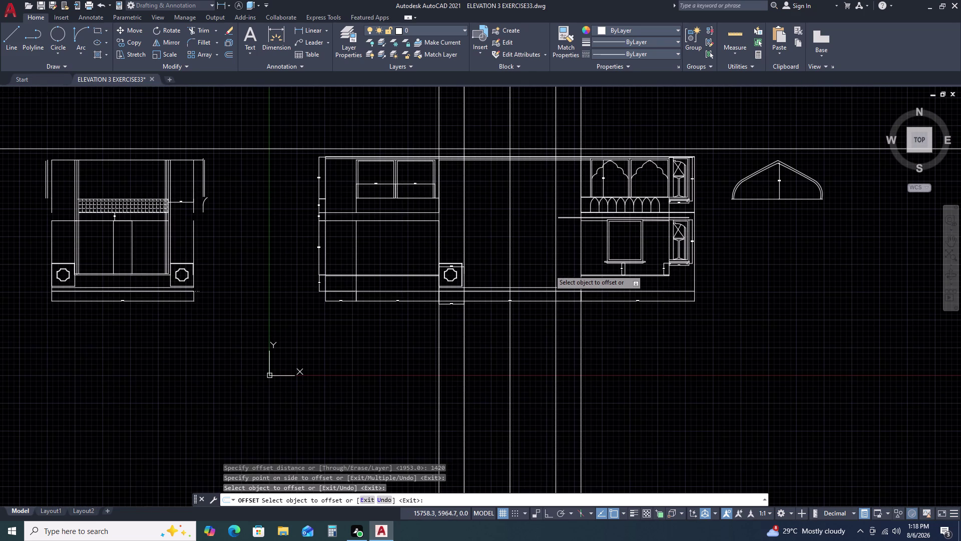
Offset the new construction line a further 1953 units to the left.
click(558, 263)
click(557, 249)
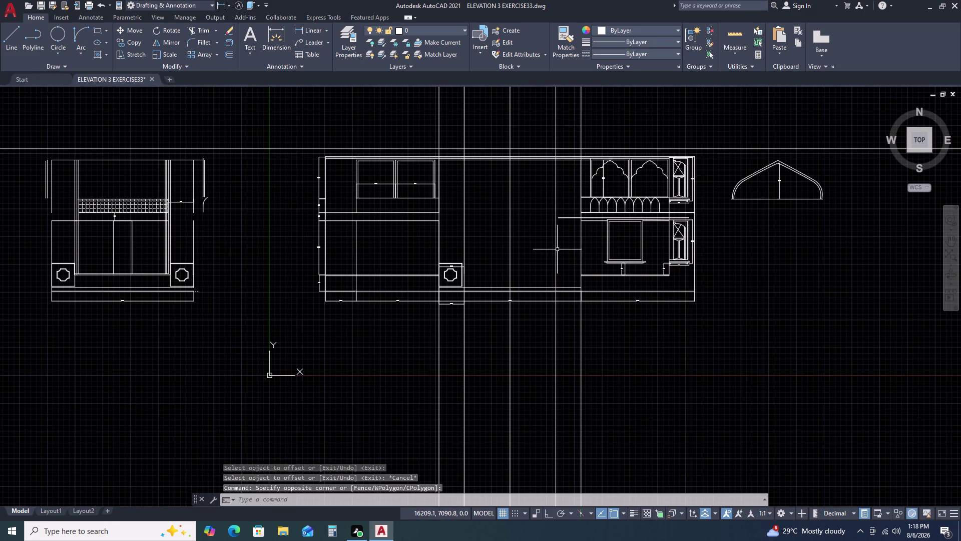
click(569, 237)
click(543, 251)
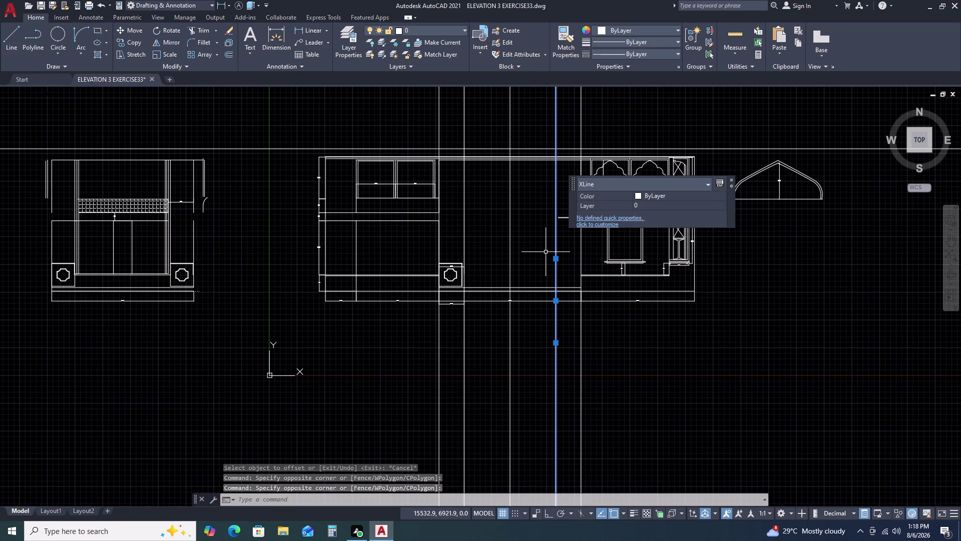
key(o)
key(space)
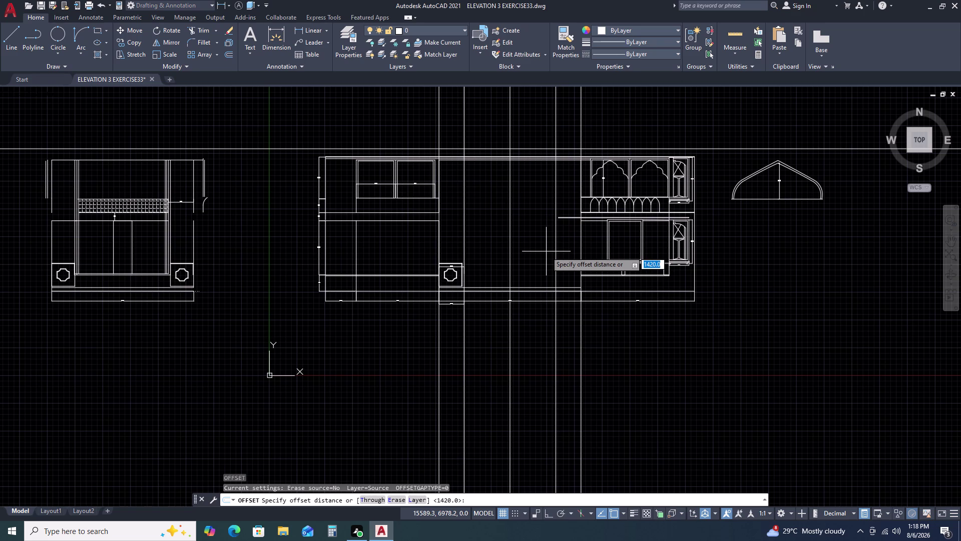
key(1)
key(9)
text(5)
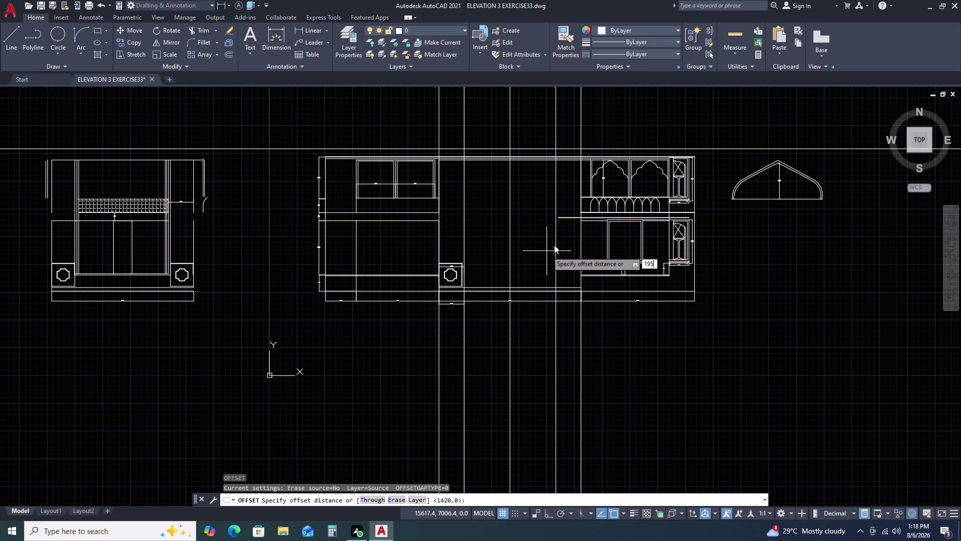
text(3)
key(space)
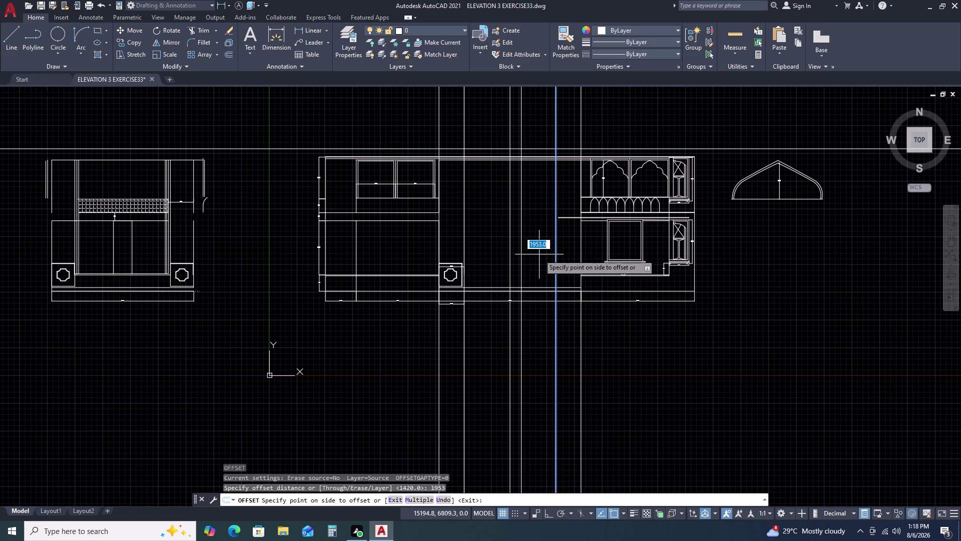
click(539, 255)
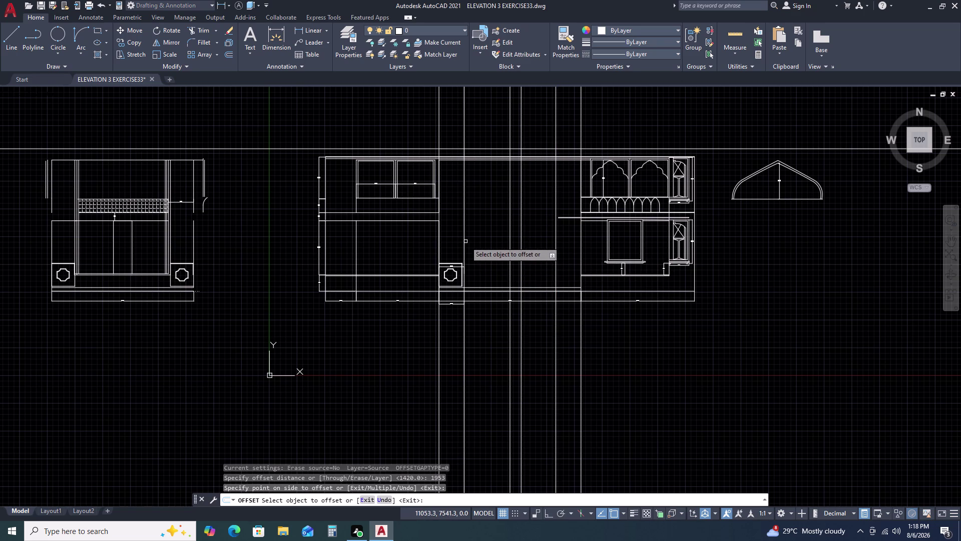
double_click(464, 239)
double_click(484, 241)
key(Escape)
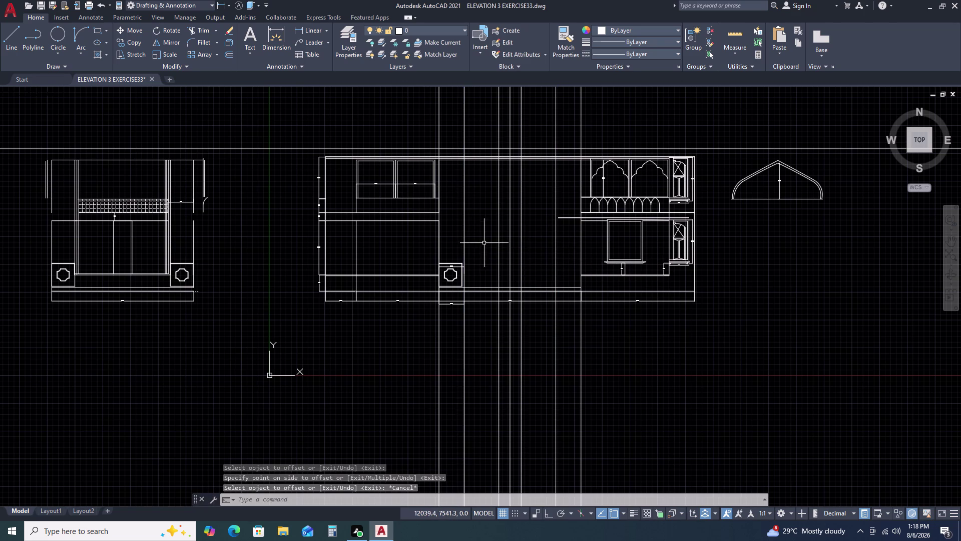
click(308, 28)
Add a 1953 linear dimension from the pillar box corner to the construction line, placed above.
scroll(up, 3)
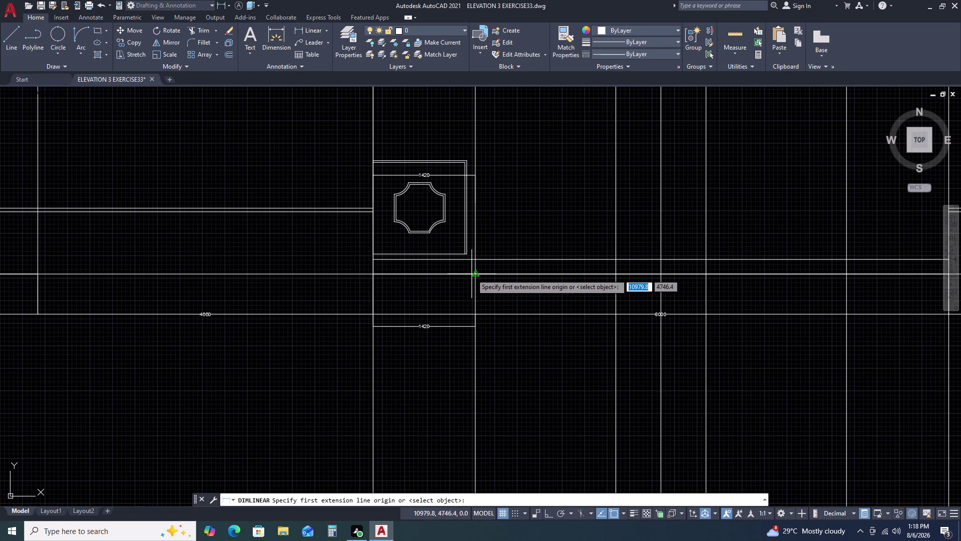
click(475, 273)
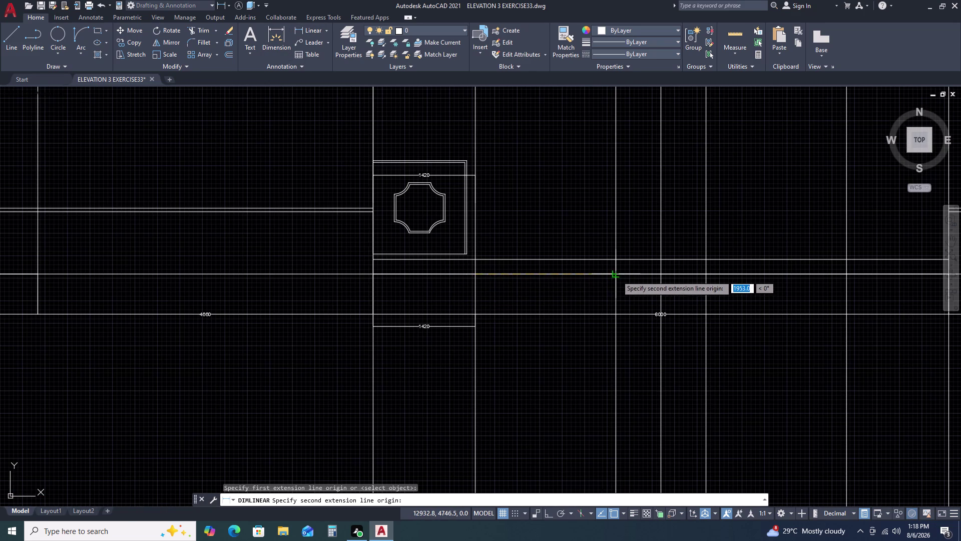
double_click(617, 276)
click(611, 215)
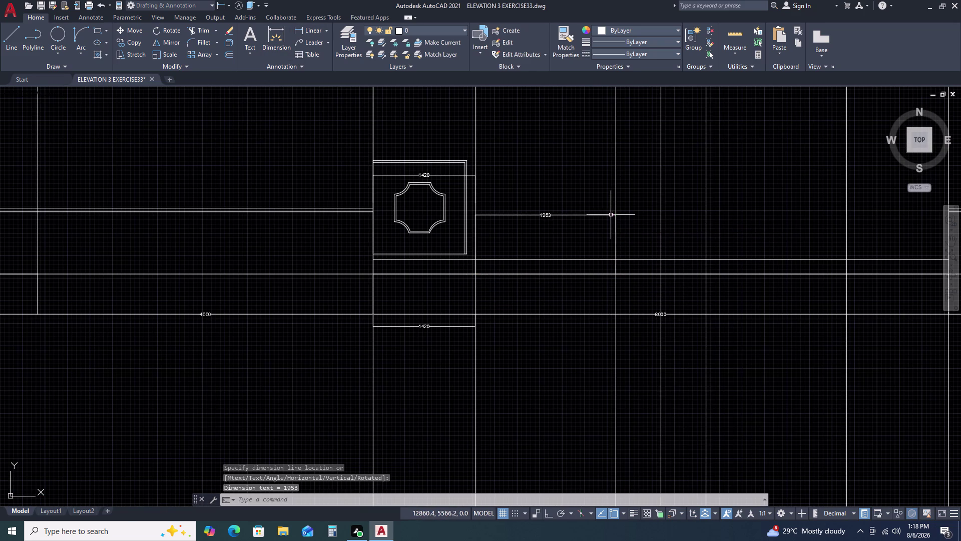
key(Escape)
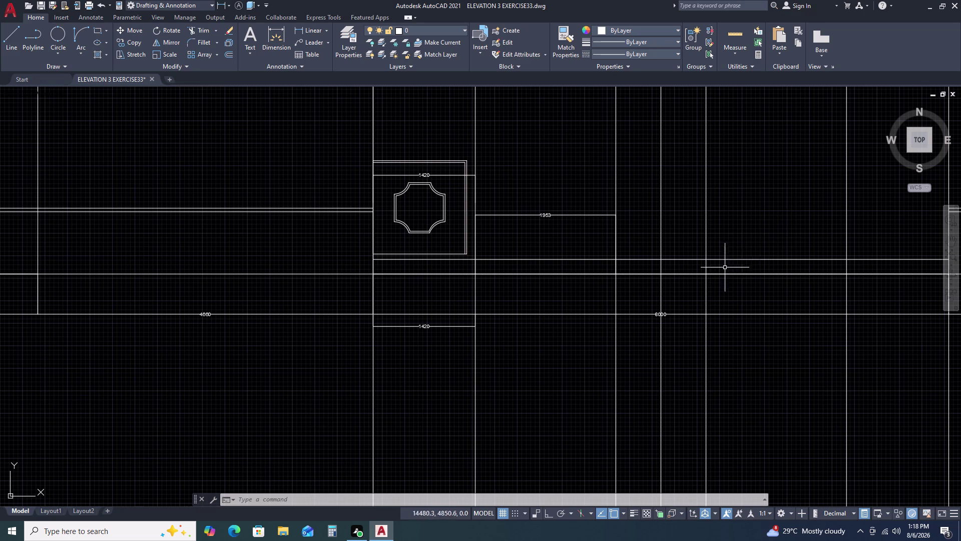
scroll(down, 3)
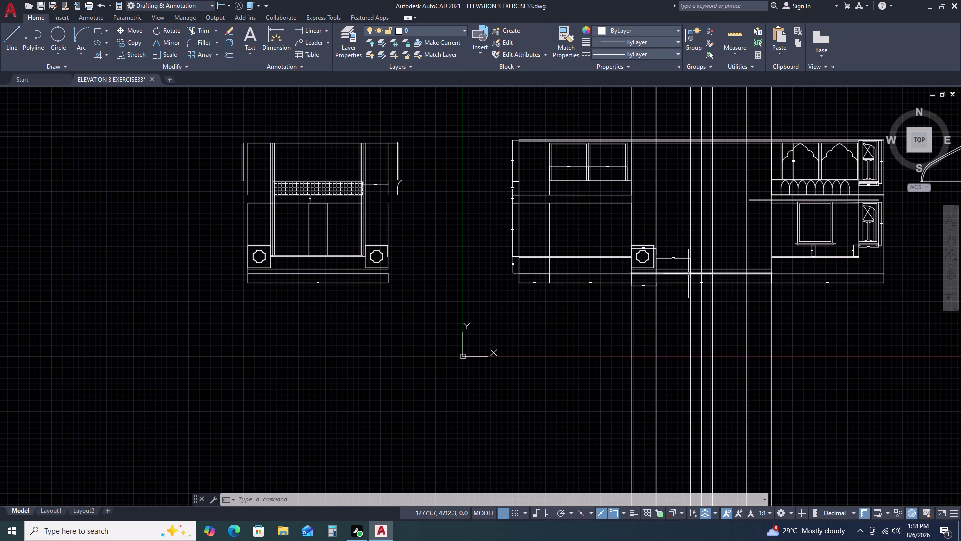
scroll(up, 3)
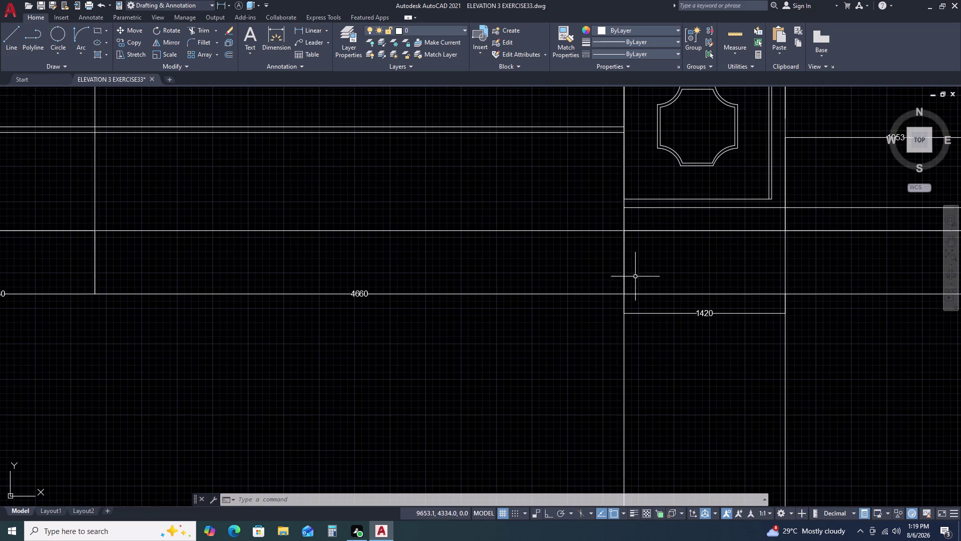
click(55, 52)
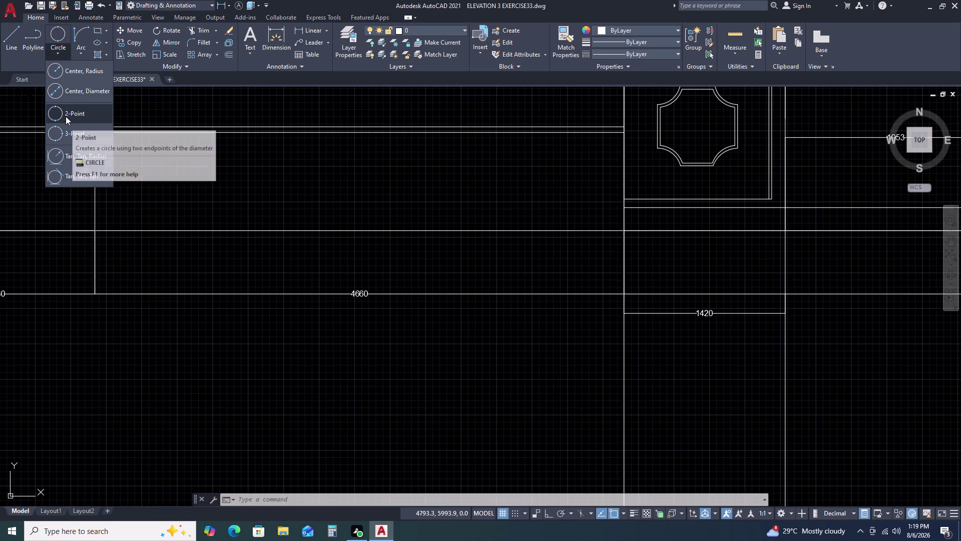
click(214, 106)
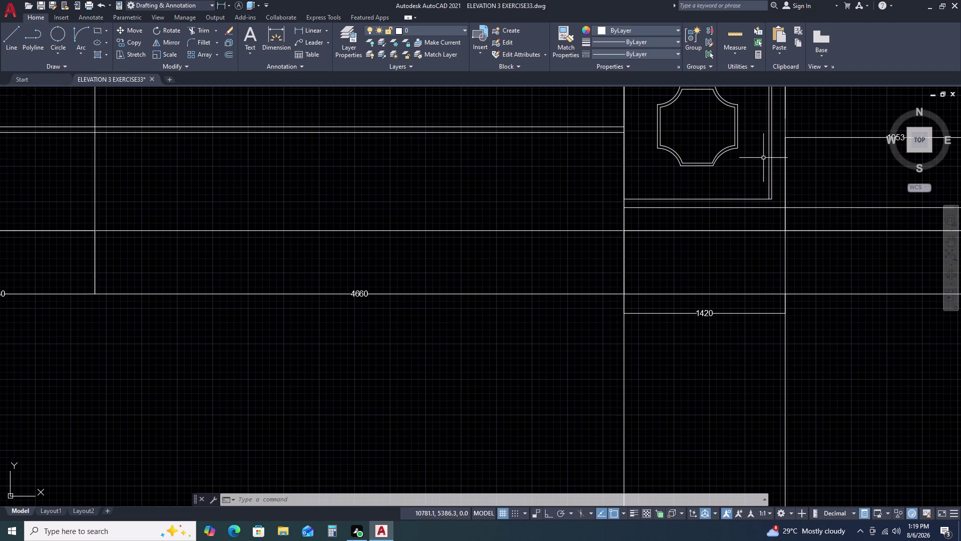
scroll(down, 3)
middle_drag(779, 159, 620, 206)
middle_drag(760, 166, 593, 214)
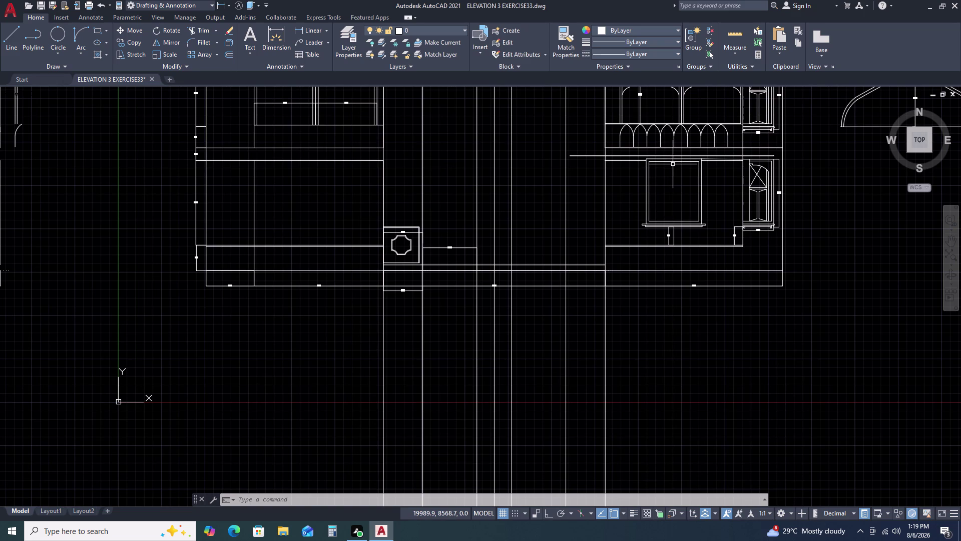
scroll(up, 3)
Add a second 1953 linear dimension to the right of the pillar box.
scroll(down, 3)
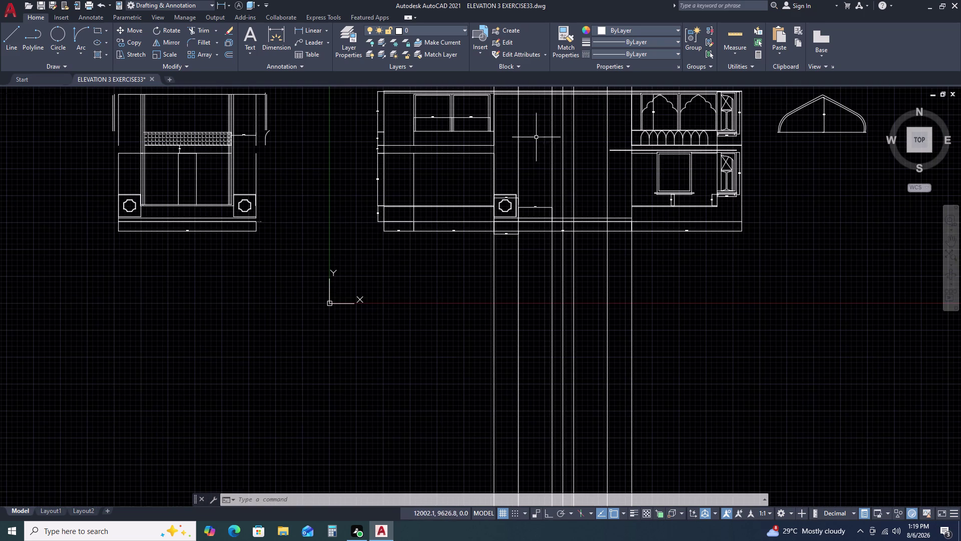
middle_click(536, 137)
scroll(up, 3)
scroll(up, 3)
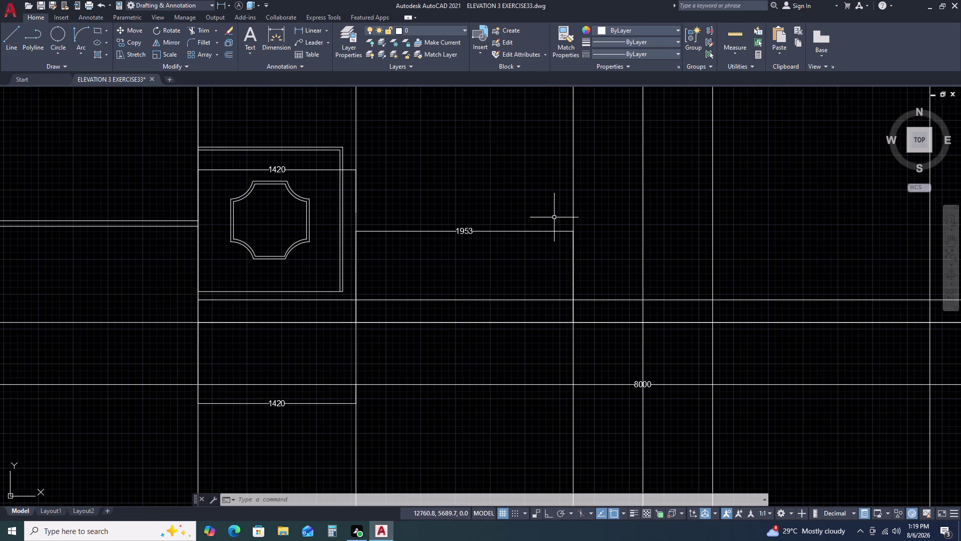
click(305, 33)
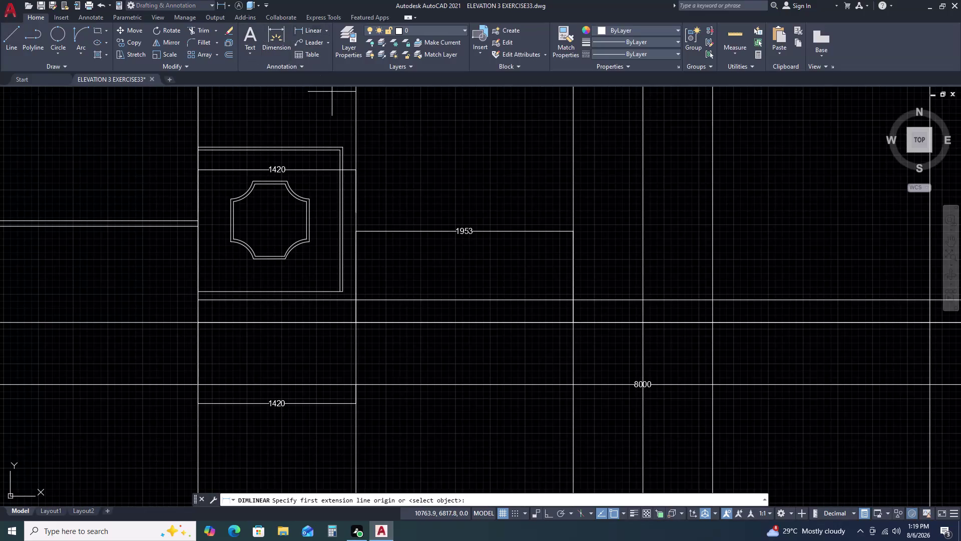
middle_drag(734, 257, 625, 241)
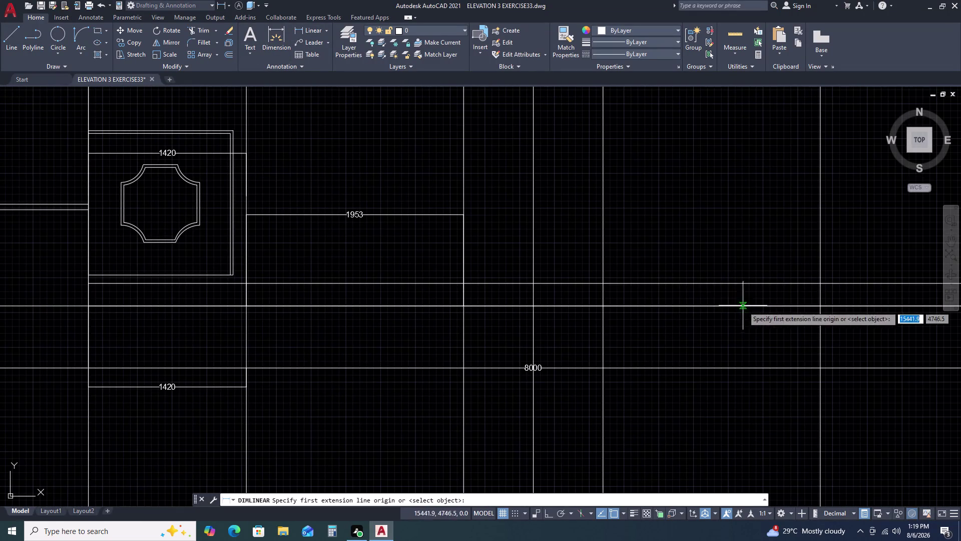
click(600, 284)
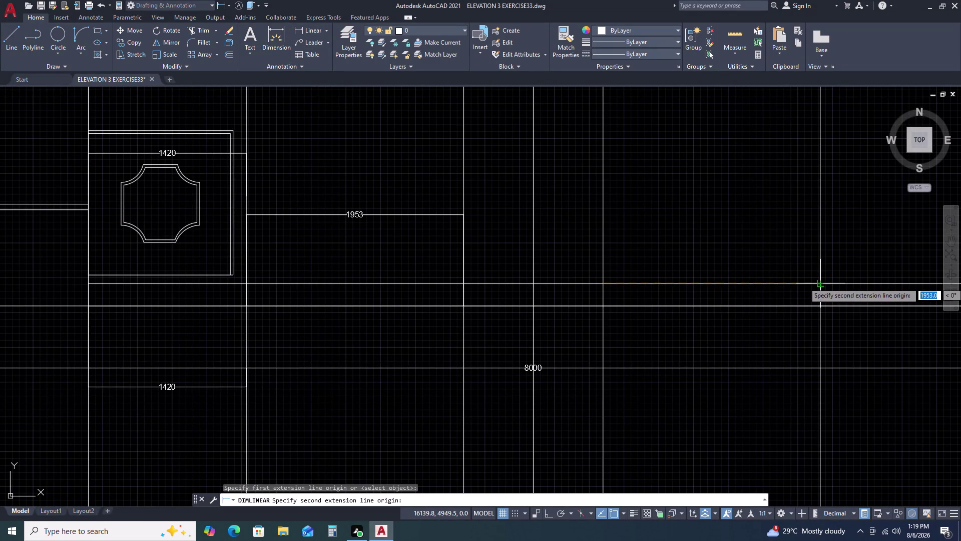
double_click(822, 286)
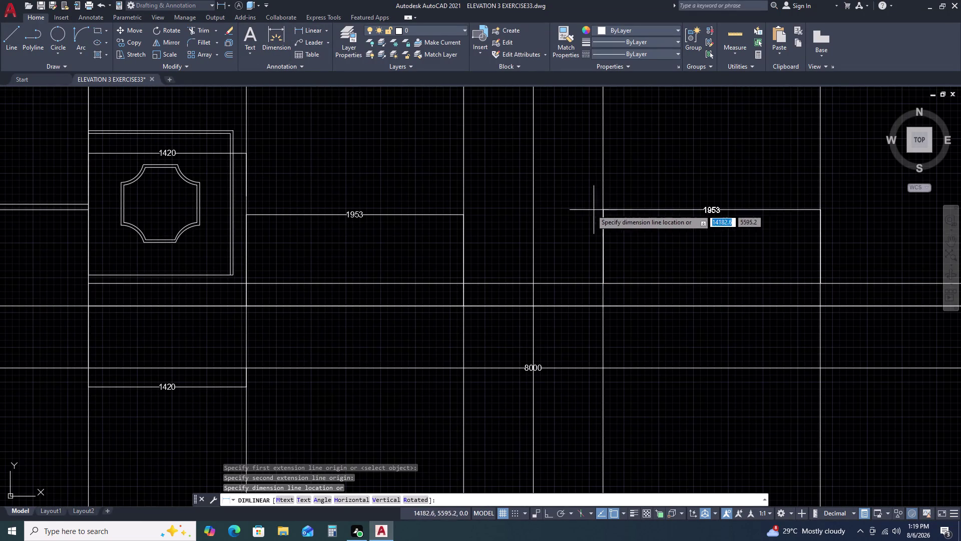
click(602, 209)
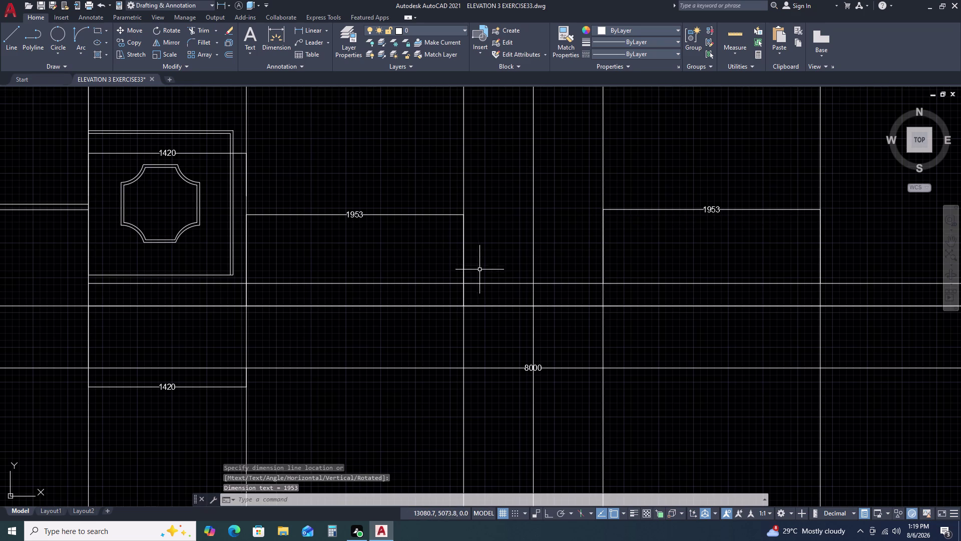
Add a 1254 linear dimension at the same height as the 1953 one.
key(space)
click(465, 283)
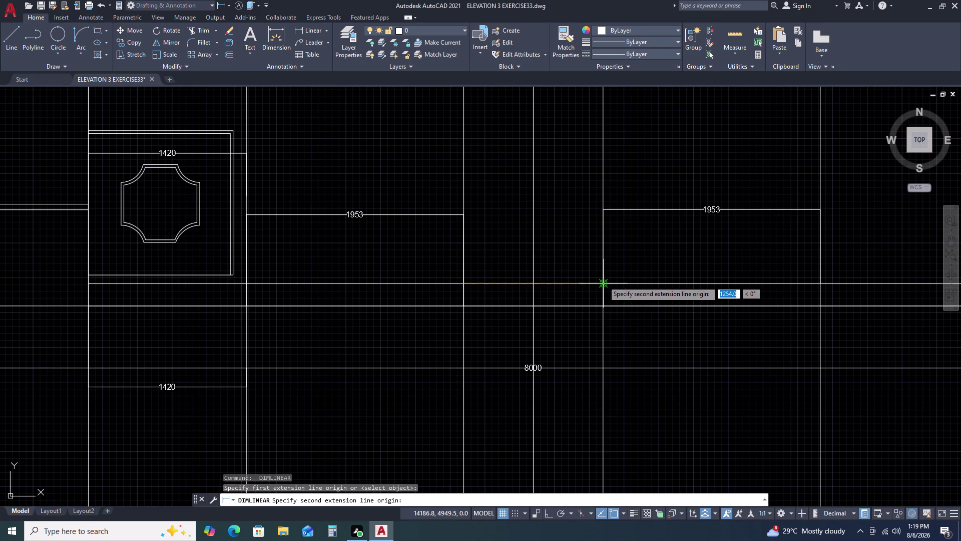
click(605, 281)
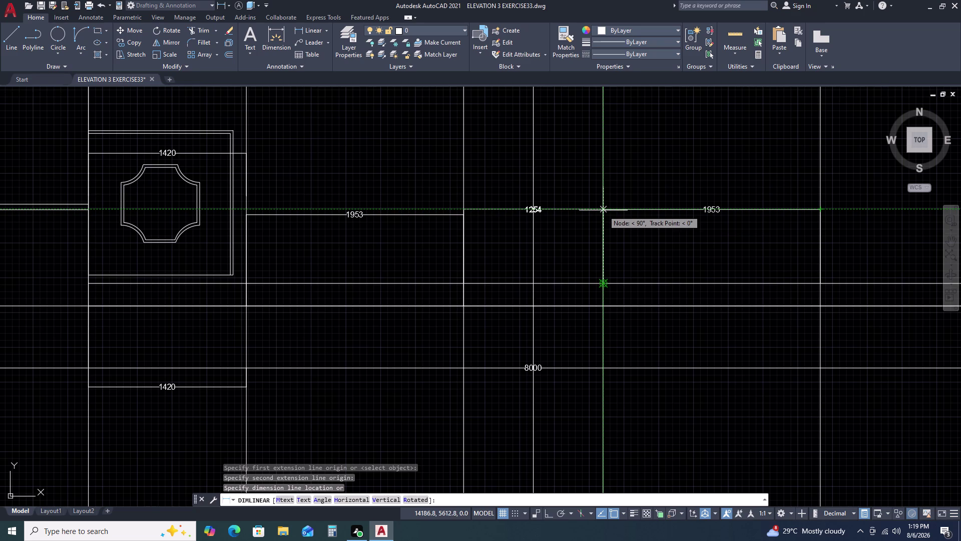
click(603, 210)
scroll(down, 3)
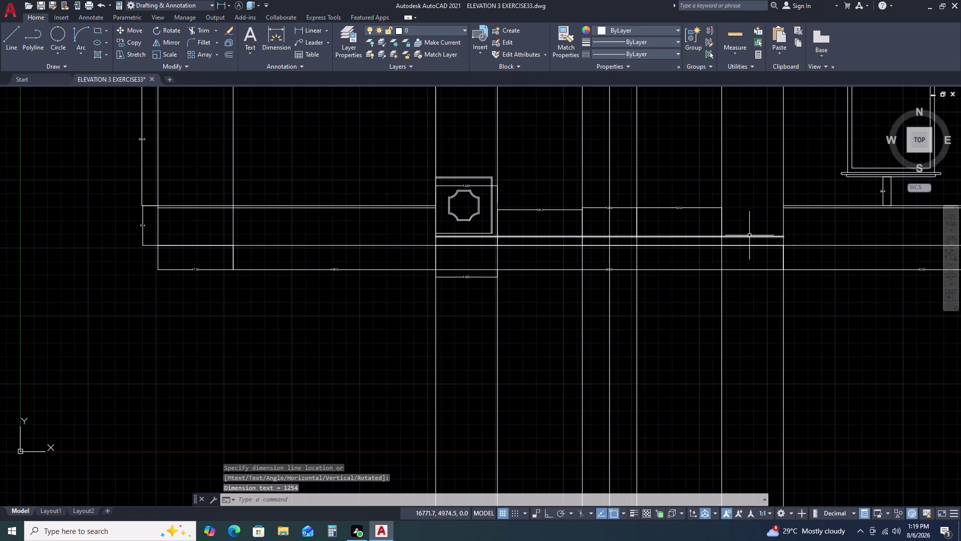
middle_click(747, 224)
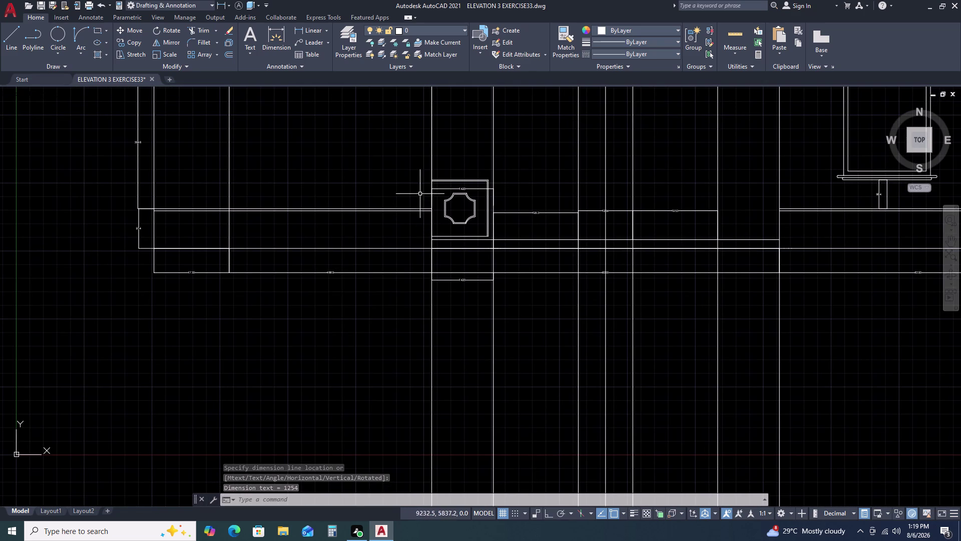
scroll(up, 3)
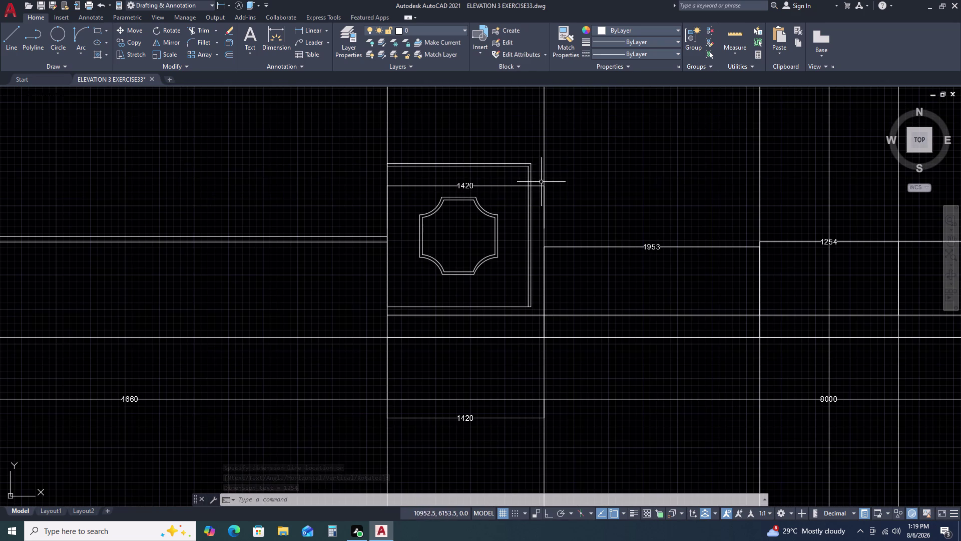
Select the pillar box and begin copying it, then cancel the attempt.
click(369, 132)
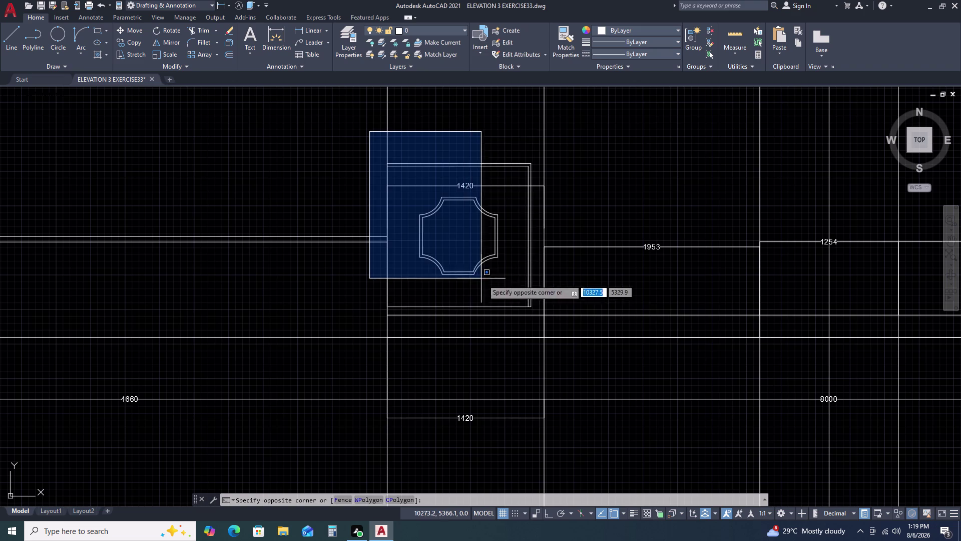
click(540, 319)
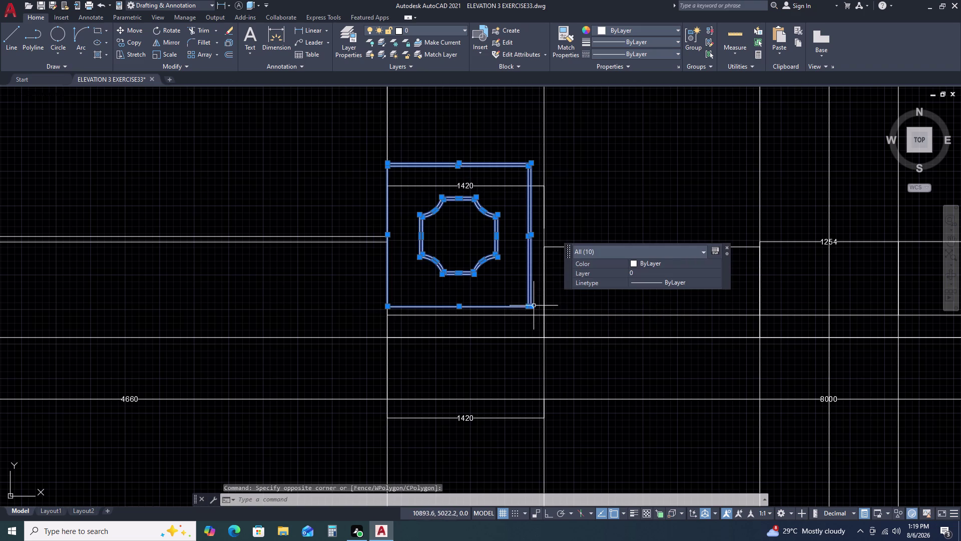
key(c)
text(O)
key(space)
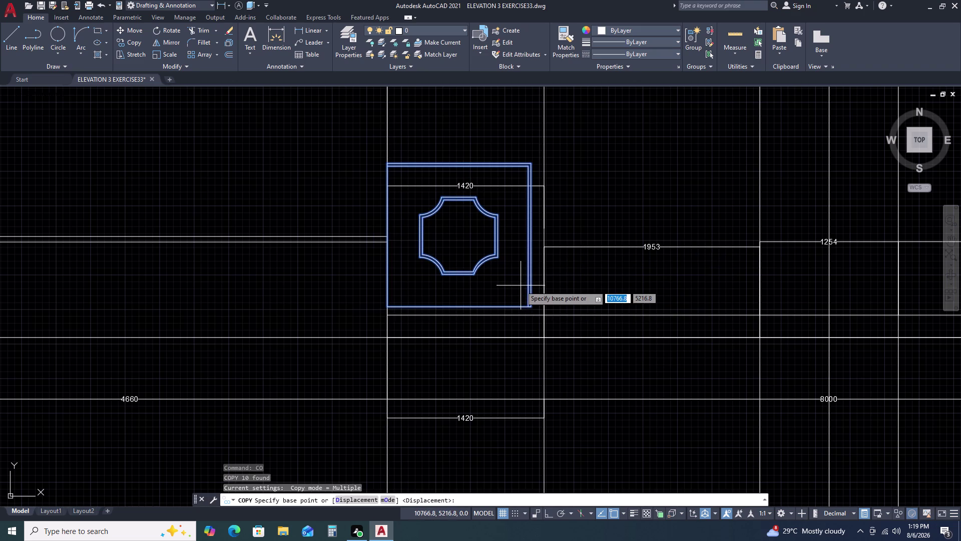
click(385, 308)
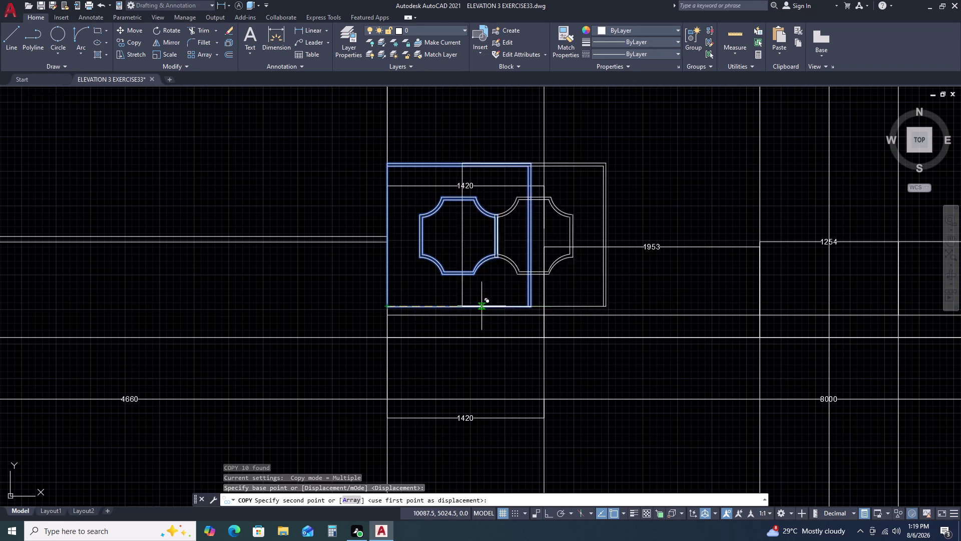
scroll(down, 3)
middle_drag(721, 318, 446, 320)
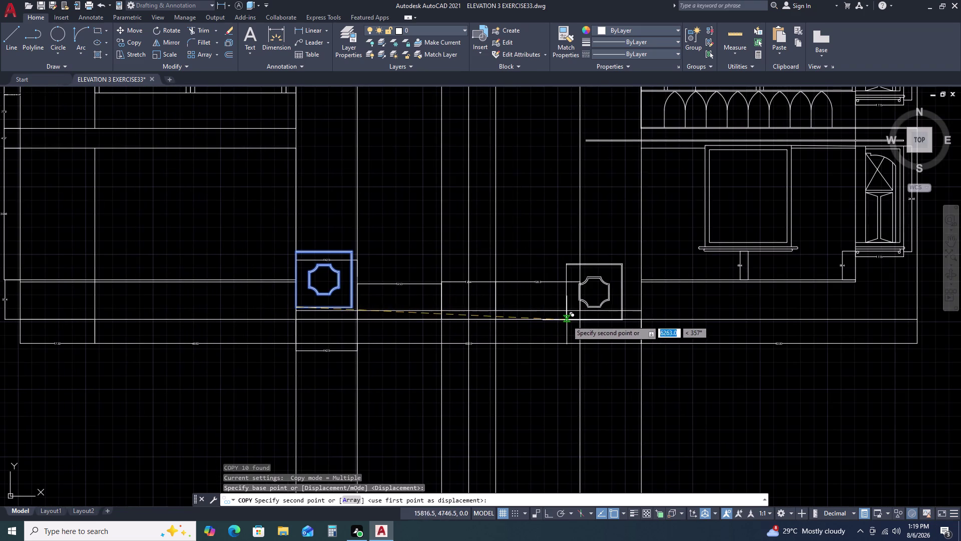
key(Escape)
Copy the pillar box with its 1420 dimension, using its top corner as base point.
click(275, 230)
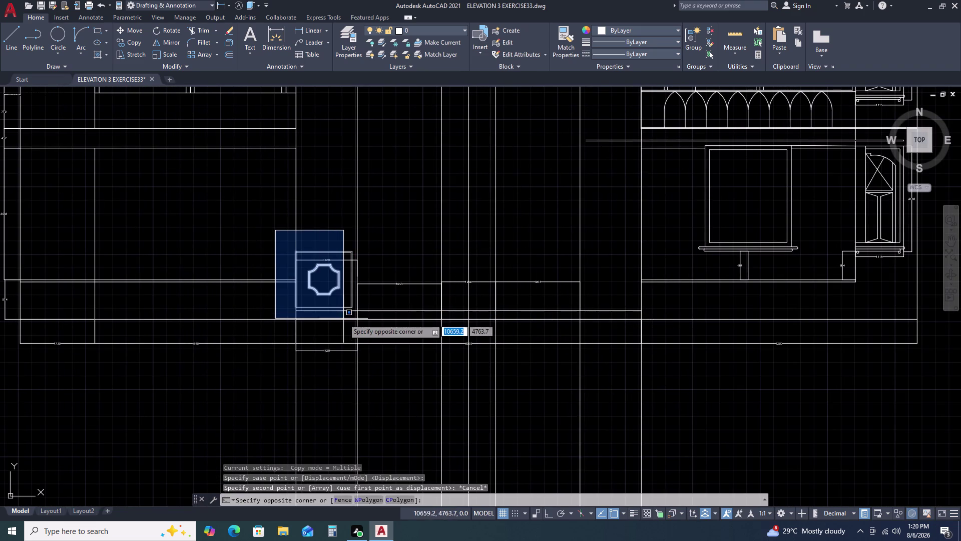
click(358, 317)
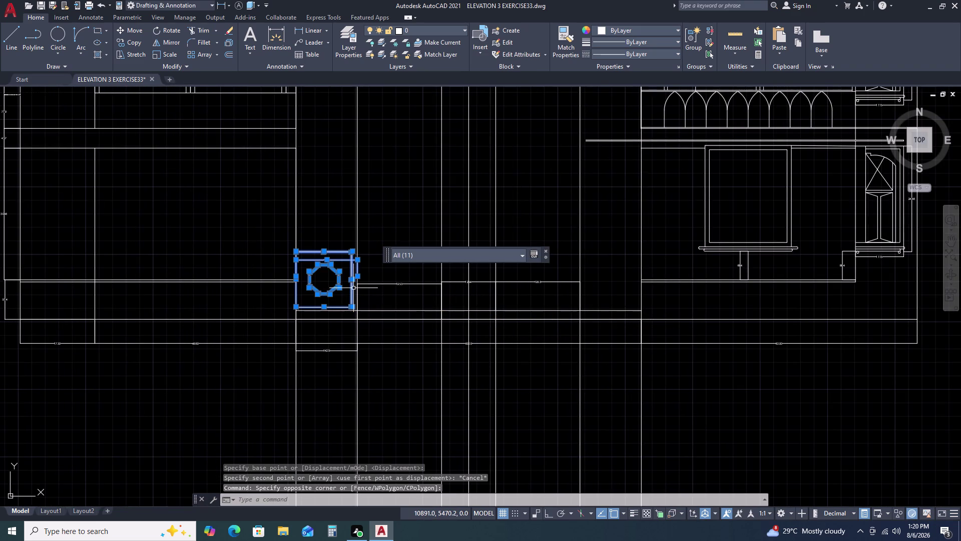
key(c)
text(O)
key(space)
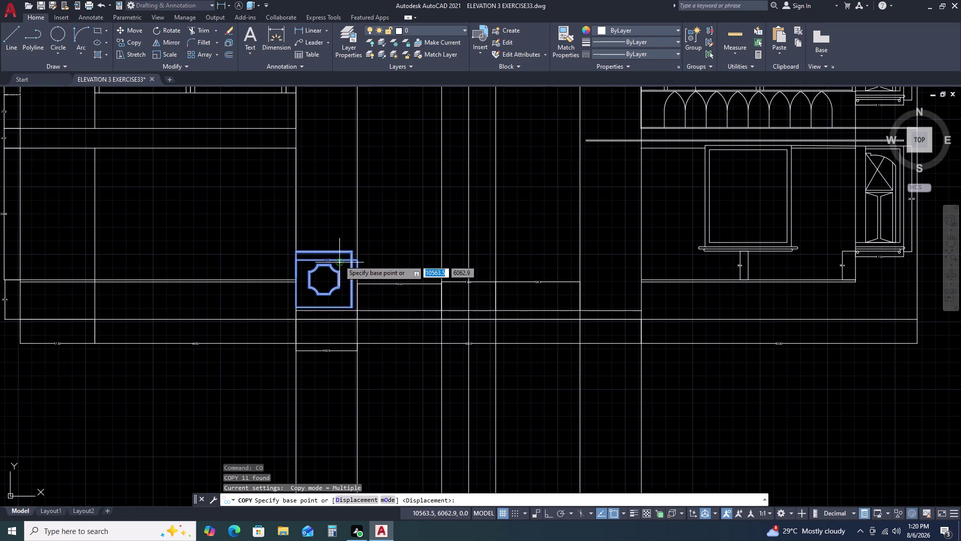
scroll(up, 3)
scroll(up, 3)
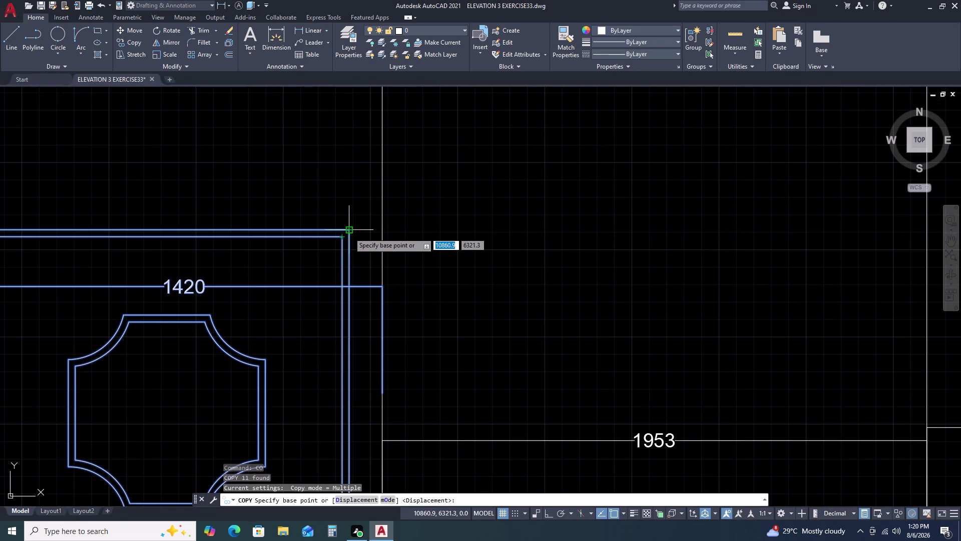
scroll(down, 3)
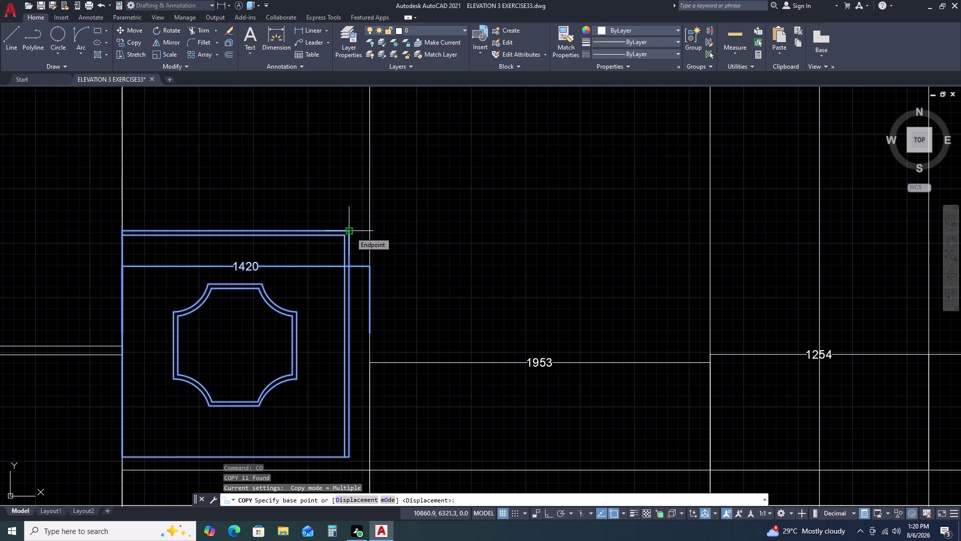
click(350, 232)
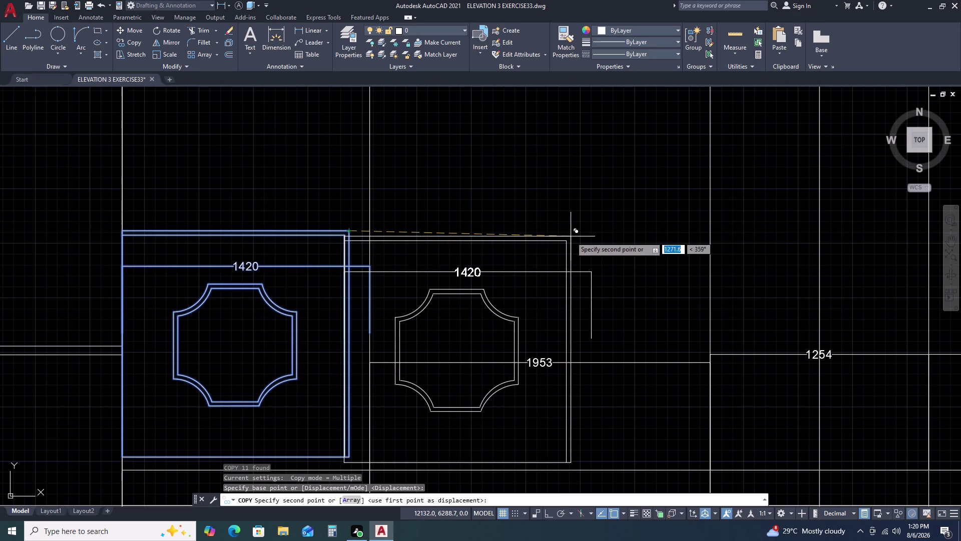
With Ortho on, place the copy at the second pillar position and select its dimension.
scroll(down, 3)
key(F8)
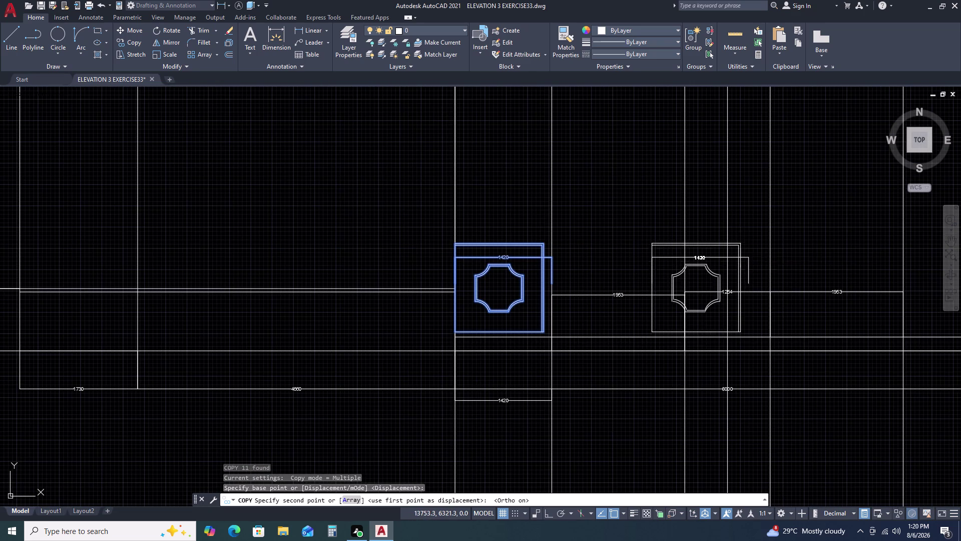
middle_drag(754, 247, 492, 280)
scroll(down, 3)
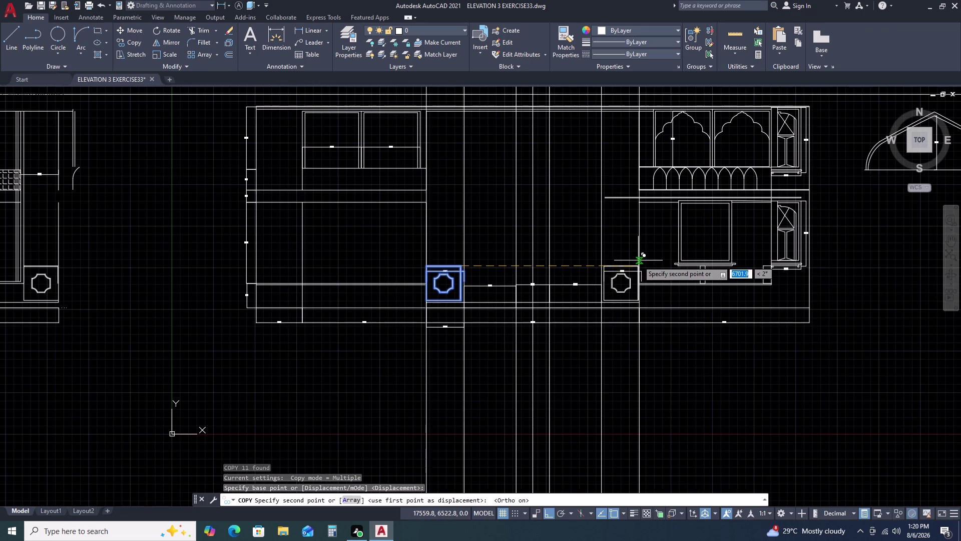
scroll(up, 3)
scroll(up, 3)
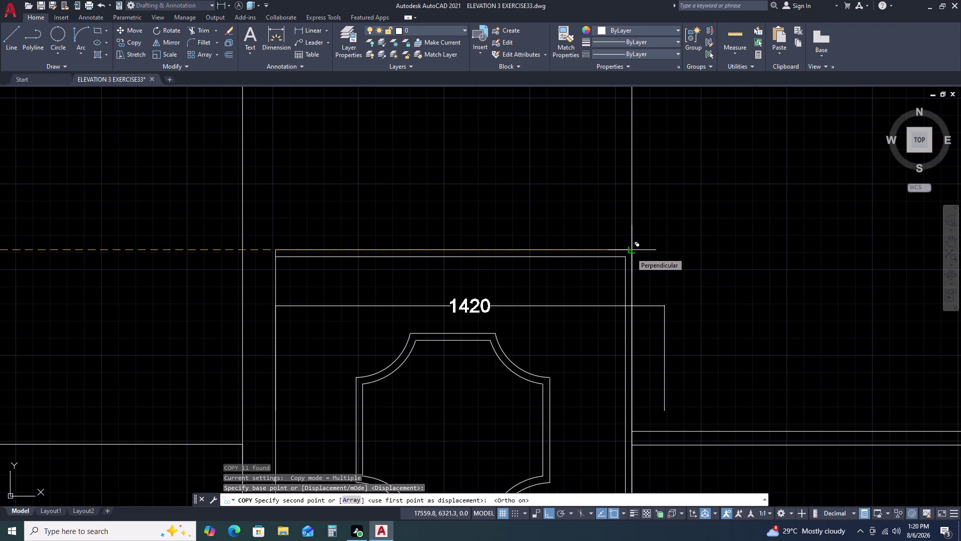
click(631, 252)
scroll(down, 3)
key(Escape)
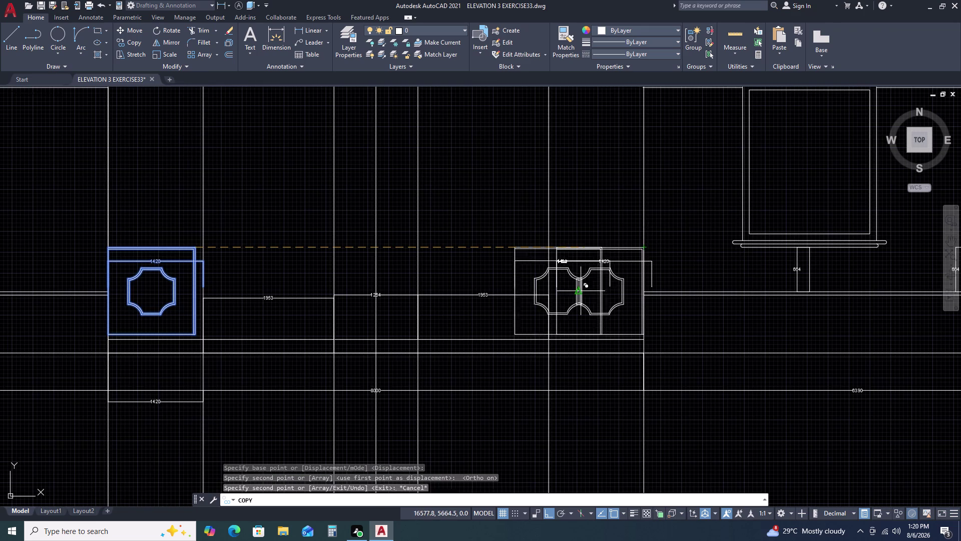
click(661, 261)
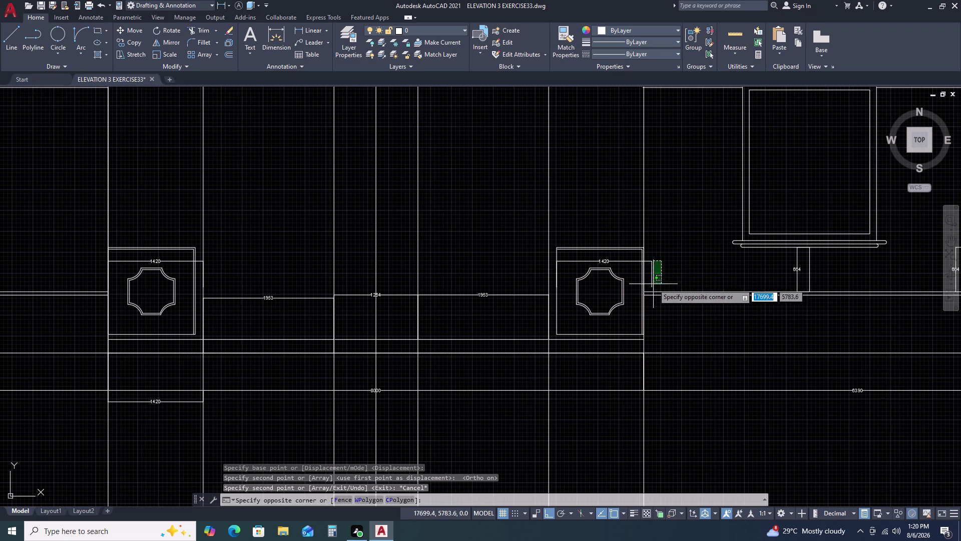
click(649, 287)
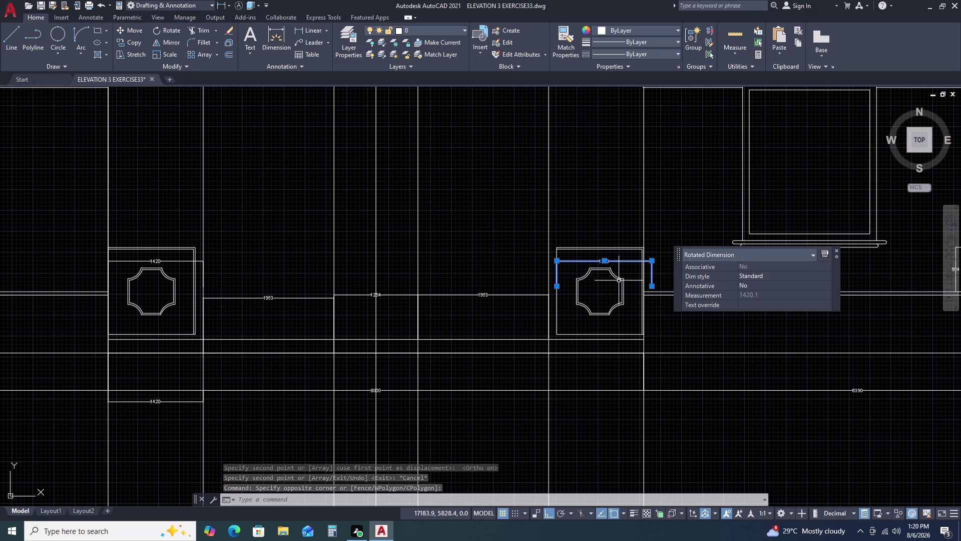
key(m)
key(space)
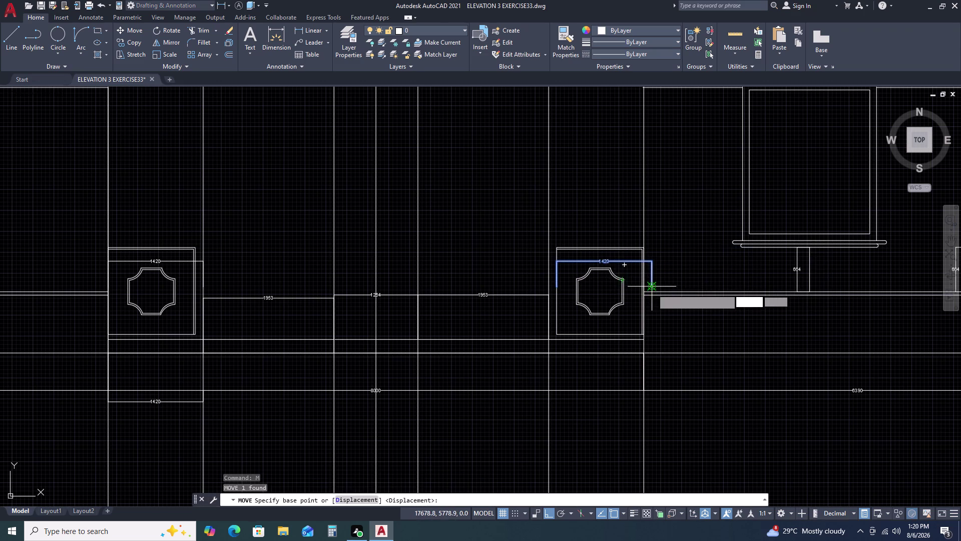
scroll(up, 3)
click(657, 279)
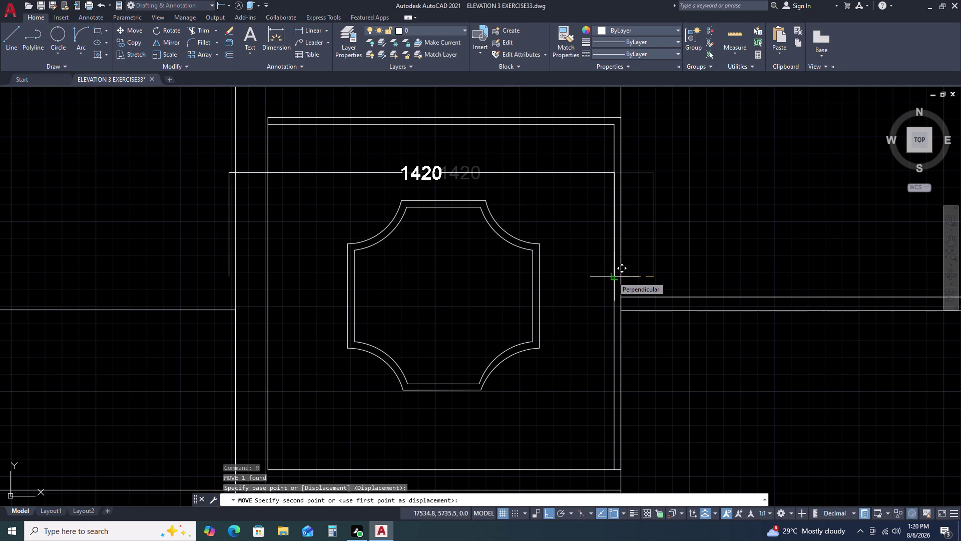
click(619, 276)
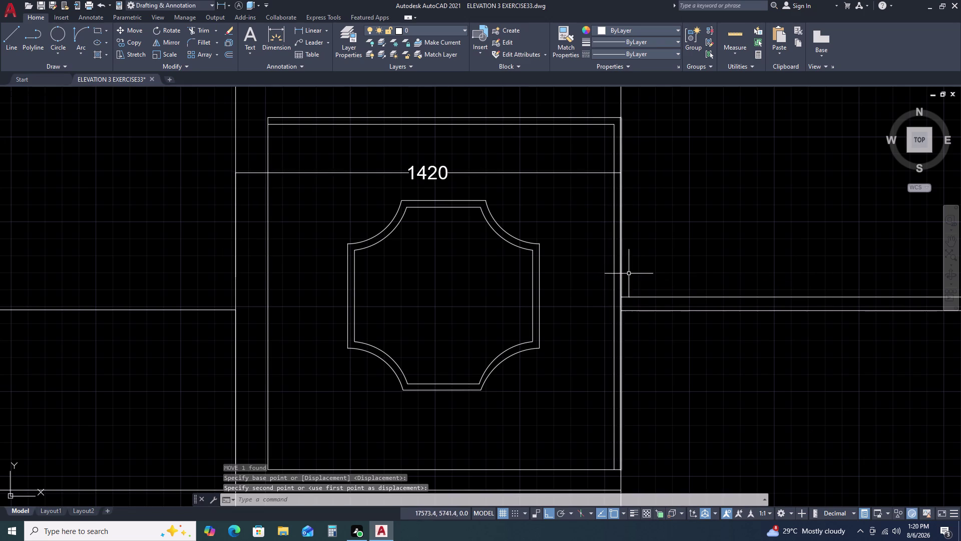
scroll(down, 3)
scroll(up, 3)
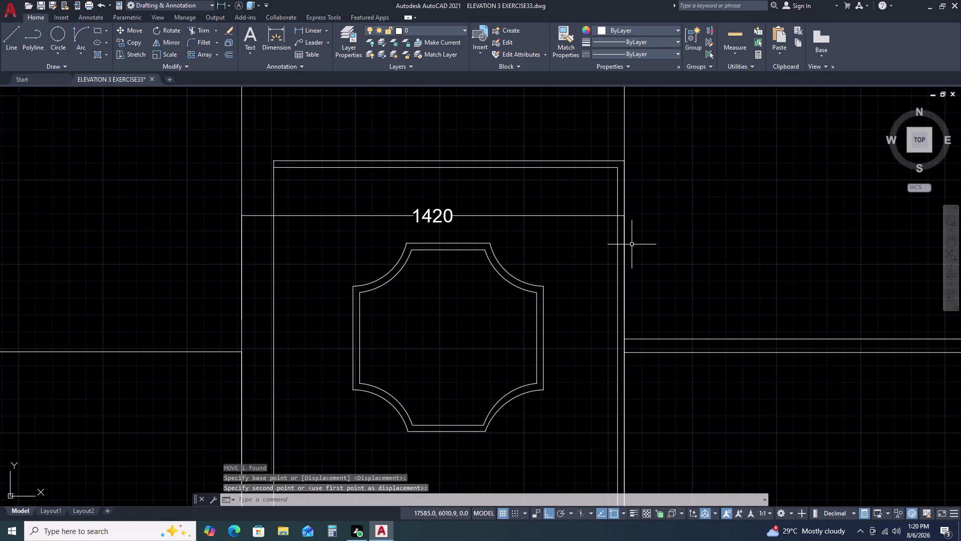
scroll(up, 3)
scroll(up, 3)
scroll(down, 3)
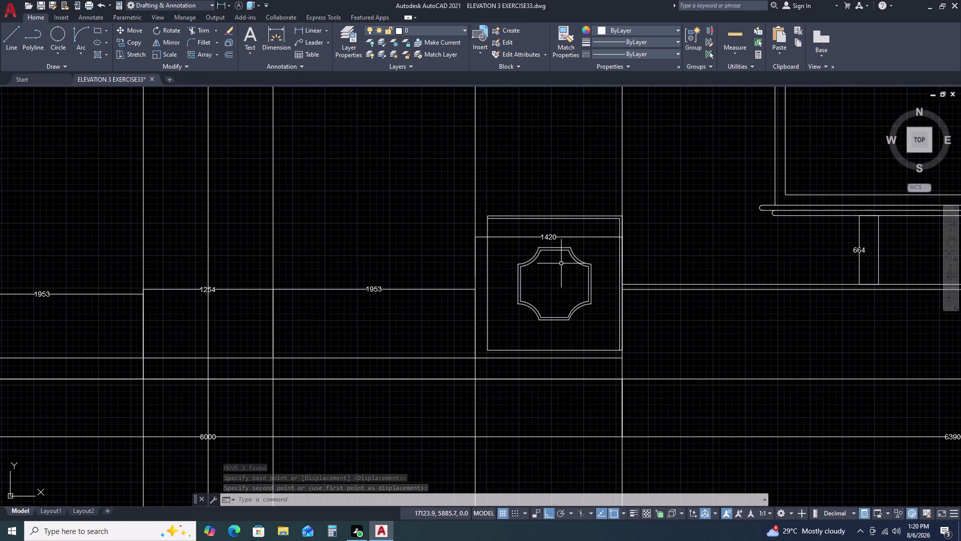
scroll(down, 3)
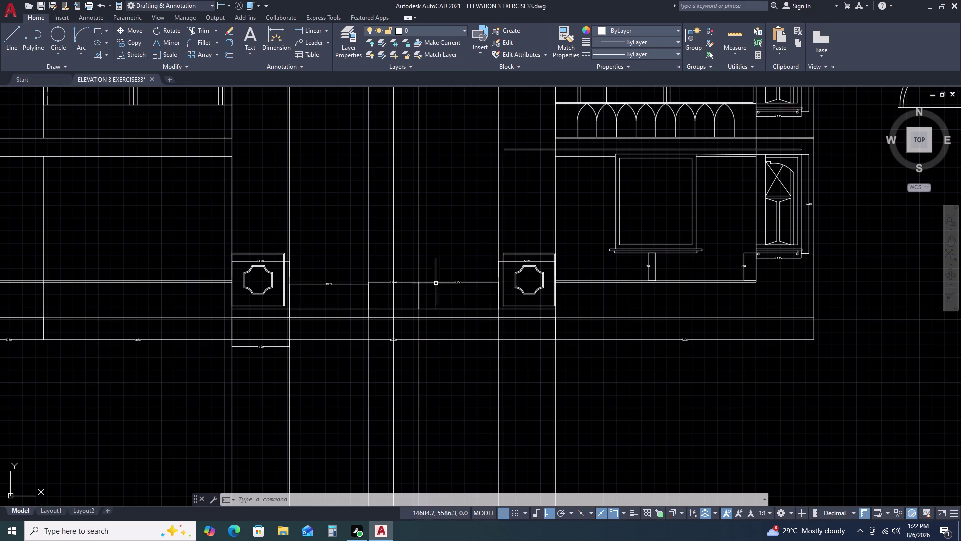
Zoom to the base dimension chain and start a line just below the 1254 dimension.
scroll(up, 3)
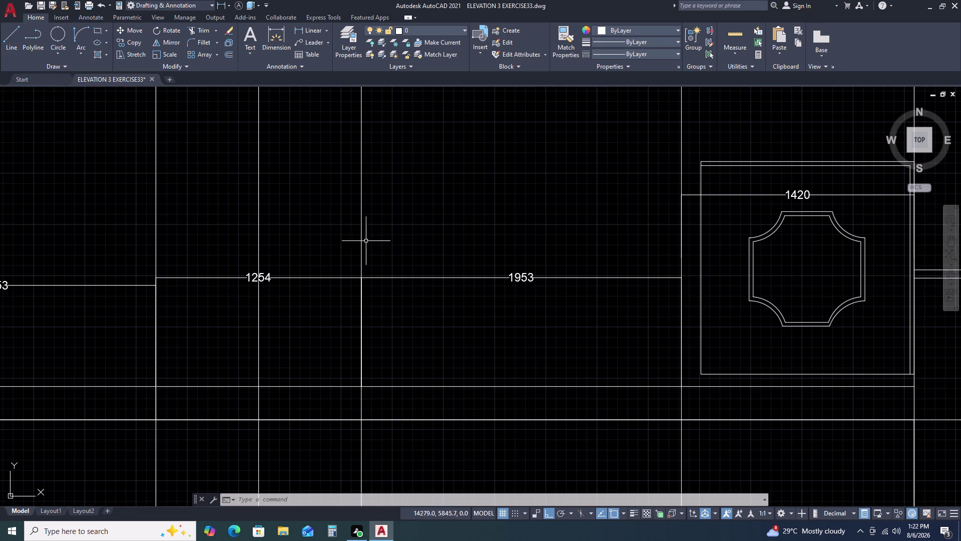
middle_drag(308, 251, 371, 261)
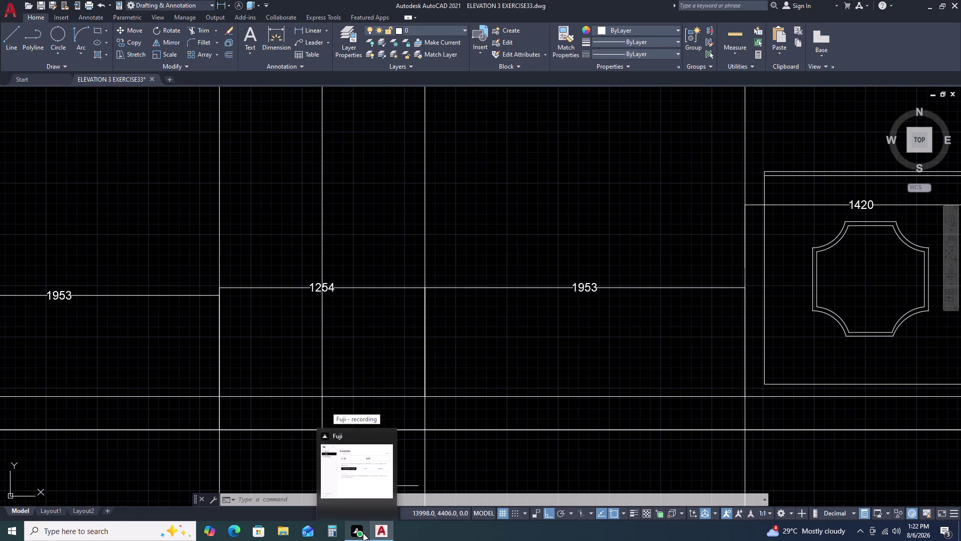
scroll(down, 3)
scroll(down, 3)
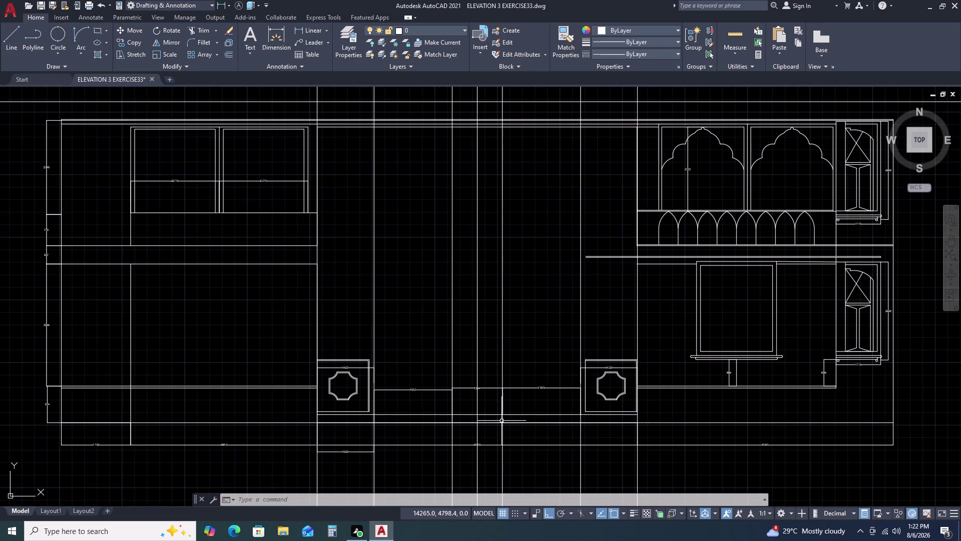
middle_drag(489, 420, 501, 376)
scroll(up, 3)
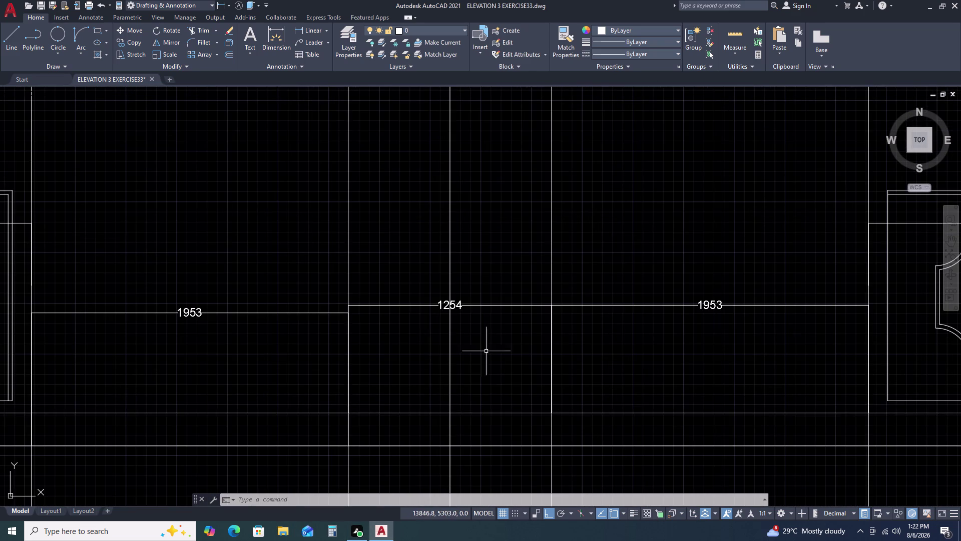
scroll(up, 3)
scroll(up, 3)
scroll(up, 3)
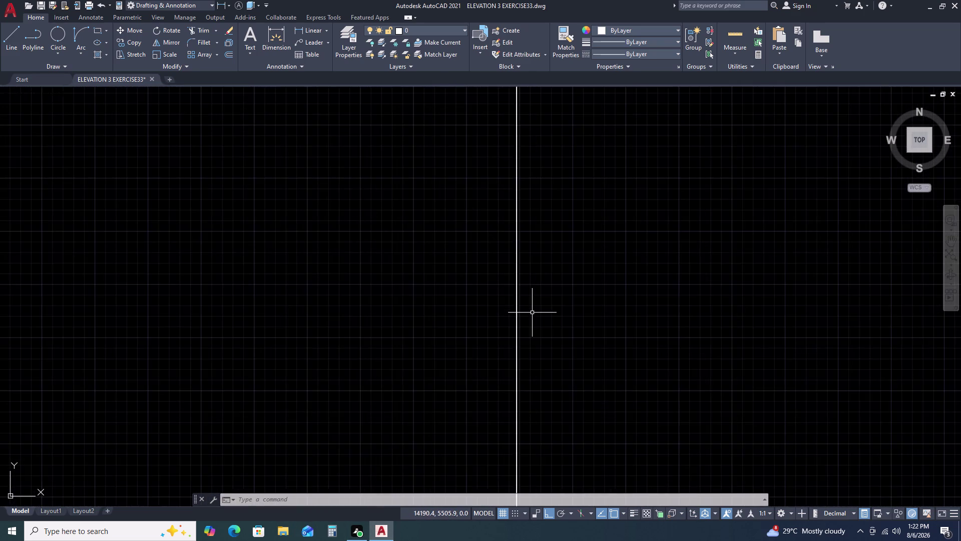
scroll(up, 3)
scroll(down, 3)
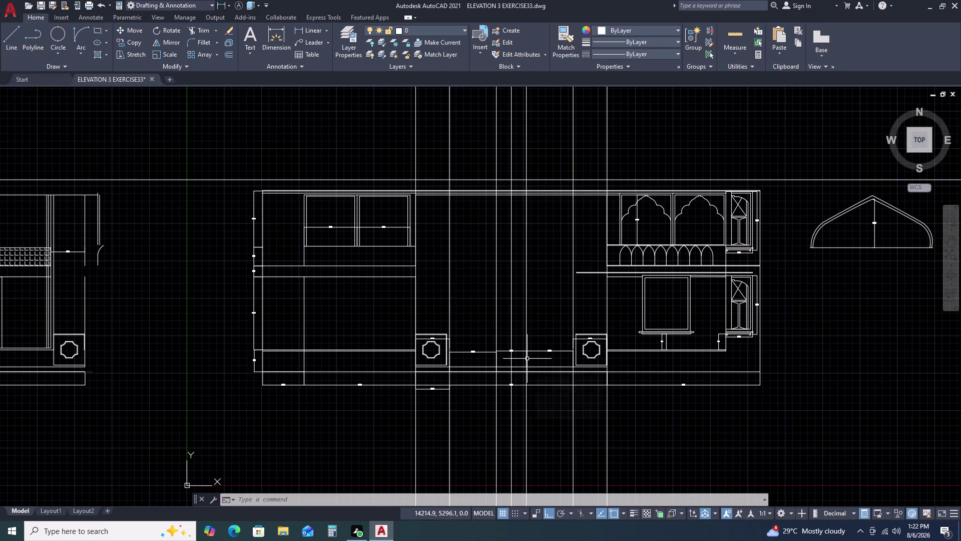
scroll(up, 3)
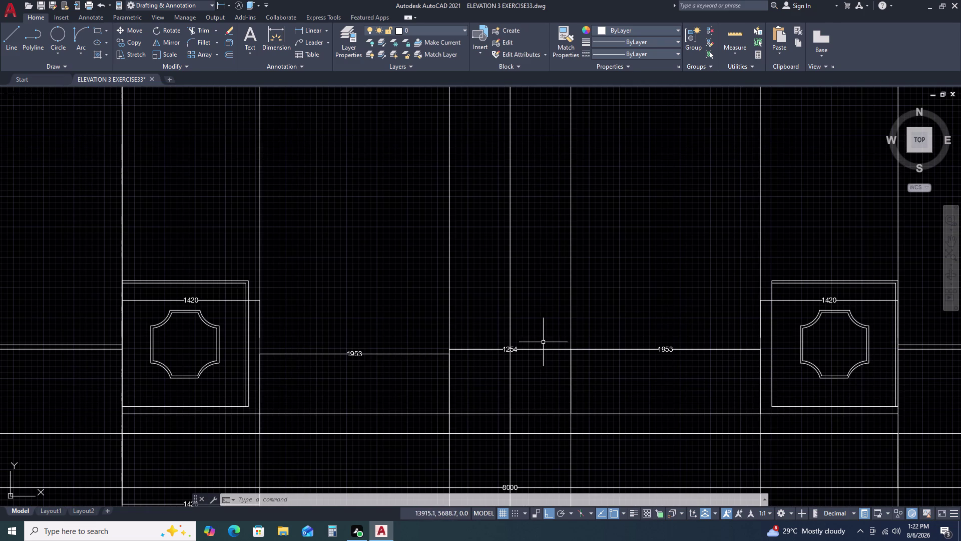
scroll(up, 3)
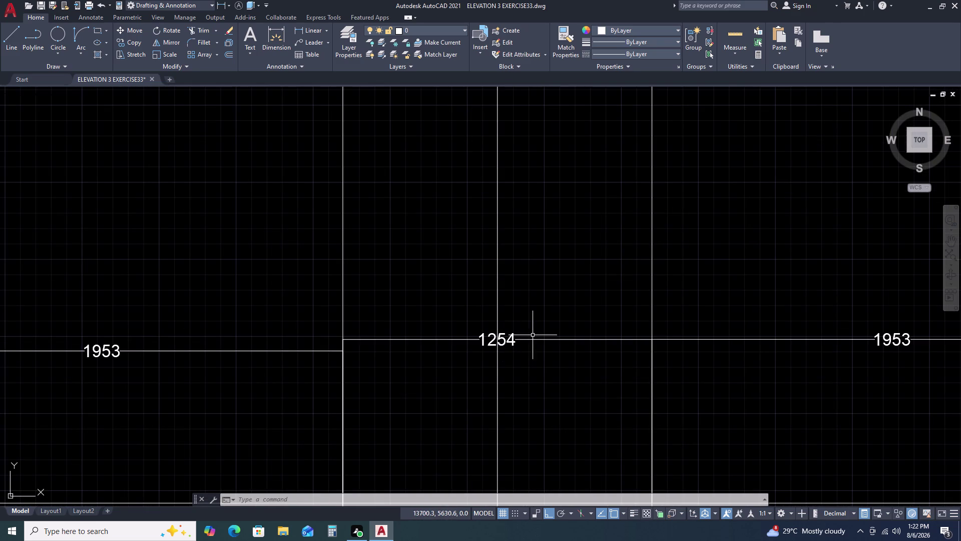
scroll(down, 3)
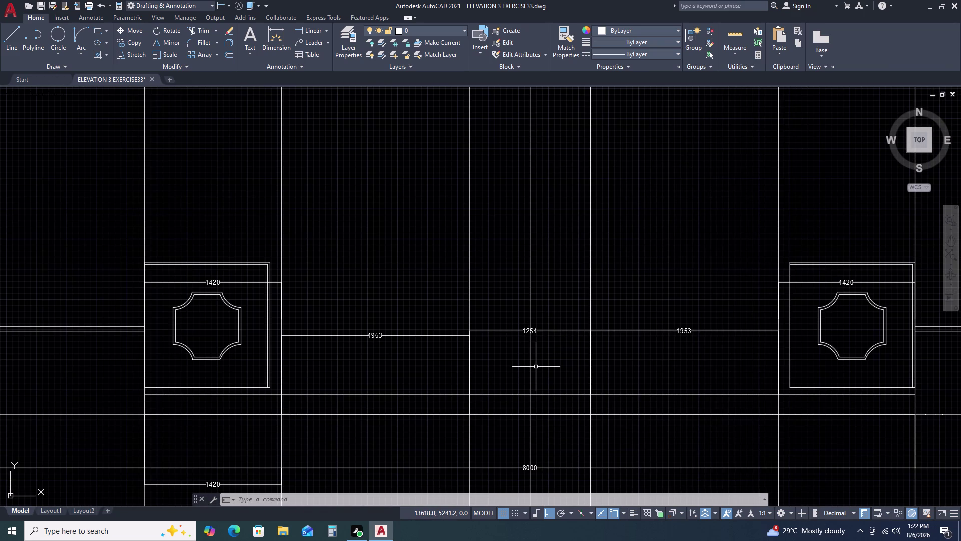
text(L)
key(space)
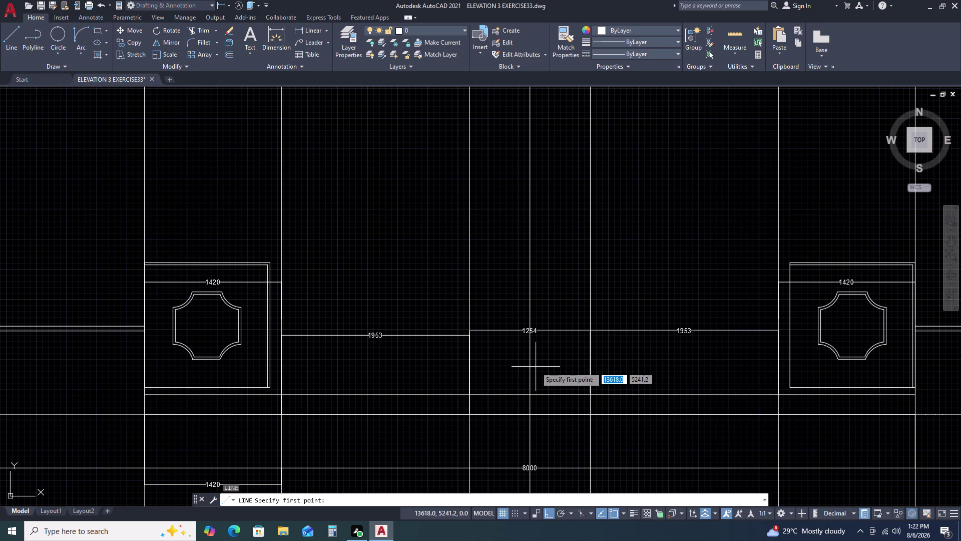
drag(613, 298, 620, 297)
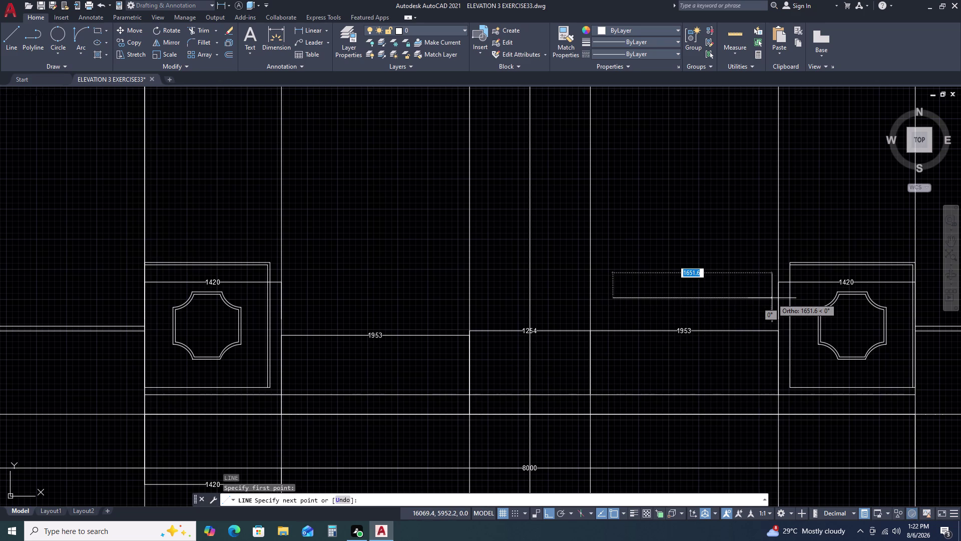